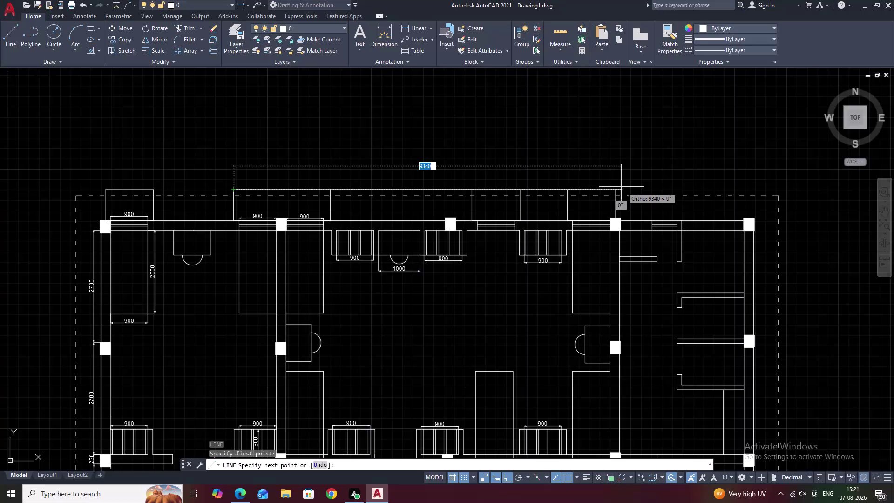
Cancel the pending line and extend the four vertical outline lines with EXTEND.
scroll(up, 3)
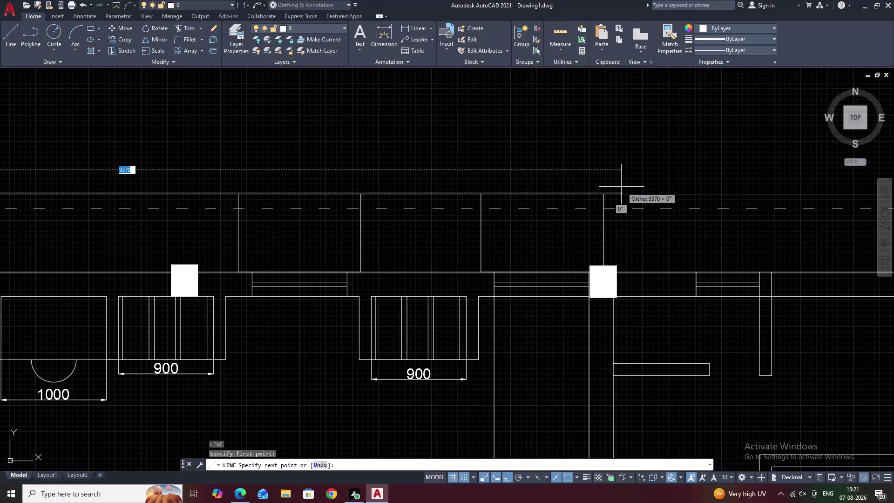
click(621, 187)
key(Escape)
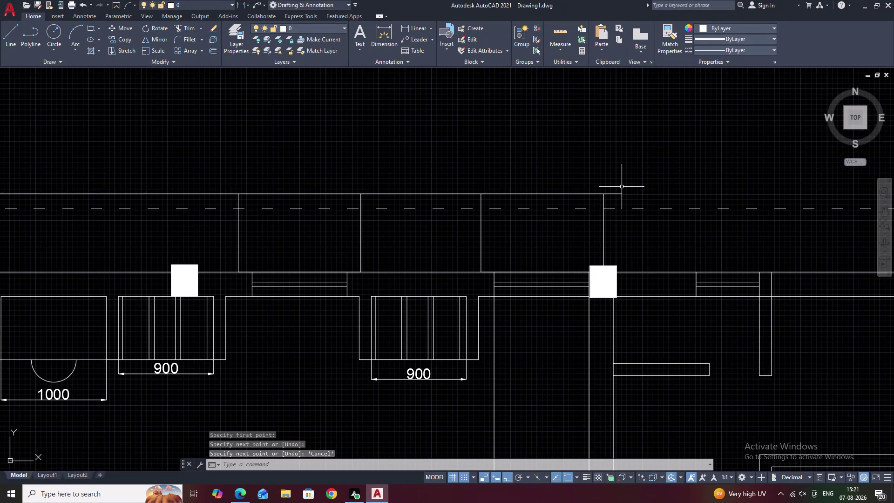
key(r)
key(BackSpace)
text(E)
text(X)
key(space)
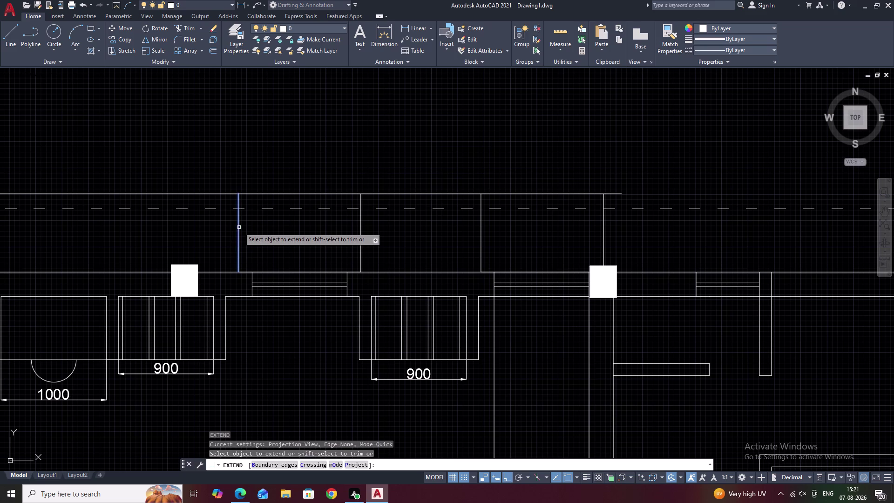
click(239, 227)
click(361, 228)
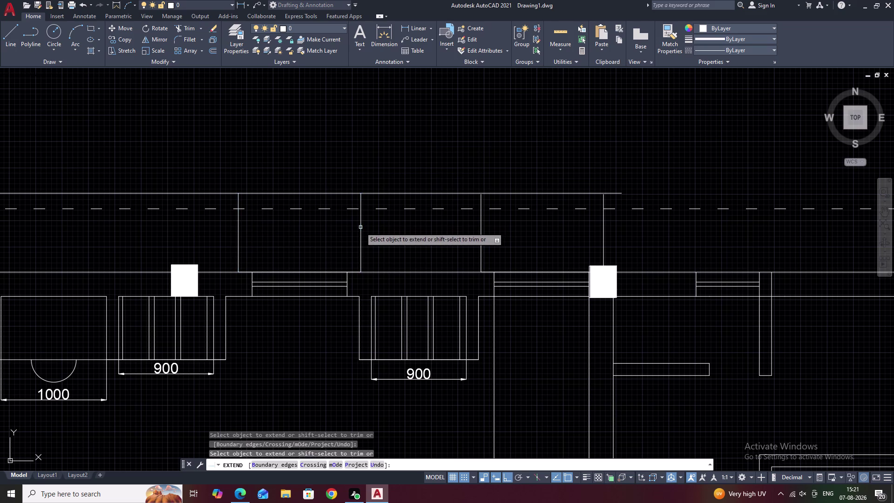
click(482, 223)
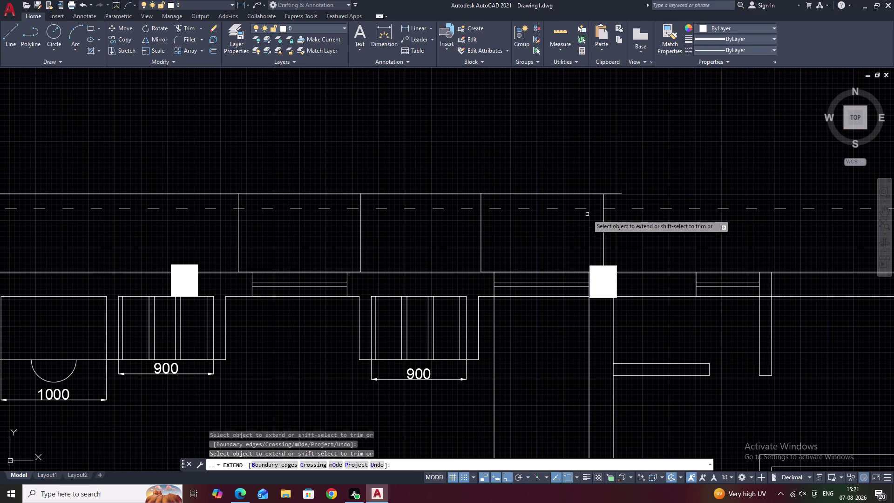
double_click(605, 222)
key(Escape)
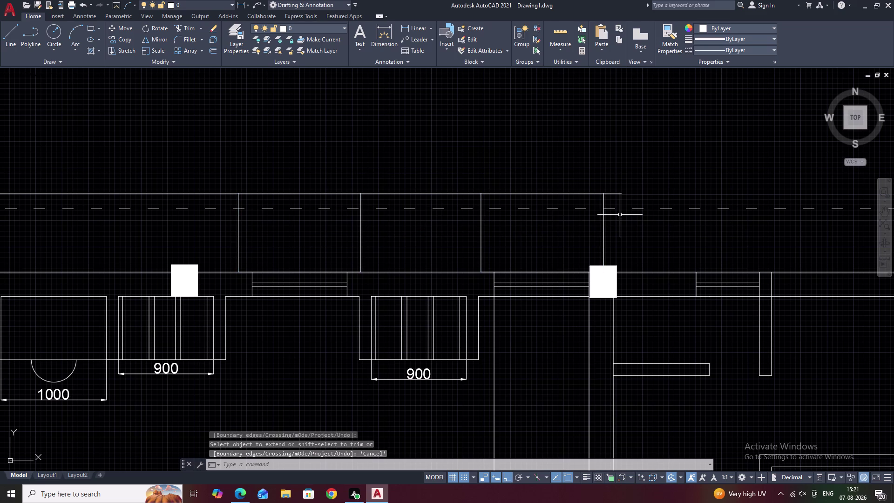
Trim the top line's overshoot past the right vertical edge.
text(TR)
key(space)
click(615, 193)
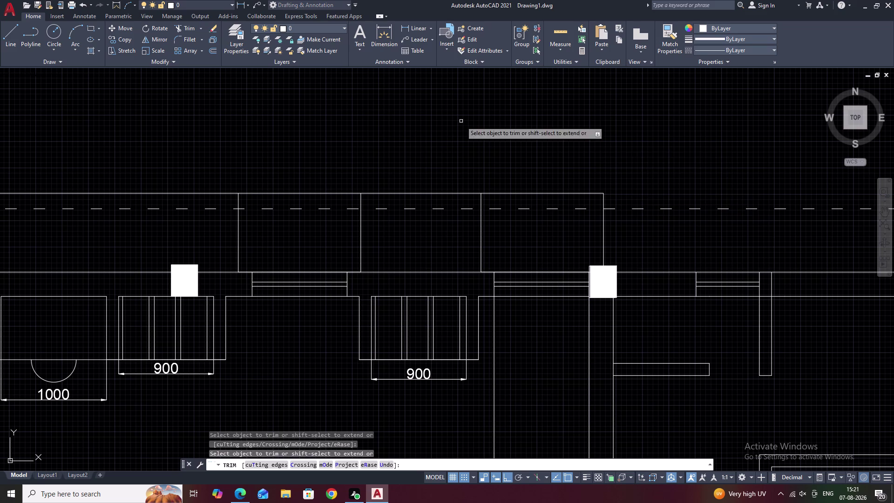
click(194, 194)
scroll(down, 3)
middle_drag(206, 186, 371, 173)
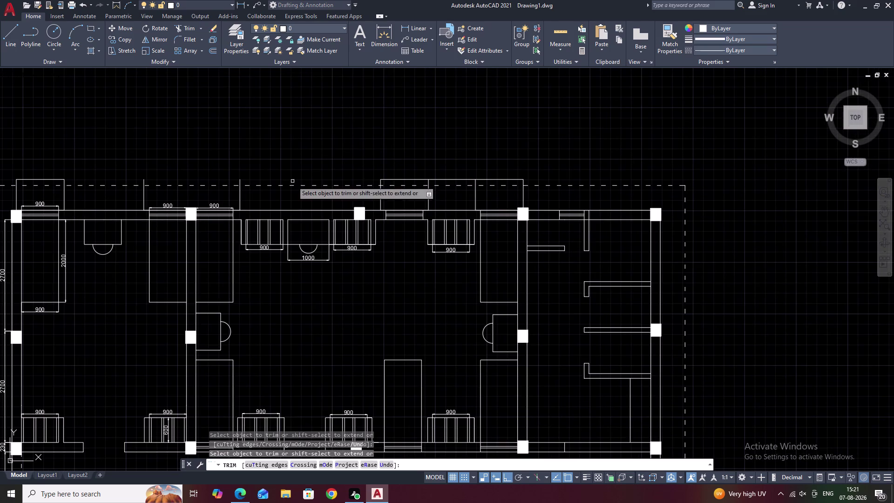
text(L)
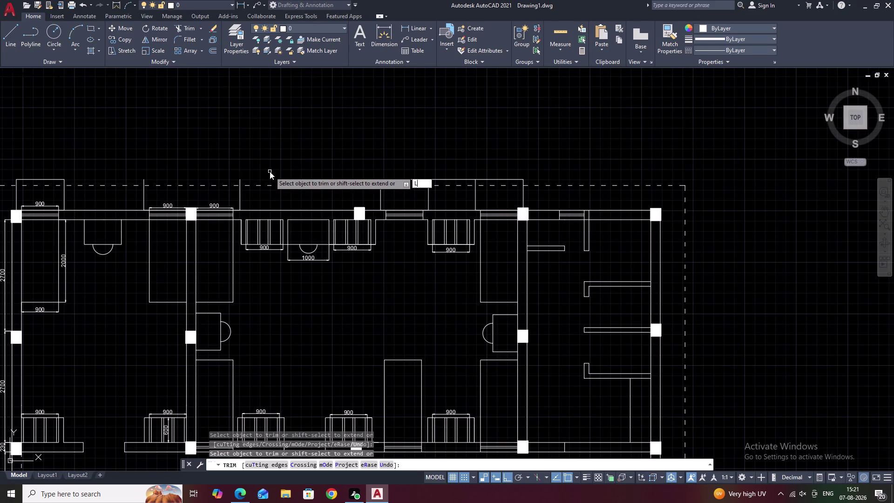
key(space)
key(Escape)
Start a line above the top wall, then cancel it.
text(L)
key(space)
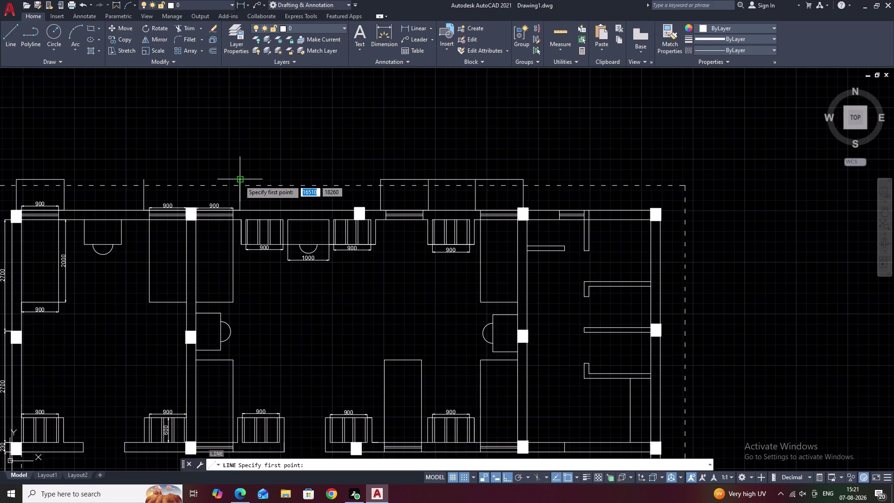
scroll(up, 3)
click(238, 174)
middle_drag(111, 164, 273, 171)
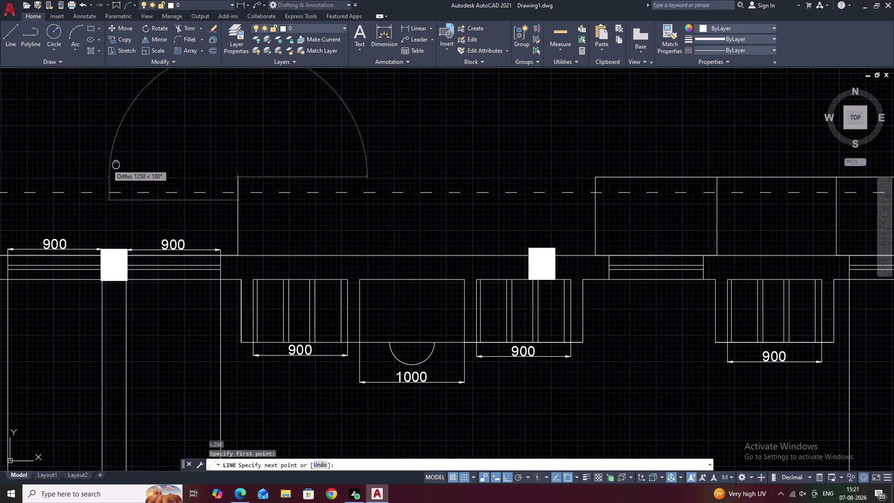
middle_drag(272, 172, 389, 180)
click(273, 193)
key(Escape)
scroll(down, 3)
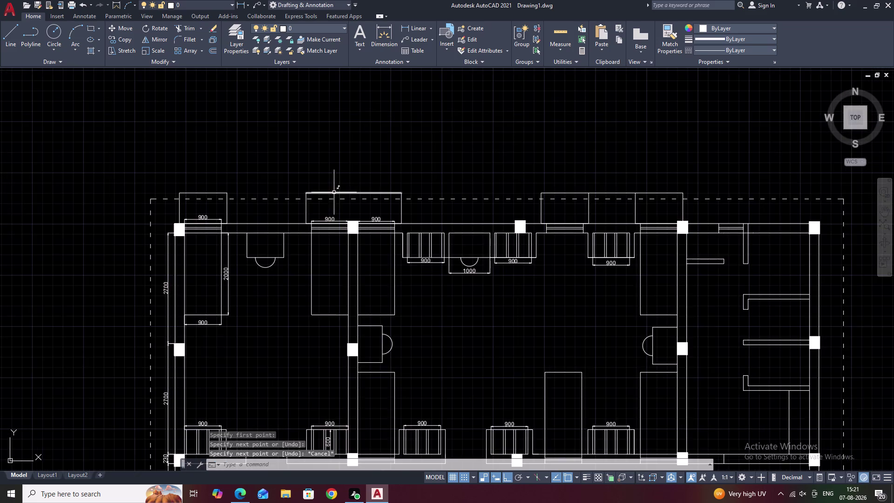
middle_drag(339, 191, 371, 182)
middle_drag(469, 184, 316, 174)
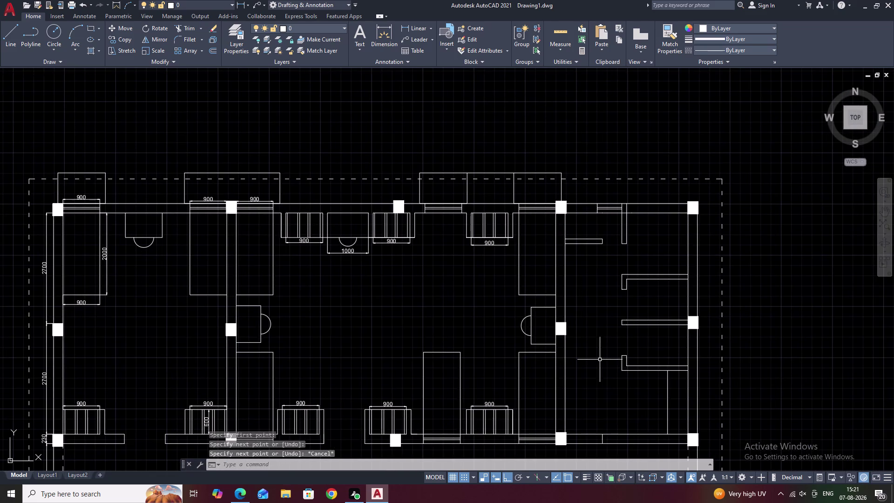
Trim the remaining overshoot on the top outline line.
text(TR)
key(space)
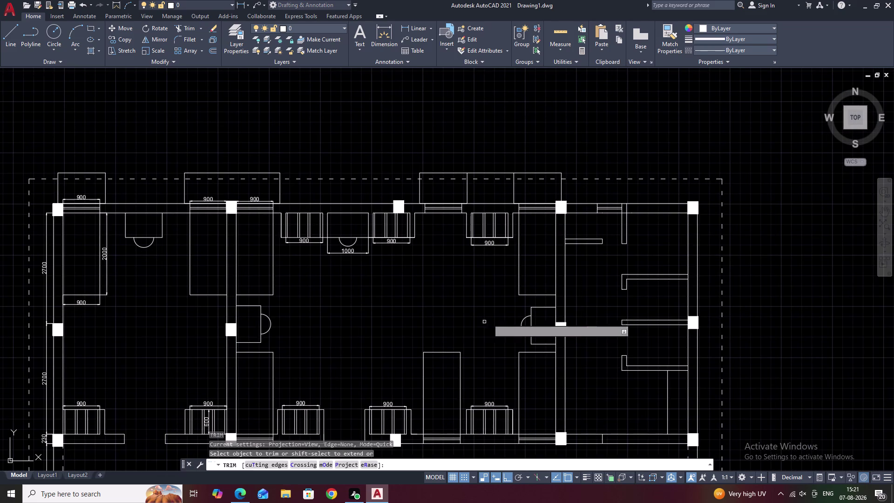
click(490, 174)
key(Escape)
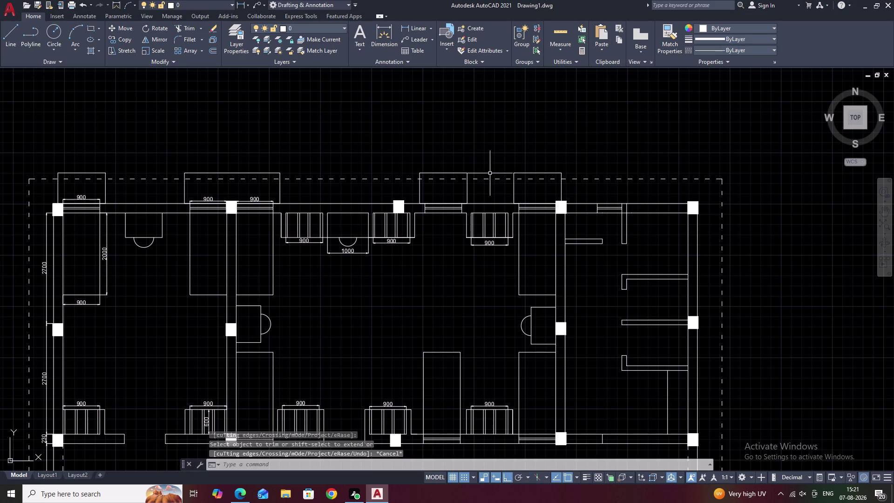
middle_drag(235, 165, 539, 195)
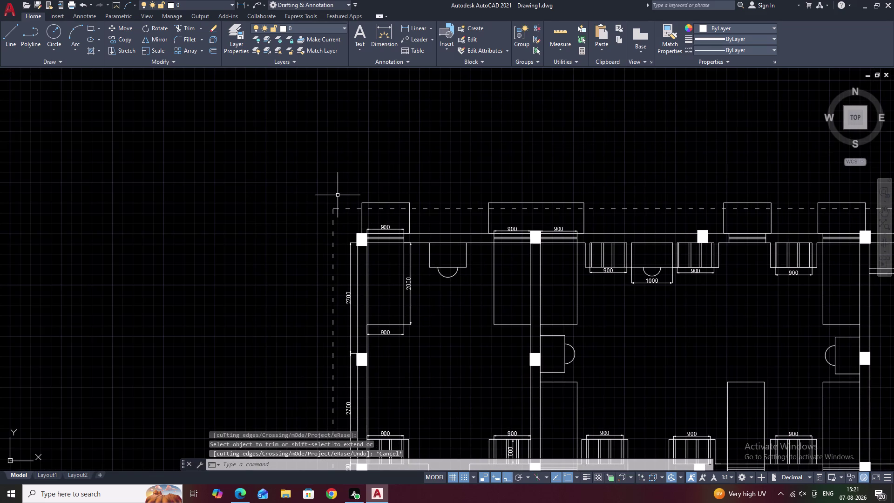
Try a 147 offset on a box line, then undo it.
text(O 147)
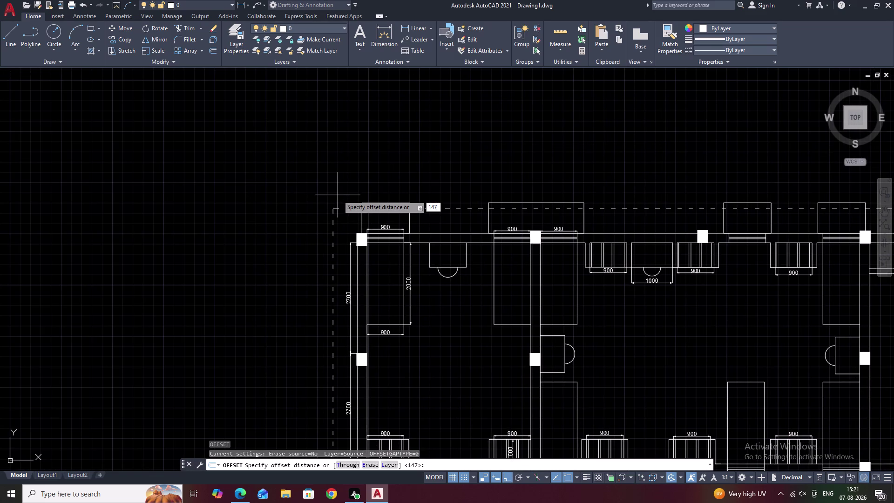
key(space)
scroll(up, 3)
click(387, 201)
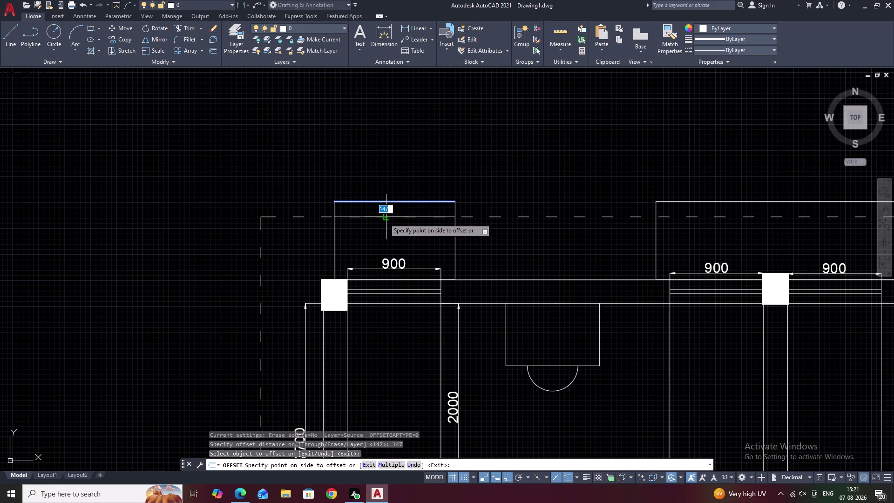
click(384, 219)
click(335, 244)
click(350, 243)
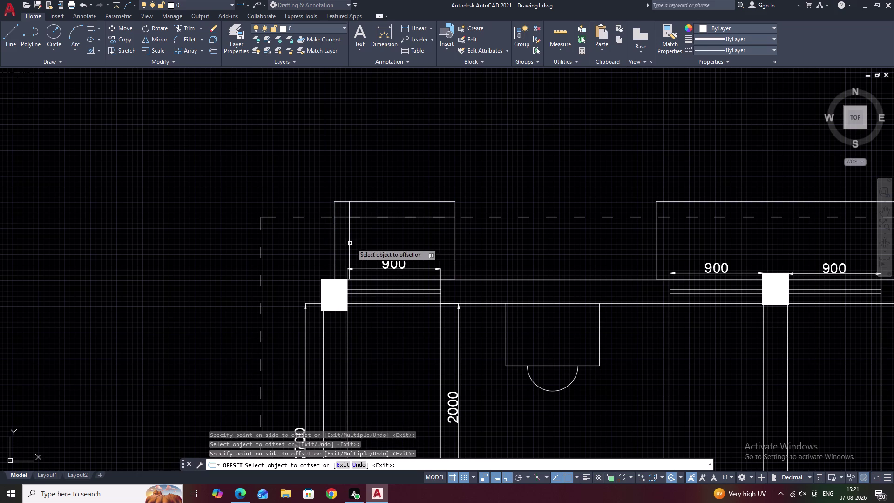
key(Escape)
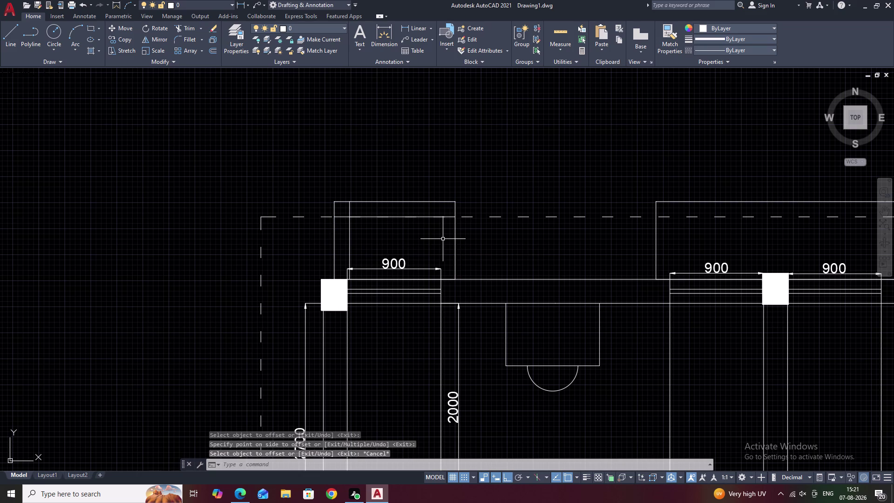
key(ctrl+z)
key(ctrl+z)
Join the left box's edges and the middle box's left and top edges.
middle_drag(231, 190, 332, 207)
middle_drag(178, 199, 289, 204)
scroll(up, 3)
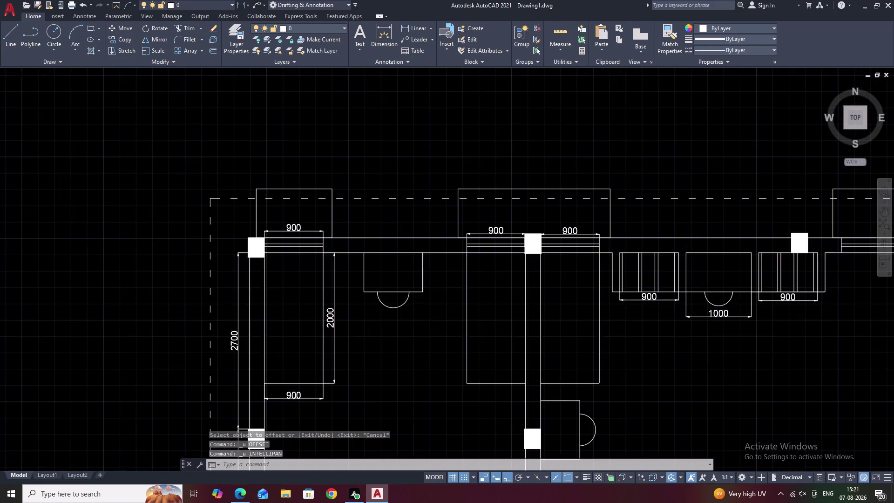
click(356, 220)
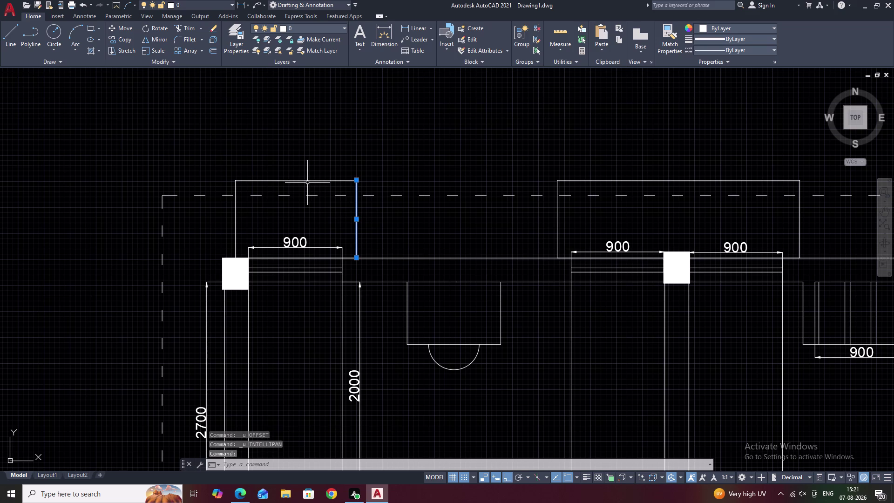
click(309, 180)
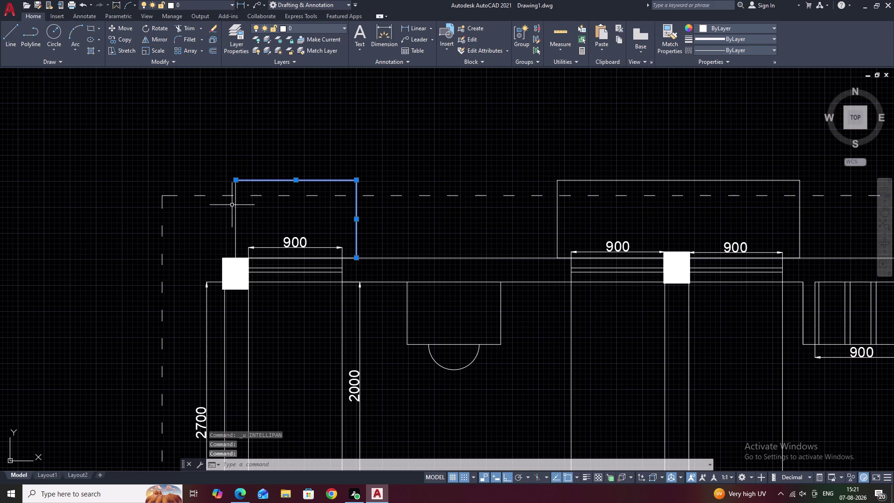
click(236, 204)
click(557, 211)
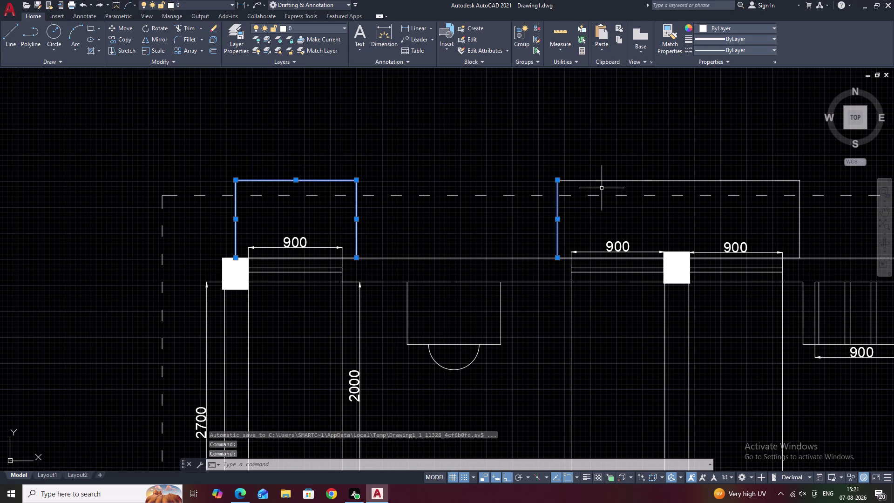
click(606, 181)
middle_drag(632, 193, 410, 200)
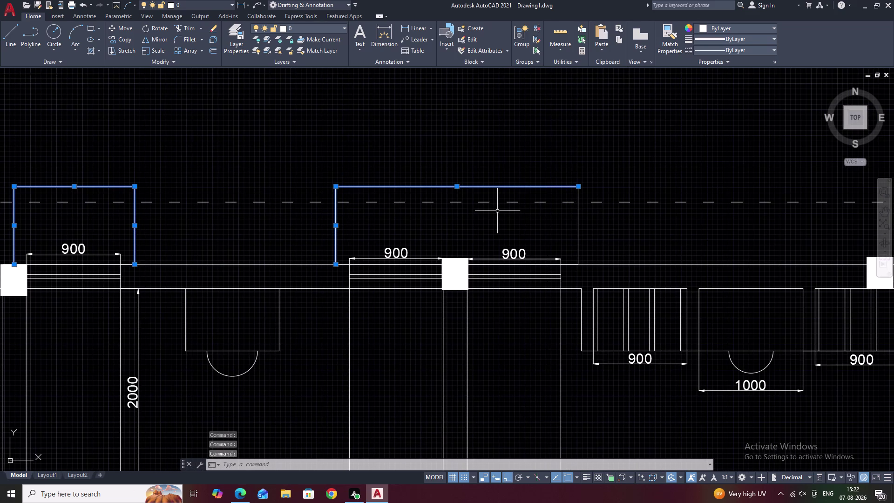
text(J)
key(space)
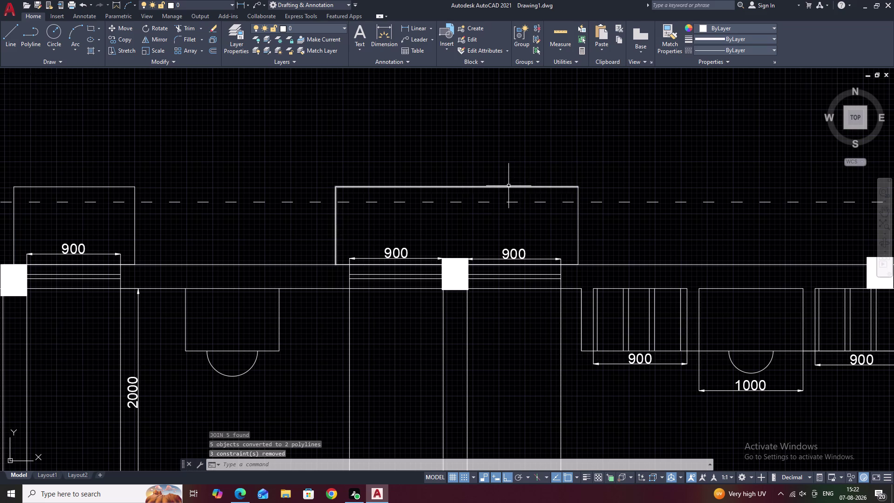
Join the middle box's right edge onto its outline.
click(579, 220)
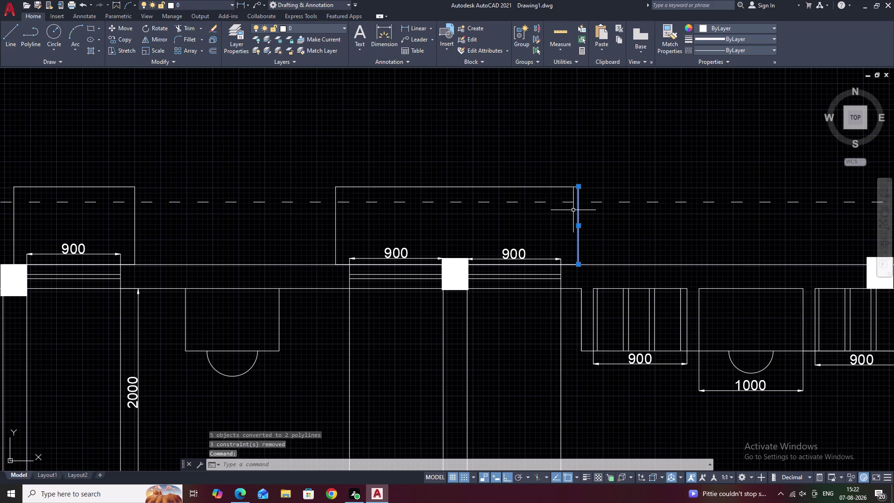
click(525, 186)
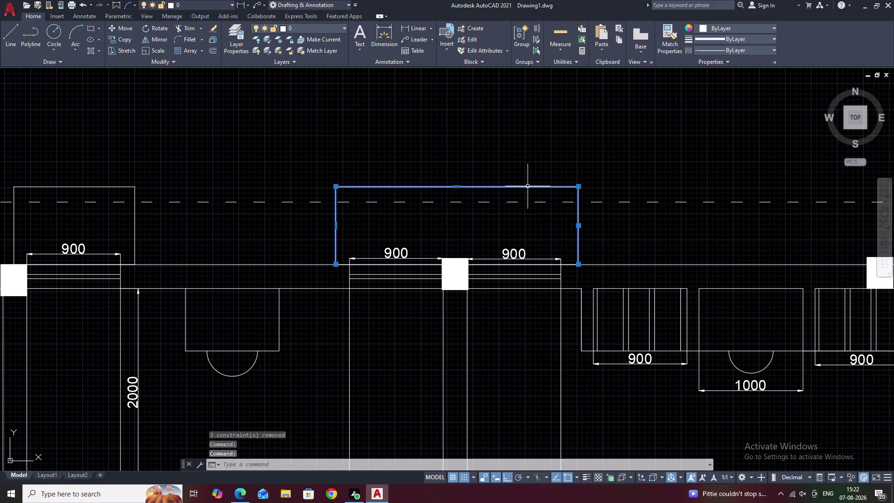
text(J)
key(space)
Join the remaining box lines along the top wall into polylines.
middle_drag(671, 215, 157, 199)
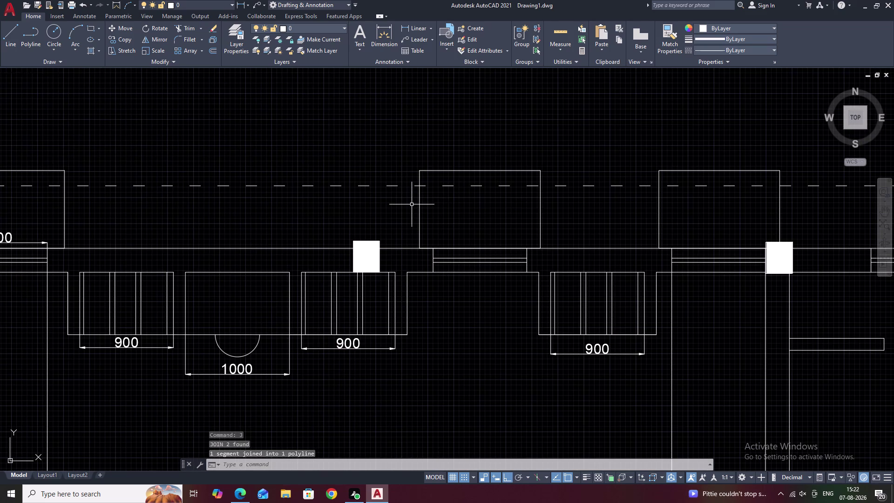
click(419, 206)
click(541, 215)
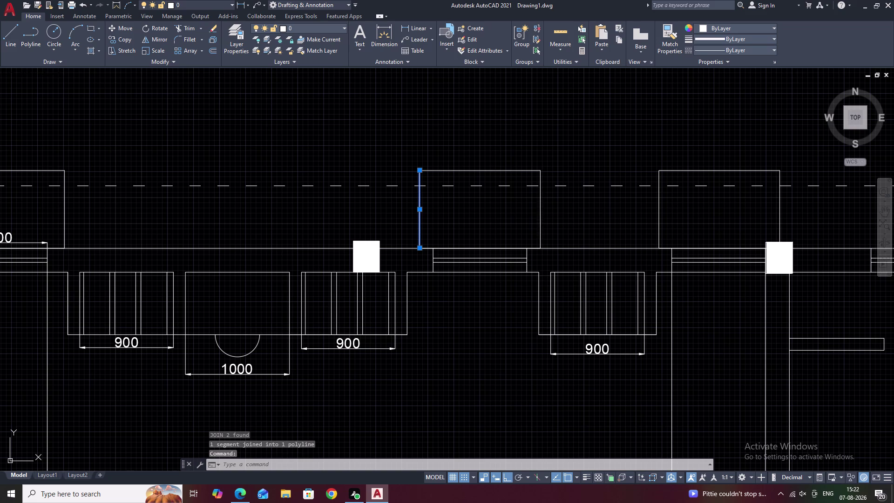
click(486, 171)
middle_drag(571, 197, 385, 196)
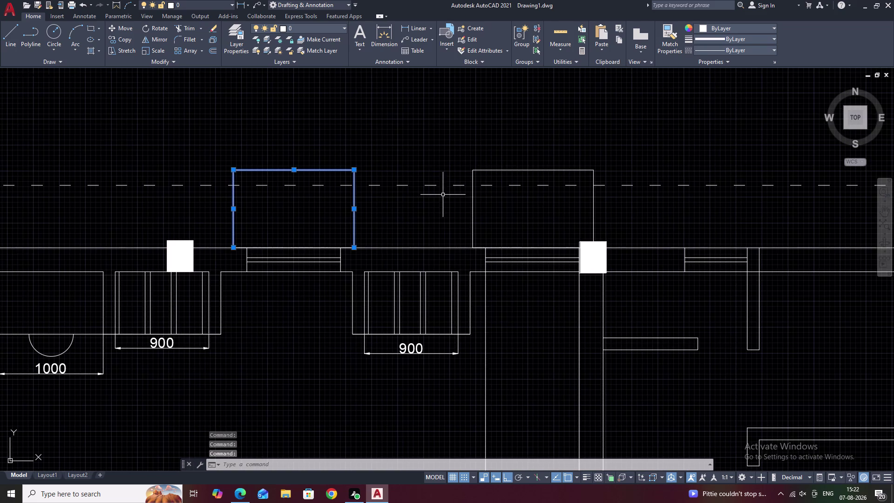
click(473, 199)
click(513, 170)
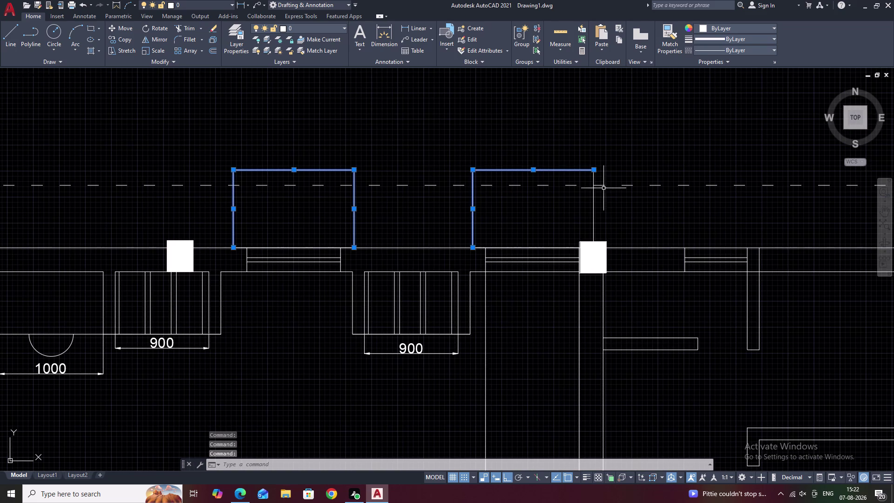
click(593, 200)
text(J)
key(space)
scroll(down, 3)
middle_drag(432, 216, 606, 215)
key(Escape)
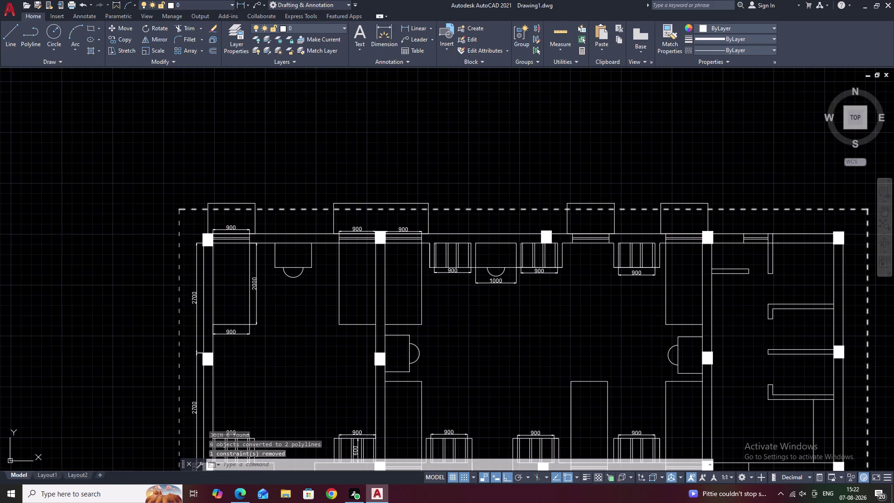
Offset the leftmost and wide boxes outward by 147, doubling the wide box's outline.
text(O 147)
key(space)
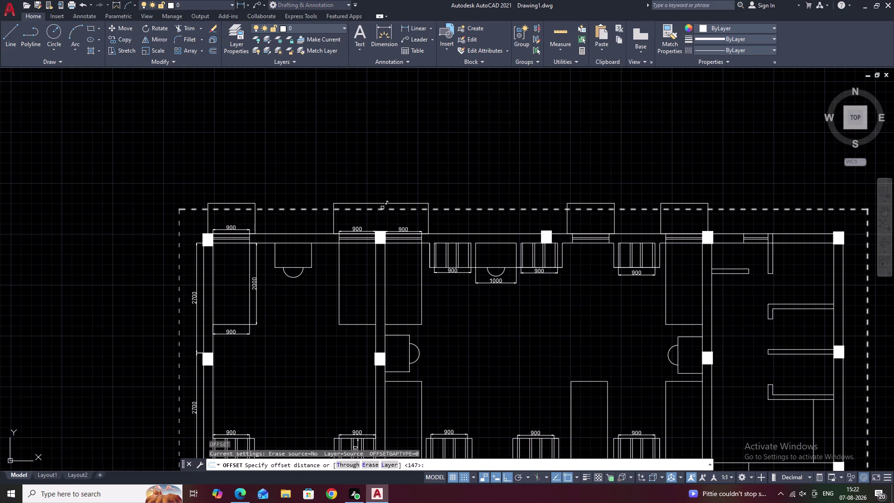
scroll(up, 3)
click(250, 197)
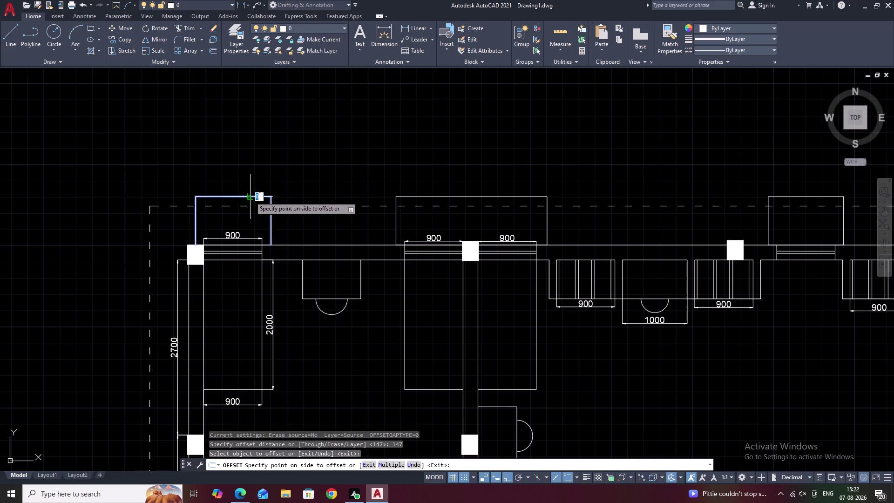
click(245, 209)
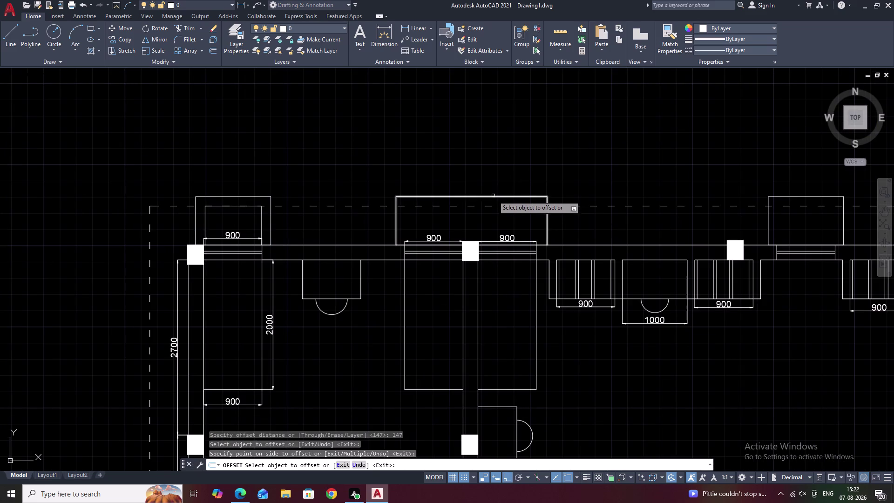
click(493, 197)
click(491, 211)
click(490, 196)
click(489, 177)
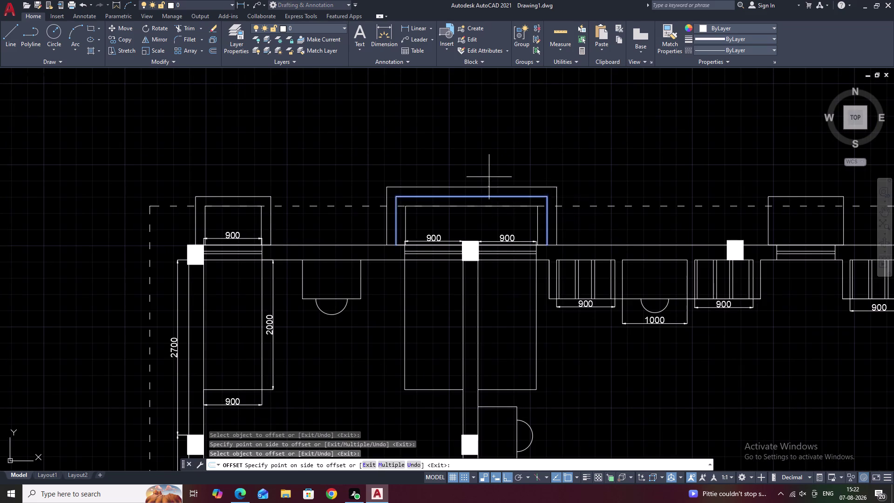
Give the box near the middle column and the next box two outward outlines.
middle_drag(617, 223, 429, 207)
click(612, 181)
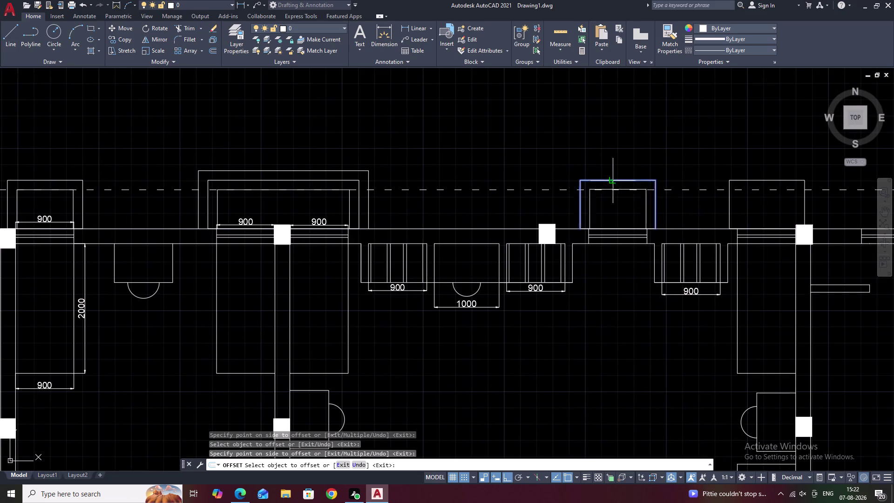
click(614, 192)
click(612, 181)
click(604, 163)
middle_drag(660, 170, 560, 171)
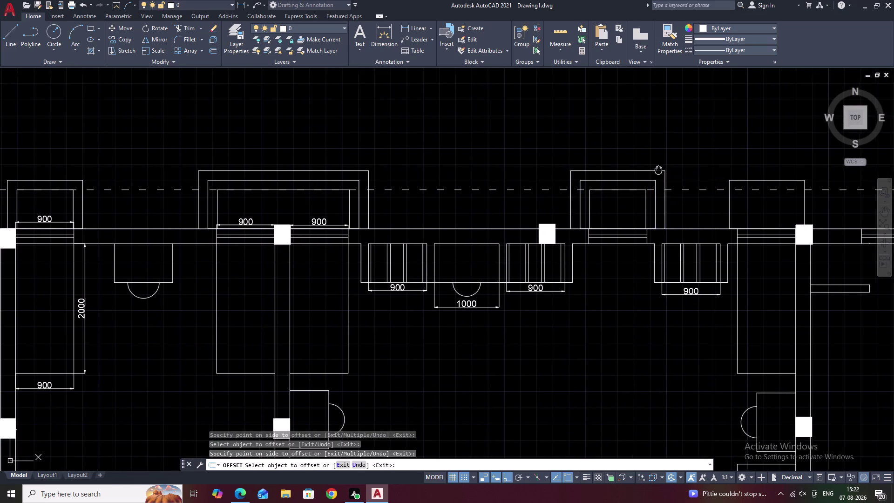
middle_drag(560, 171, 484, 165)
click(593, 174)
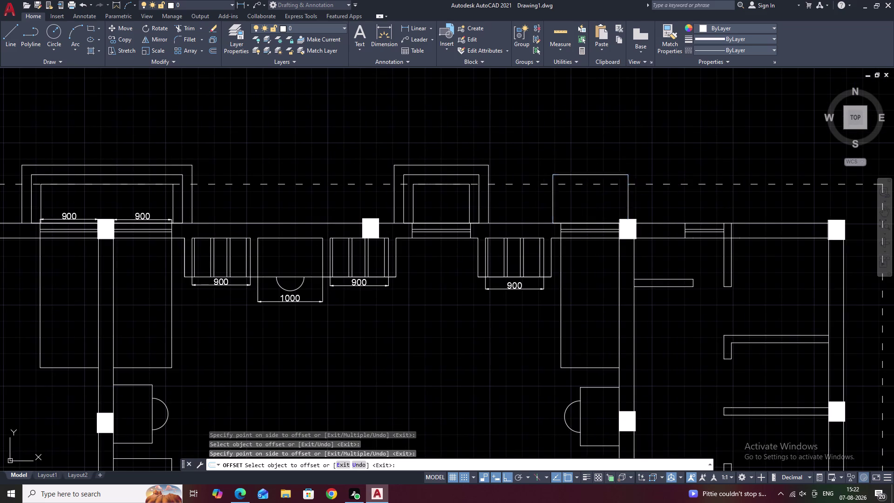
click(593, 189)
click(593, 174)
click(581, 150)
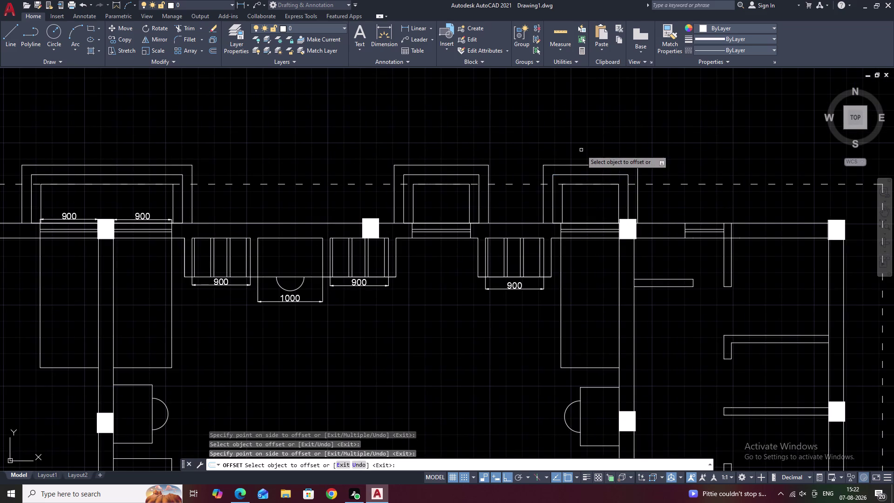
Add a second outline around the leftmost box.
middle_drag(492, 186, 788, 186)
middle_drag(375, 172, 649, 181)
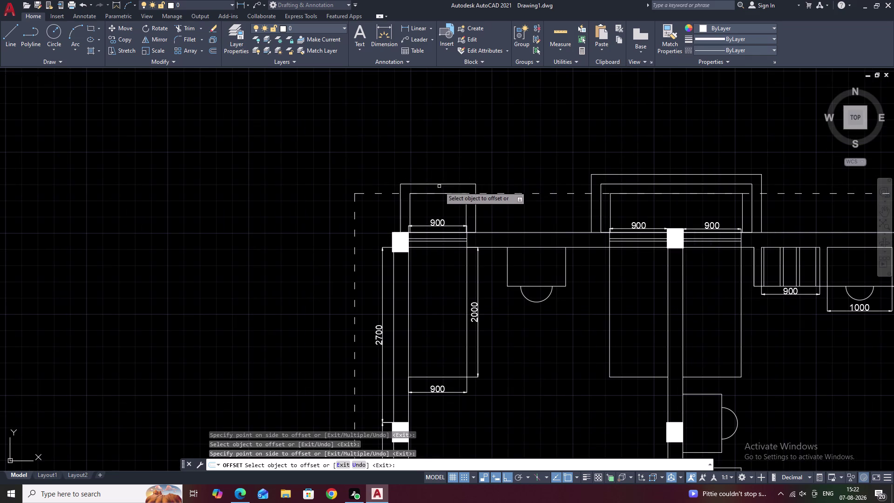
click(440, 183)
click(442, 161)
scroll(down, 3)
middle_drag(516, 190, 470, 184)
key(Escape)
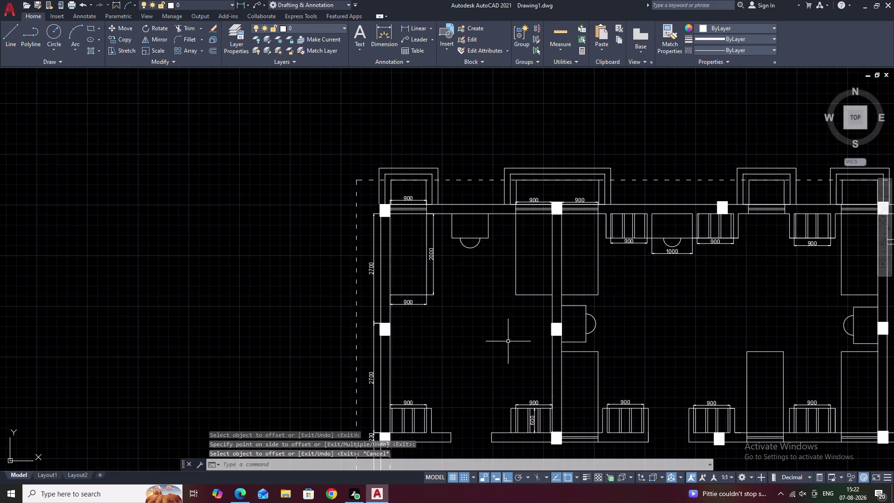
Select the inner and outer outlines of the left and wide boxes.
scroll(up, 3)
middle_drag(514, 213, 653, 243)
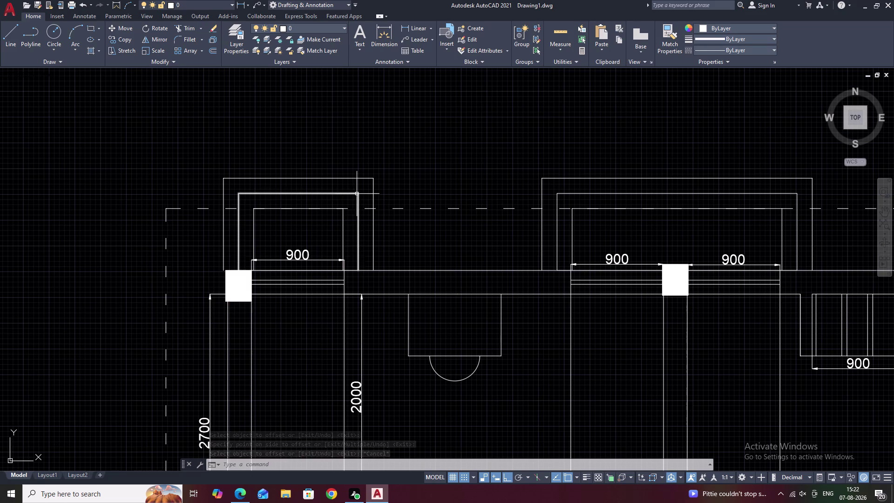
click(372, 179)
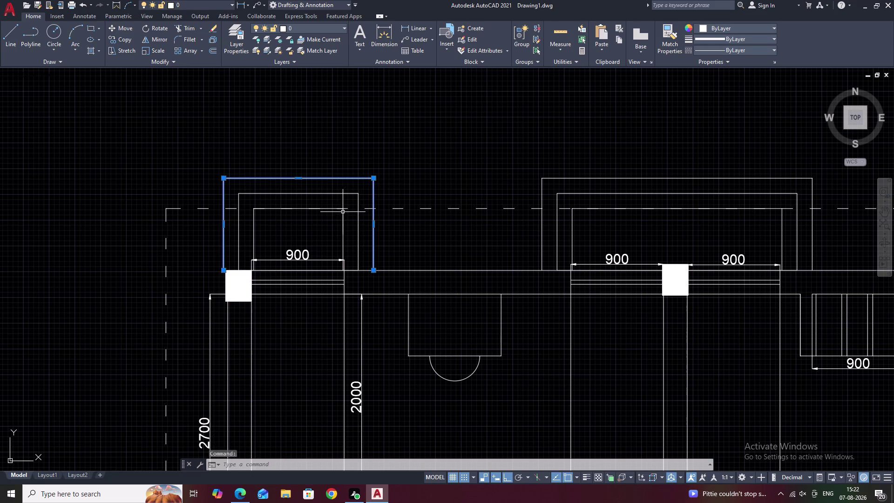
click(343, 211)
scroll(down, 3)
middle_drag(430, 223, 242, 234)
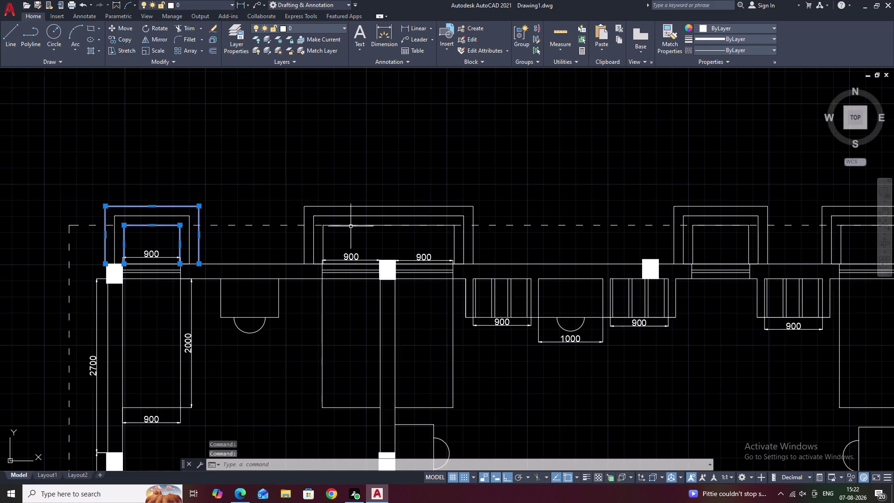
click(351, 224)
click(359, 205)
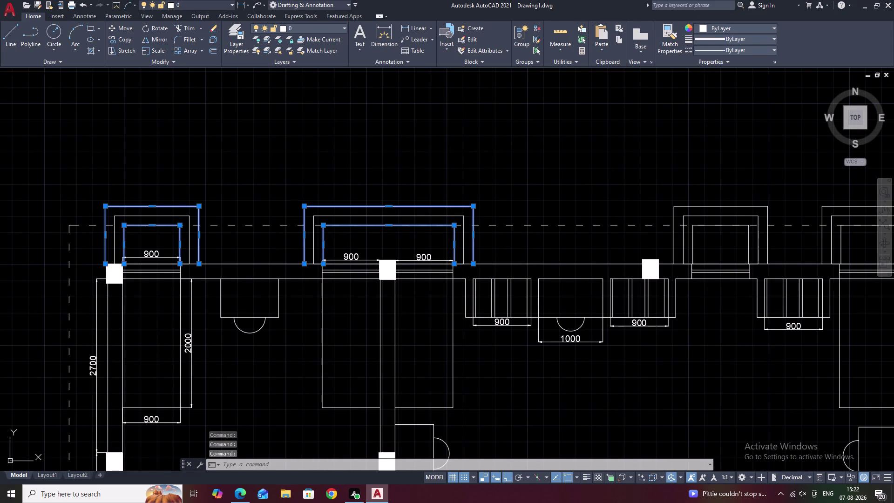
middle_drag(513, 229, 188, 234)
Select the outlines of the next two boxes and check the linetype list.
click(416, 230)
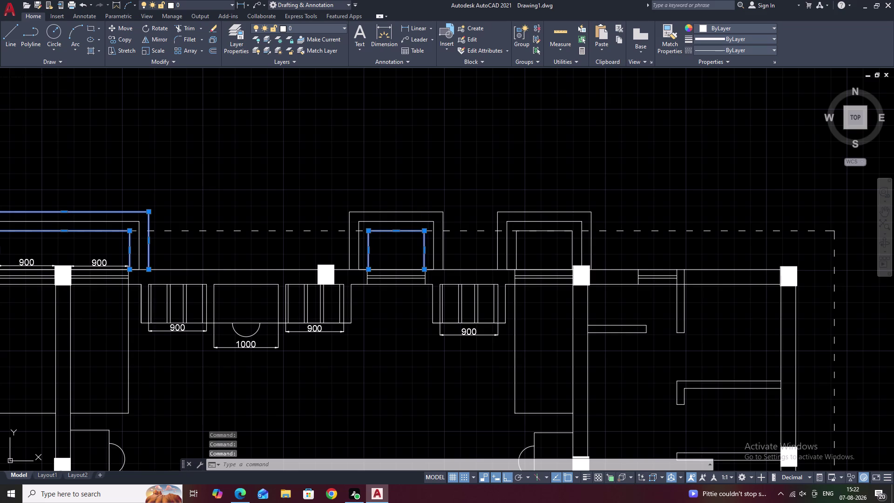
click(418, 212)
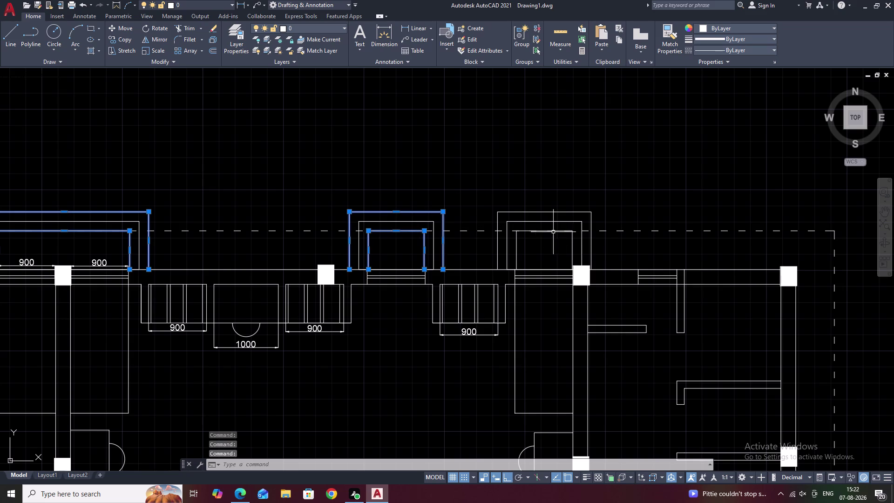
click(548, 231)
click(541, 212)
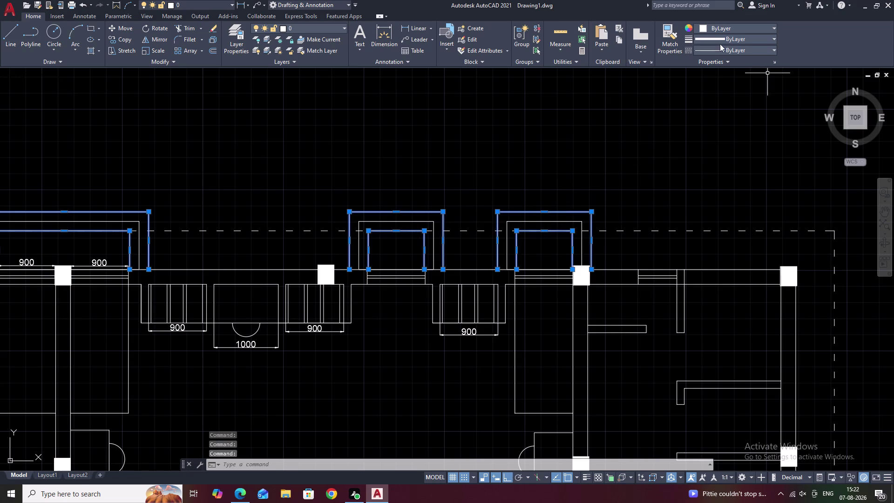
click(750, 54)
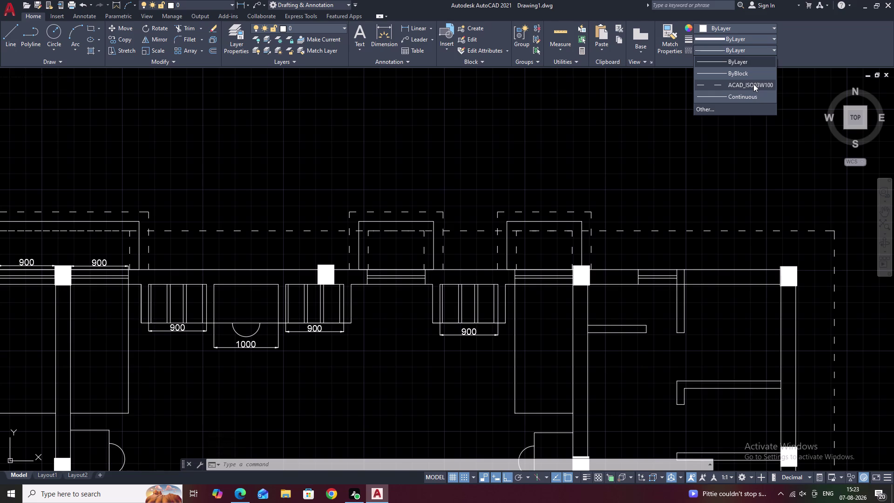
key(Escape)
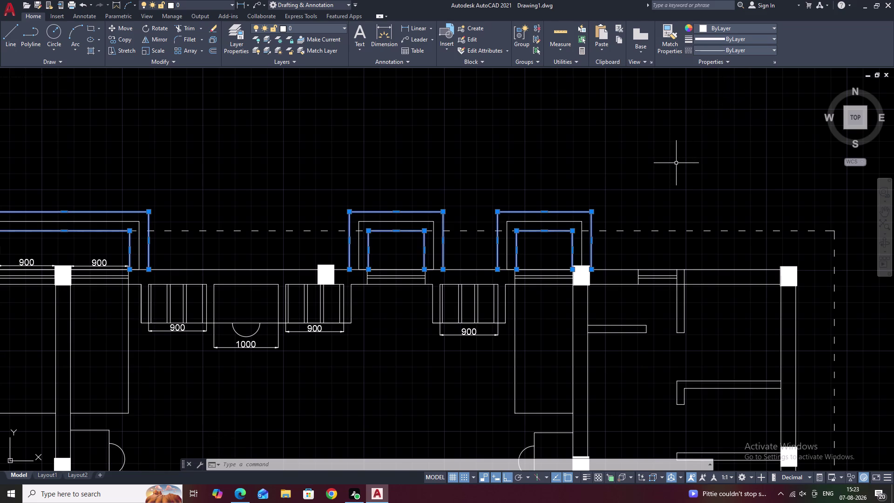
Load the ACAD_ISO02W100 linetype through the Linetype Manager (LT).
text(LT)
key(space)
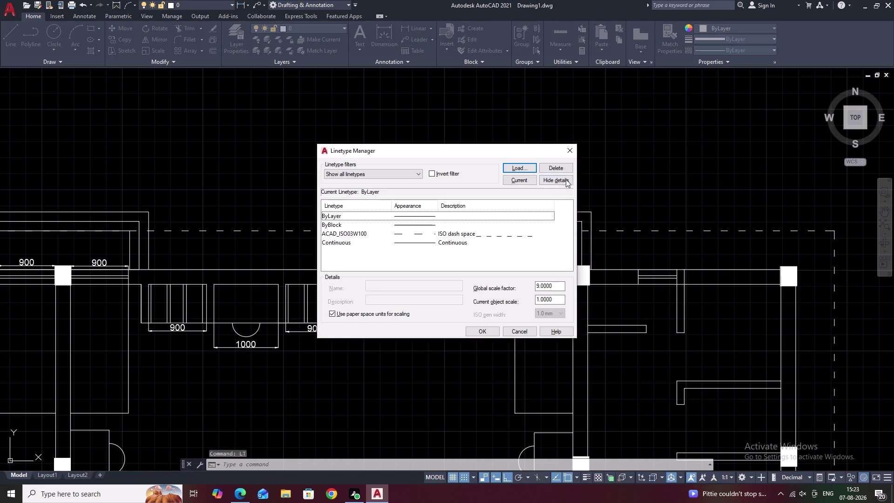
click(529, 167)
click(504, 231)
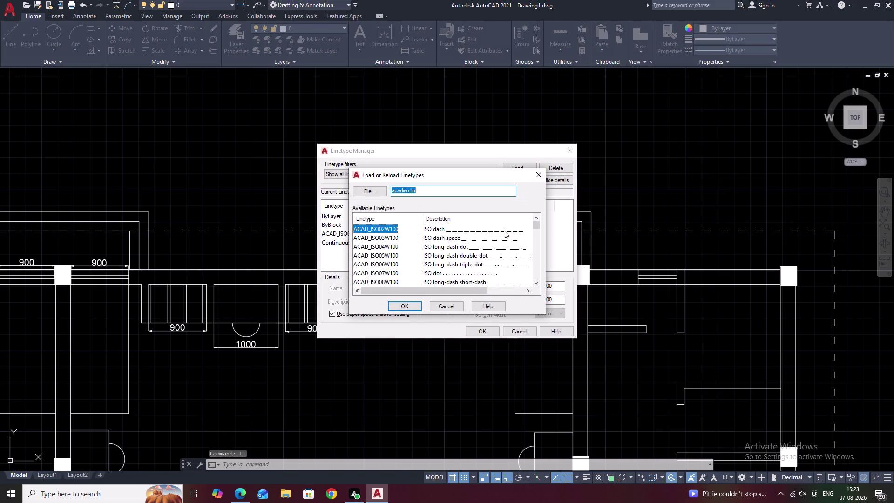
click(409, 308)
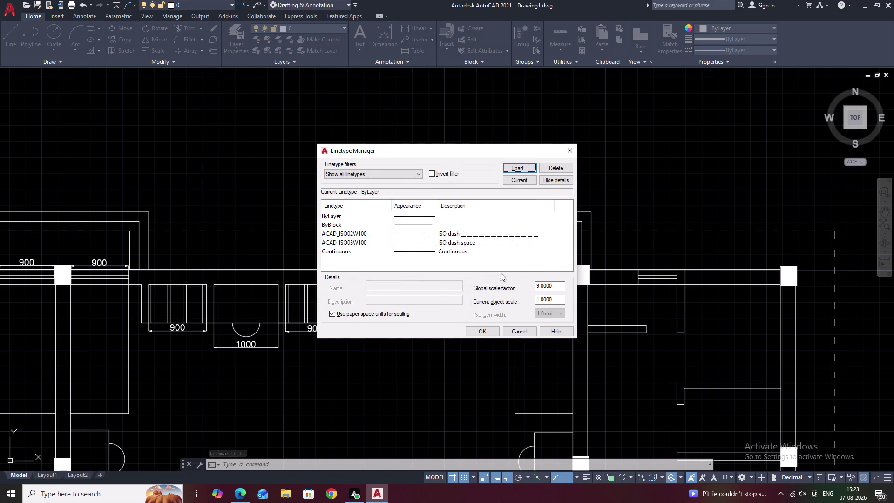
click(569, 151)
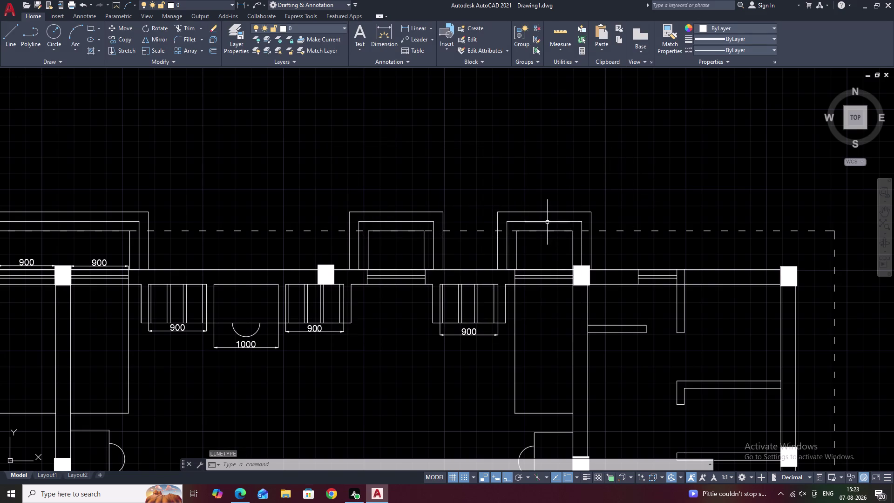
click(545, 231)
Select the inner and outer projection box outlines above the top wall.
click(548, 210)
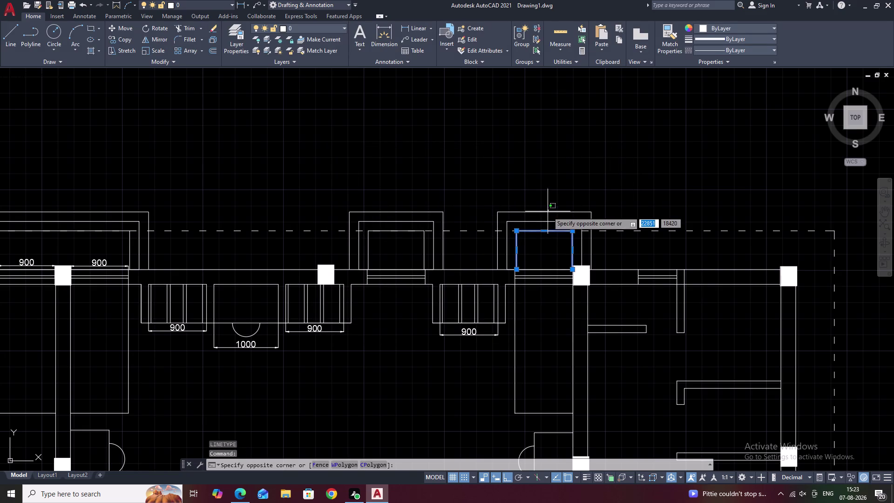
click(548, 211)
click(547, 213)
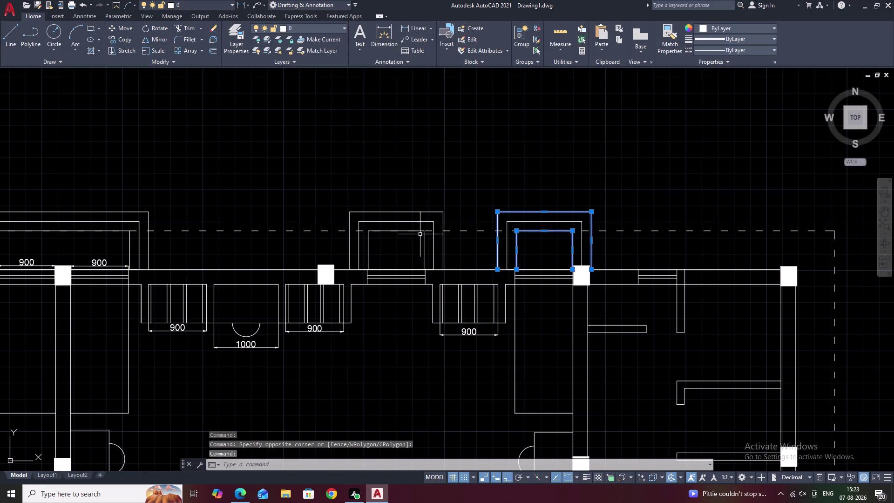
click(419, 229)
click(416, 231)
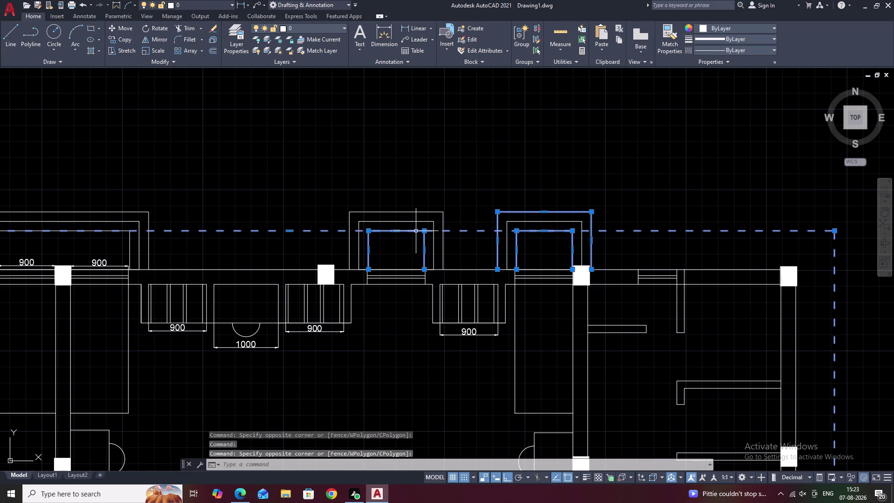
key(Escape)
click(424, 242)
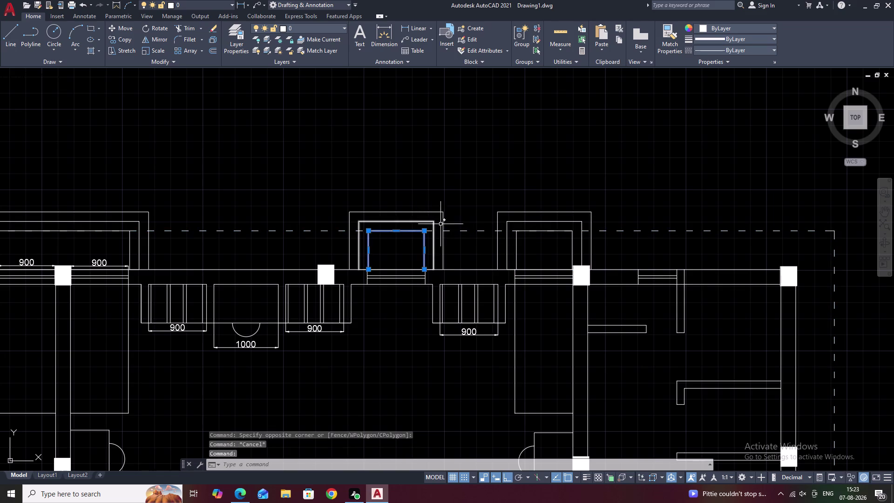
click(443, 216)
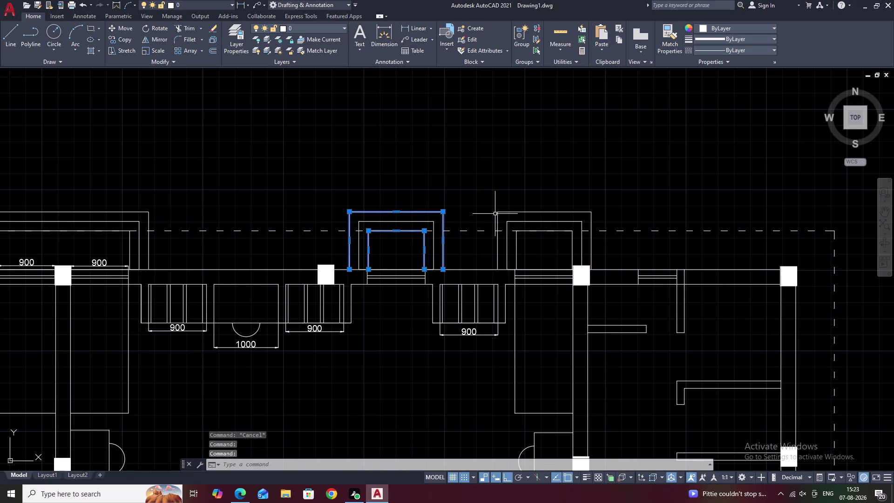
click(497, 213)
click(516, 243)
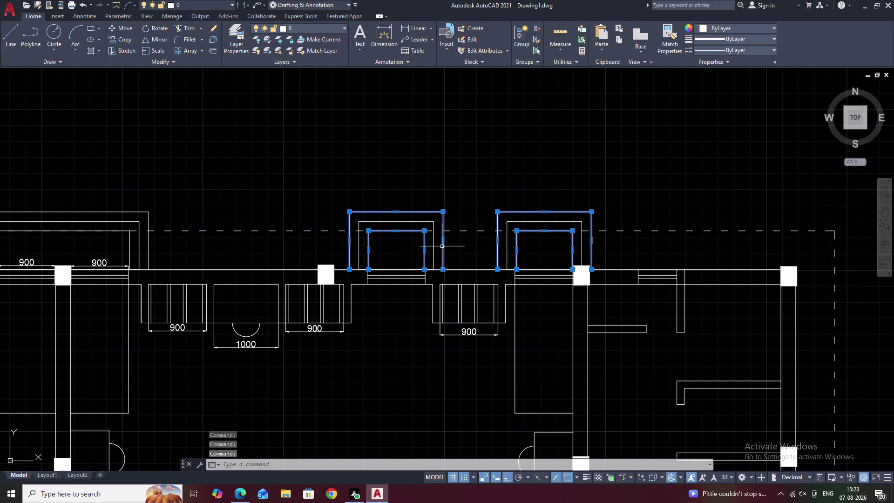
middle_drag(442, 247, 735, 238)
click(441, 236)
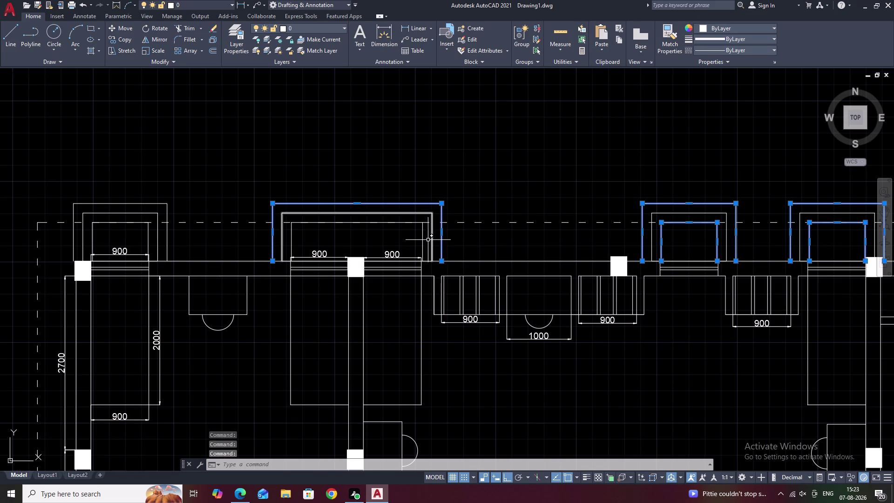
click(423, 241)
middle_drag(392, 236, 660, 230)
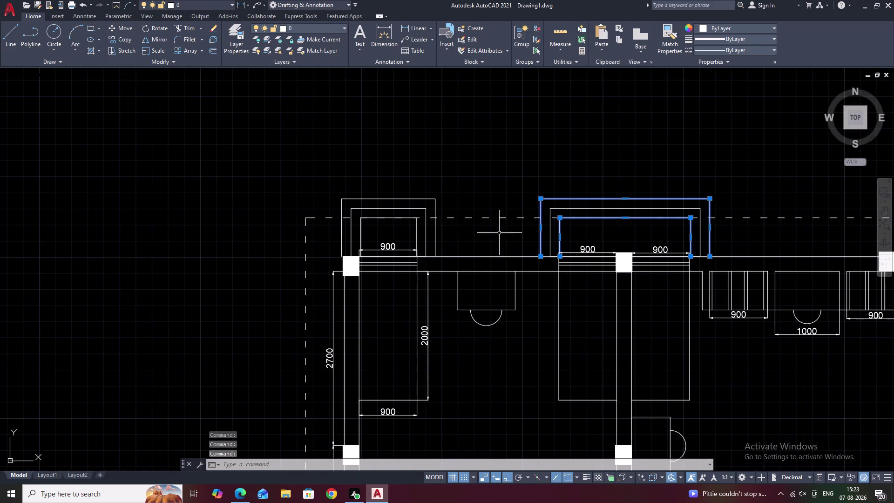
click(434, 232)
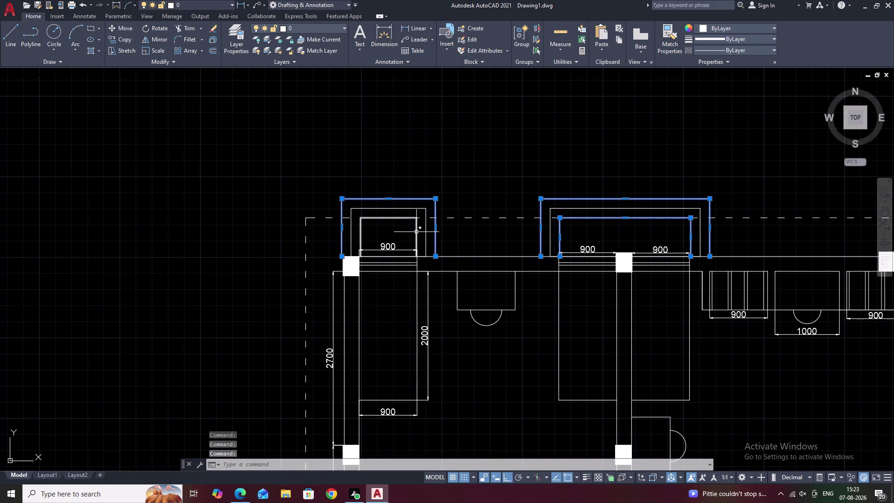
click(417, 231)
Give the selected outlines the dashed ACAD_ISO02W100 linetype.
click(756, 51)
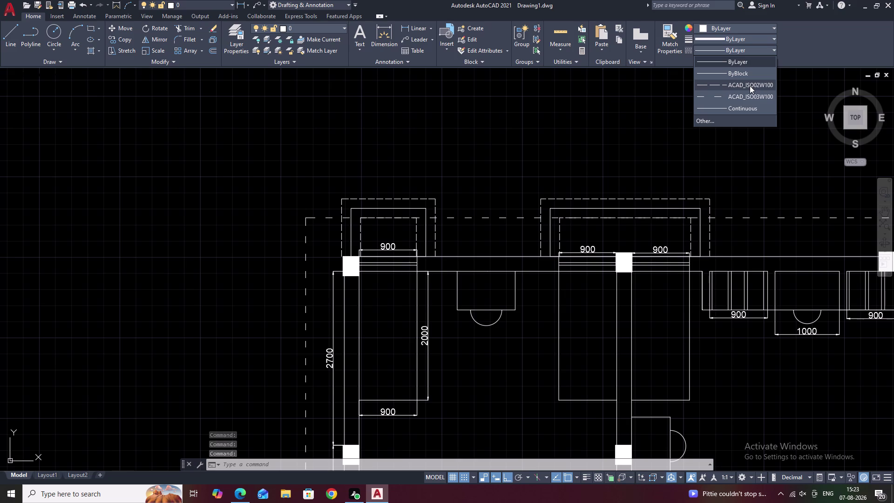
click(750, 86)
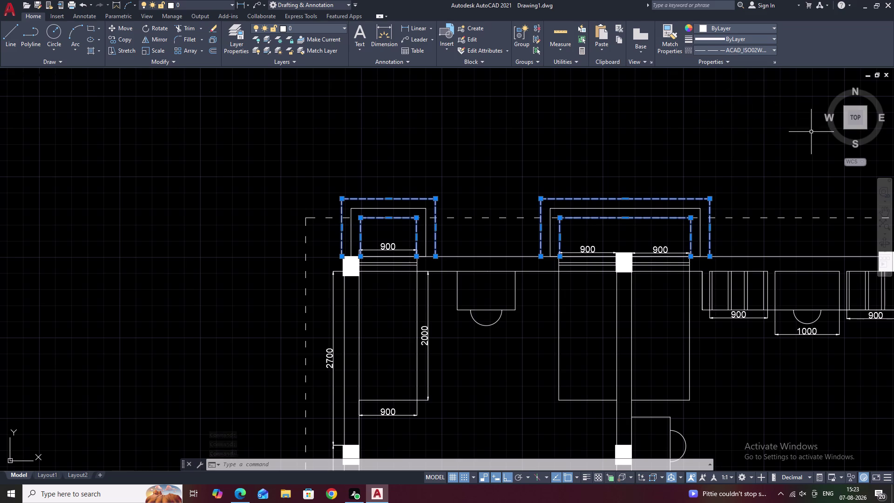
middle_drag(756, 136, 515, 116)
scroll(down, 3)
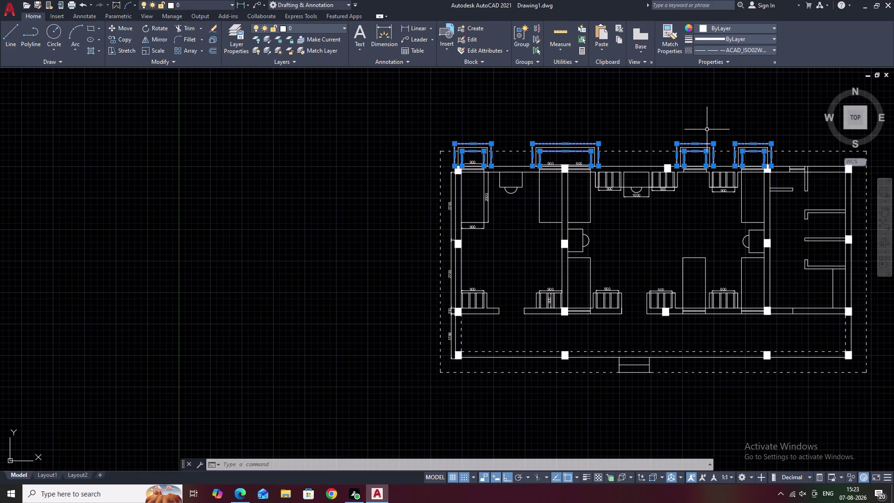
text(LTS)
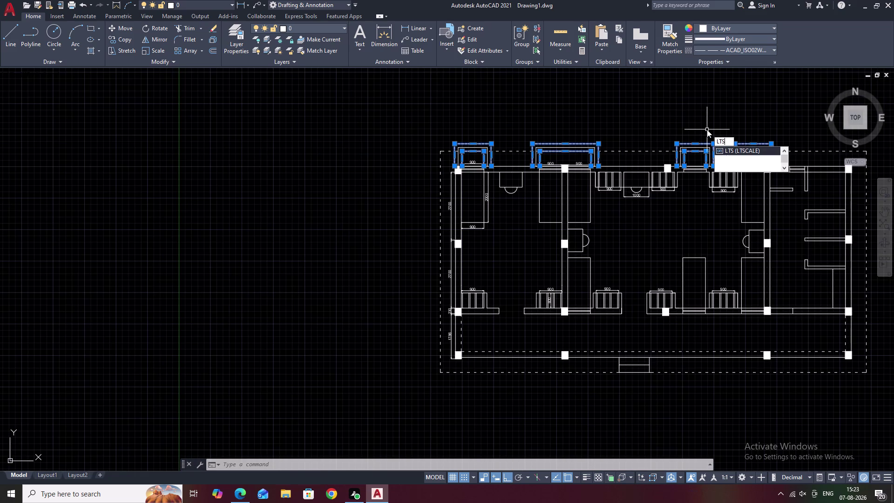
key(space)
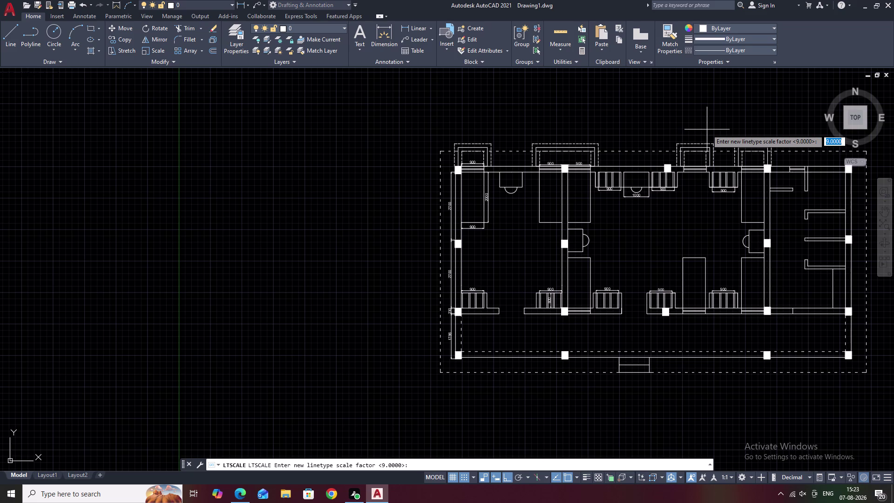
key(1)
scroll(up, 3)
key(space)
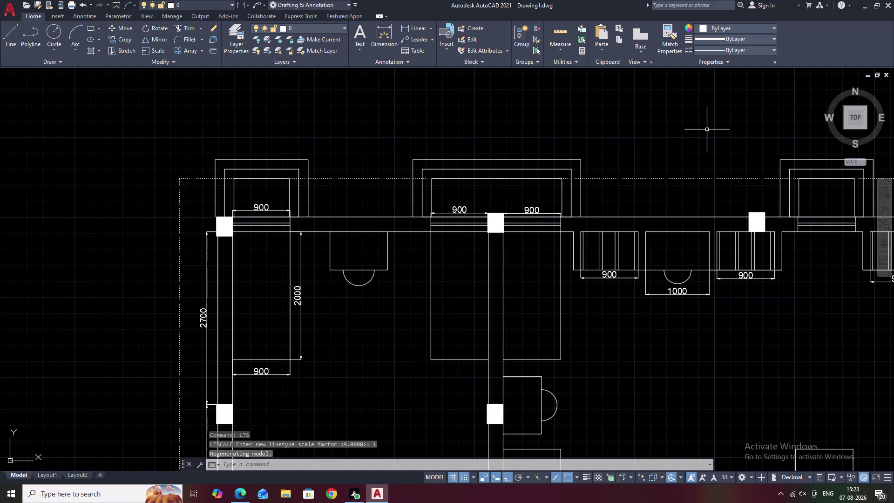
key(ctrl+z)
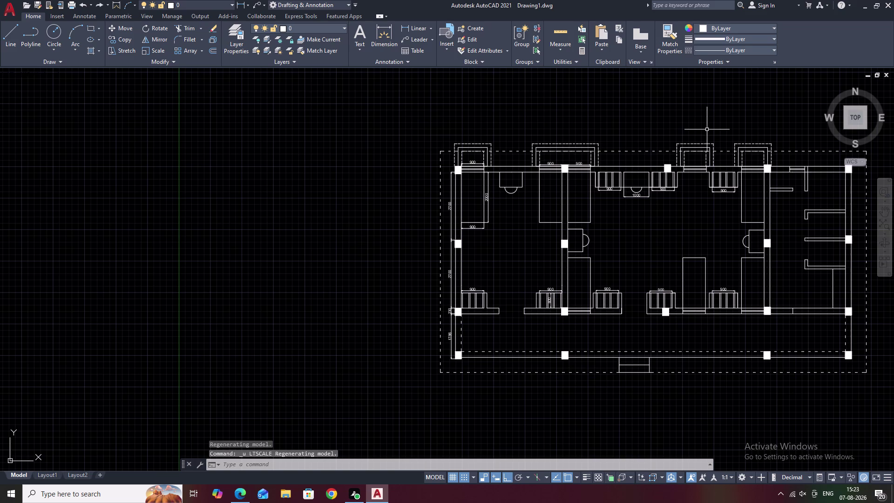
middle_drag(586, 140, 616, 125)
scroll(up, 3)
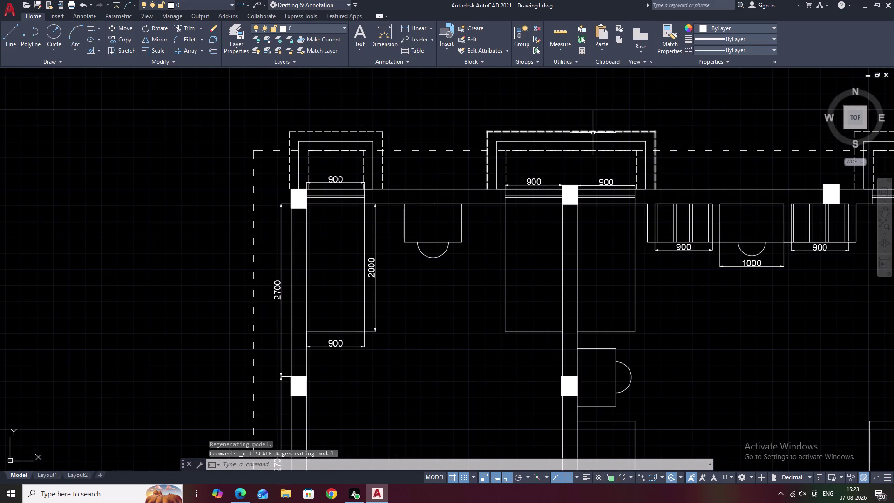
double_click(592, 132)
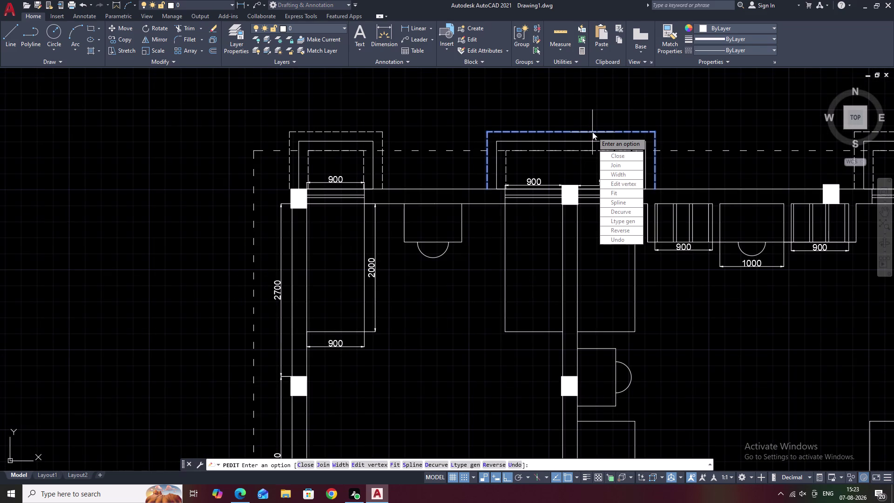
click(592, 131)
right_click(593, 132)
click(719, 112)
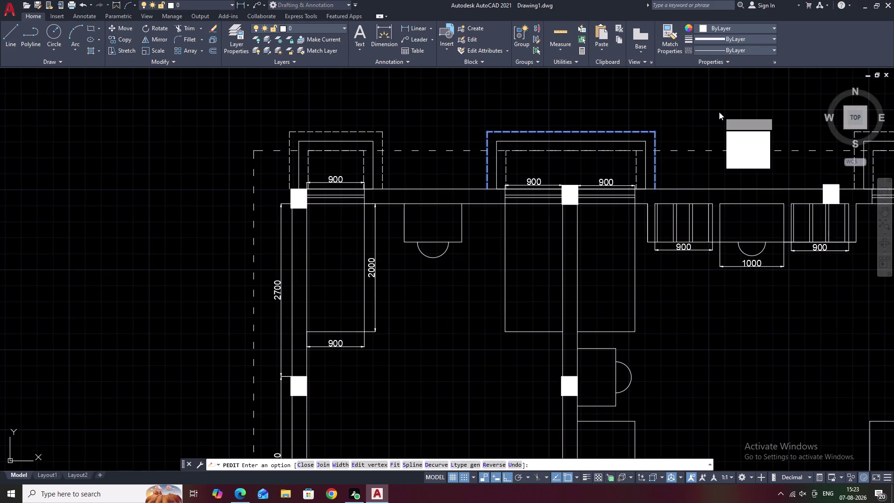
key(Escape)
middle_drag(501, 128, 597, 140)
scroll(up, 3)
middle_drag(513, 158, 591, 114)
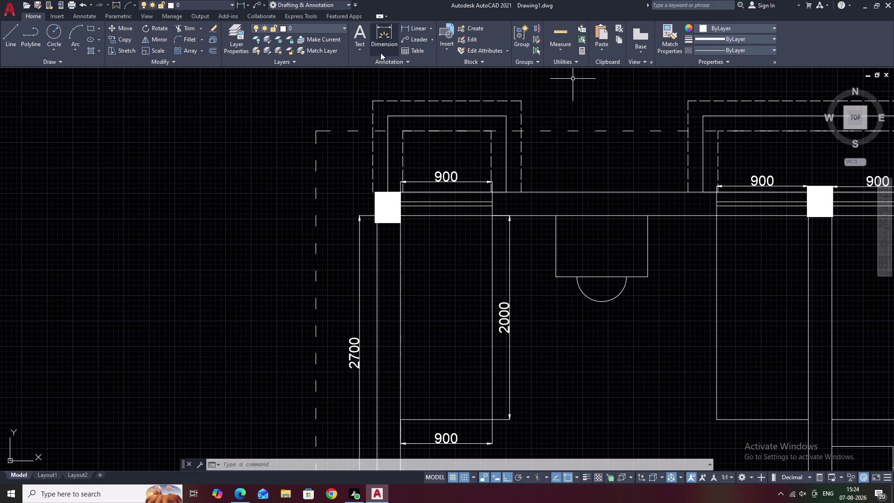
key(Escape)
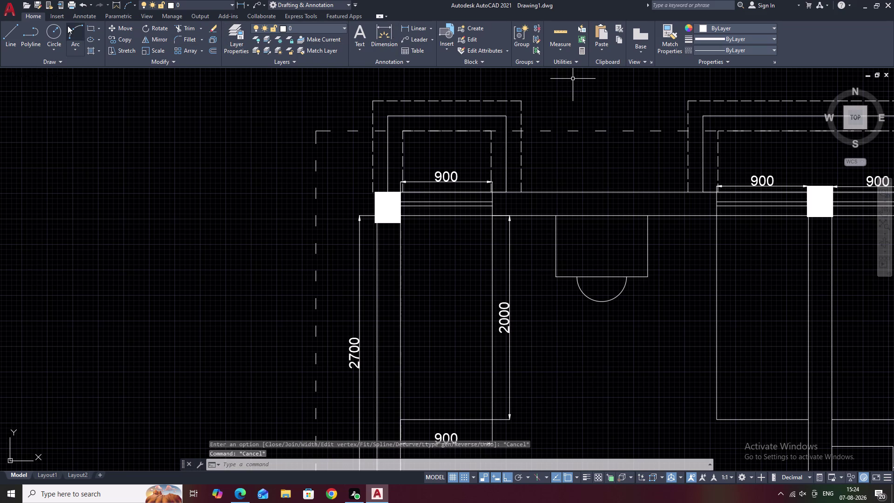
click(419, 27)
click(521, 189)
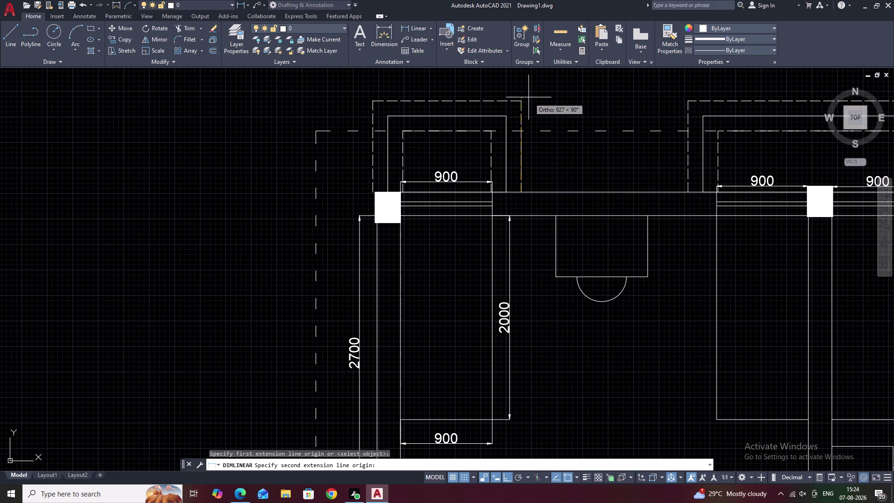
double_click(524, 104)
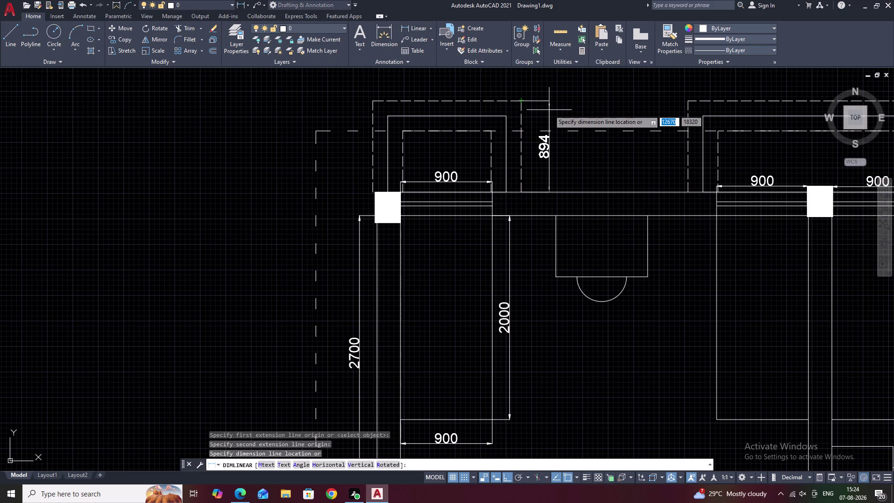
scroll(down, 3)
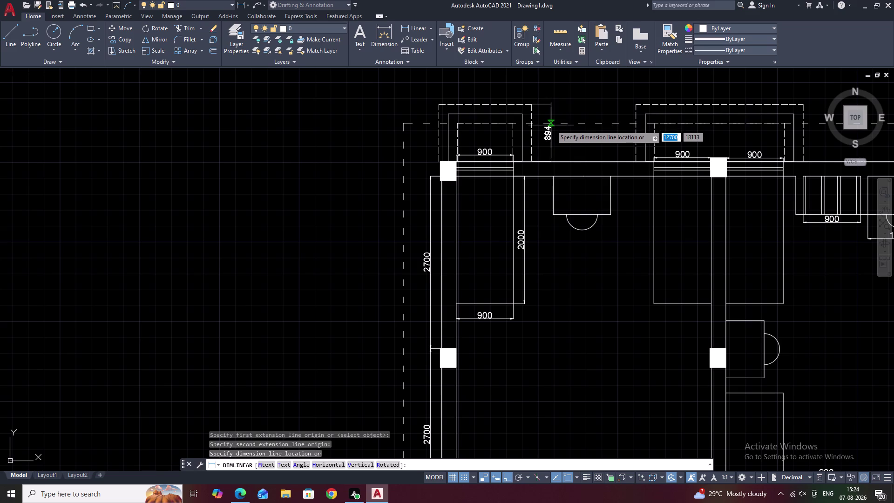
key(Escape)
scroll(down, 3)
middle_drag(563, 135, 427, 134)
middle_drag(593, 133, 494, 128)
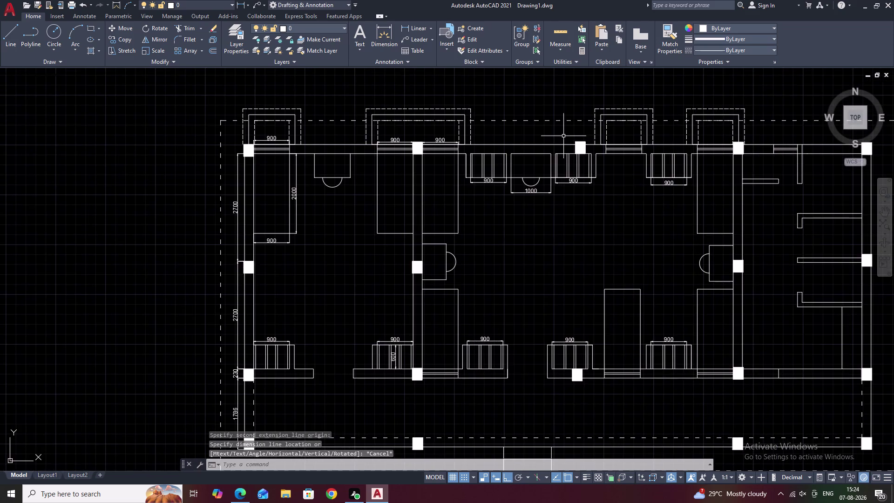
middle_drag(565, 136, 511, 130)
middle_drag(489, 122, 575, 136)
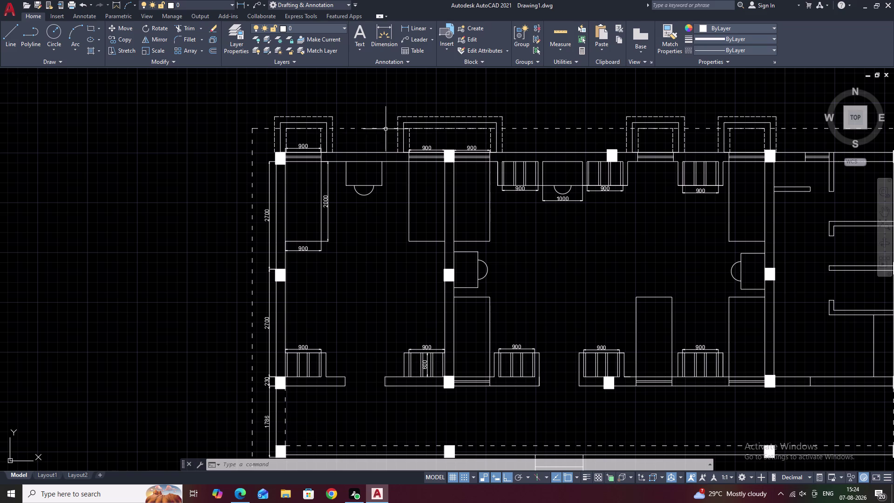
Draw a 735-unit vertical line upward from the top wall edge.
text(L)
key(space)
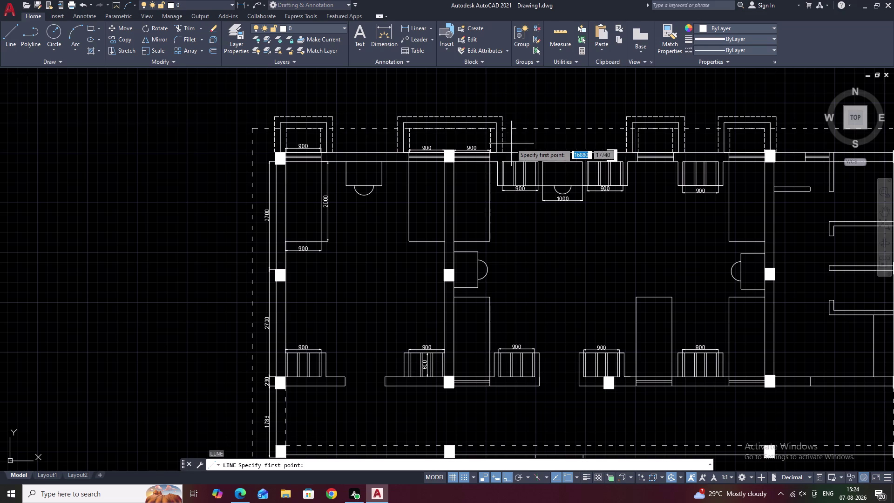
scroll(up, 3)
click(478, 158)
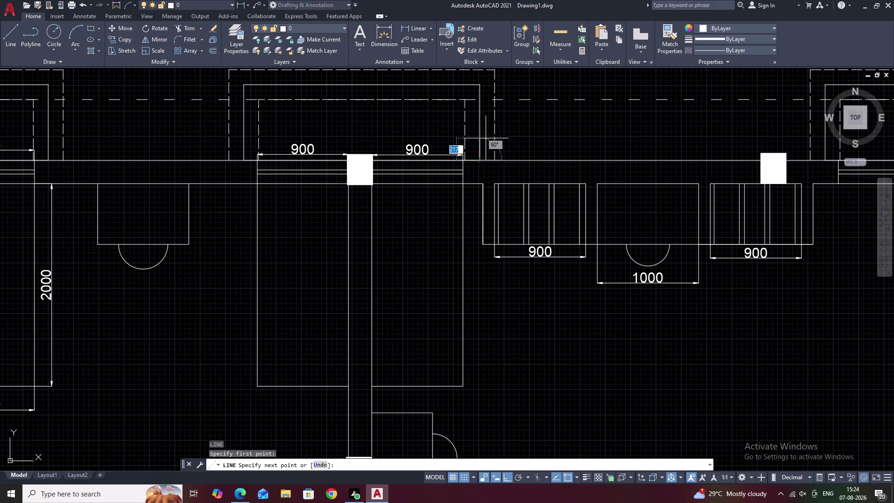
click(480, 85)
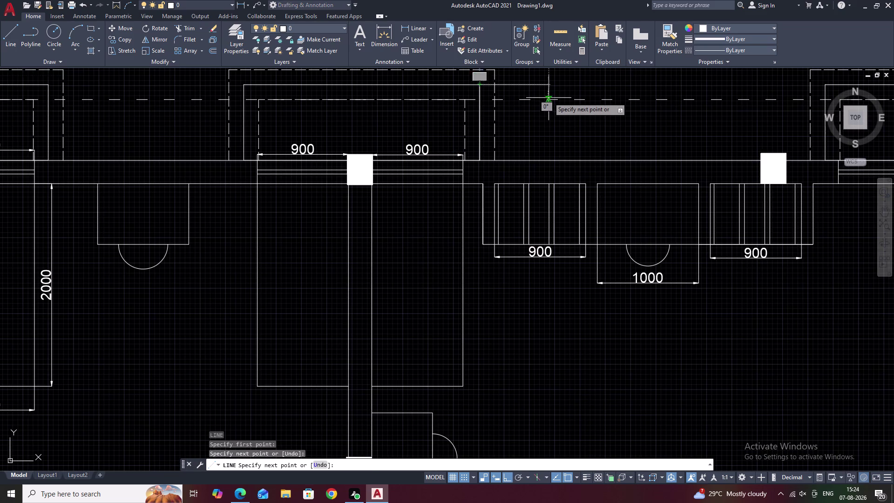
key(Escape)
text(L)
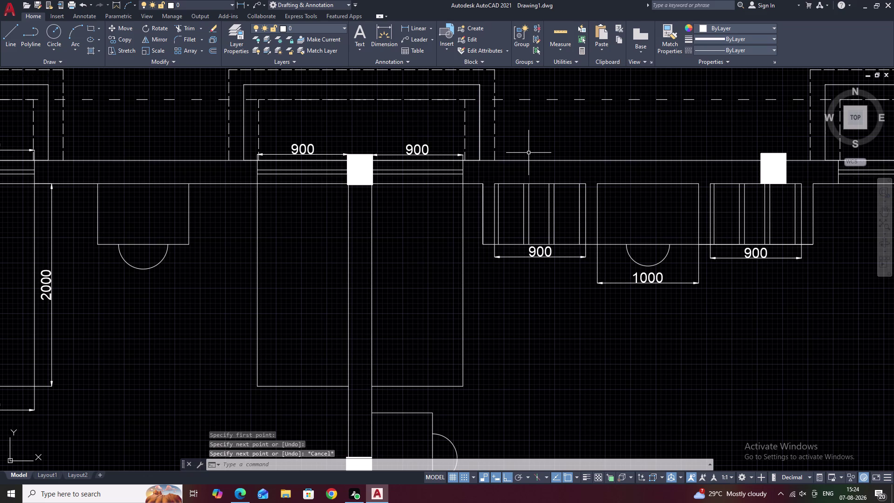
key(space)
click(523, 158)
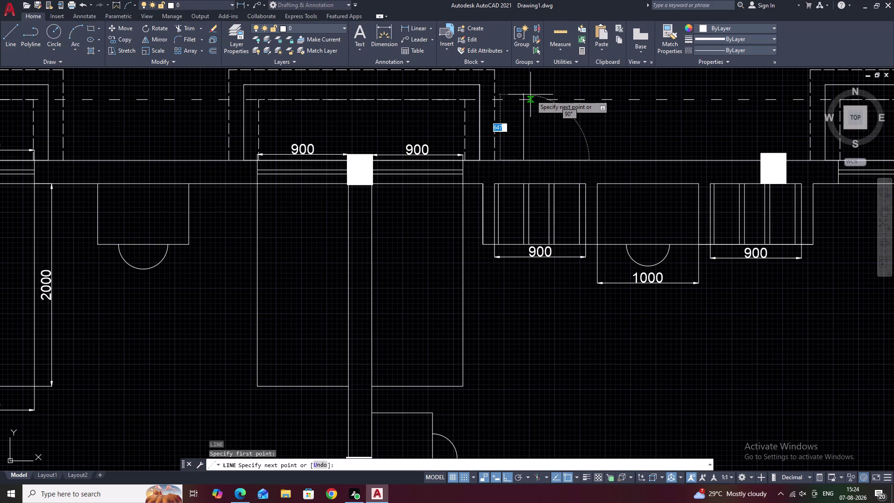
key(7)
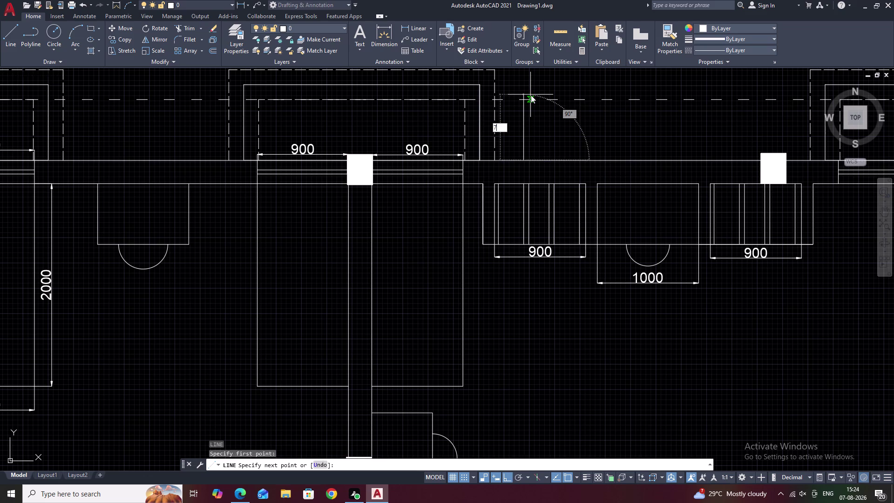
text(35)
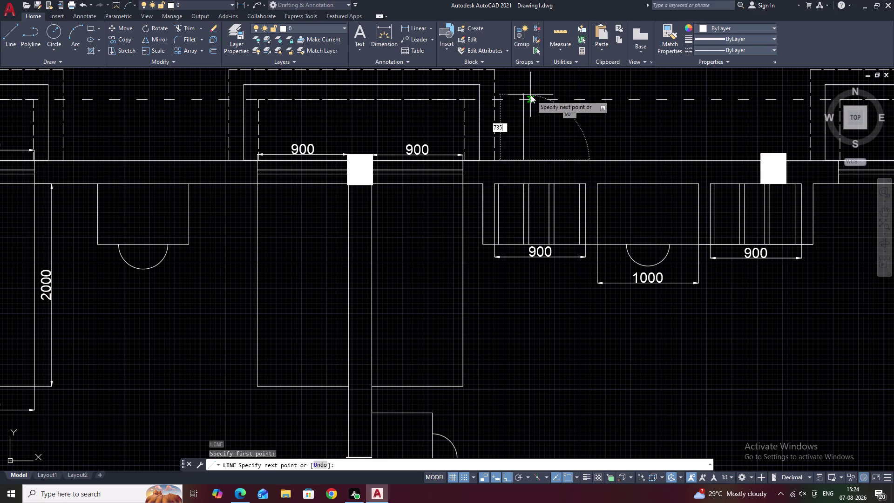
key(space)
key(Escape)
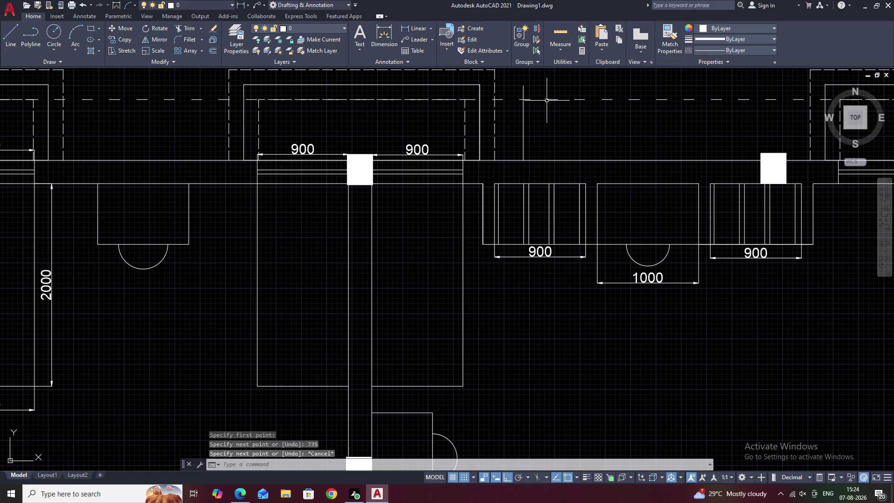
Extend the new vertical line to its boundary with EXTEND.
scroll(up, 3)
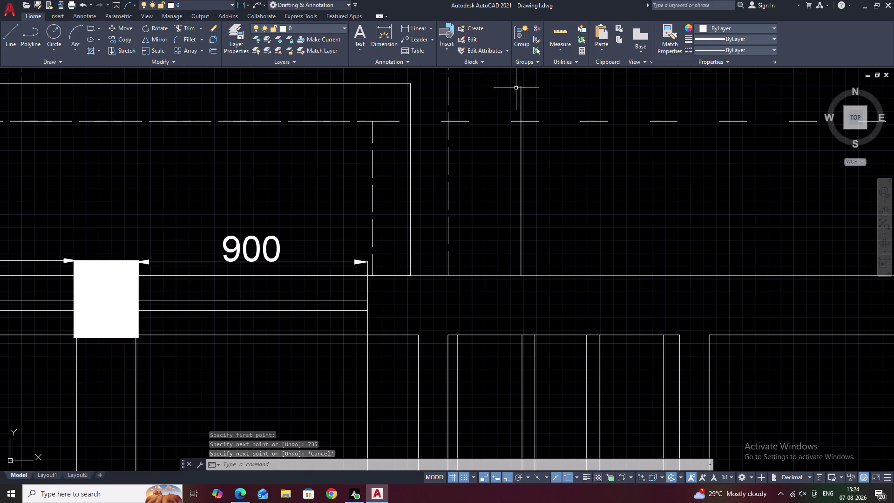
text(EX)
key(space)
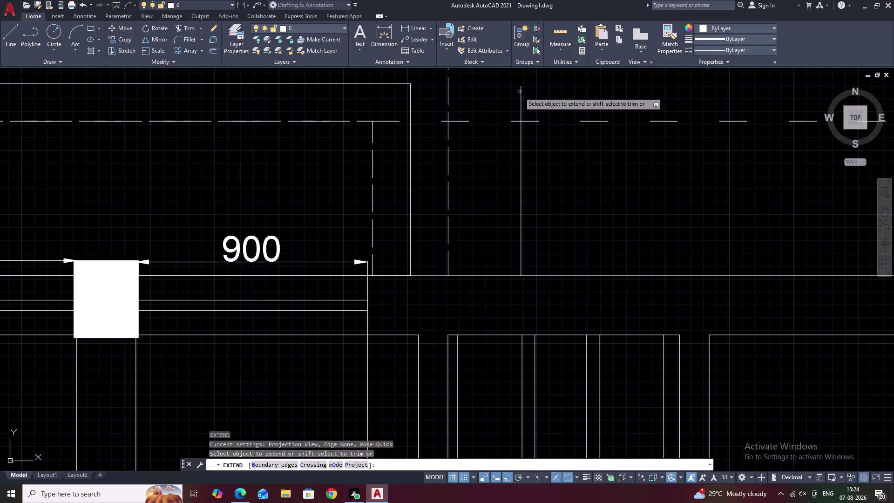
click(374, 82)
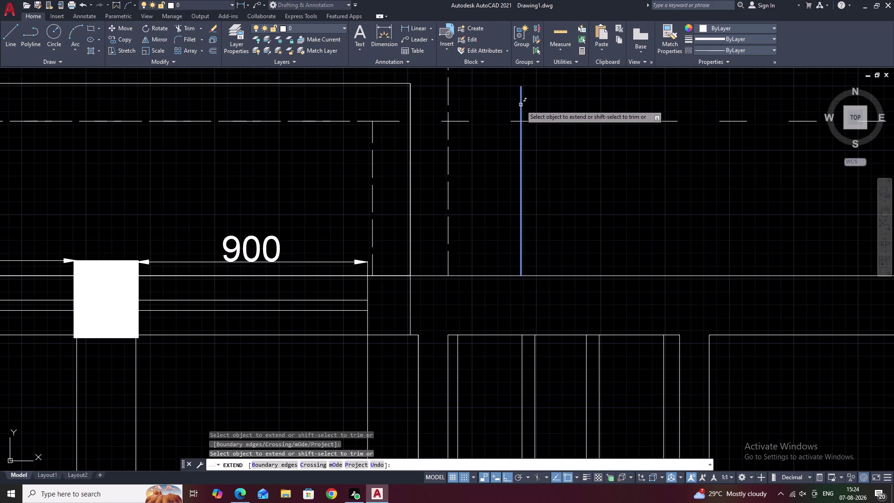
key(Escape)
Start trimming the lines near the dashed outlines with TRIM.
scroll(down, 3)
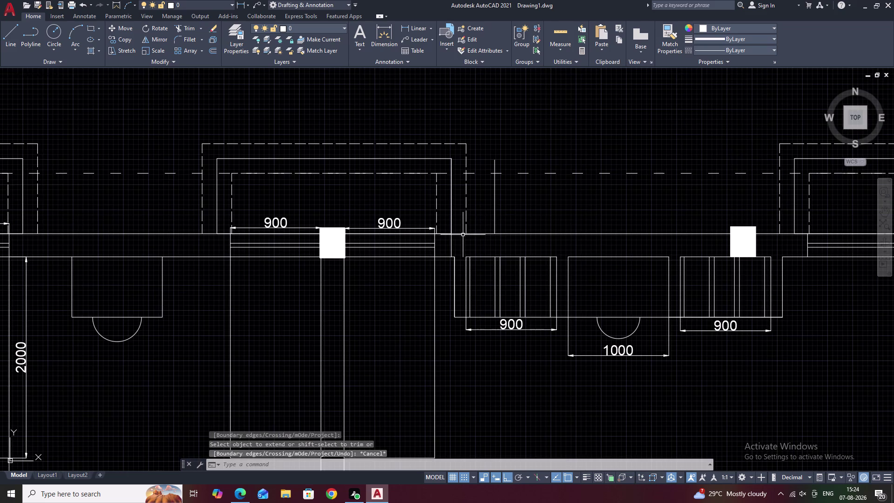
middle_drag(464, 233, 468, 203)
text(TR)
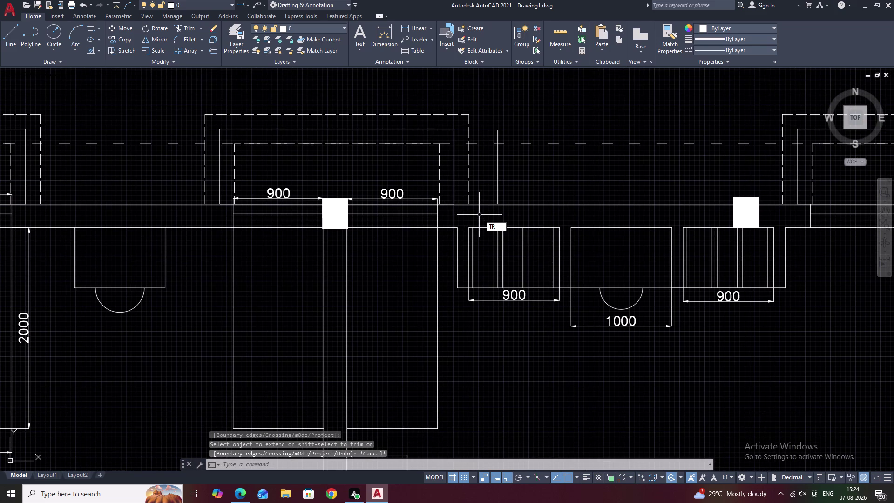
key(space)
click(453, 216)
Cancel the trim, then select and deselect the vertical line above the wall.
scroll(down, 3)
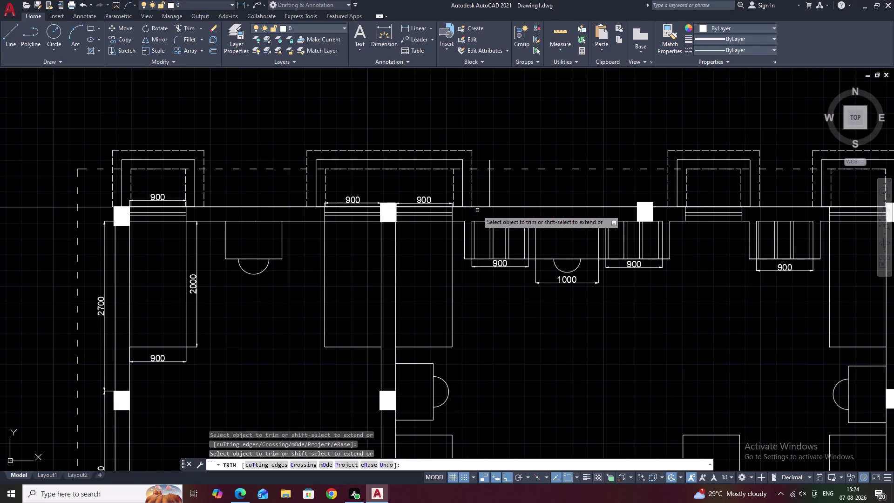
key(Escape)
scroll(up, 3)
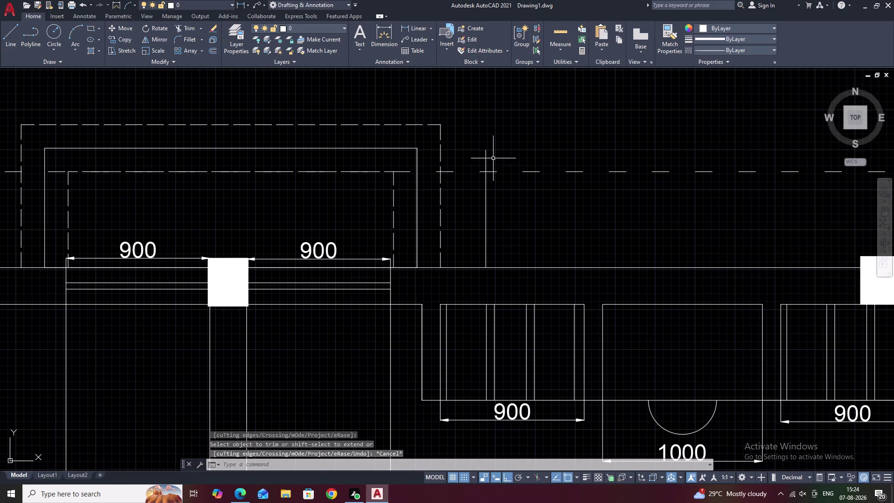
click(484, 159)
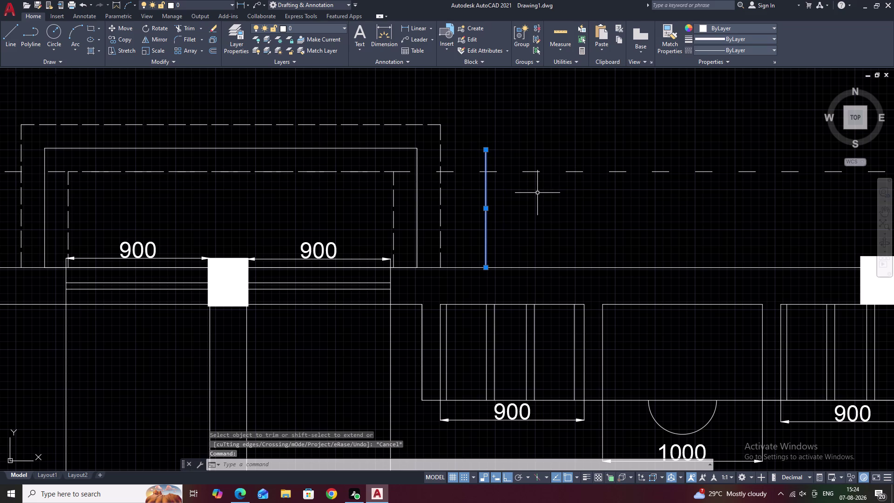
key(Escape)
Undo repeatedly until one solid box outline remains above the top wall, then select it.
key(ctrl+z)
key(Escape)
key(Escape)
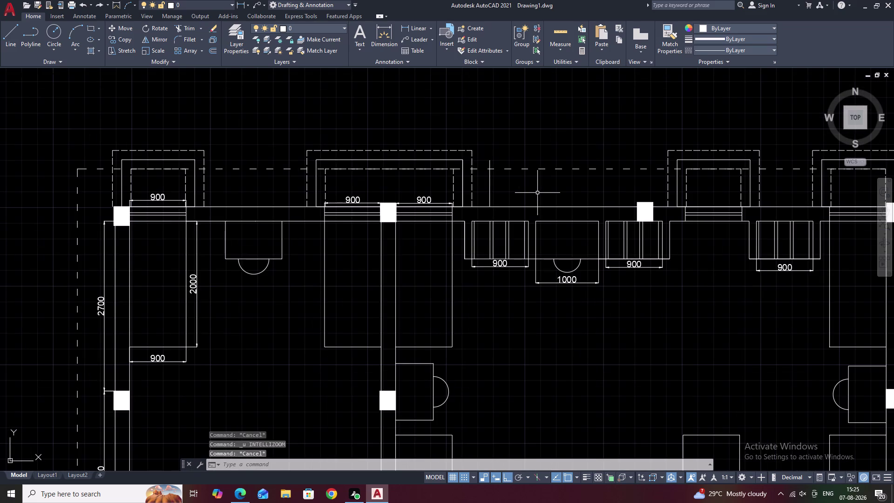
key(ctrl+z)
key(ctrl+z)
key(ctrl+z)
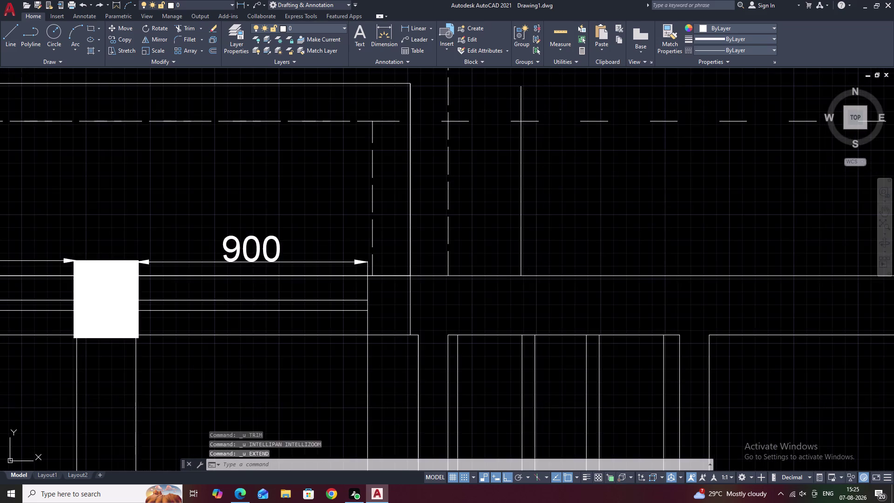
key(ctrl+z)
key(ctrl+z)
key(ctrl+z)
key(ctrl+z)
key(ctrl+z)
key(ctrl+z)
key(ctrl+z)
key(ctrl+z)
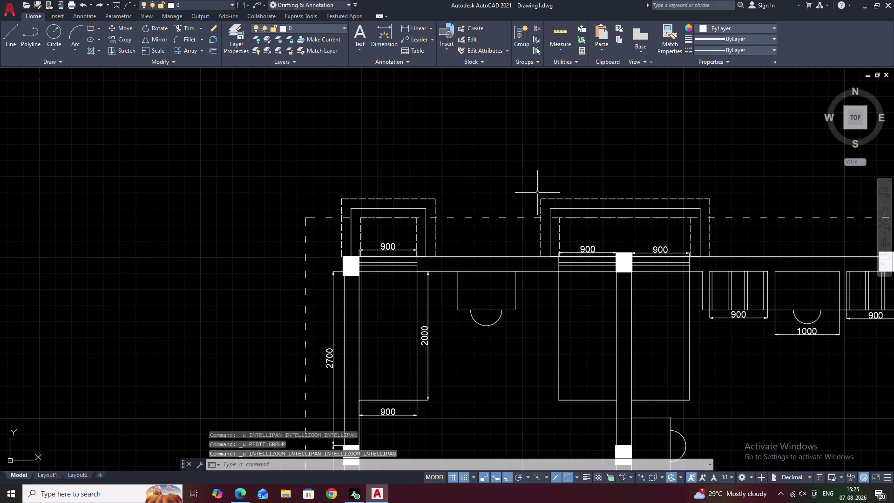
key(ctrl+z)
key(ctrl+z)
key(ctrl+z)
key(ctrl+z)
key(ctrl+z)
key(ctrl+z)
key(ctrl+z)
key(ctrl+z)
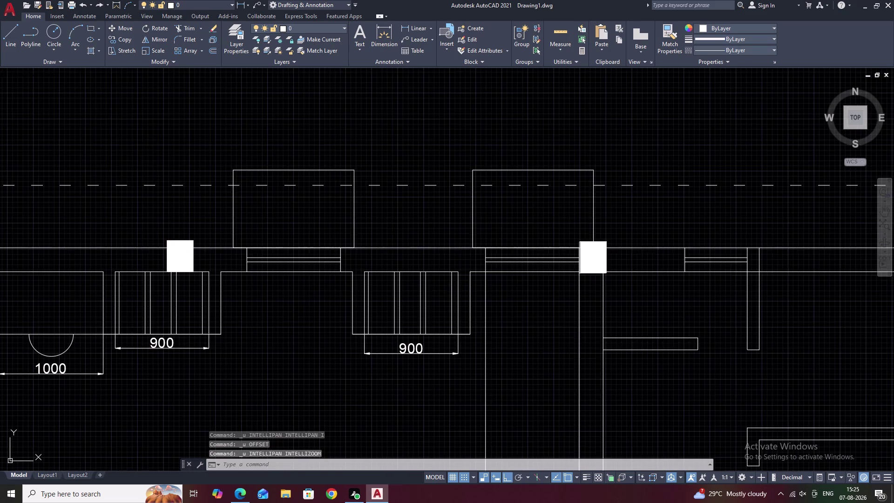
key(ctrl+z)
key(ctrl+z)
key(ctrl+z)
key(ctrl+z)
key(ctrl+z)
key(ctrl+z)
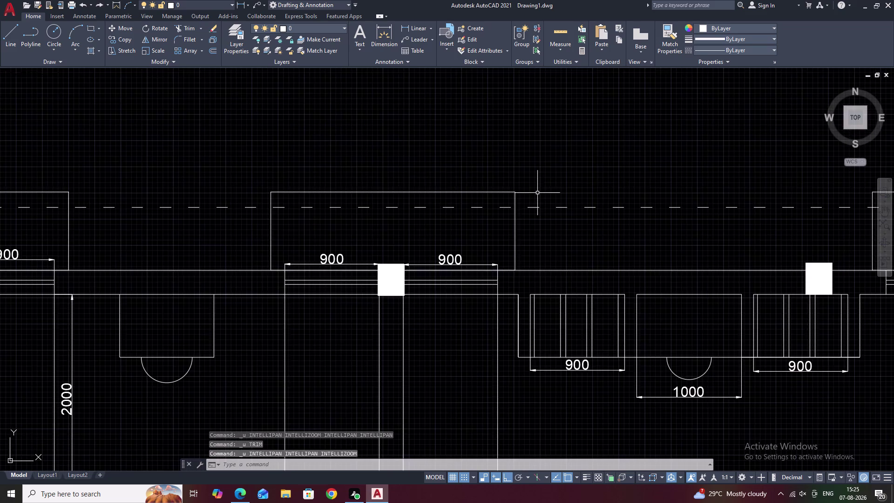
key(ctrl+z)
key(ctrl+z)
key(ctrl+z)
key(ctrl+z)
key(ctrl+z)
key(ctrl+z)
key(ctrl+z)
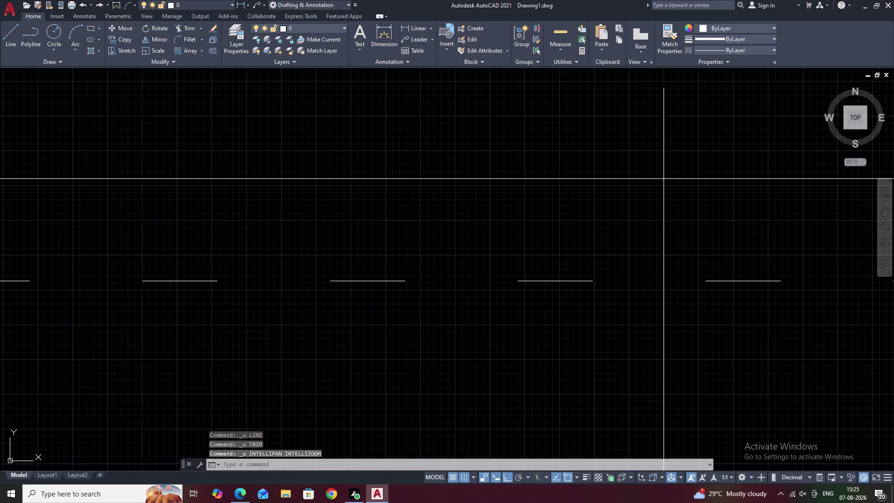
key(ctrl+z)
key(ctrl+z)
key(ctrl+z)
key(ctrl+z)
key(ctrl+z)
key(ctrl+z)
key(ctrl+z)
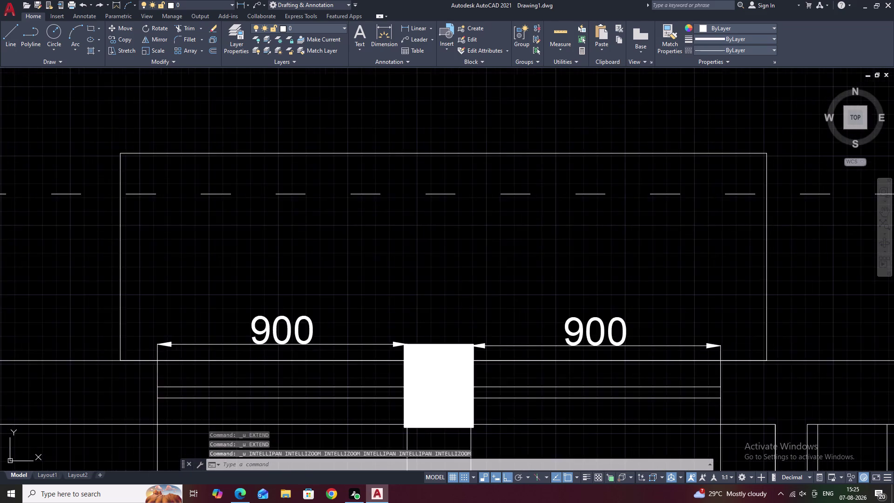
key(ctrl+z)
key(ctrl+z)
key(ctrl+z)
key(ctrl+z)
key(ctrl+z)
key(ctrl+z)
key(ctrl+z)
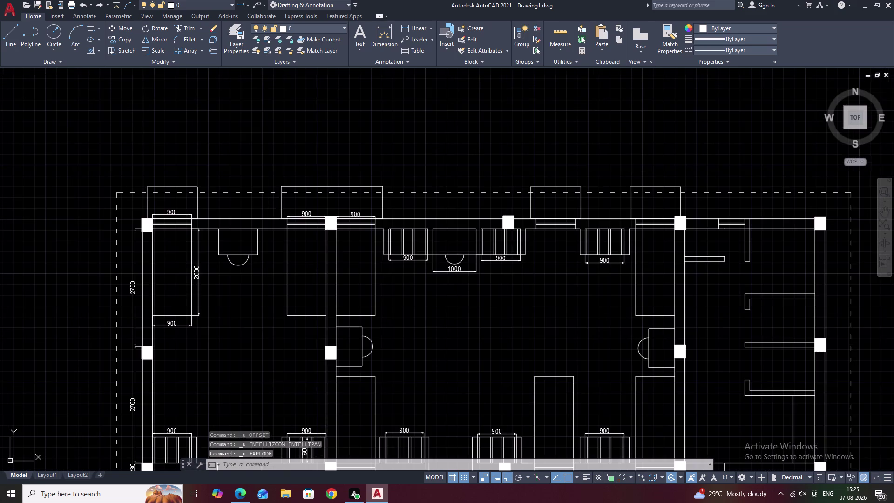
key(ctrl+z)
key(ctrl+z)
key(ctrl+z)
key(ctrl+z)
key(ctrl+z)
key(ctrl+z)
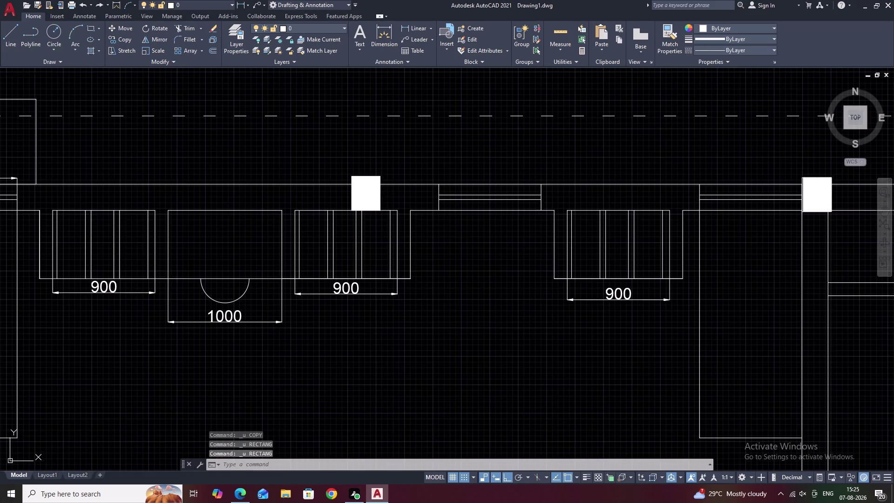
key(ctrl+z)
key(ctrl+z)
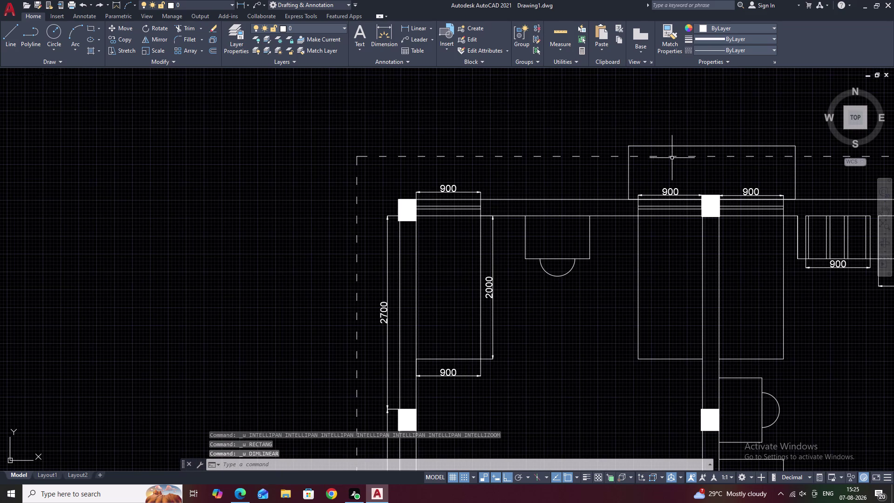
click(630, 173)
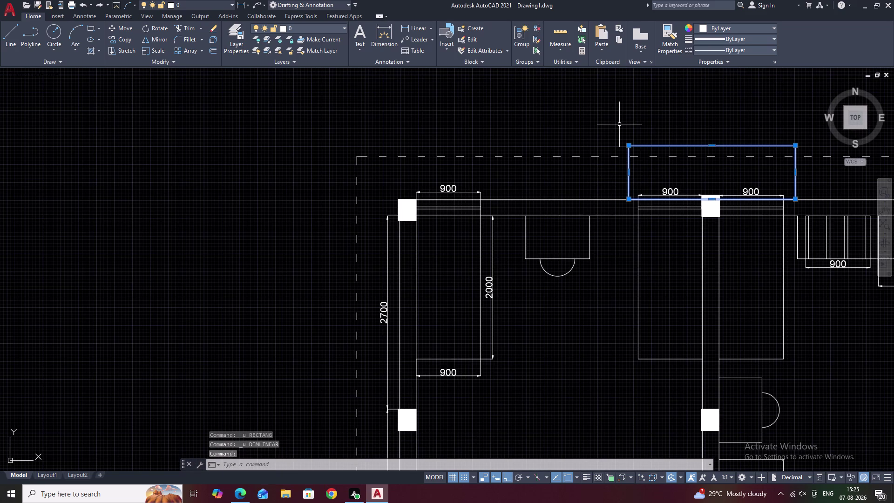
Erase the rectangle above the top wall and move to empty space left of the plan.
text(E)
key(space)
middle_drag(507, 134, 675, 170)
scroll(down, 3)
middle_drag(704, 180, 356, 174)
middle_drag(559, 175, 463, 177)
scroll(up, 3)
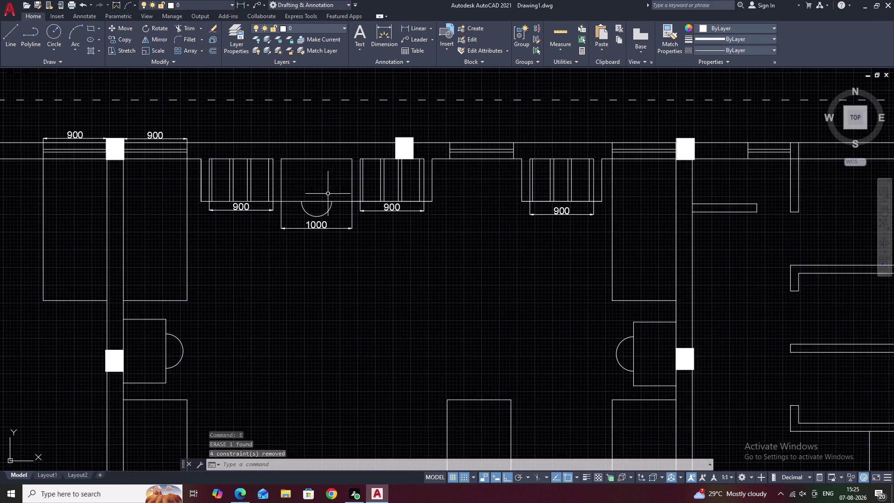
middle_drag(376, 178, 556, 177)
middle_drag(340, 176, 509, 153)
middle_drag(278, 160, 451, 187)
scroll(up, 3)
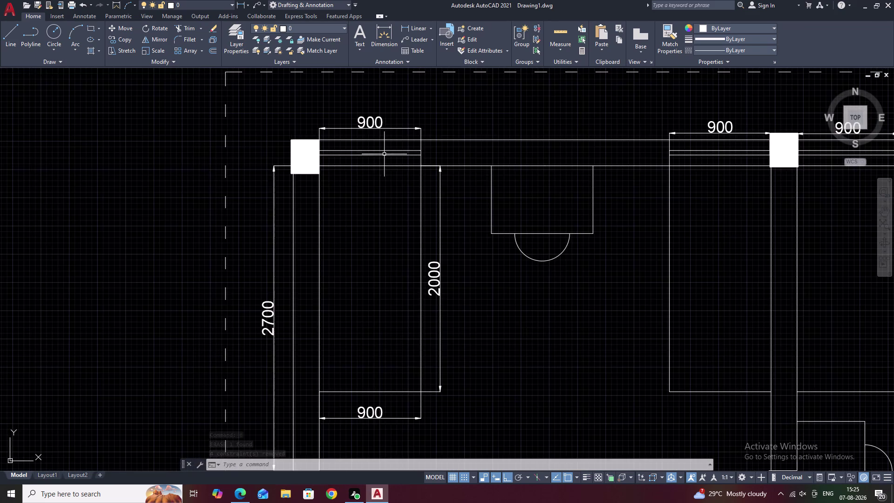
middle_drag(377, 155, 494, 205)
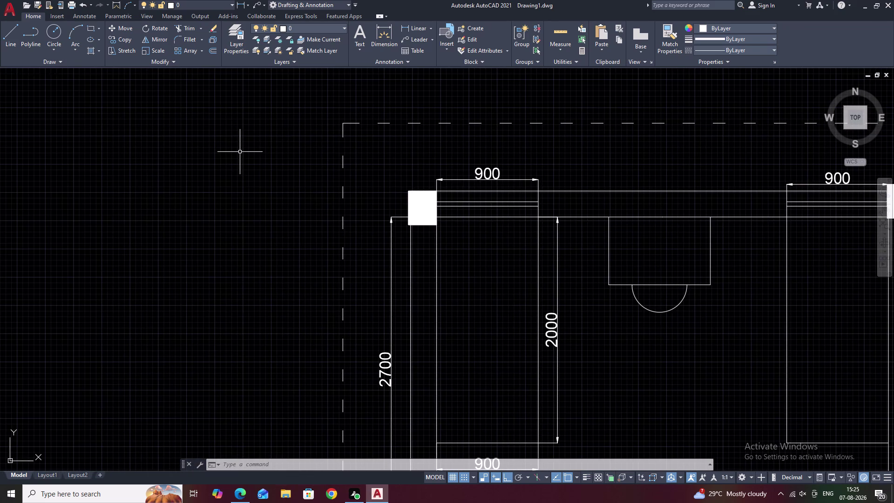
Draw a 1000 by 735 rectangle left of the plan using the Dimensions option.
text(REC)
key(space)
click(120, 155)
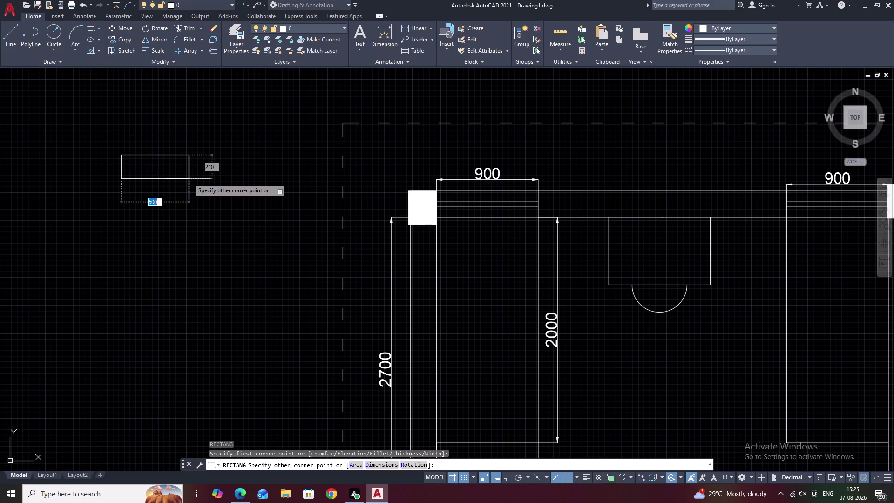
key(d)
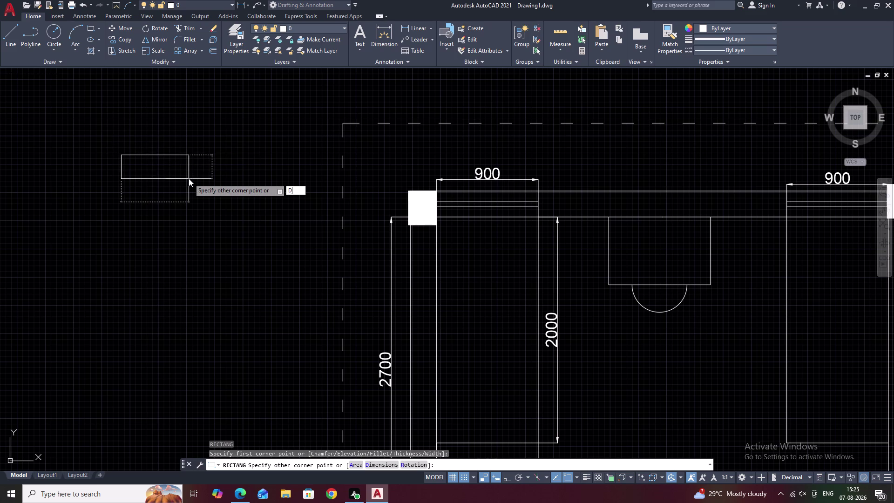
key(space)
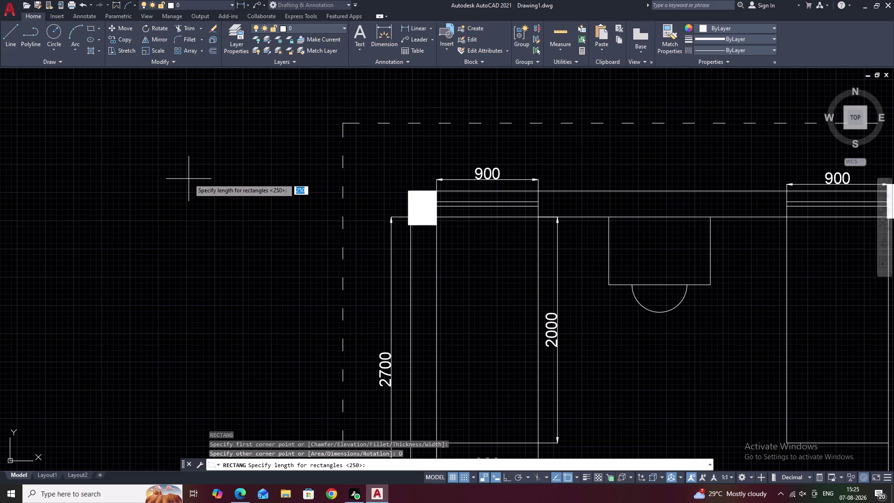
text(100)
text(0)
key(space)
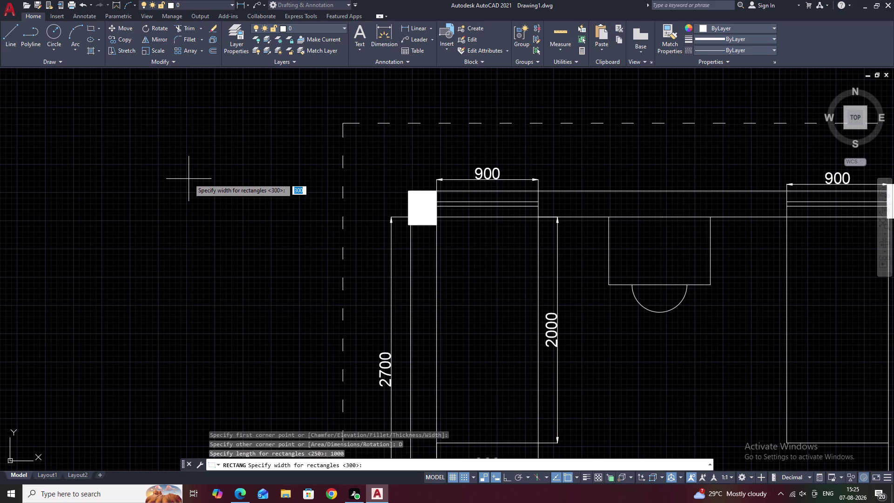
text(735)
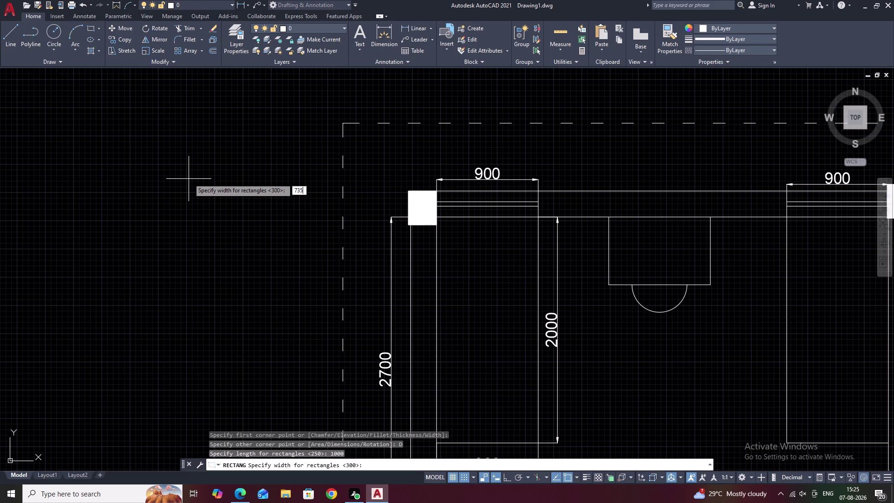
key(space)
click(189, 179)
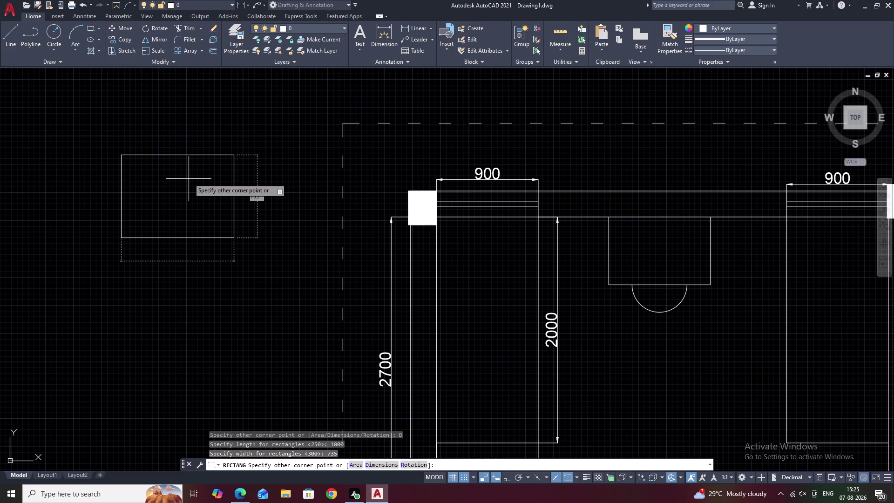
click(191, 238)
Explode the new rectangle into separate lines.
text(X)
key(space)
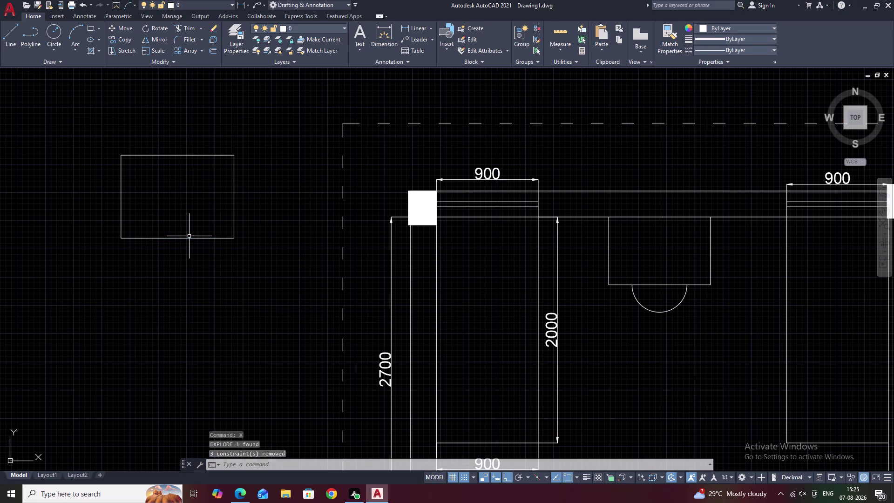
click(189, 239)
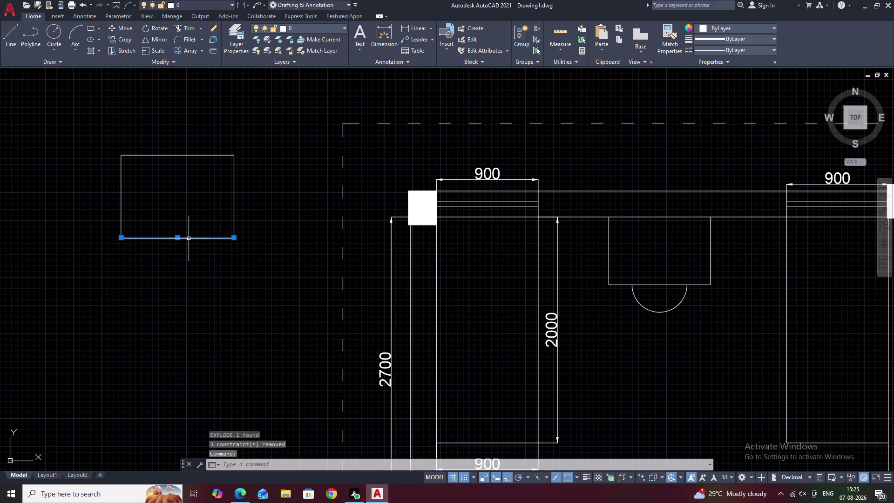
text(E)
key(space)
middle_drag(186, 219, 219, 224)
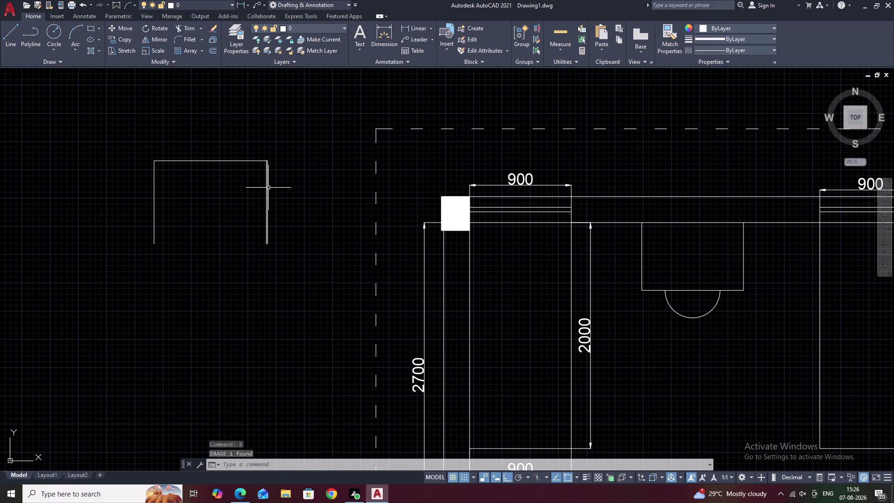
click(266, 189)
click(209, 161)
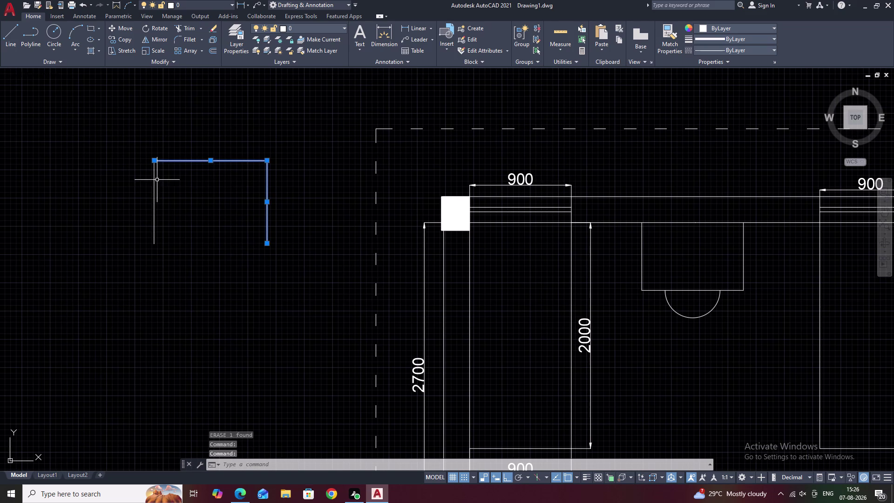
click(155, 188)
text(J)
key(space)
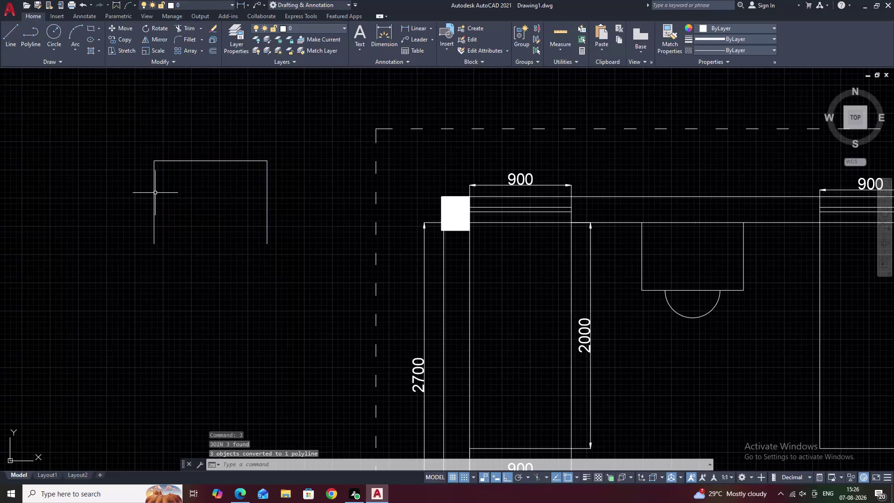
click(154, 243)
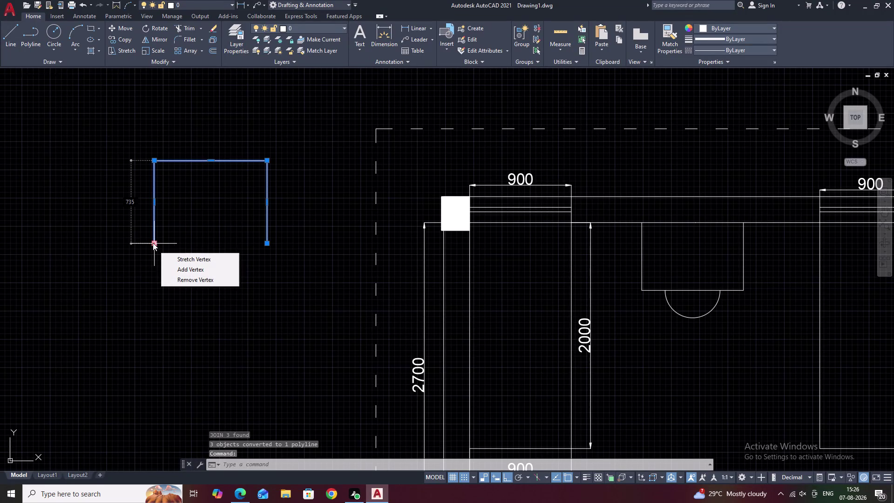
key(x)
key(BackSpace)
text(C)
text(O)
key(space)
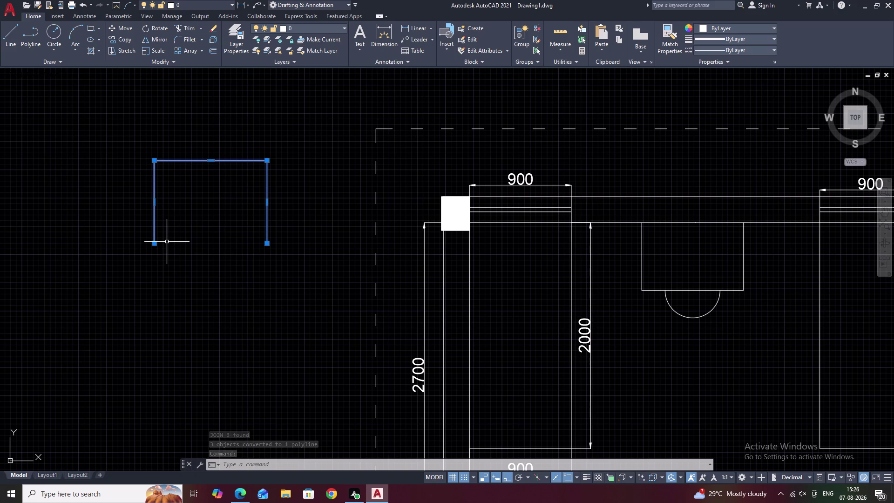
key(c)
text(O)
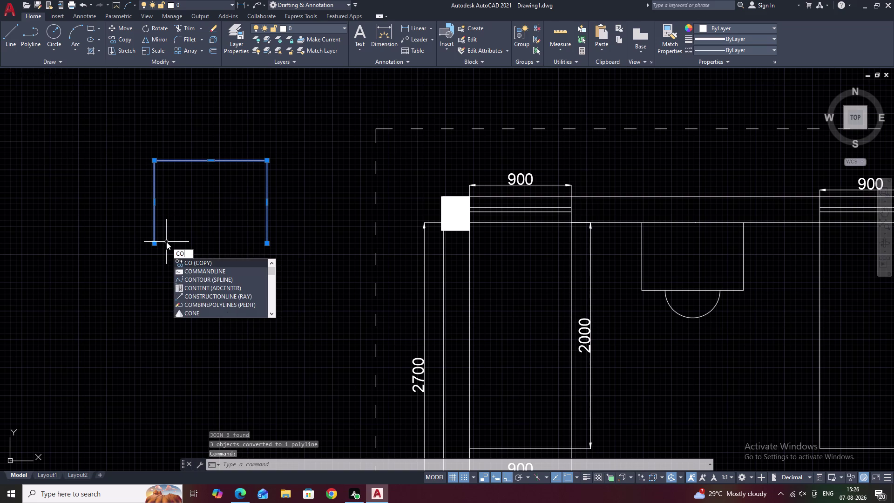
key(space)
click(152, 243)
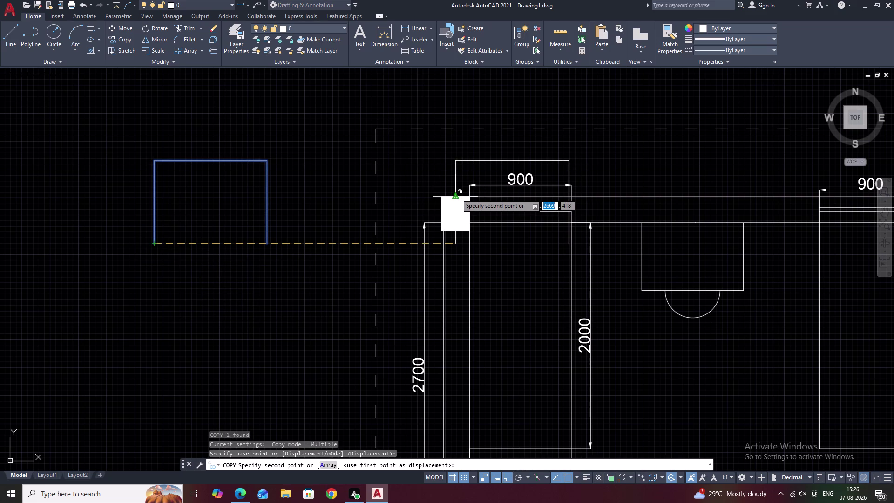
key(F8)
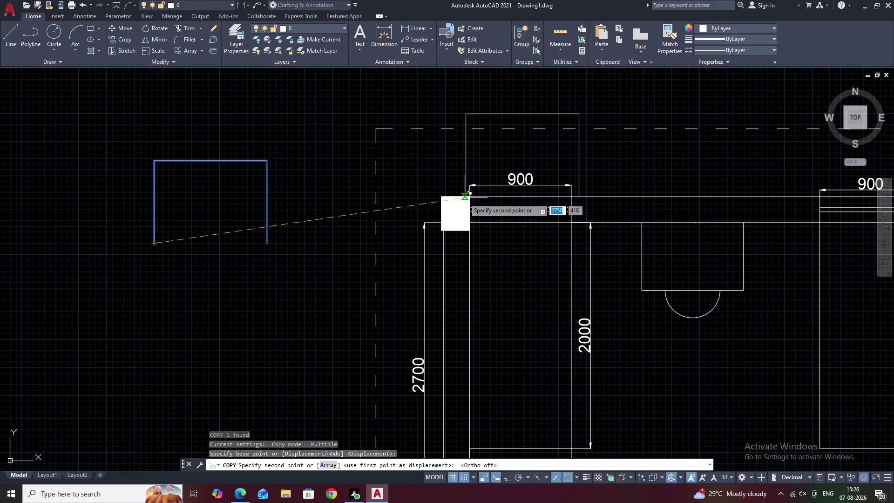
key(Escape)
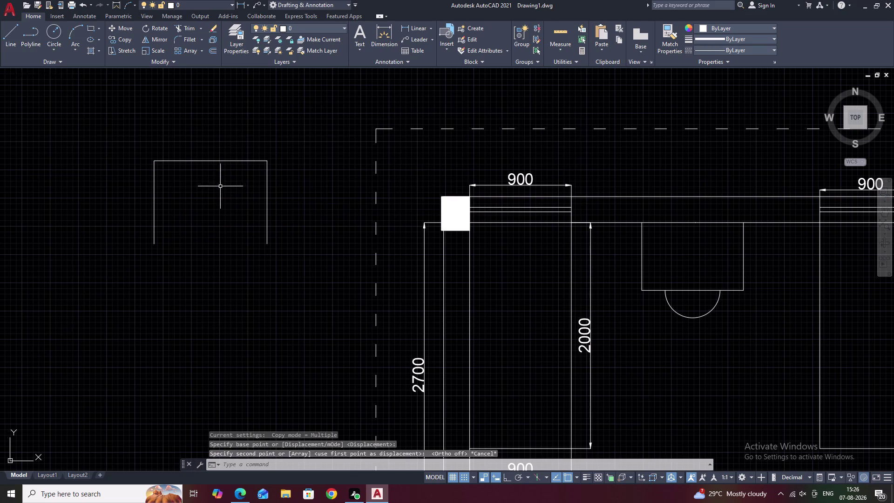
drag(281, 156, 222, 265)
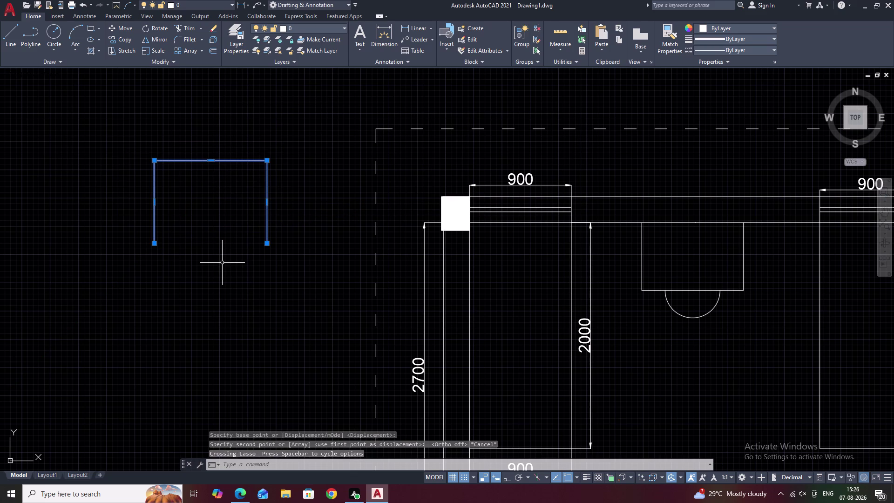
Erase the leftover outline and draw a closed 2000 x 735 rectangle extending right.
text(E REC)
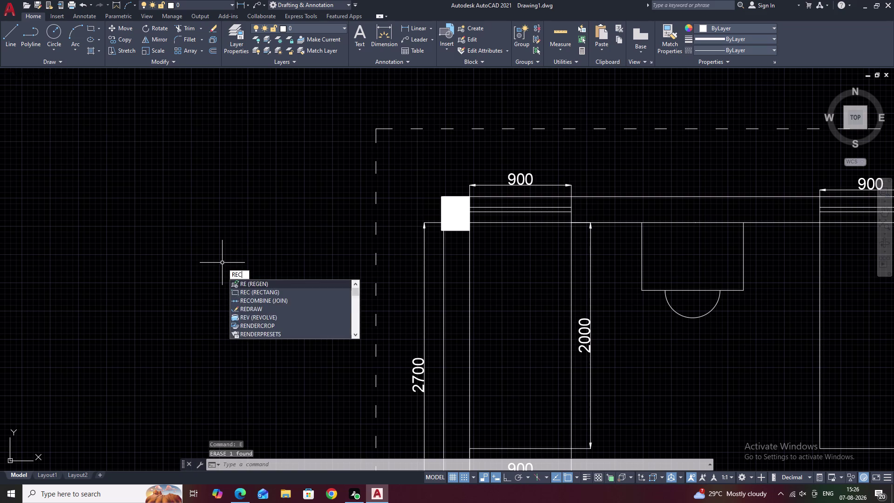
key(space)
click(165, 222)
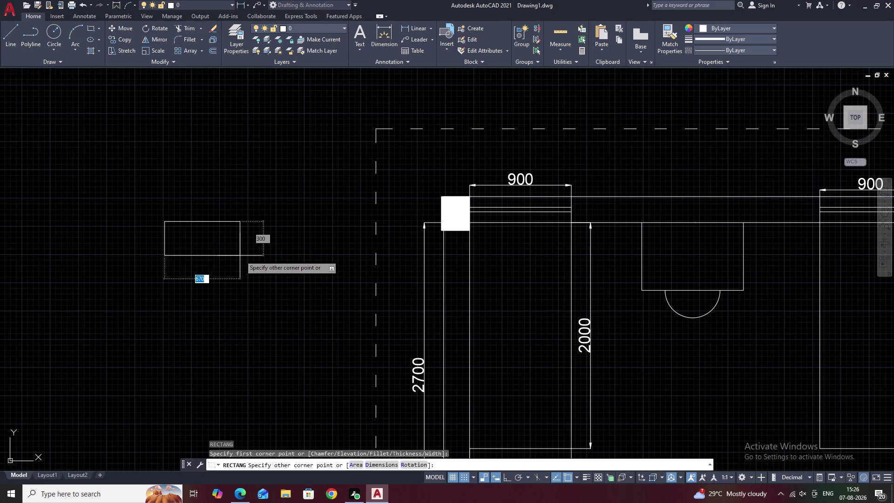
text(D 20)
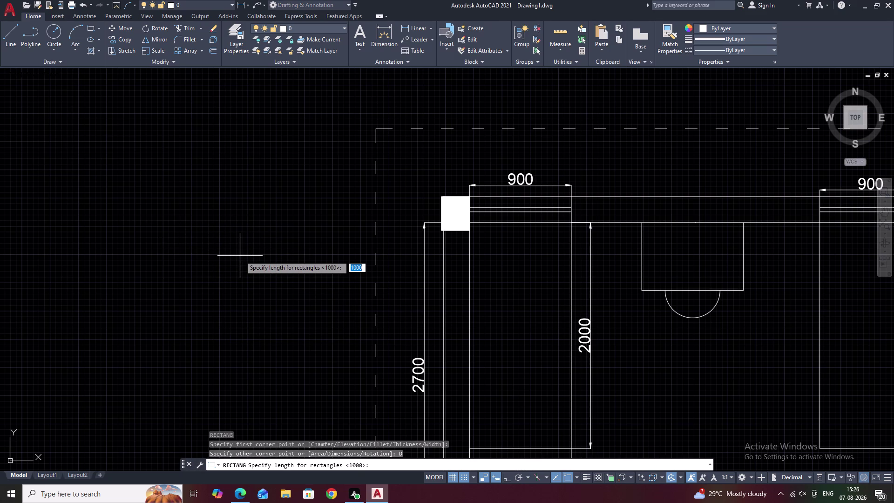
text(00)
key(space)
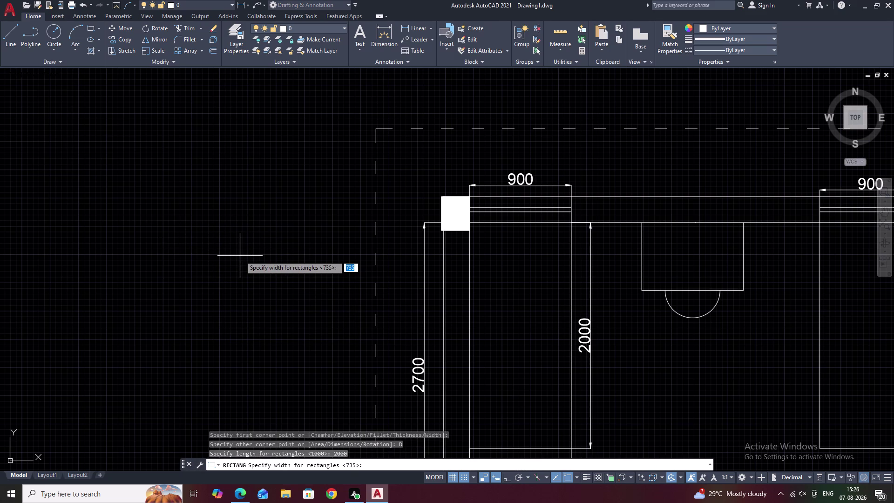
key(space)
click(218, 250)
key(Escape)
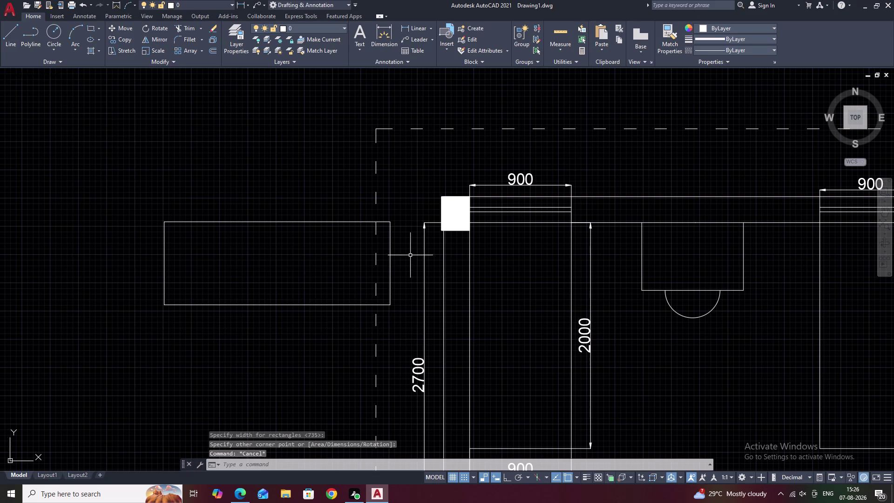
Shorten the rectangle by grip-stretching its right edge inward.
click(391, 252)
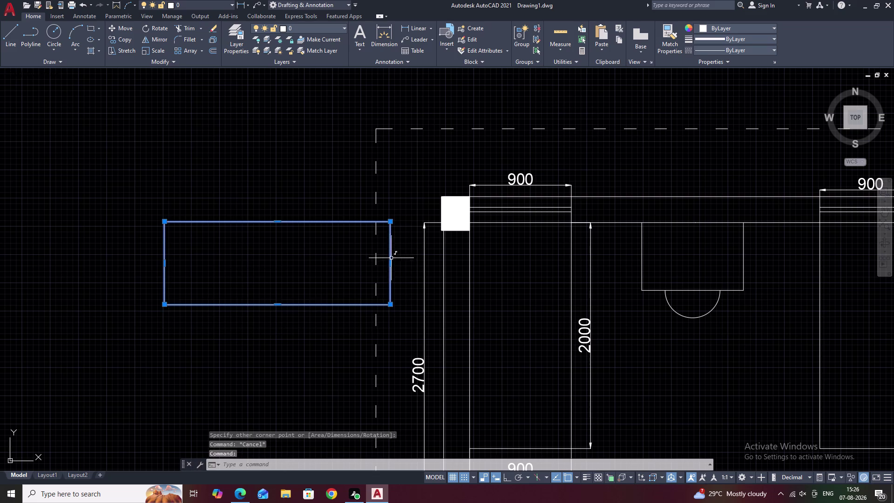
click(392, 262)
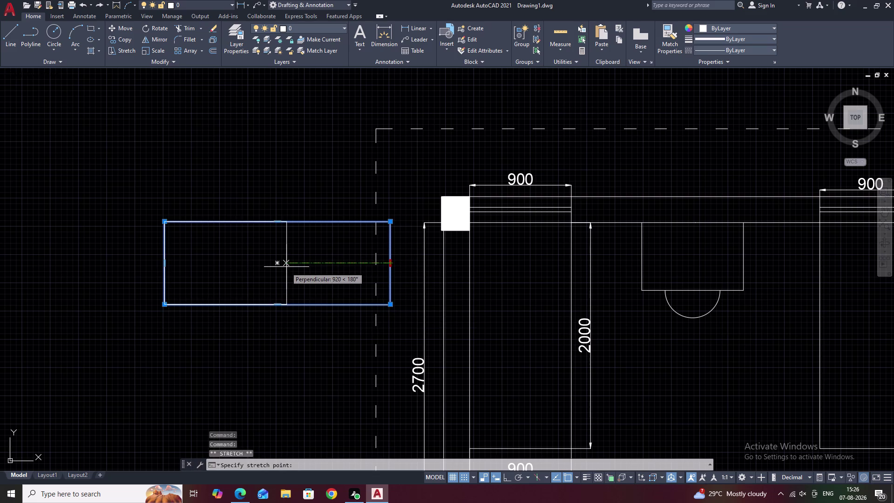
click(290, 267)
drag(255, 206, 186, 241)
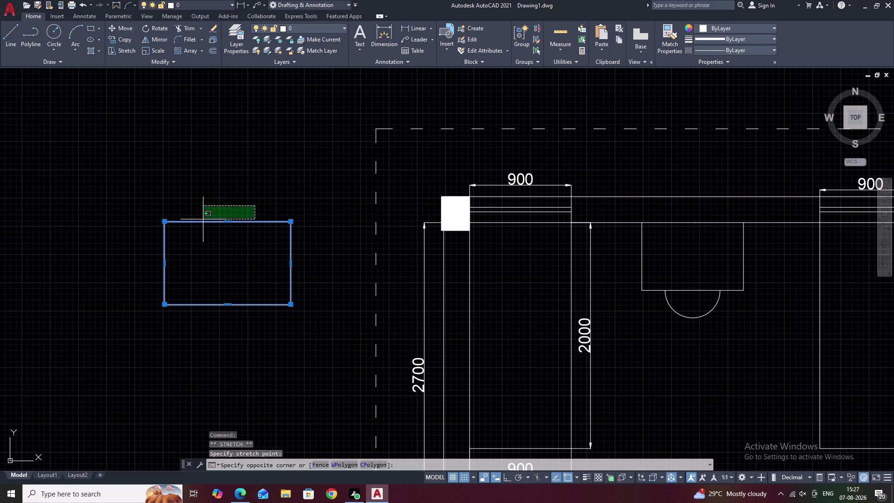
drag(187, 242, 202, 310)
key(Escape)
click(235, 259)
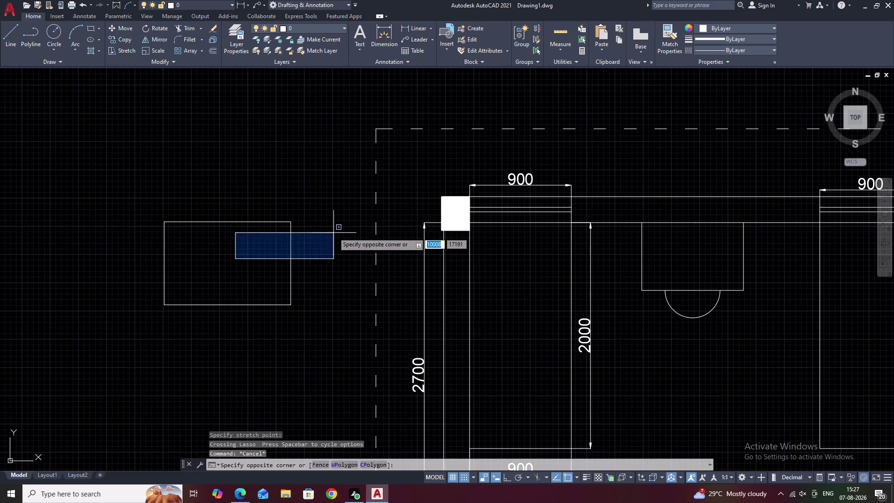
click(257, 268)
key(Escape)
click(246, 269)
Start MOVE and select the shortened rectangle.
text(M)
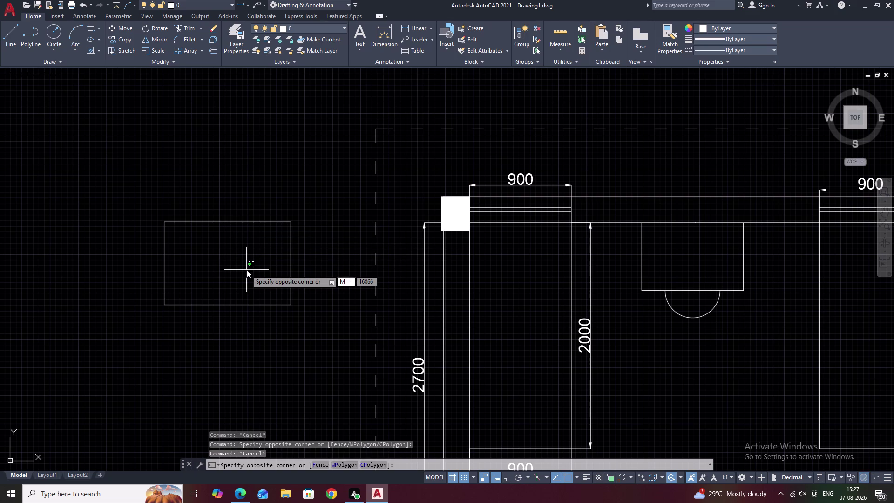
key(space)
drag(290, 188, 207, 354)
Move the rectangle from its corner base point onto the top wall above the left 900 opening.
right_click(232, 282)
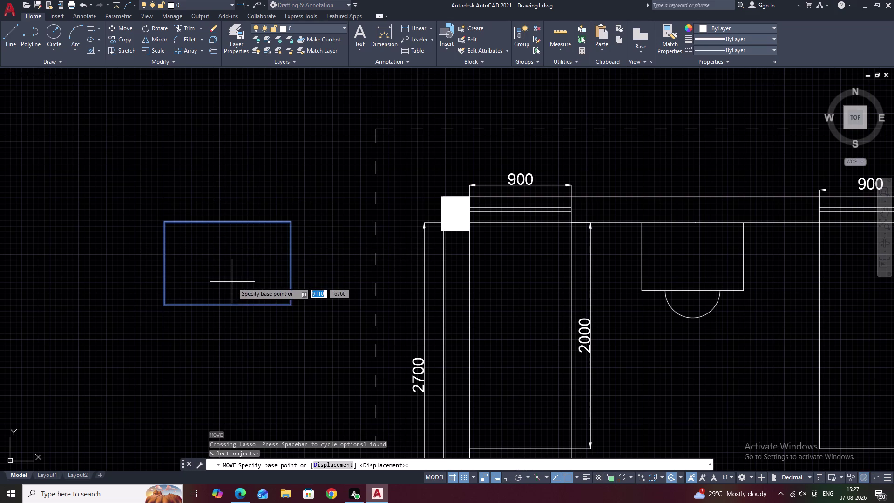
click(224, 274)
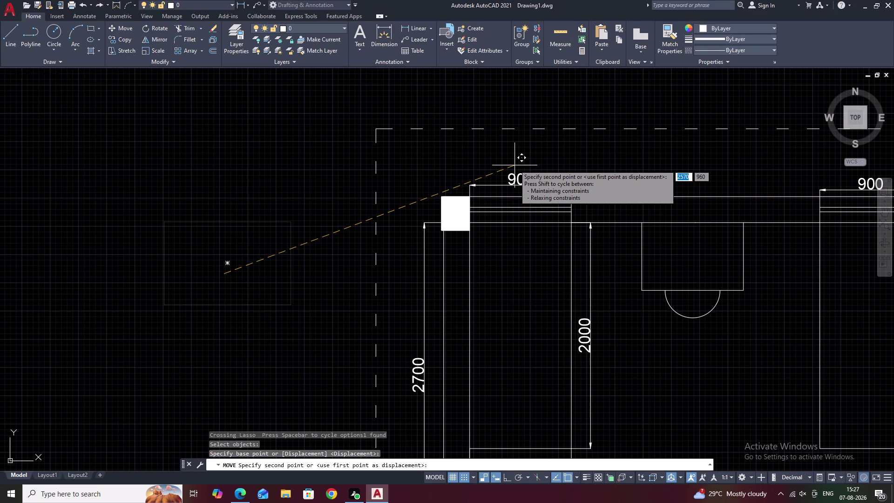
scroll(up, 3)
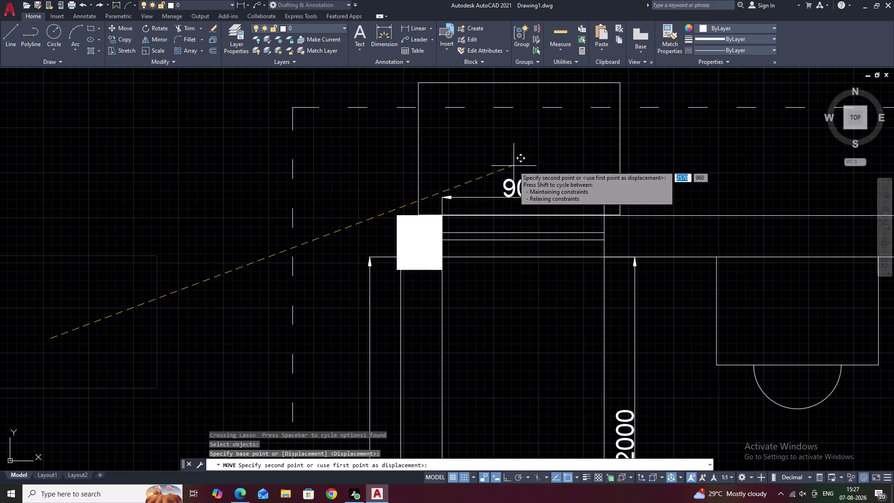
click(514, 166)
scroll(down, 3)
middle_drag(521, 165, 410, 163)
key(Escape)
click(468, 155)
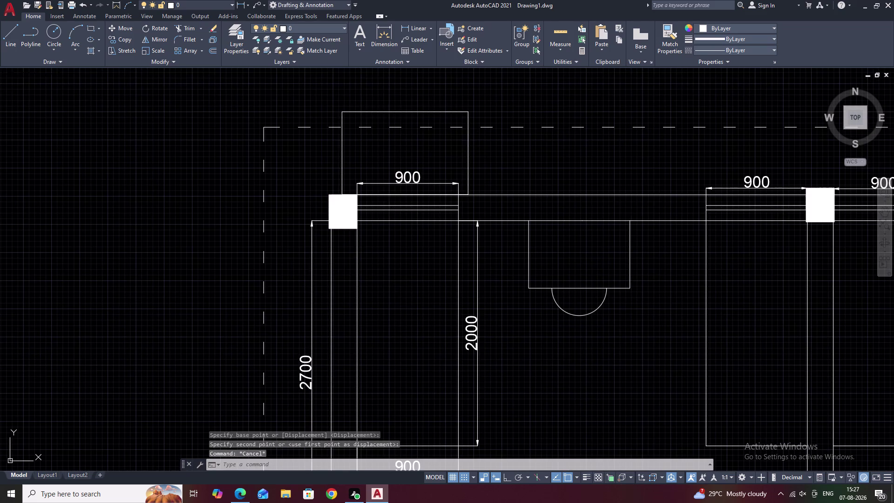
Copy the rectangle to the empty area left of the plan.
key(x)
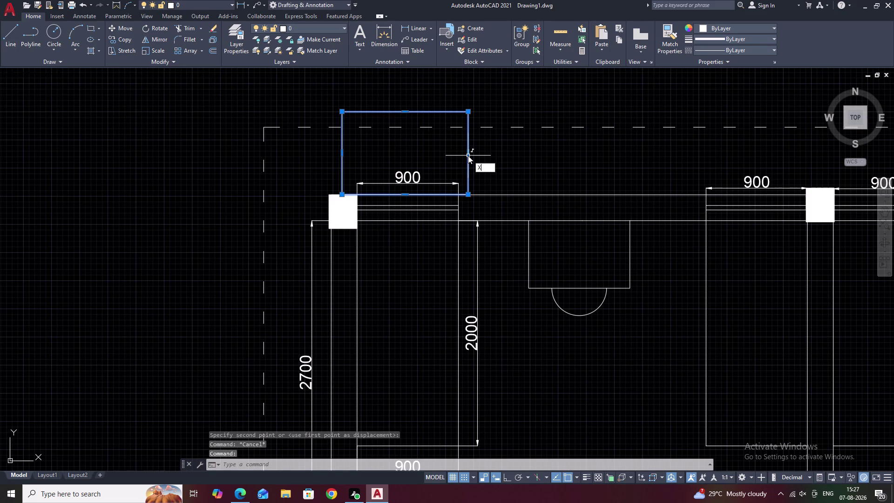
key(BackSpace)
key(c)
text(O)
key(space)
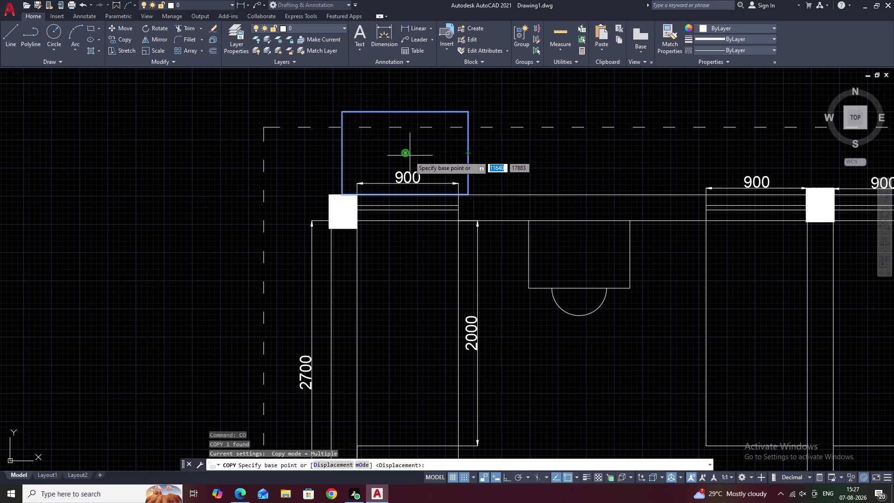
click(404, 153)
middle_drag(73, 175, 402, 187)
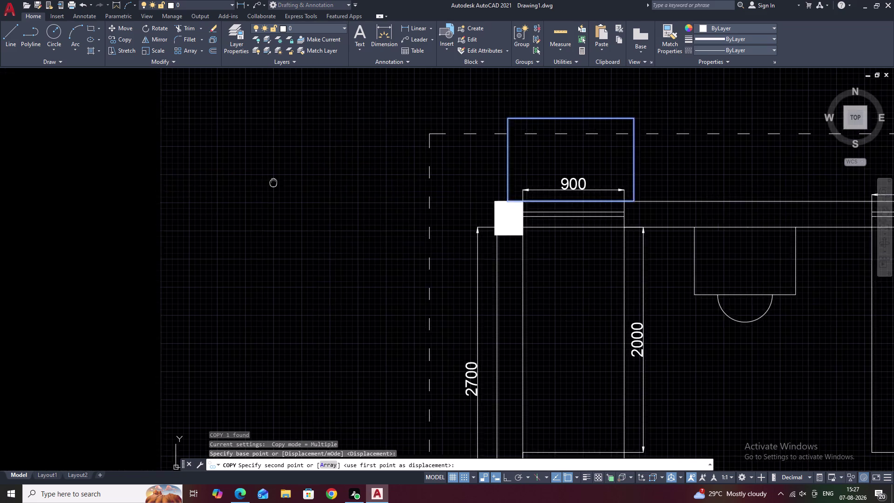
middle_drag(402, 187, 408, 188)
click(216, 181)
key(Escape)
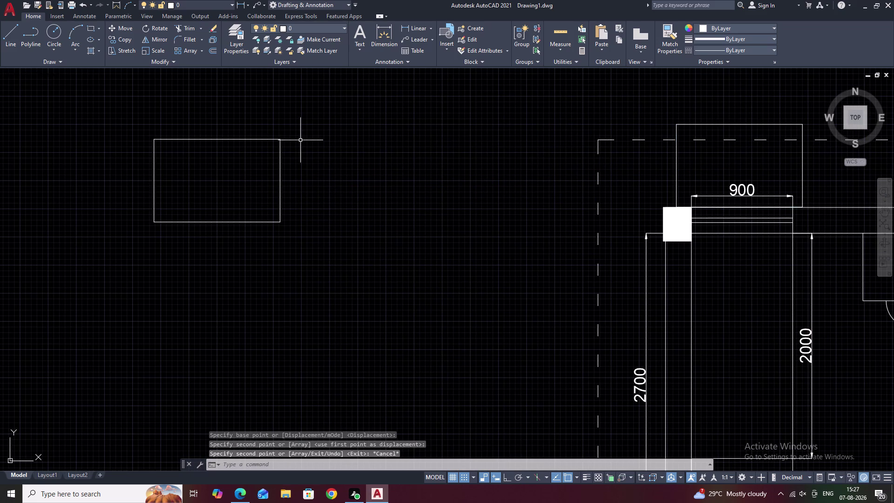
Add a linear dimension across the copy's top edge, measuring 1120.
click(407, 28)
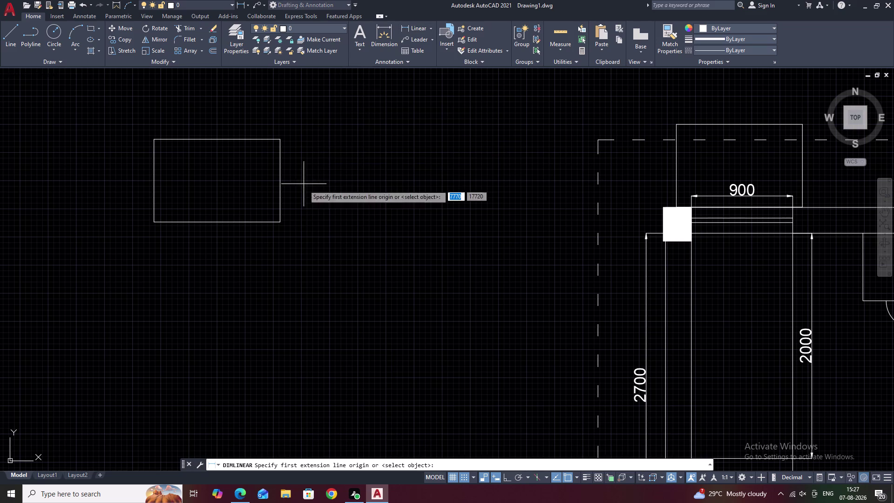
drag(280, 221, 283, 213)
click(279, 138)
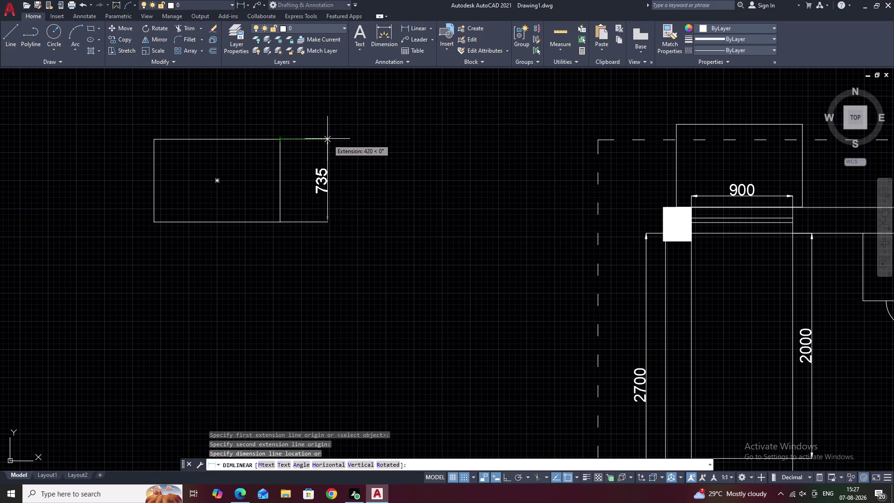
key(Escape)
key(space)
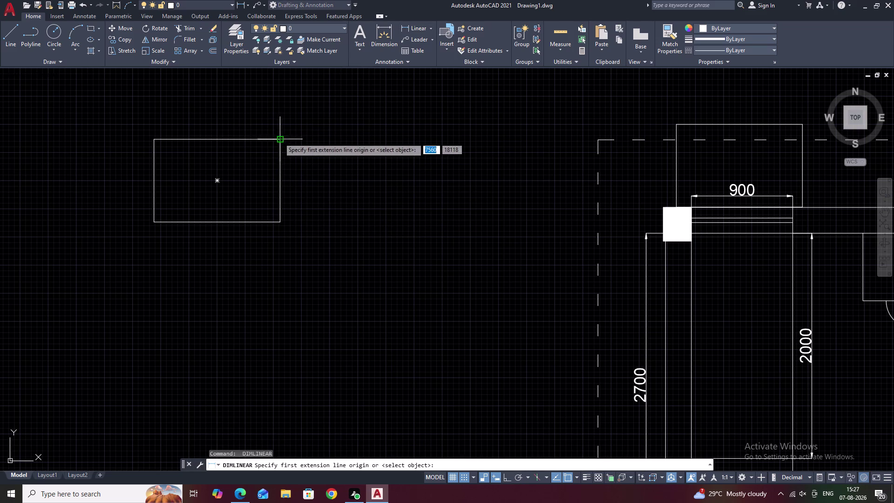
click(279, 138)
click(155, 140)
click(161, 114)
key(Escape)
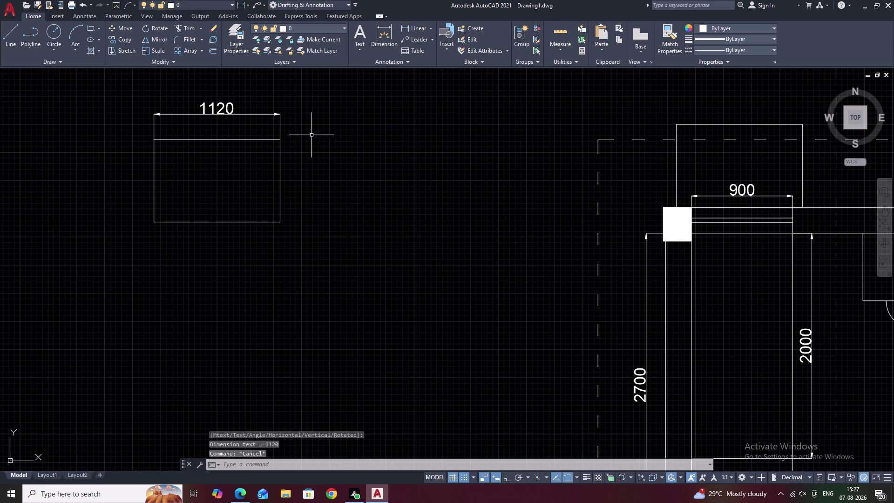
Erase the 1120 dimension and select the spare rectangle for copying.
click(261, 113)
text(E)
key(space)
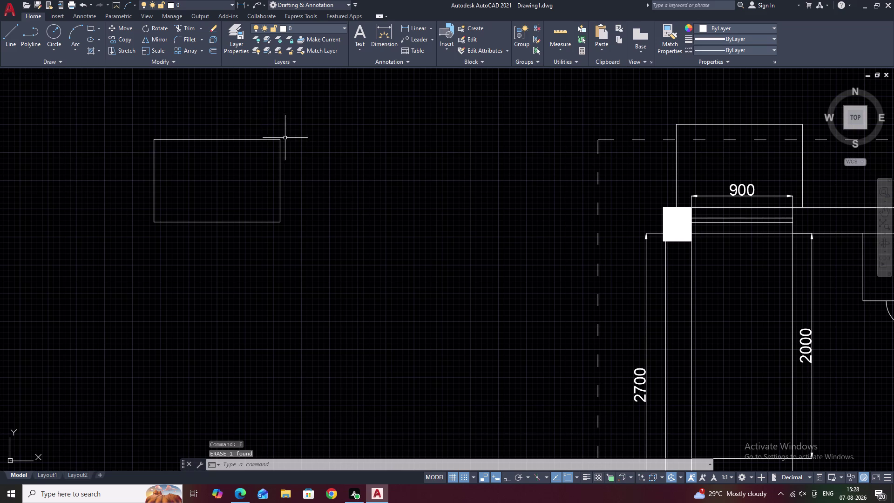
drag(295, 118, 225, 281)
text(C)
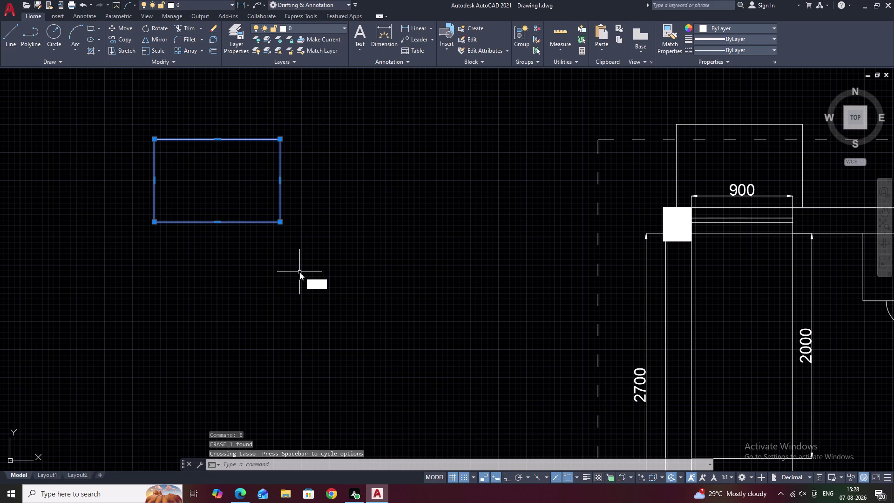
text(O)
key(space)
Copy the column above the top wall's 900 opening and to the next junction.
click(208, 182)
scroll(down, 3)
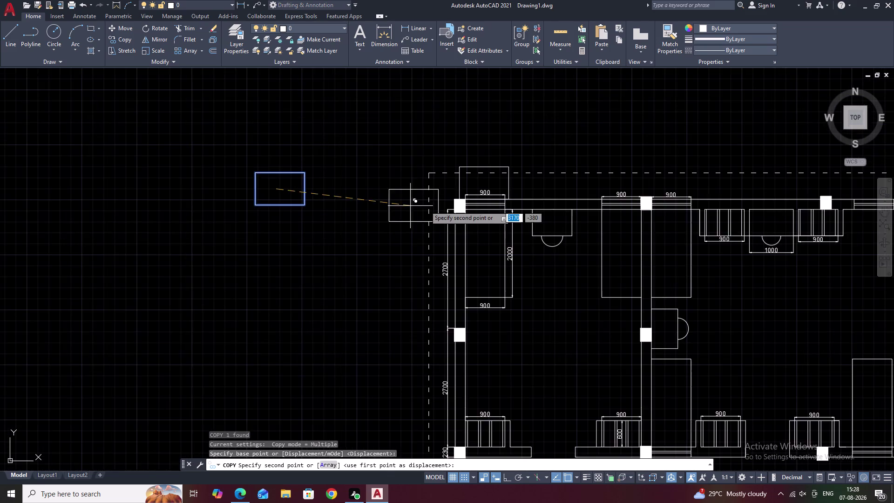
middle_drag(432, 206, 46, 209)
scroll(up, 3)
scroll(down, 3)
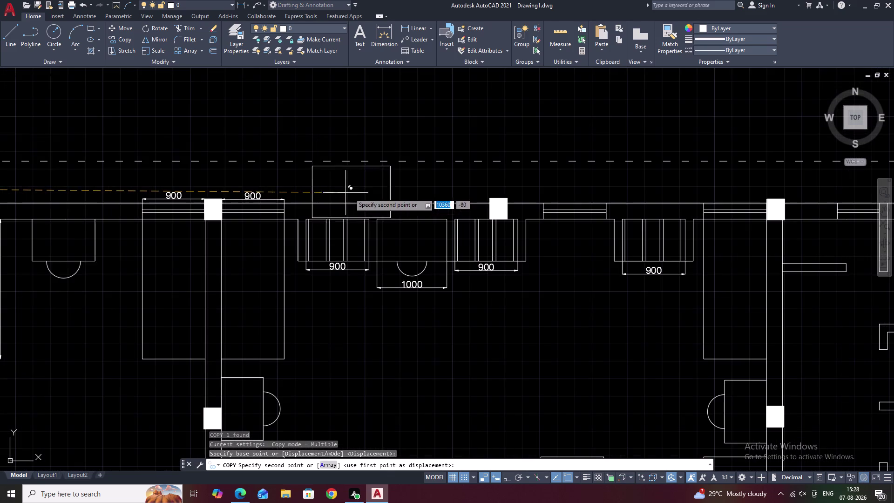
middle_drag(398, 193, 356, 192)
scroll(up, 3)
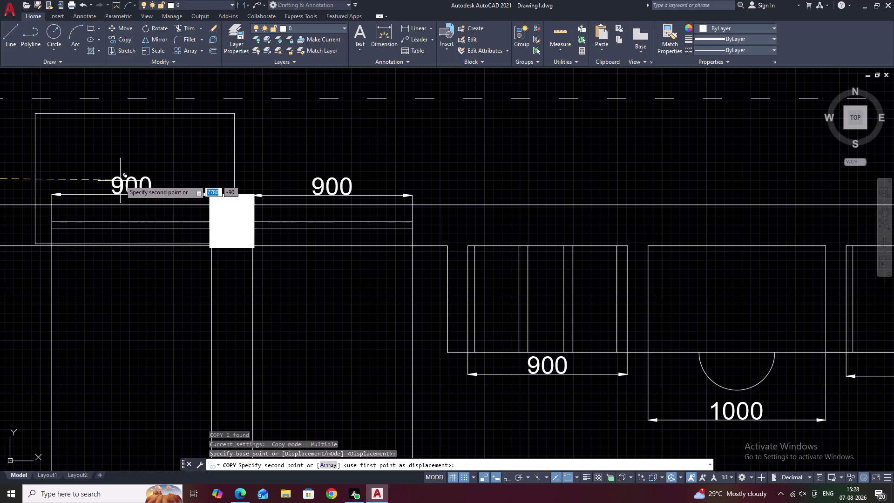
click(122, 141)
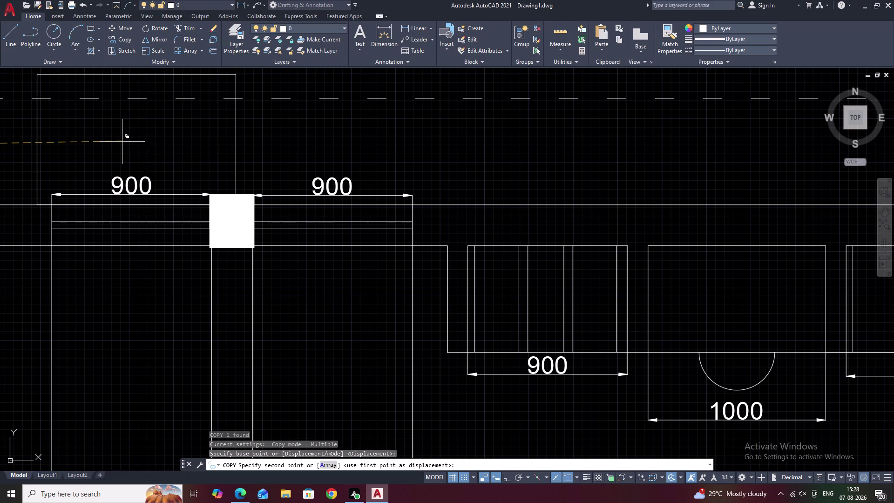
click(321, 140)
Place another column copy at the next junction along the top wall.
middle_drag(578, 169, 236, 179)
middle_drag(470, 170, 250, 166)
middle_drag(588, 165, 524, 163)
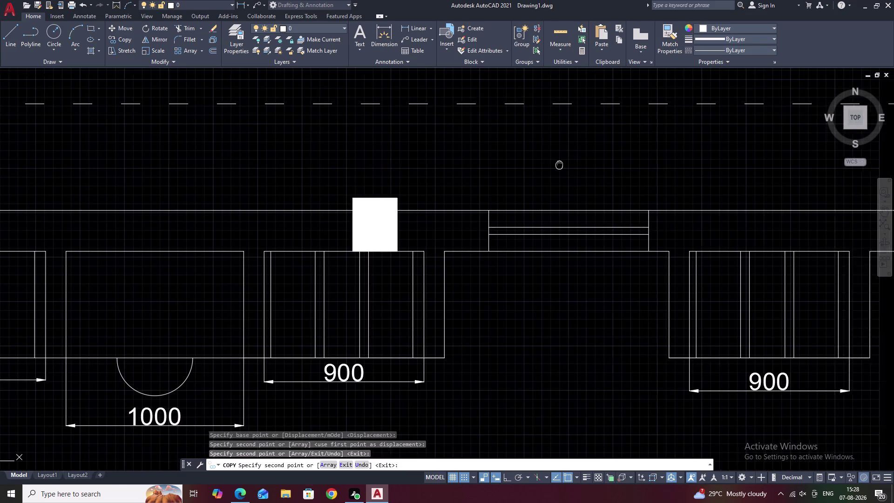
middle_drag(524, 163, 496, 160)
scroll(down, 3)
scroll(up, 3)
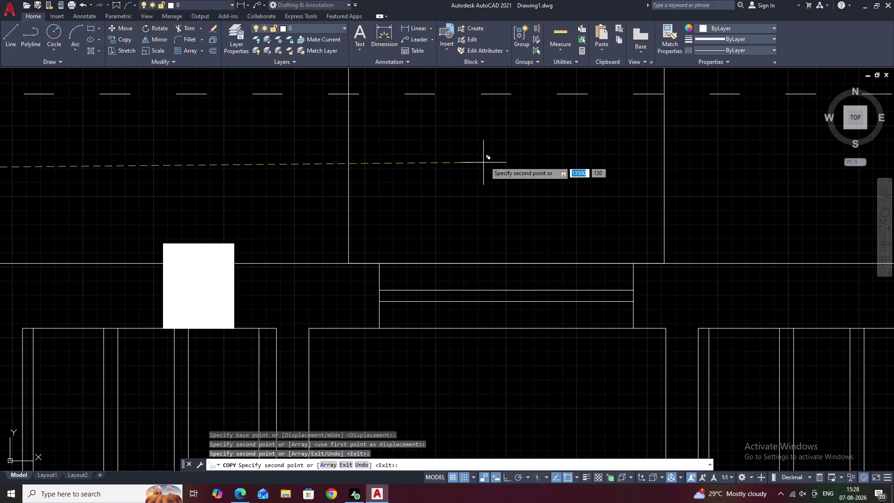
click(485, 161)
Place one more column copy at a further junction and end the copy command.
scroll(down, 3)
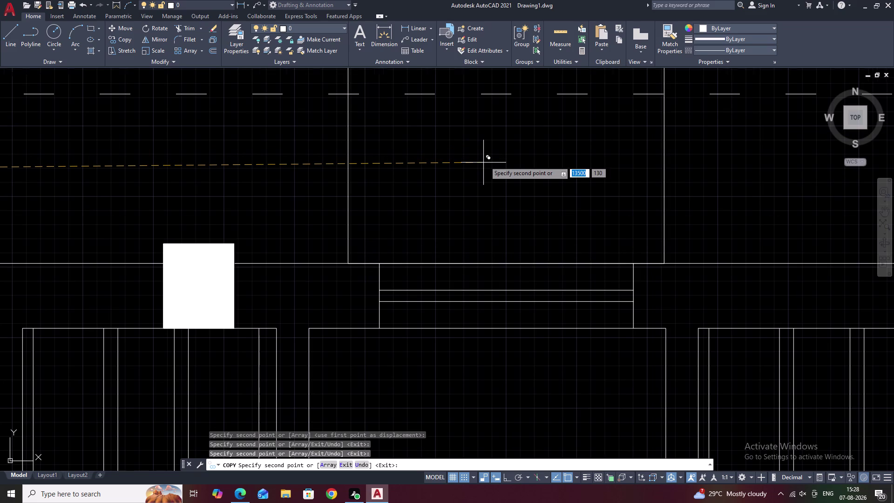
scroll(down, 3)
middle_drag(348, 172, 323, 169)
middle_drag(656, 172, 415, 178)
scroll(up, 3)
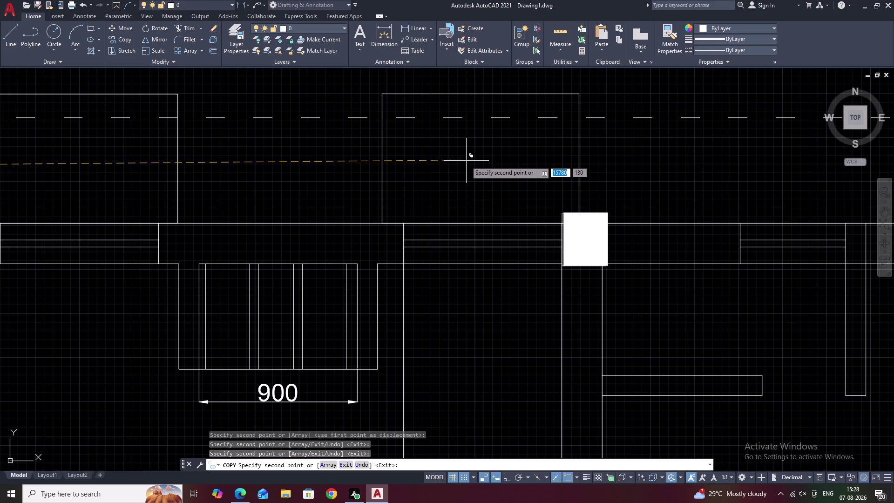
click(465, 161)
scroll(down, 3)
scroll(down, 3)
key(Escape)
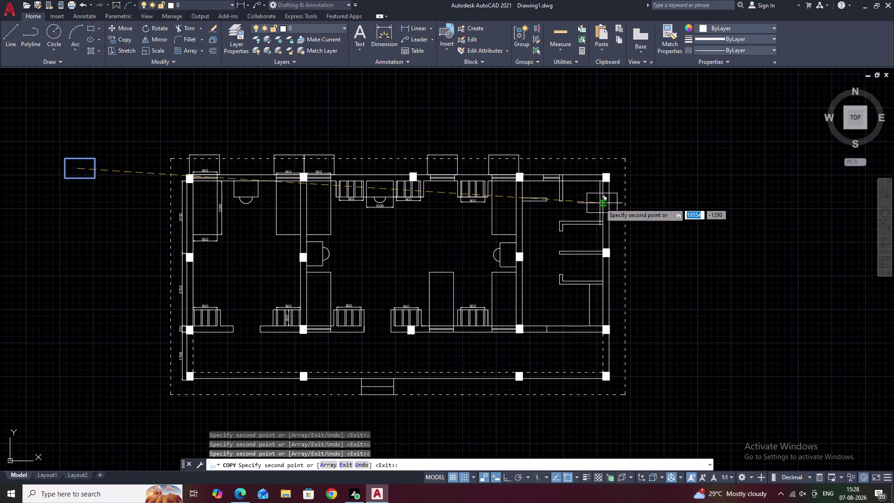
middle_drag(253, 165, 461, 159)
drag(306, 139, 300, 203)
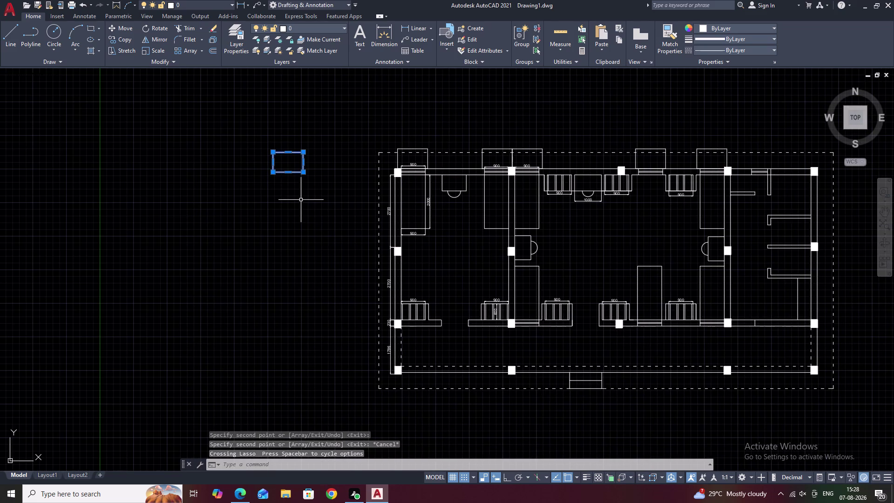
Erase the stray rectangle beside the plan.
text(E)
key(space)
scroll(up, 3)
middle_drag(456, 176, 459, 167)
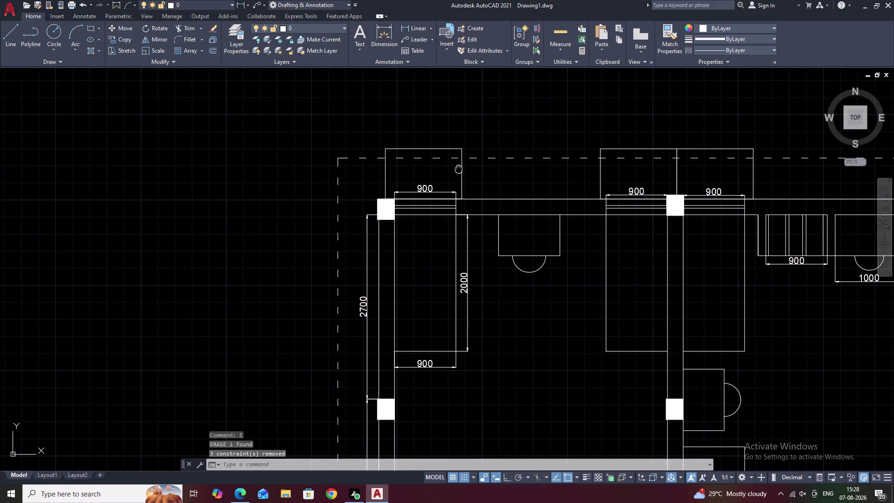
scroll(up, 3)
Start a linear dimension and an offset near the top-left corner, cancelling both.
click(411, 26)
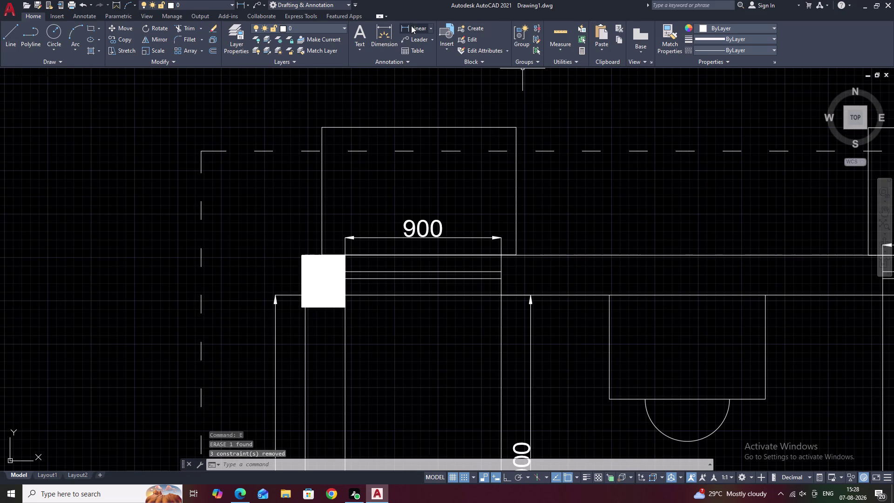
click(452, 148)
click(452, 124)
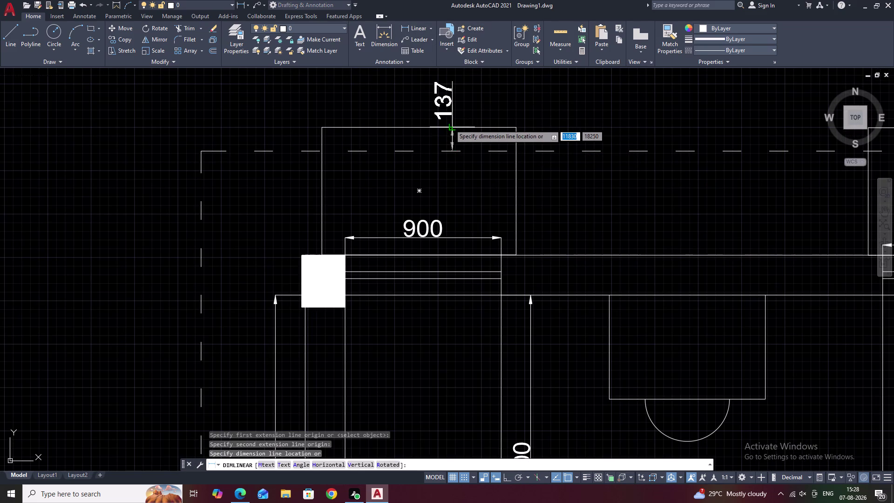
key(Escape)
text(O)
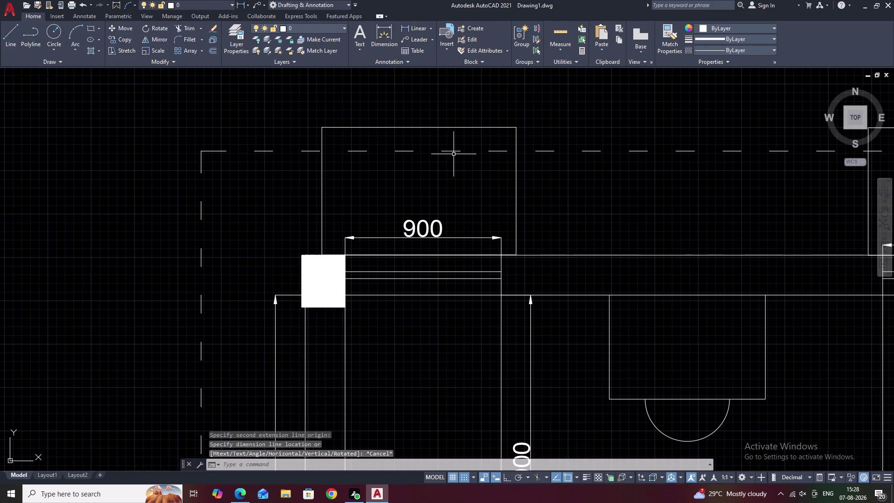
key(space)
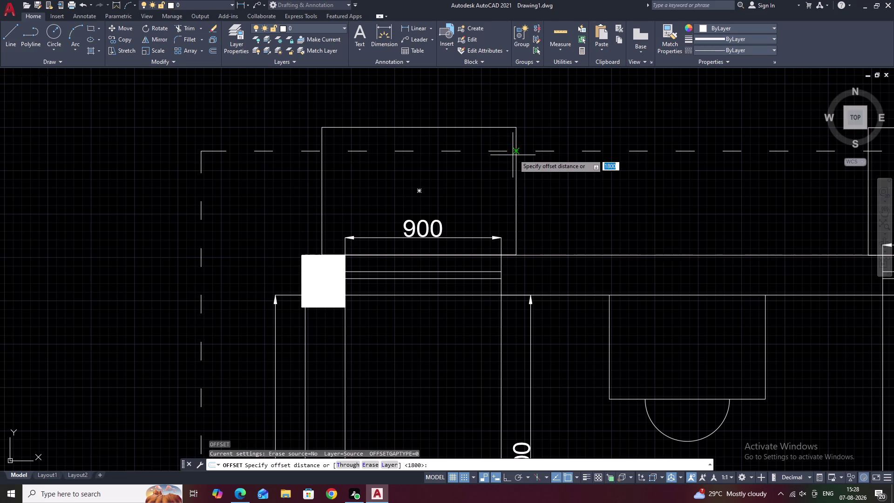
key(Escape)
Explode the box above the top wall's 900 opening into separate lines.
click(517, 154)
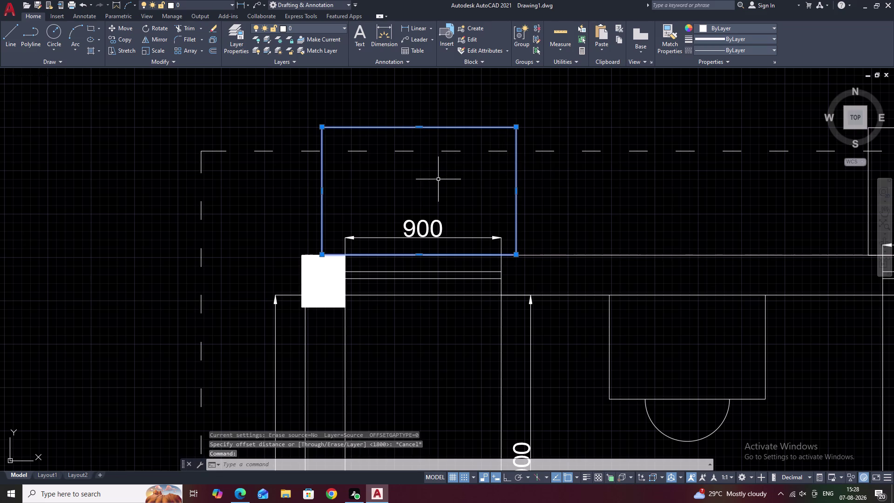
text(X)
key(space)
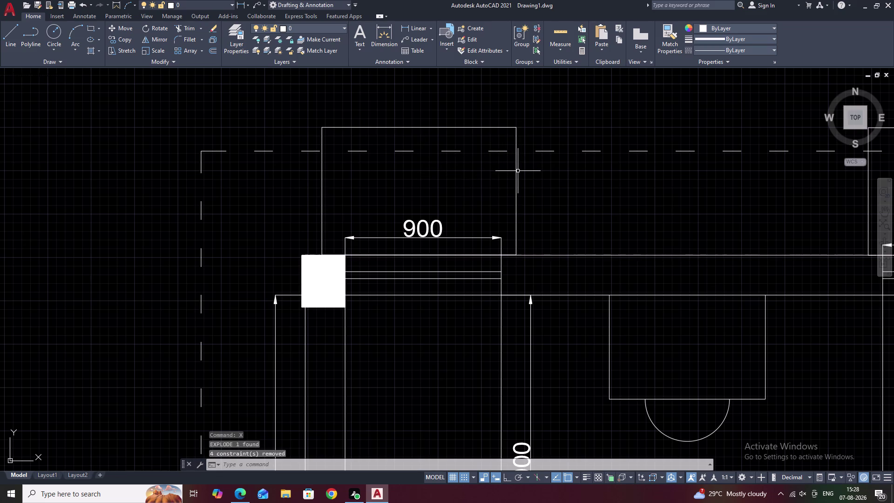
click(518, 171)
key(Escape)
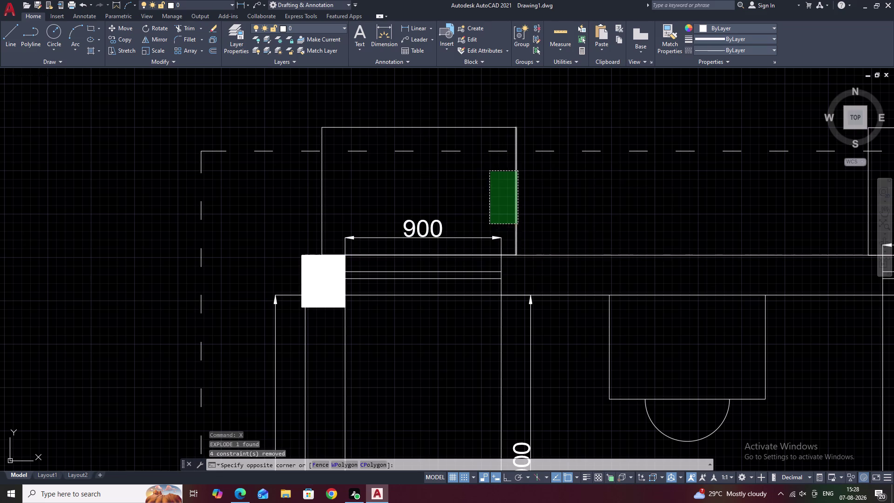
click(445, 253)
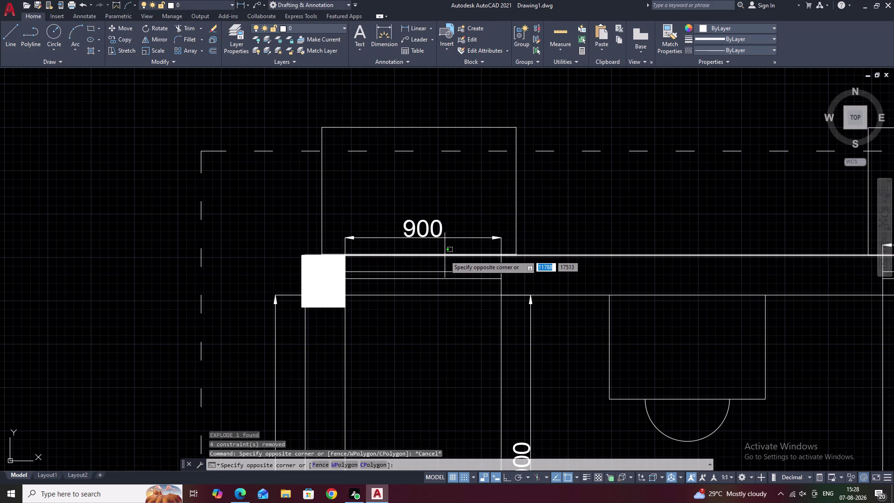
click(445, 255)
key(Escape)
scroll(up, 3)
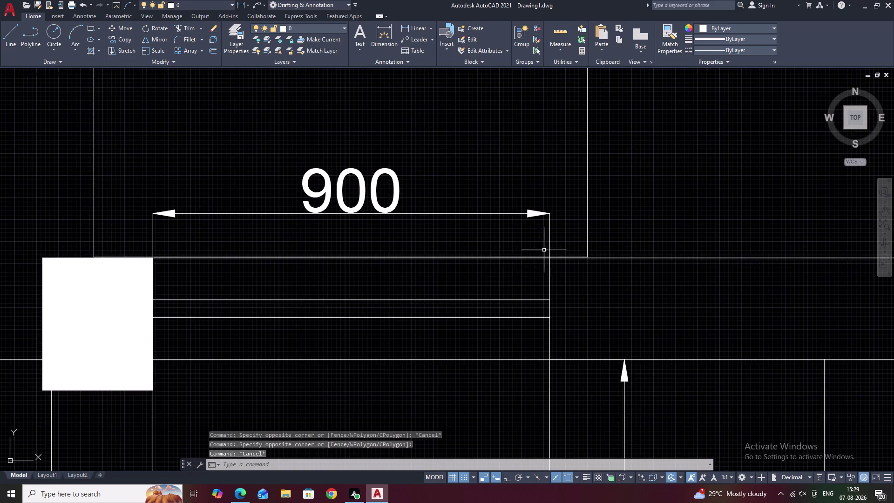
Select the box's bottom edge and try joining it to other lines, then cancel.
scroll(up, 3)
click(649, 252)
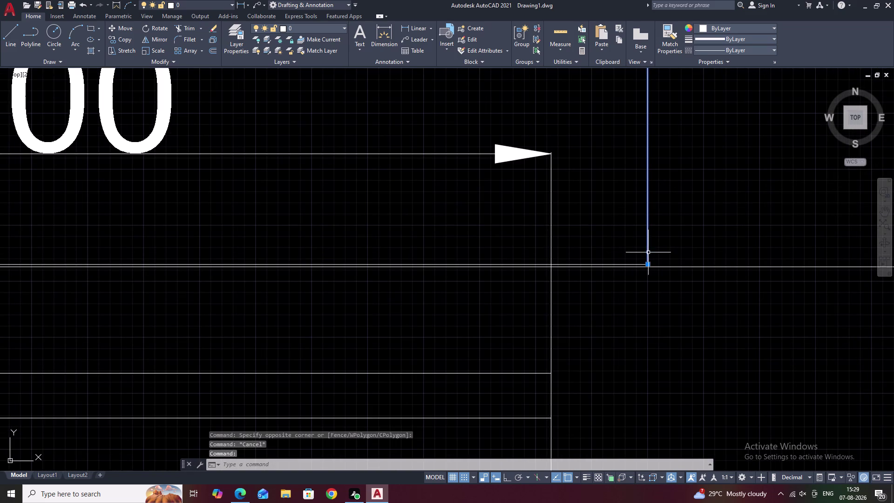
click(617, 265)
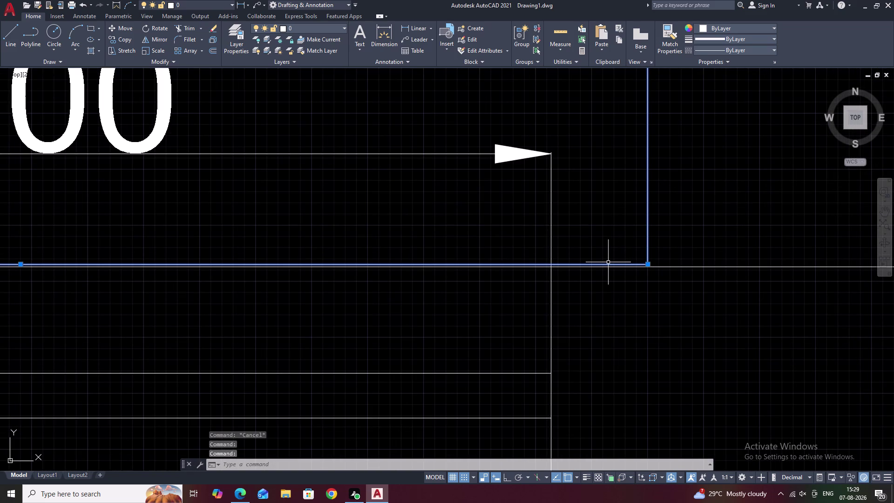
key(Escape)
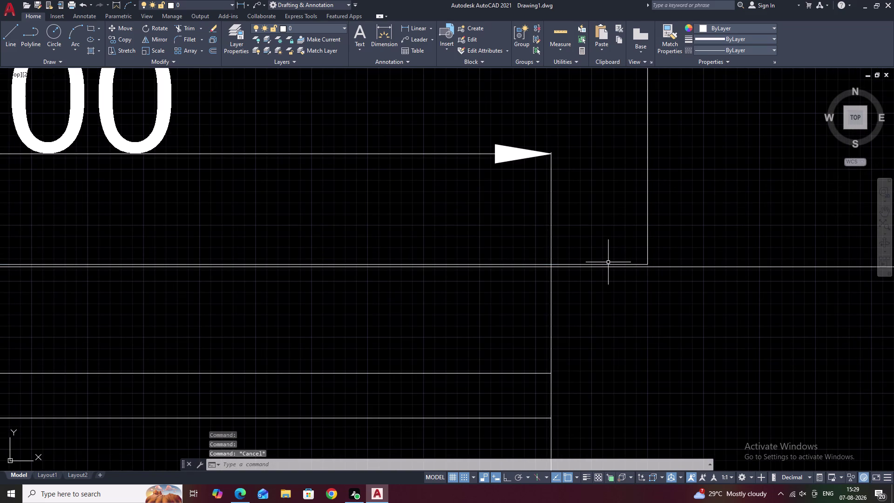
scroll(up, 3)
click(607, 266)
key(j)
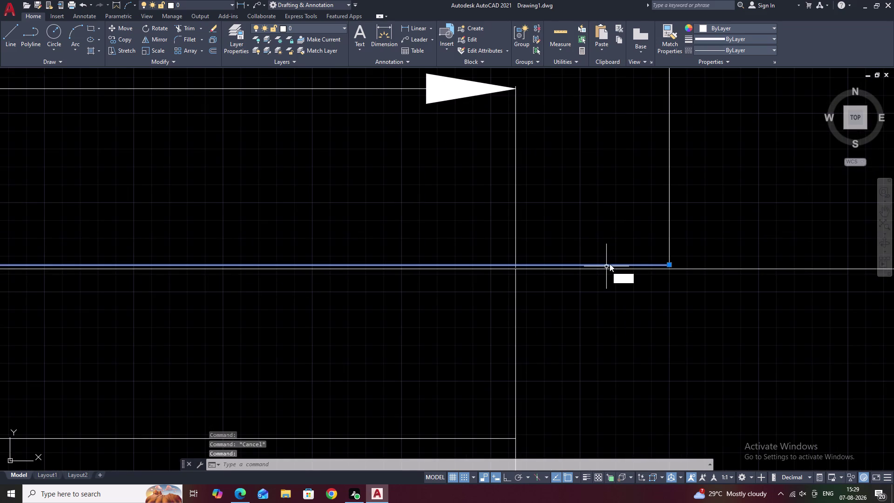
key(space)
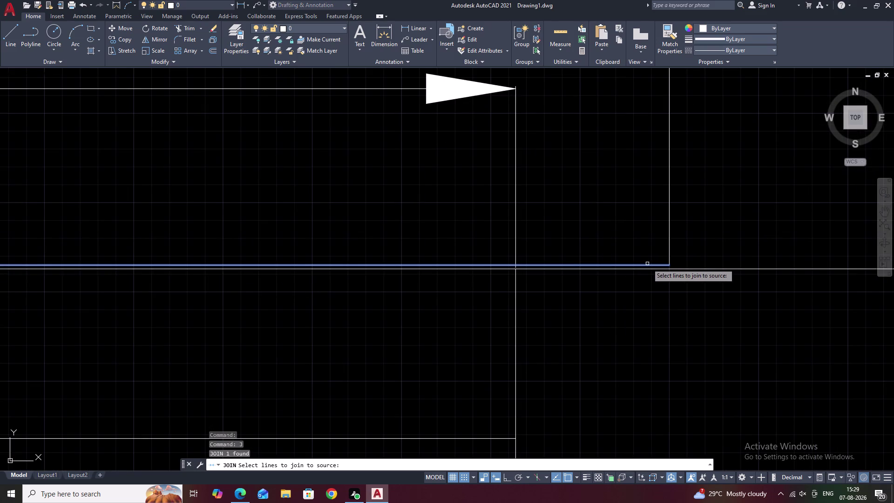
text(E)
key(space)
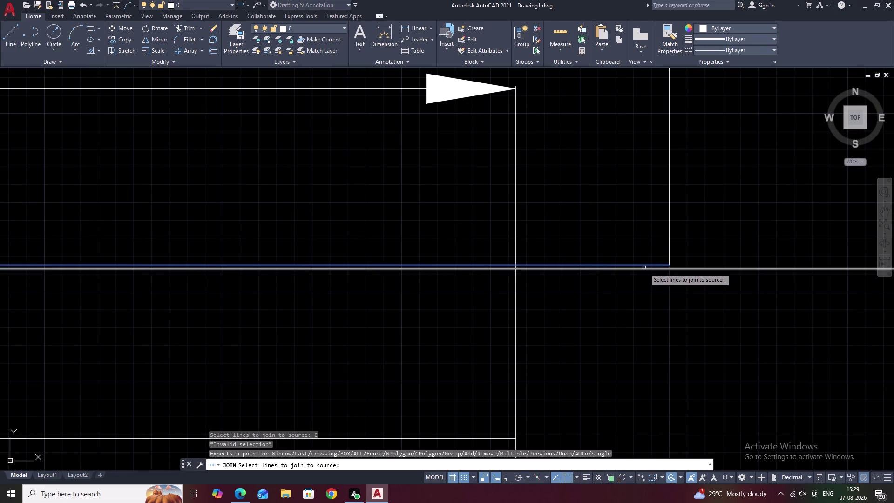
click(644, 266)
key(Escape)
Erase the bottom edge, leaving a three-sided outline above the 900 opening.
click(643, 265)
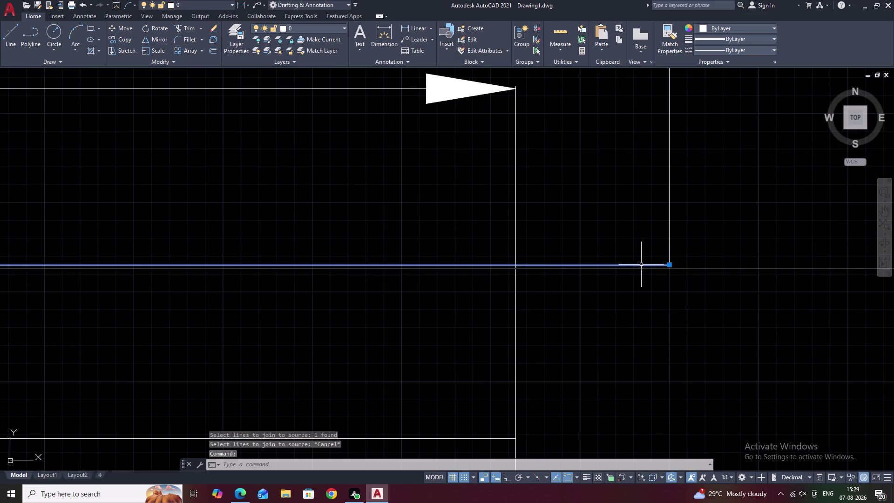
text(E)
key(space)
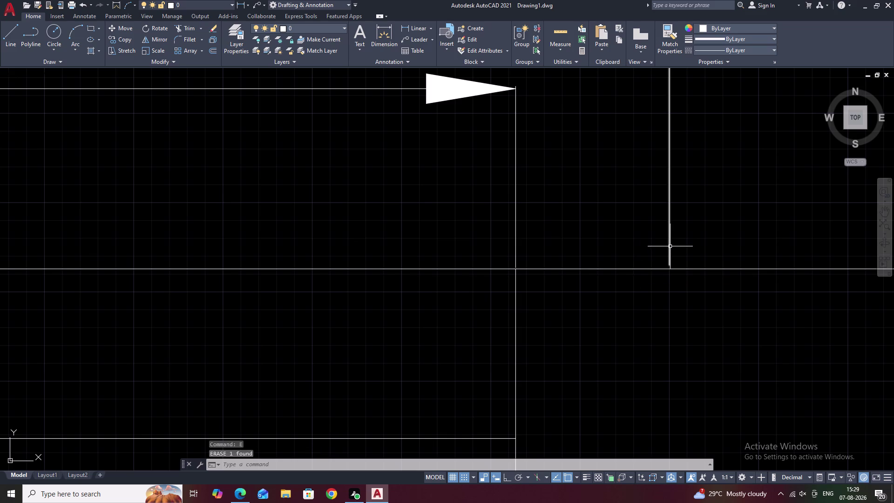
click(669, 247)
scroll(down, 3)
middle_drag(573, 206, 631, 260)
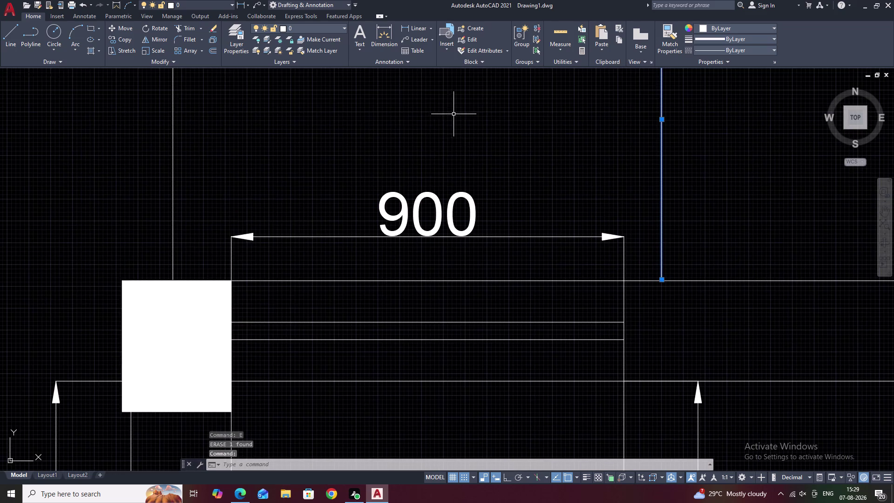
middle_drag(454, 115, 581, 209)
middle_drag(497, 155, 512, 205)
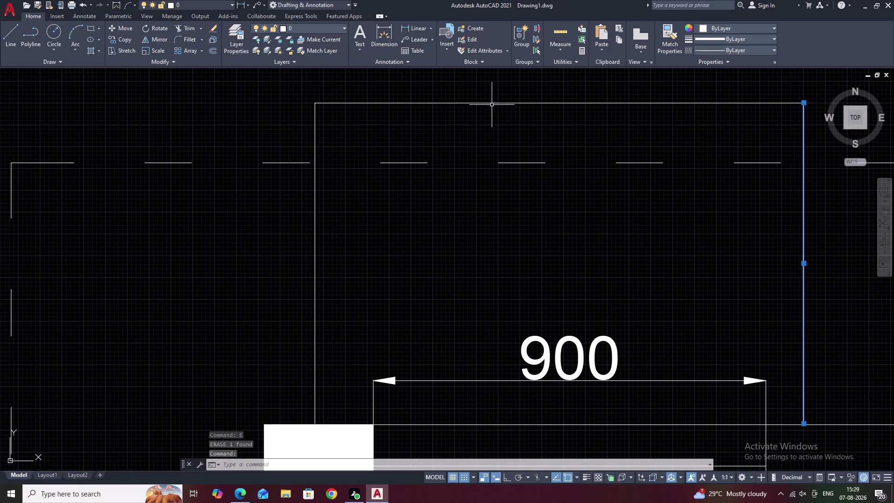
click(492, 103)
click(314, 175)
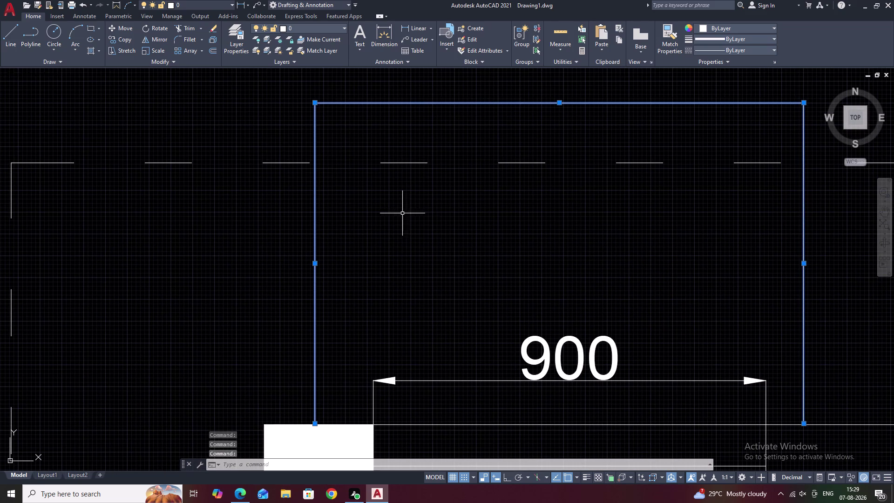
text(M)
key(space)
middle_drag(474, 231, 270, 89)
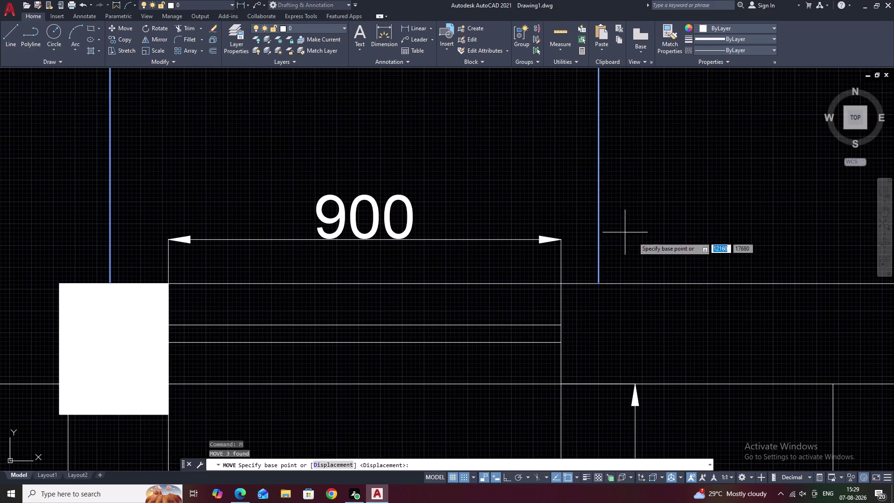
scroll(up, 3)
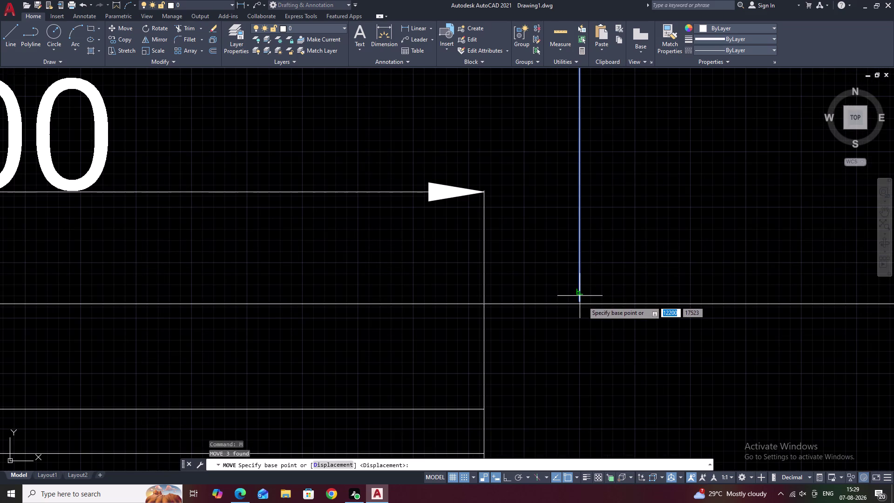
scroll(up, 3)
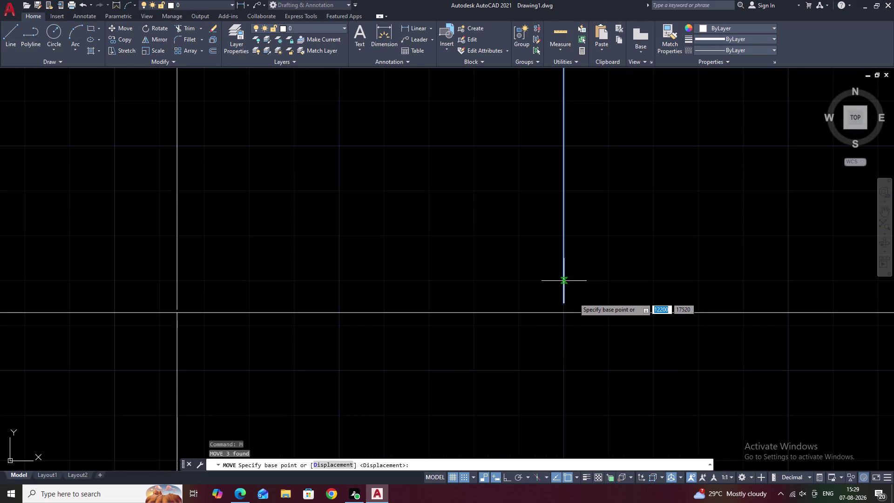
click(574, 298)
click(575, 305)
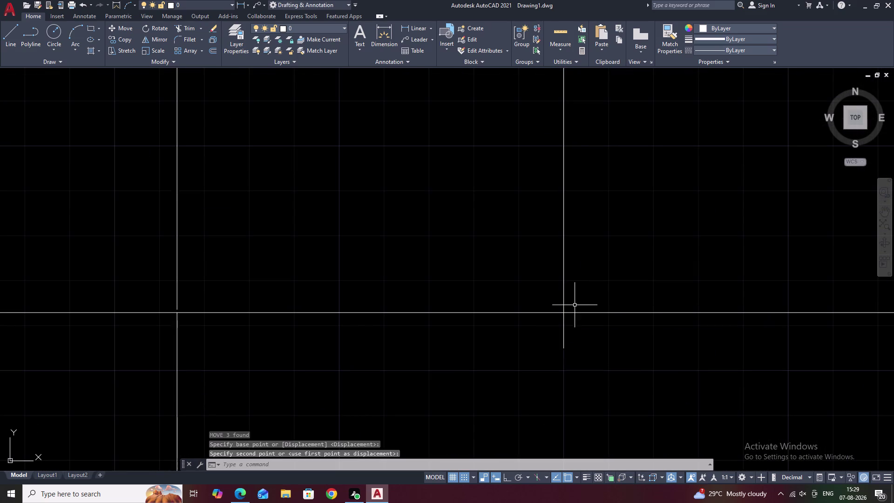
scroll(down, 3)
scroll(down, 3)
middle_drag(584, 273, 589, 249)
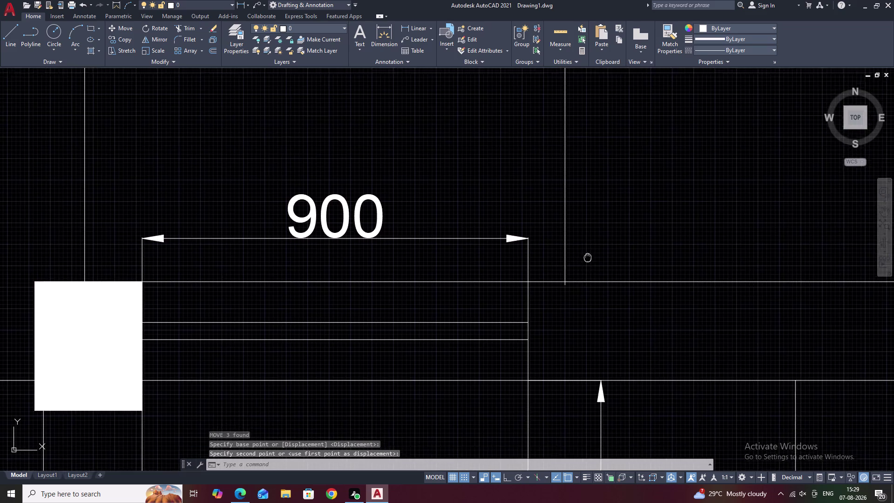
middle_drag(589, 249, 589, 242)
scroll(down, 3)
middle_drag(589, 234, 590, 255)
scroll(up, 3)
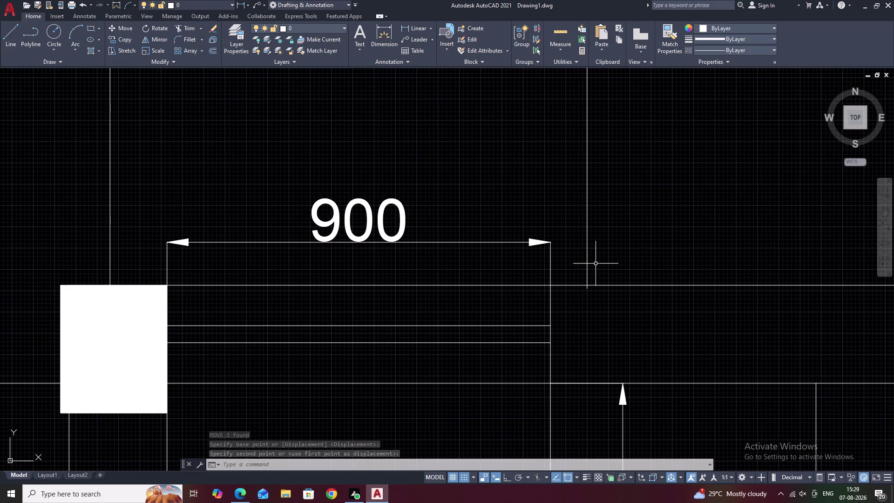
key(space)
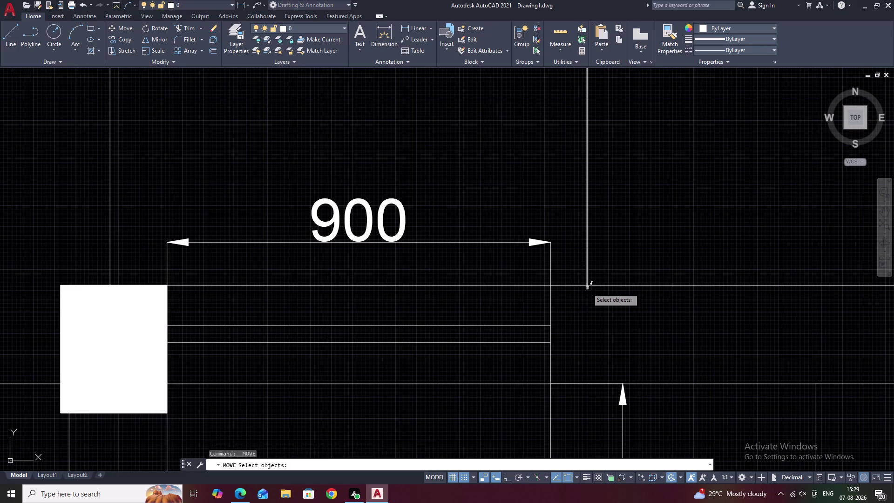
scroll(up, 3)
click(584, 289)
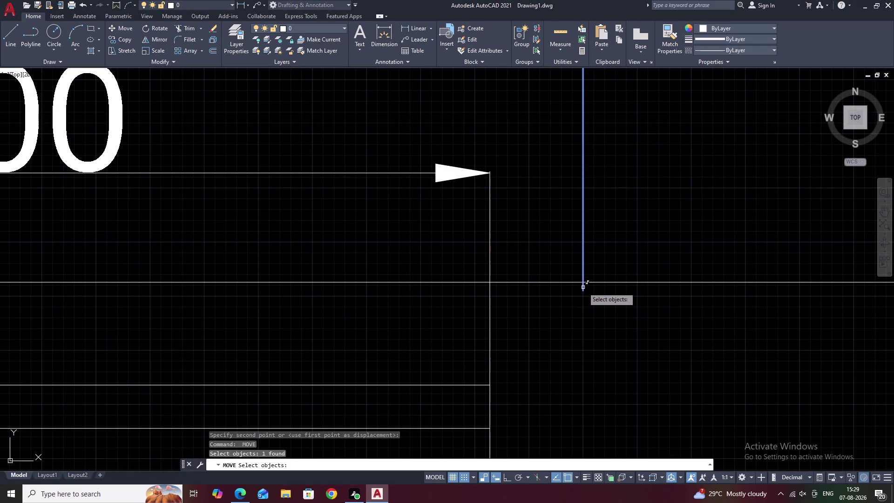
key(Escape)
click(583, 289)
click(584, 290)
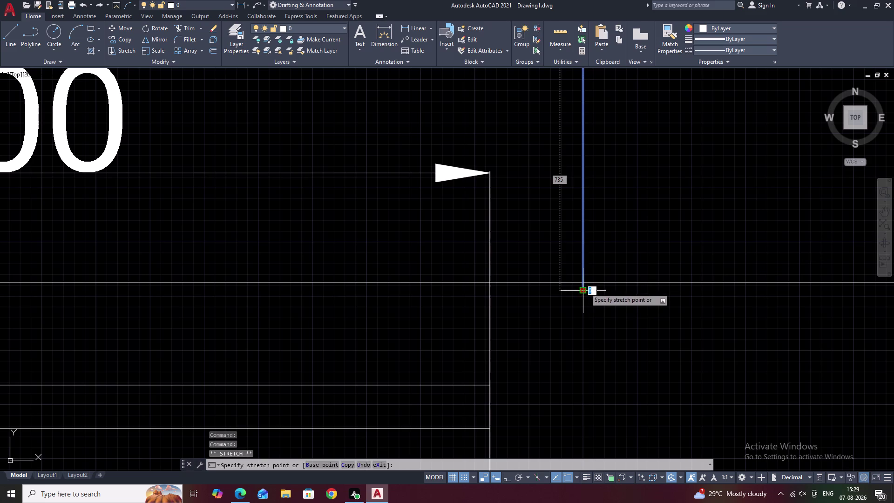
click(585, 279)
click(584, 276)
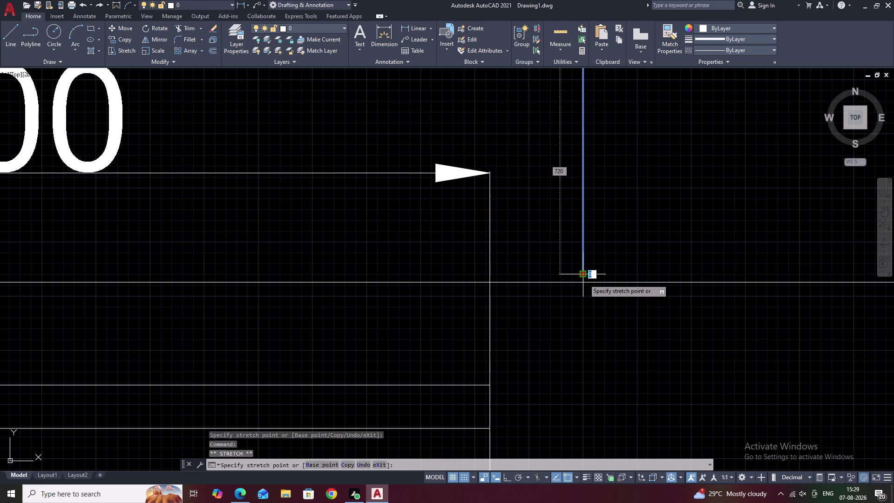
click(584, 281)
key(Escape)
scroll(down, 3)
middle_drag(596, 279, 617, 269)
scroll(down, 3)
middle_drag(622, 263, 637, 311)
middle_drag(543, 252, 554, 256)
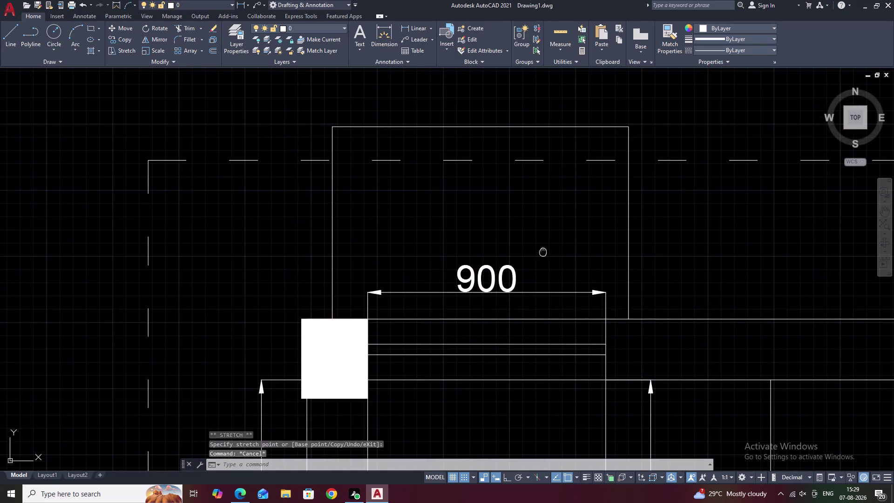
middle_drag(554, 256, 575, 274)
middle_drag(579, 284, 580, 273)
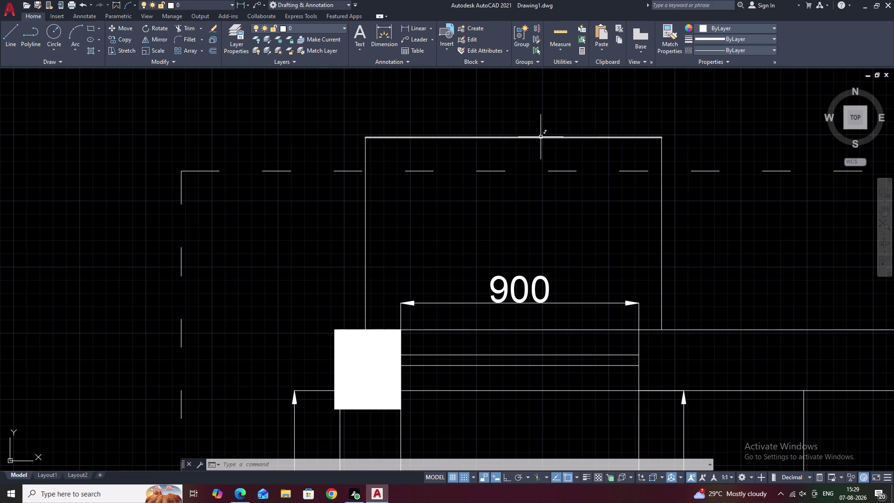
Start a 135 offset on the box's top edge, then abandon it.
key(Escape)
text(O)
key(space)
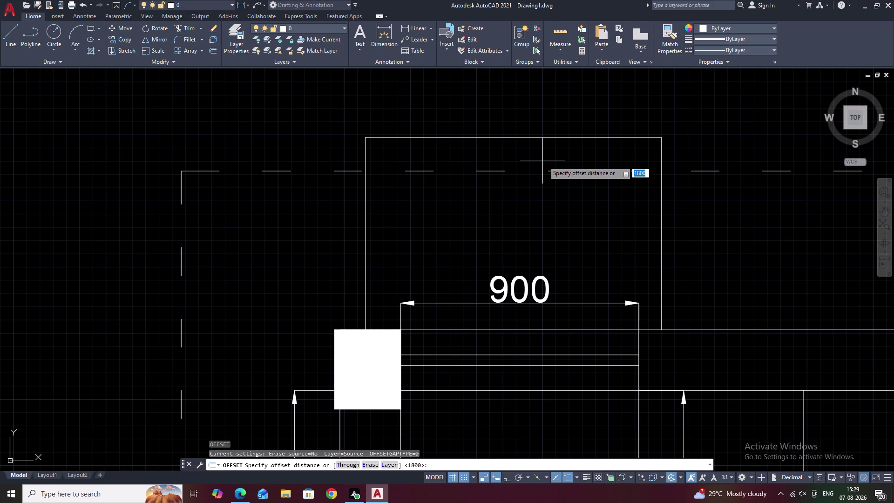
text(1.5)
key(BackSpace)
key(BackSpace)
text(35)
key(space)
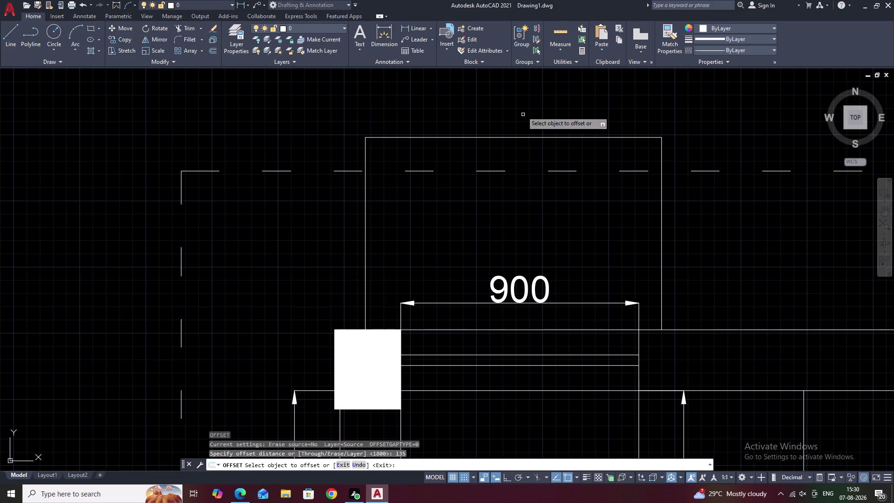
click(515, 138)
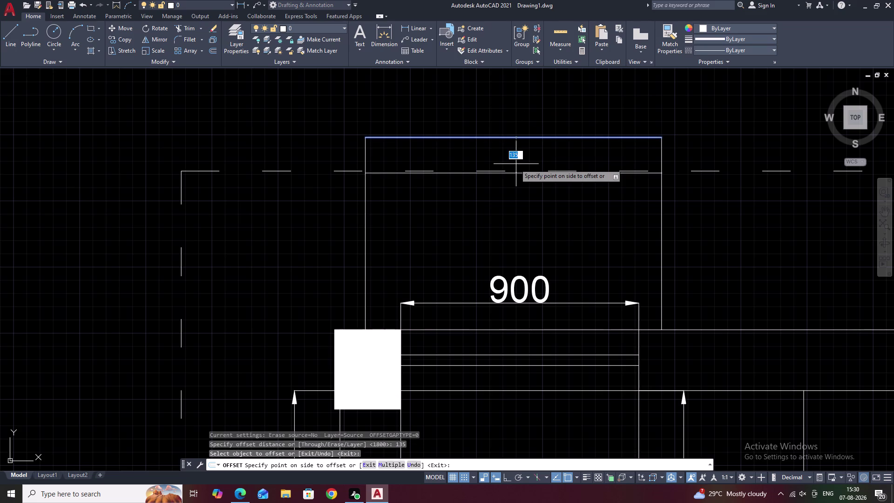
key(Escape)
Begin a linear dimension on the box's side, then cancel it.
click(410, 30)
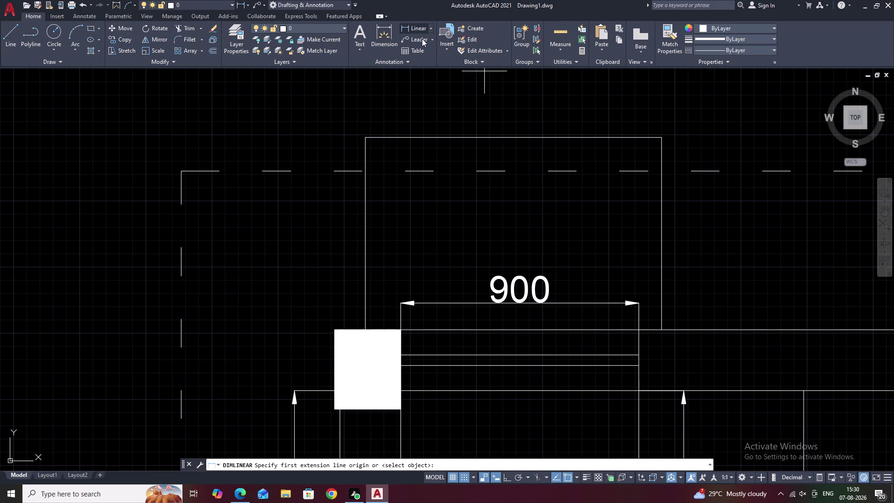
click(499, 170)
click(497, 138)
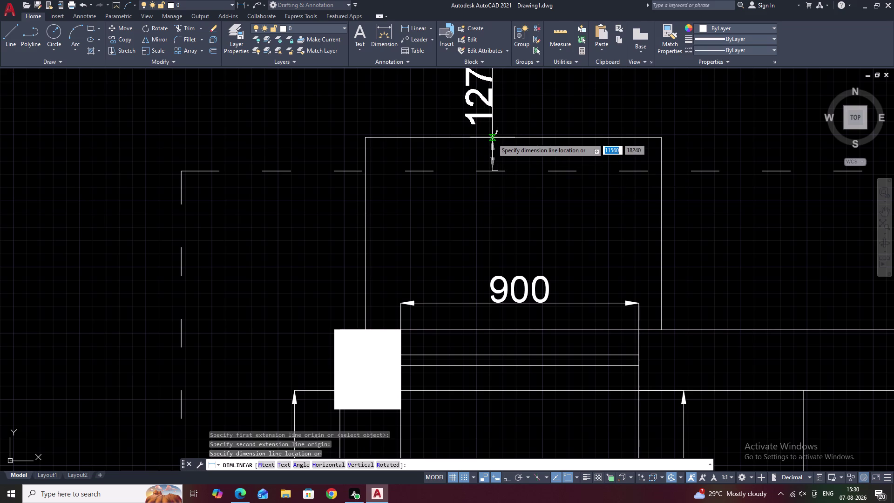
key(Escape)
Select the edges of the box above the leftmost 900 opening and erase them.
scroll(down, 3)
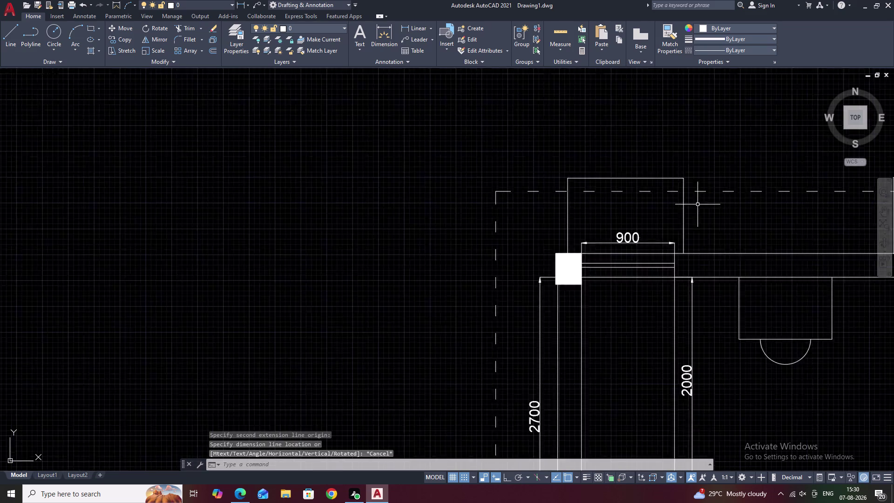
middle_click(716, 206)
click(716, 207)
drag(716, 206, 702, 207)
drag(686, 207, 599, 209)
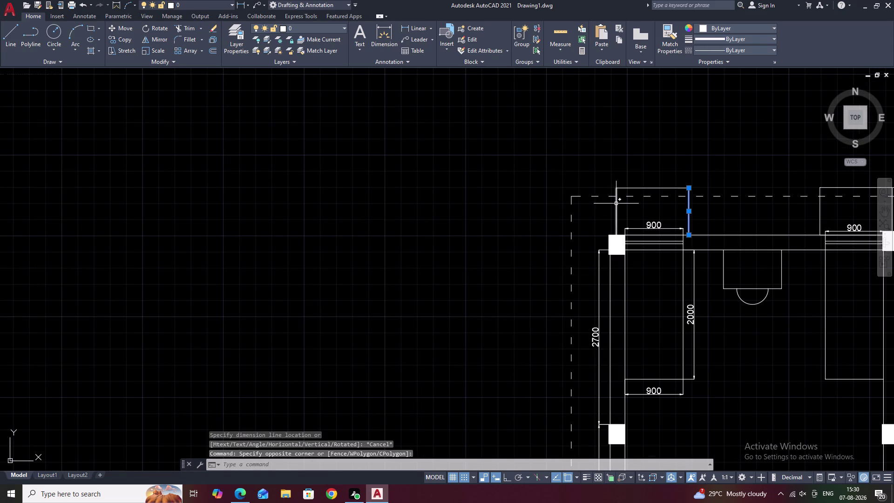
click(616, 204)
click(638, 187)
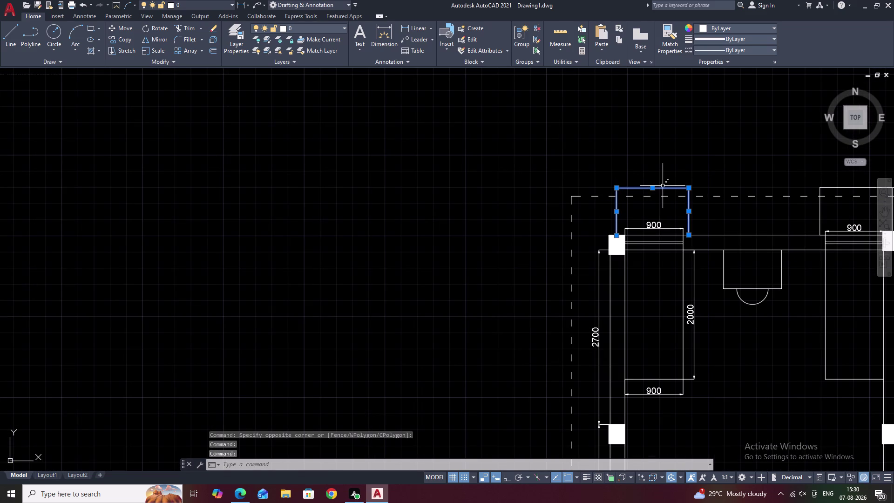
text(E)
key(space)
Move along the top wall and select the box above the next opening.
scroll(down, 3)
middle_drag(700, 194, 432, 187)
middle_drag(572, 189, 455, 182)
scroll(up, 3)
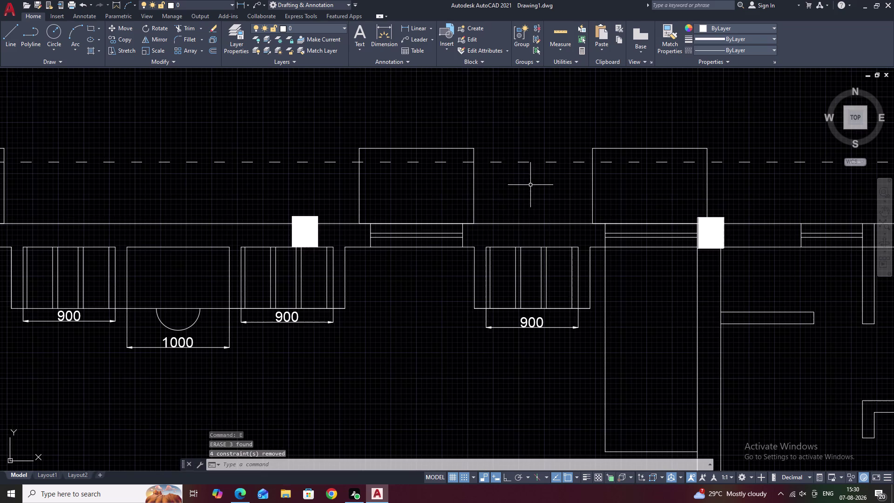
scroll(up, 3)
scroll(up, 3)
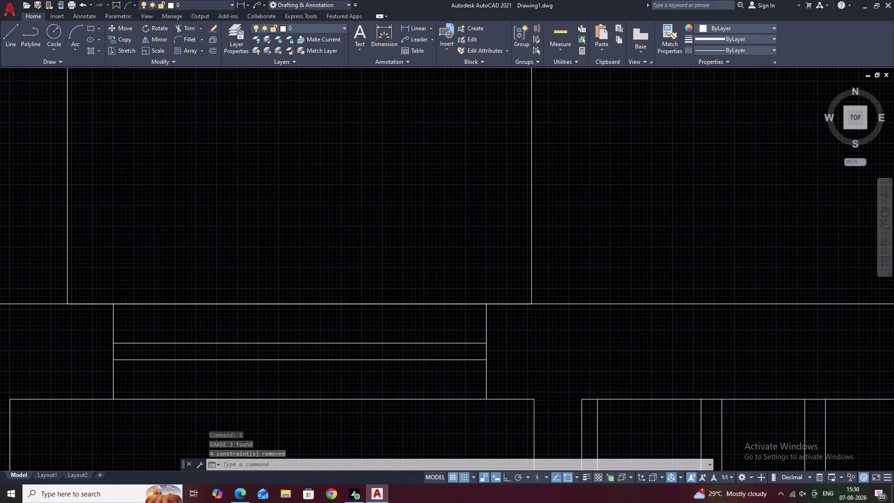
scroll(down, 3)
drag(550, 188, 522, 186)
drag(493, 183, 464, 182)
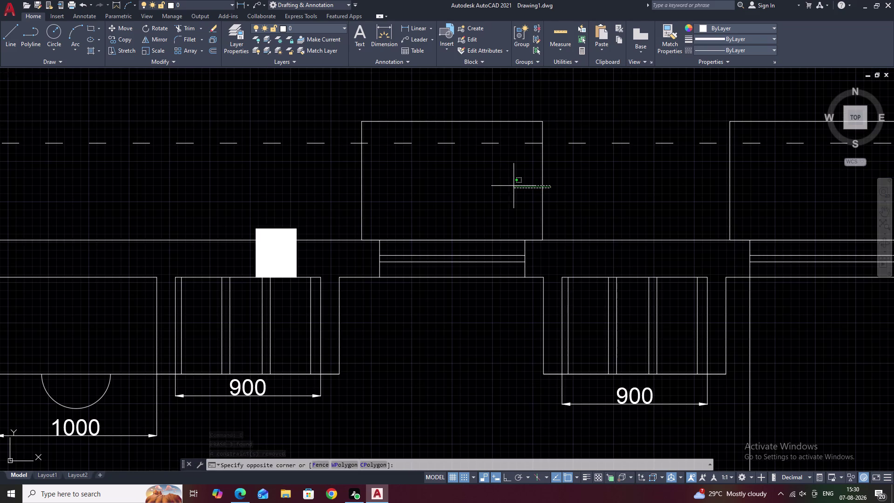
drag(464, 182, 446, 182)
drag(438, 182, 434, 183)
drag(364, 179, 359, 179)
Copy the selected box to a new spot in the plan.
text(CO)
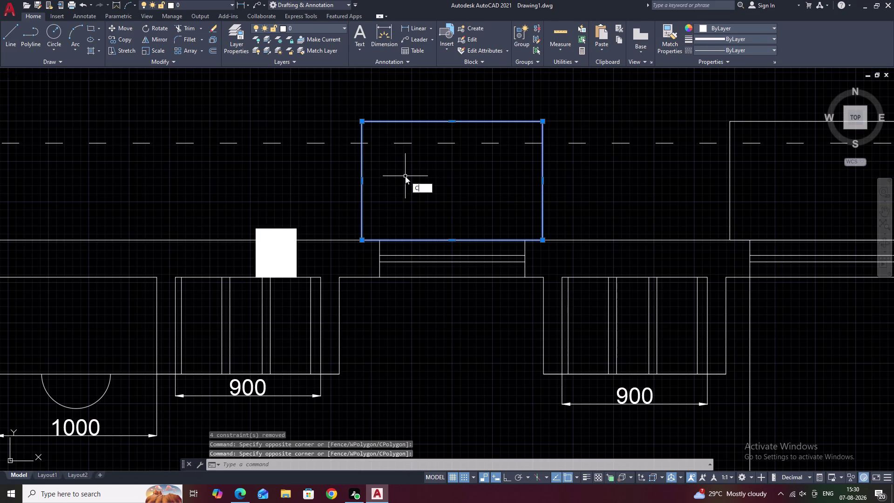
key(space)
click(442, 184)
scroll(down, 3)
middle_drag(211, 168, 509, 172)
middle_drag(271, 174, 434, 174)
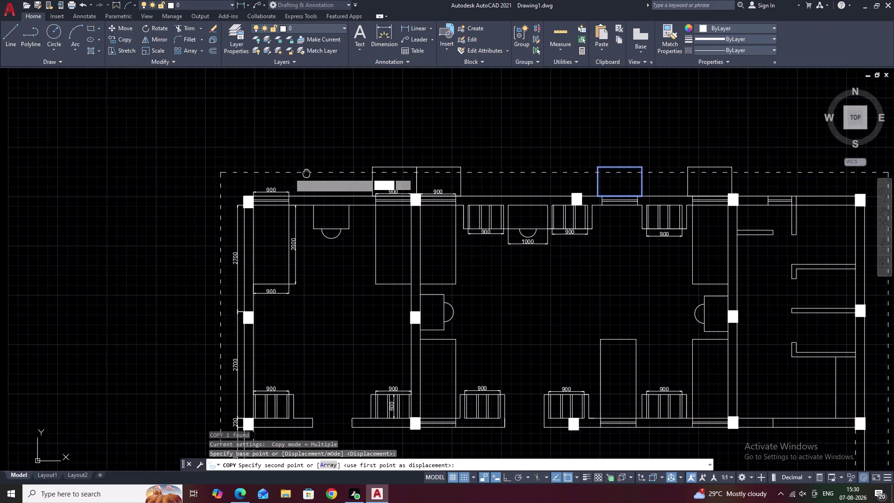
scroll(up, 3)
scroll(up, 3)
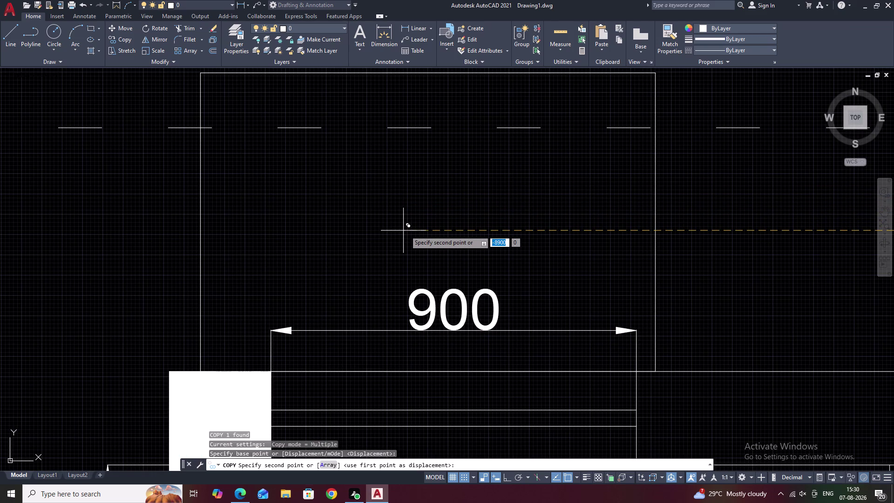
click(406, 231)
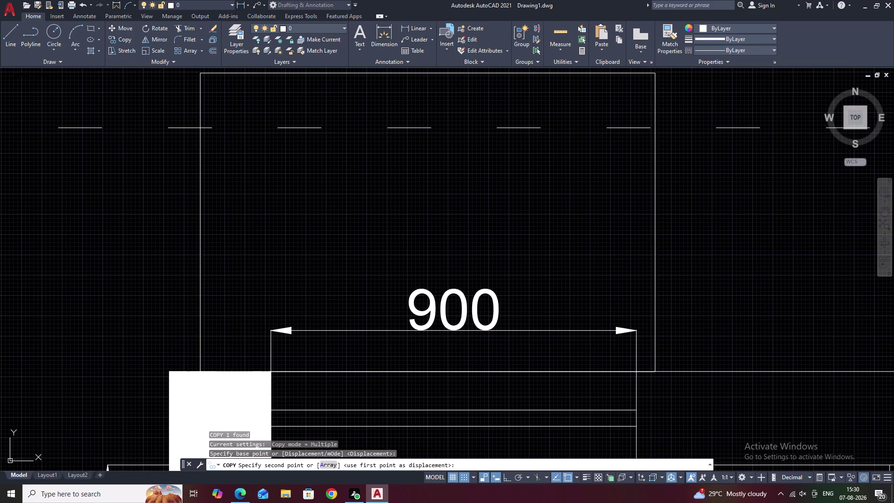
key(Escape)
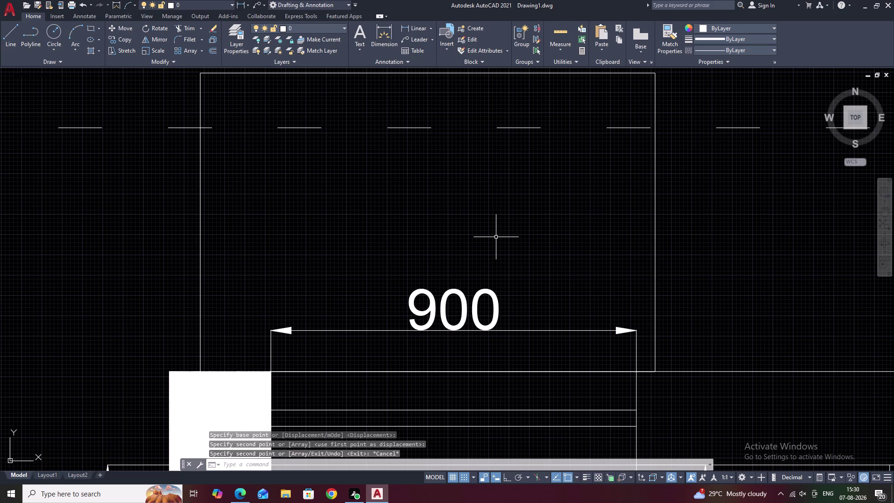
Try moving the box above the opening, then cancel the move.
click(655, 230)
text(M)
key(space)
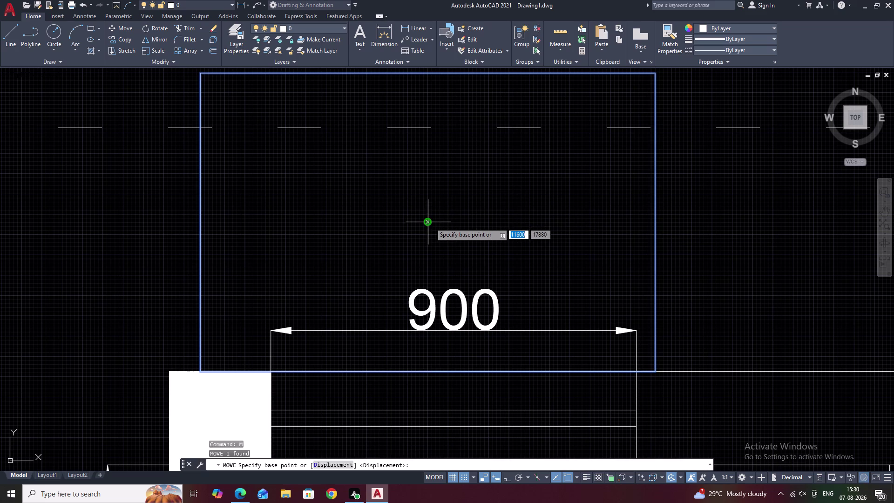
click(431, 223)
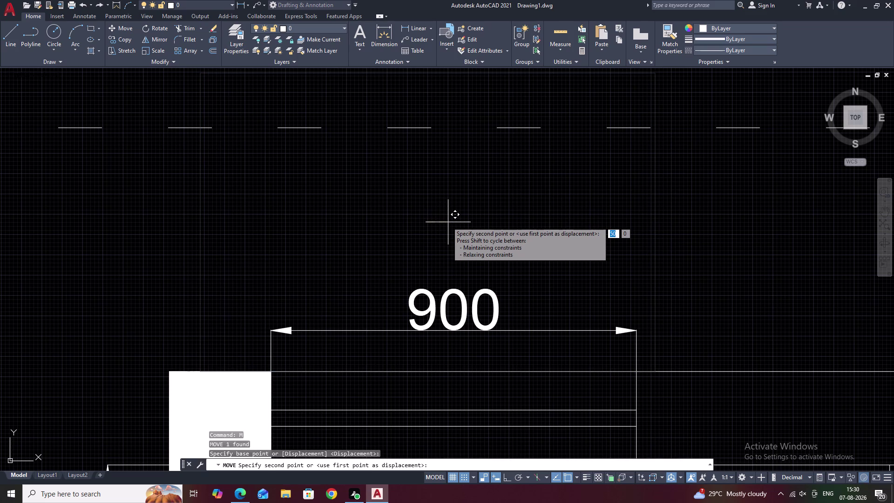
click(447, 222)
key(Escape)
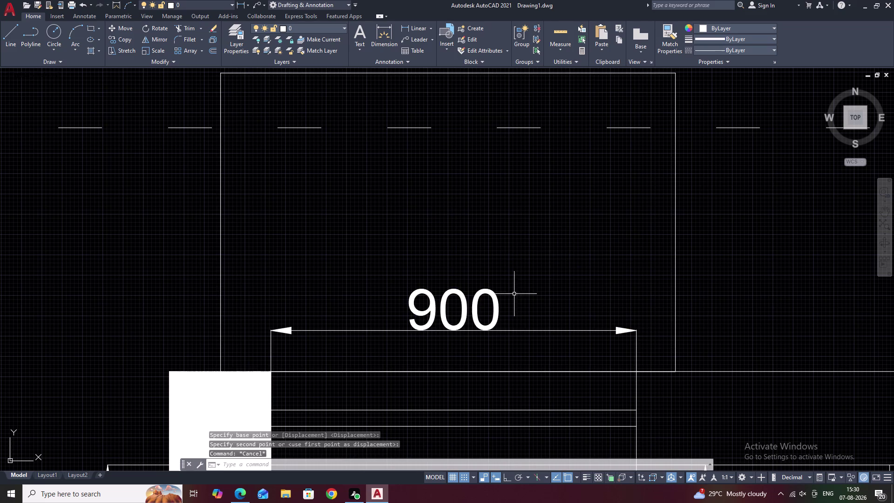
Explode the box above the opening and erase its bottom edge.
click(502, 371)
text(X)
key(space)
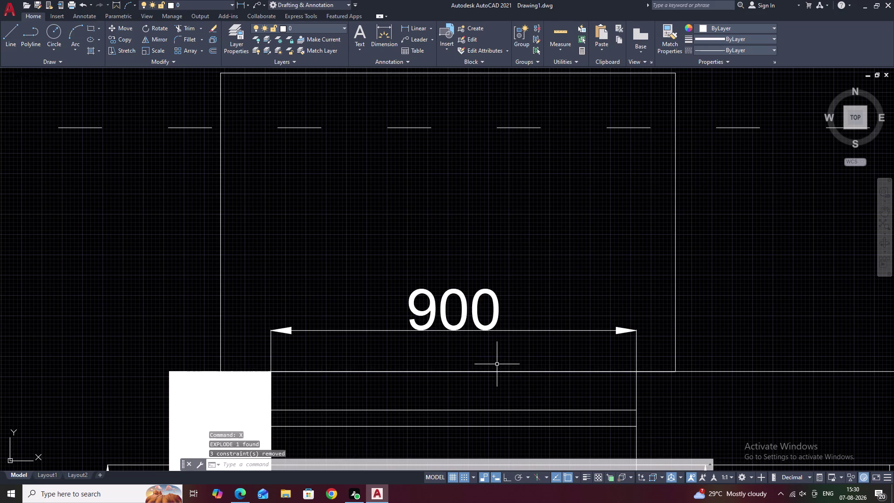
click(494, 372)
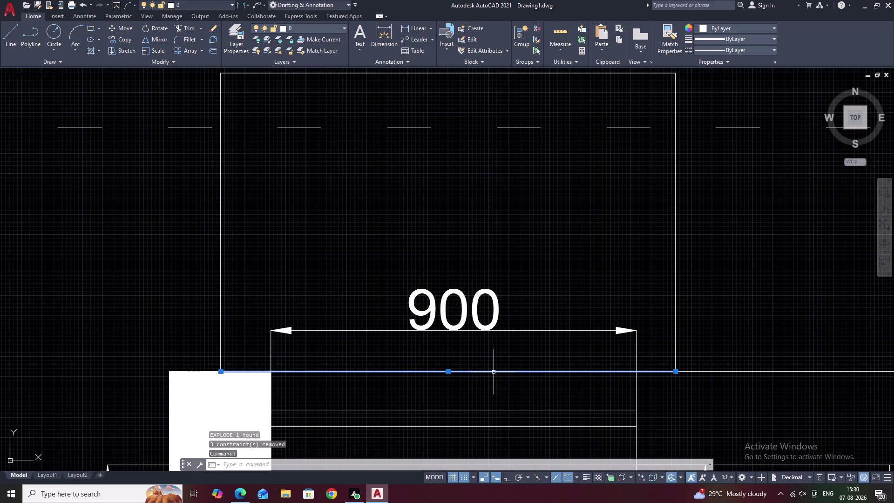
text(E)
key(space)
Join the remaining right, top and left sides into one polyline.
scroll(down, 3)
middle_drag(569, 278, 430, 293)
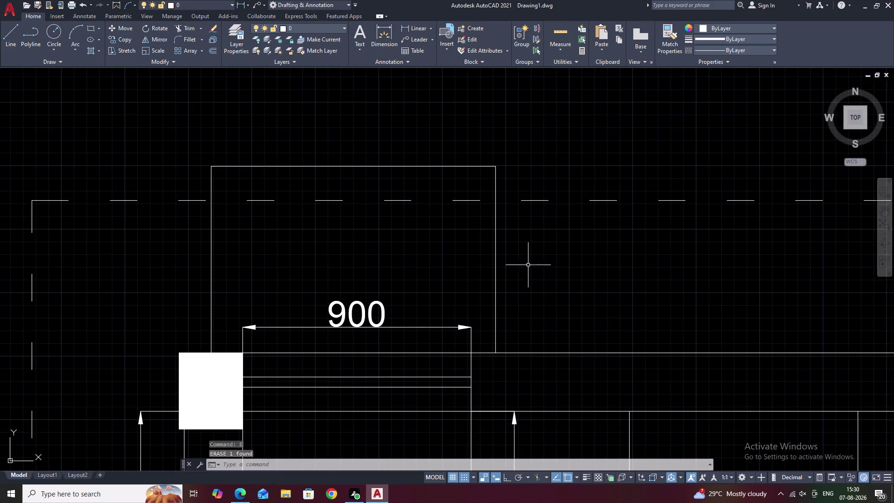
click(494, 256)
click(497, 256)
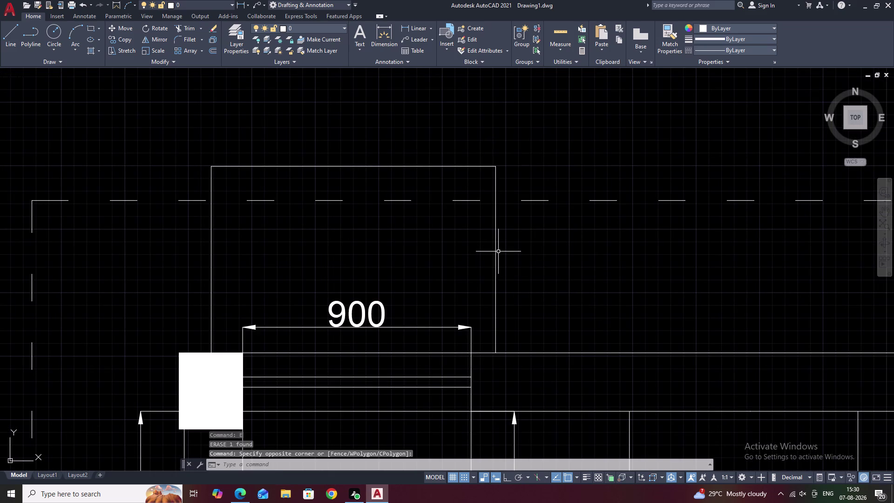
click(496, 253)
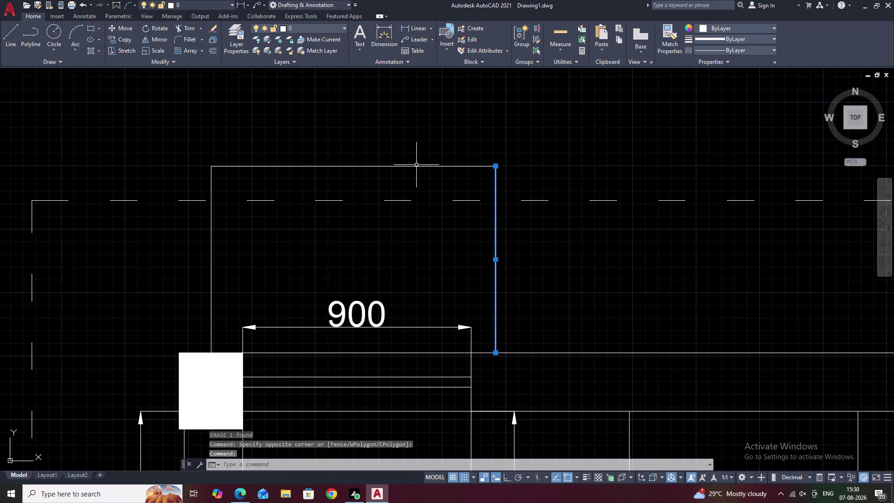
click(416, 166)
click(210, 218)
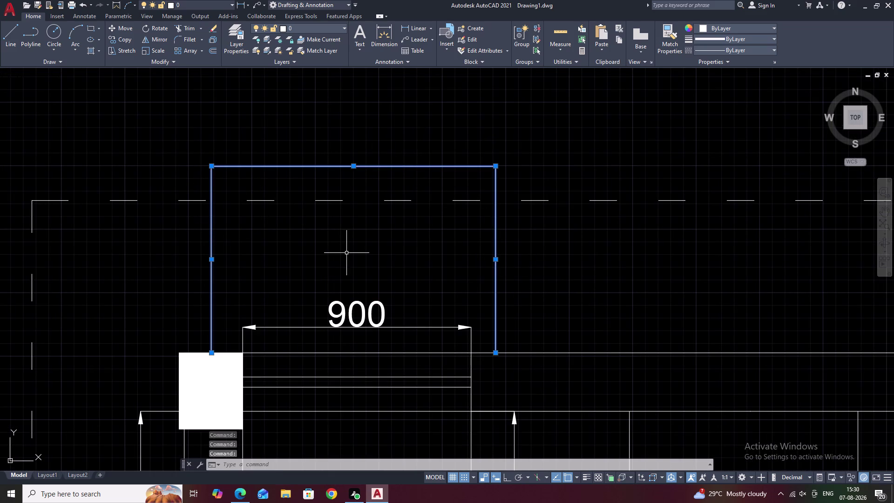
text(J)
key(space)
scroll(down, 3)
middle_drag(577, 249, 318, 240)
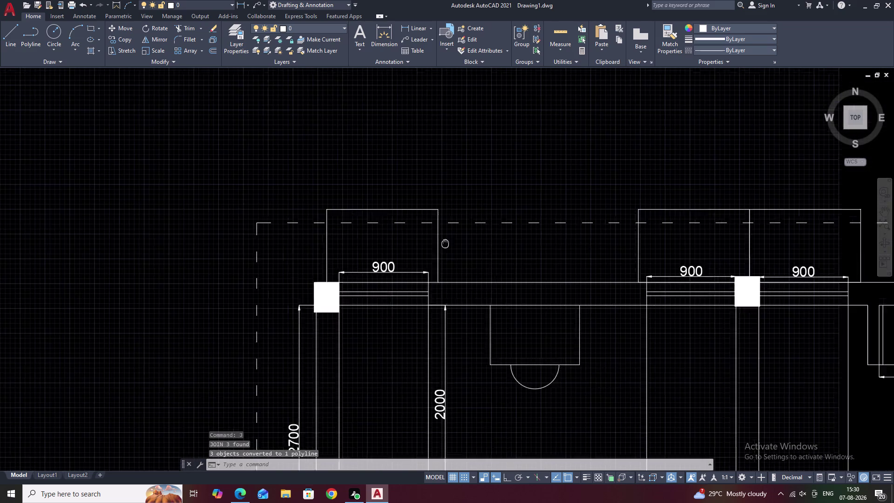
Explode the boxes above the top wall, including those by the middle column.
middle_drag(318, 240, 311, 239)
click(437, 233)
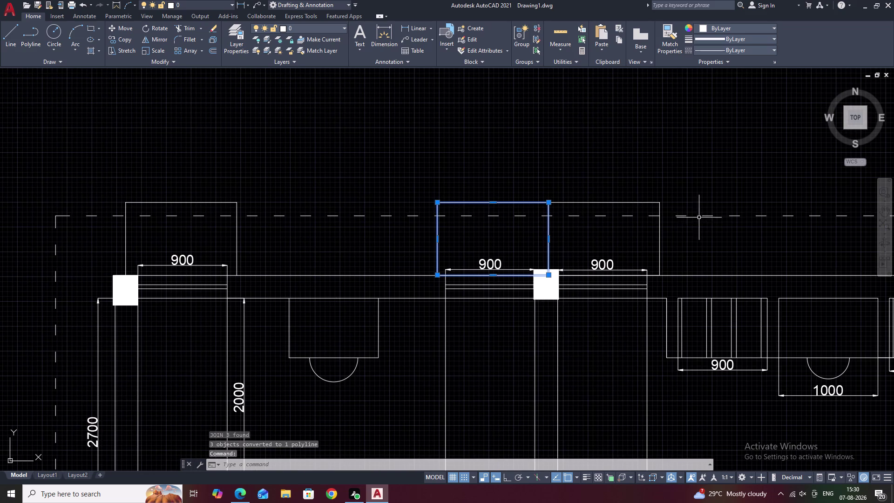
click(661, 229)
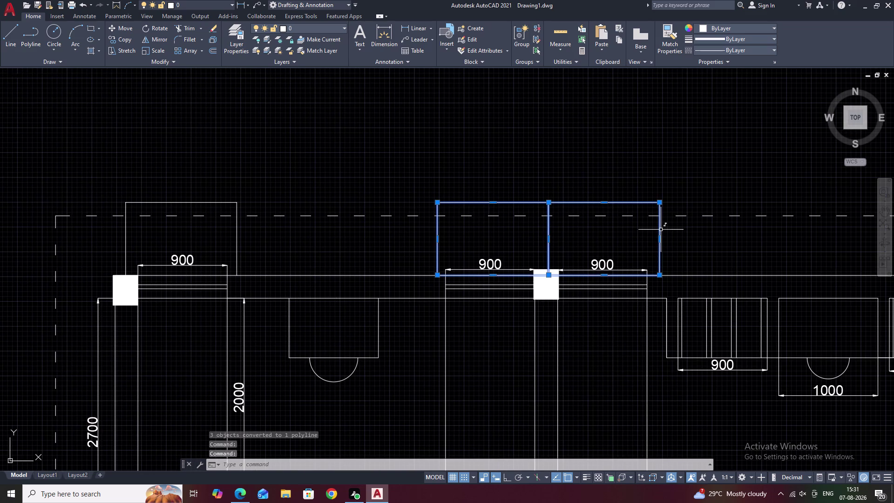
text(X)
key(space)
scroll(down, 3)
middle_drag(729, 230, 264, 224)
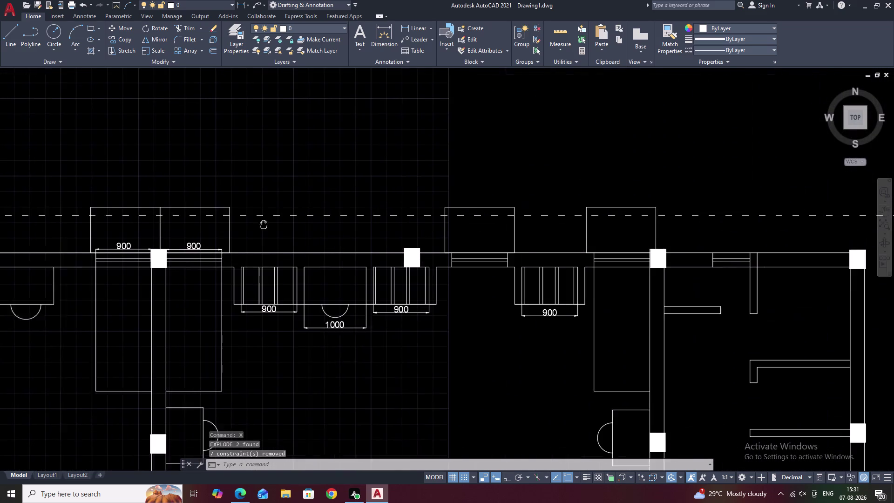
click(504, 223)
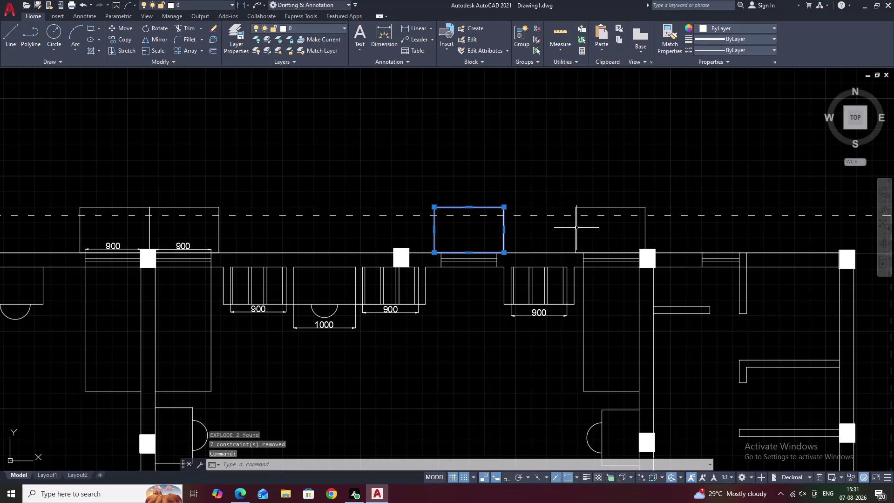
click(577, 228)
text(X)
key(space)
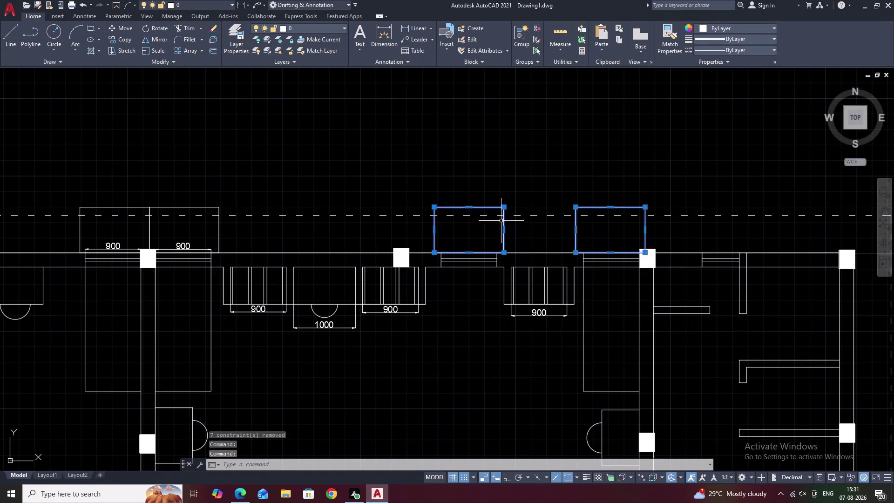
text(X)
key(space)
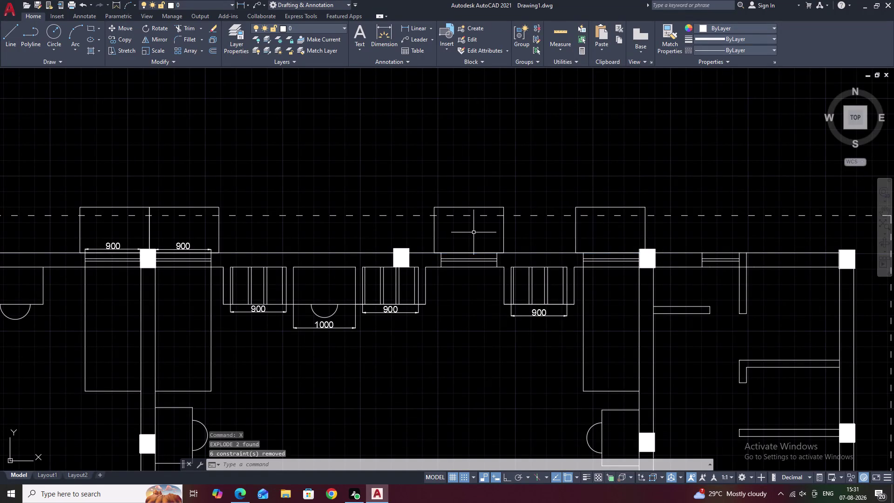
Trim away the vertical divider between the paired 900 openings.
middle_drag(379, 226, 523, 220)
scroll(up, 3)
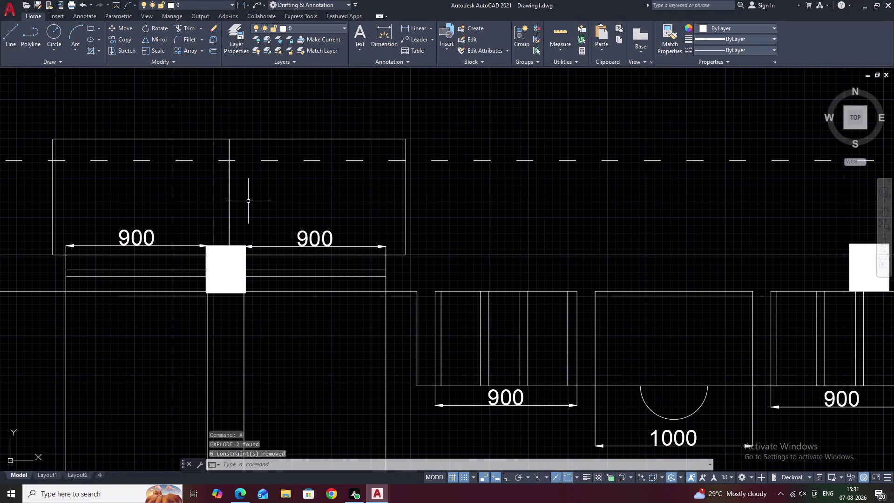
text(TR)
key(space)
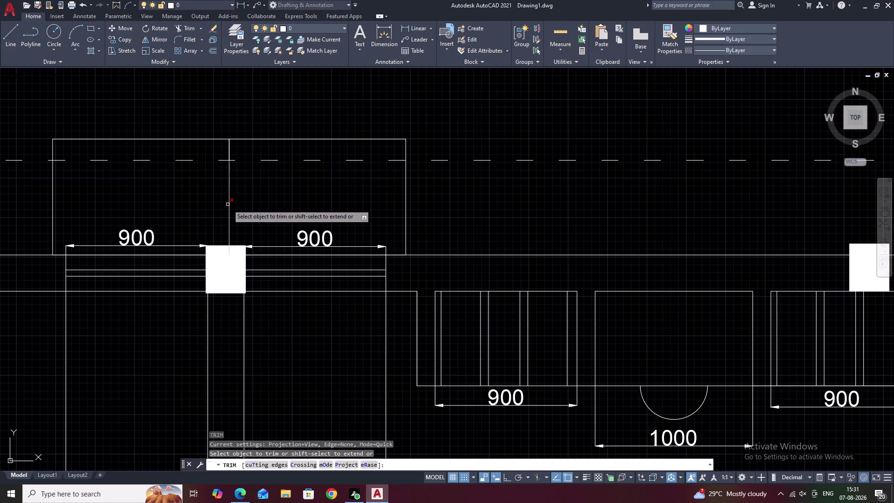
click(227, 204)
click(229, 154)
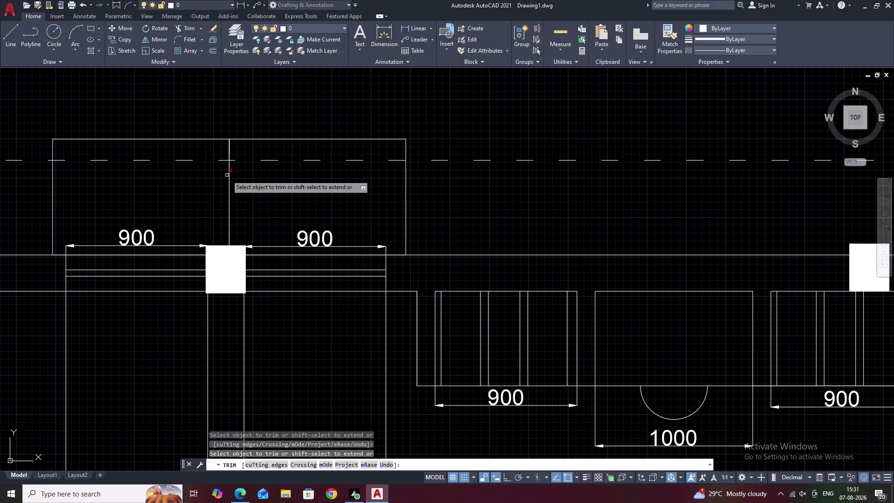
click(230, 175)
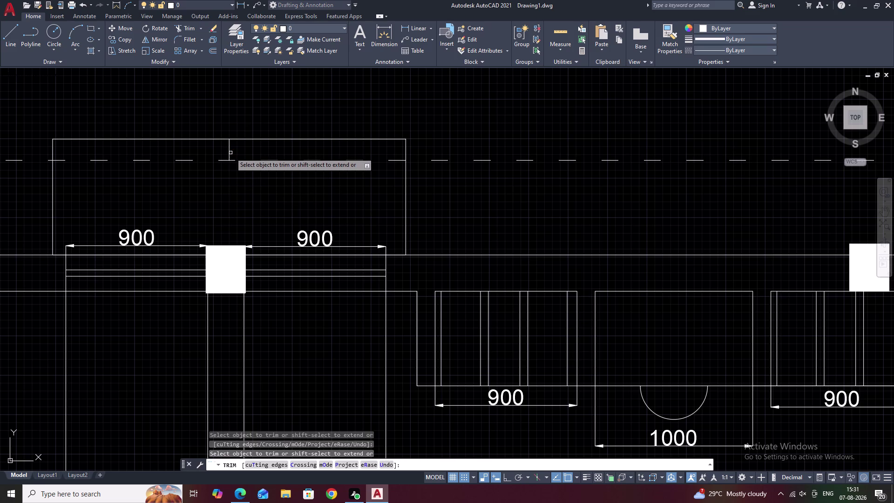
click(229, 152)
scroll(down, 3)
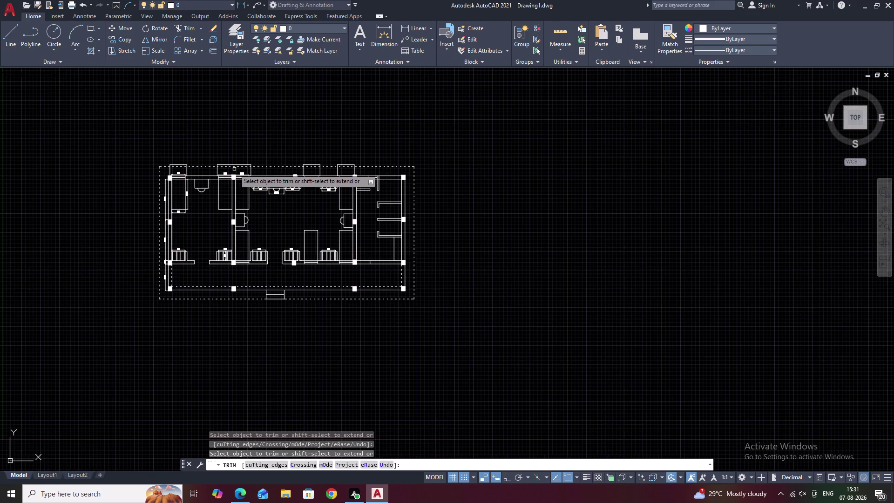
middle_drag(234, 169, 267, 173)
key(Escape)
Measure the box corner to the dashed line, confirming 135, then discard the dimension.
scroll(up, 3)
middle_drag(206, 171, 322, 183)
scroll(up, 3)
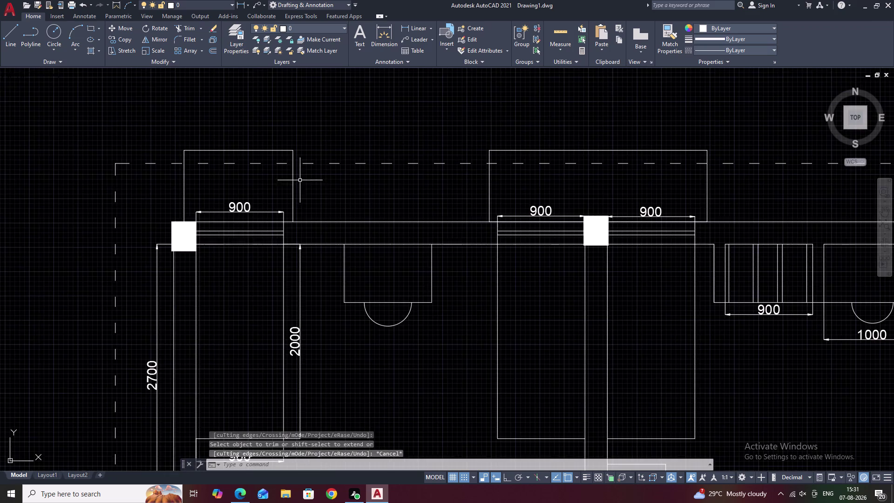
middle_drag(301, 181, 381, 189)
click(405, 25)
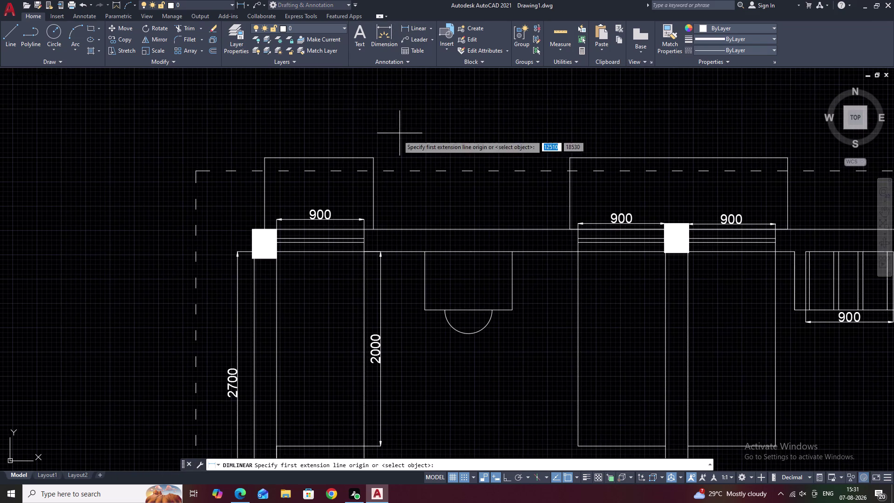
scroll(up, 3)
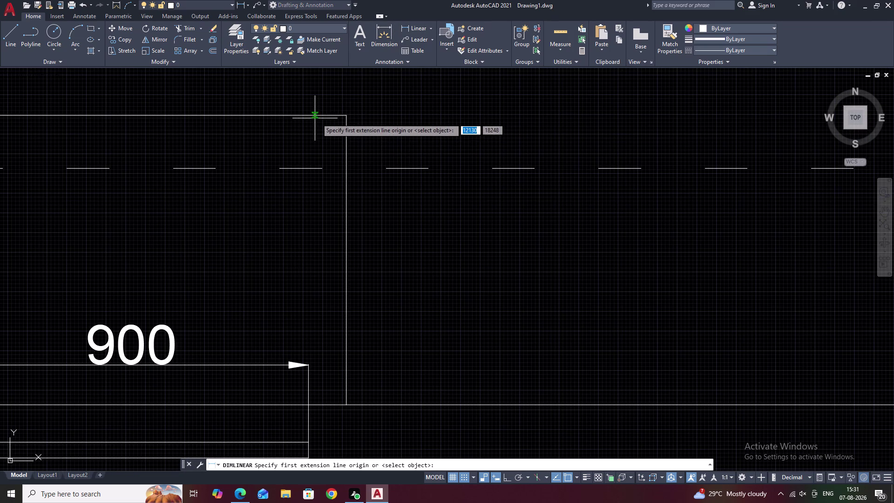
click(315, 116)
click(317, 167)
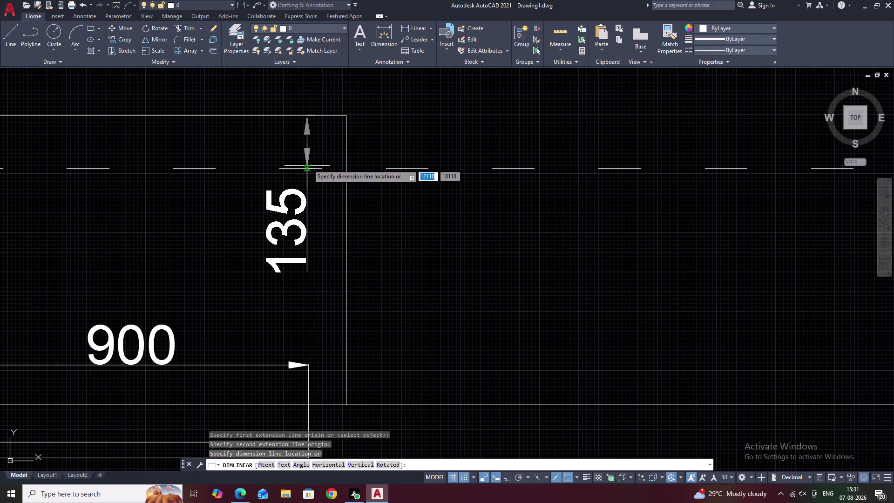
key(Escape)
Offset the box outline 135 inward to create the first inner outline.
text(O 1)
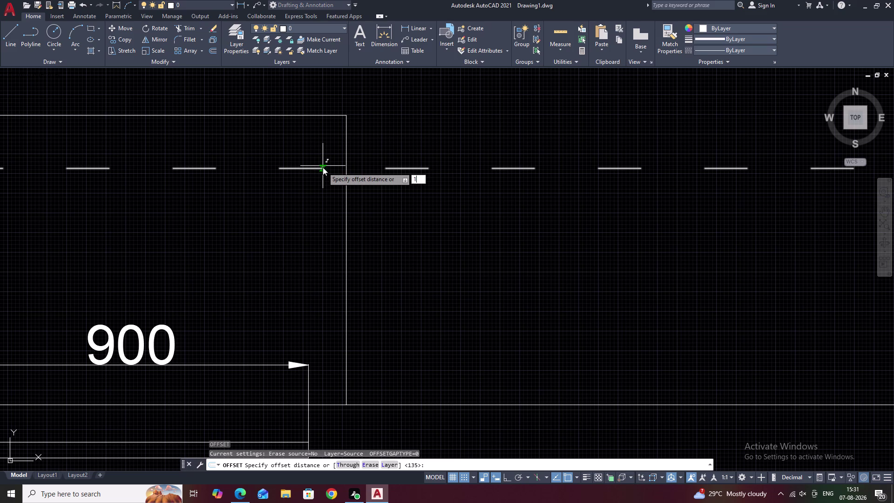
text(.)
key(BackSpace)
text(35)
key(space)
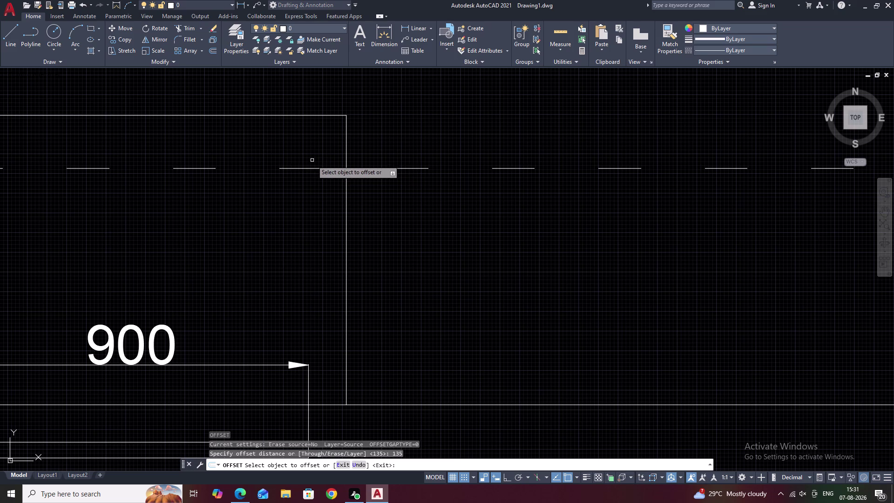
click(250, 116)
click(245, 153)
middle_drag(277, 145, 409, 173)
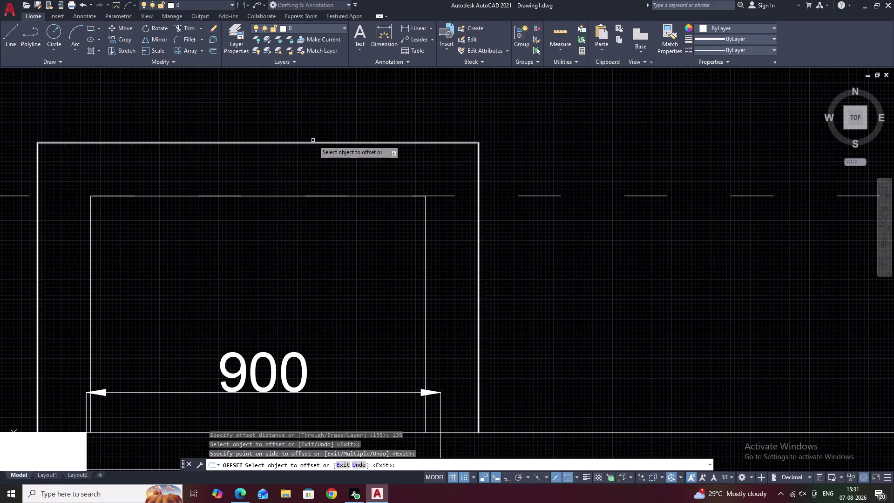
click(312, 140)
click(312, 143)
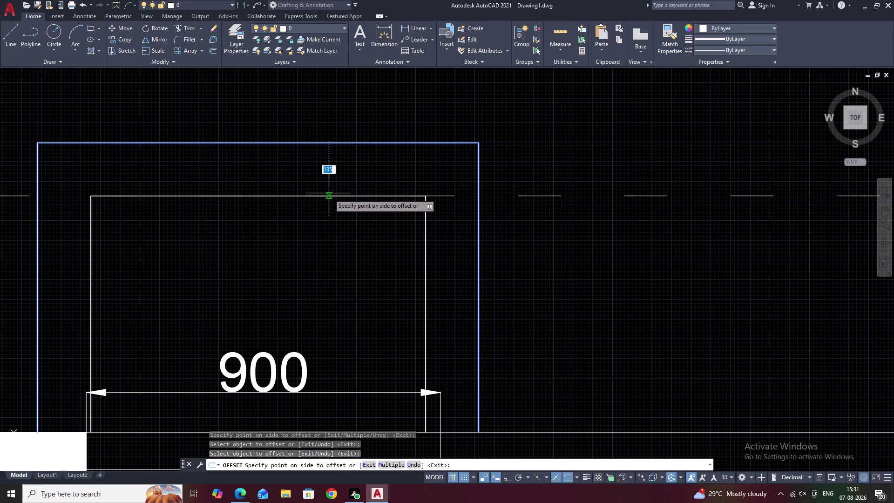
key(Escape)
Offset the inner outline another 135 inward for a second nested copy.
text(O)
key(space)
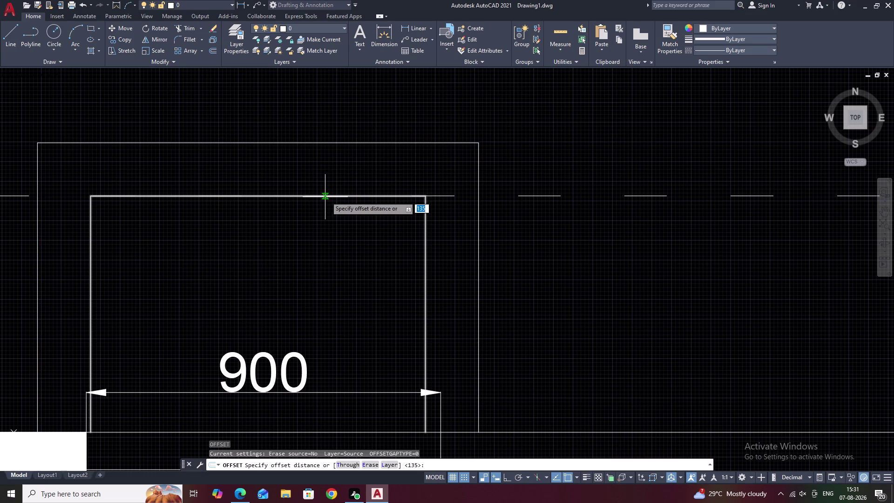
text(135)
key(space)
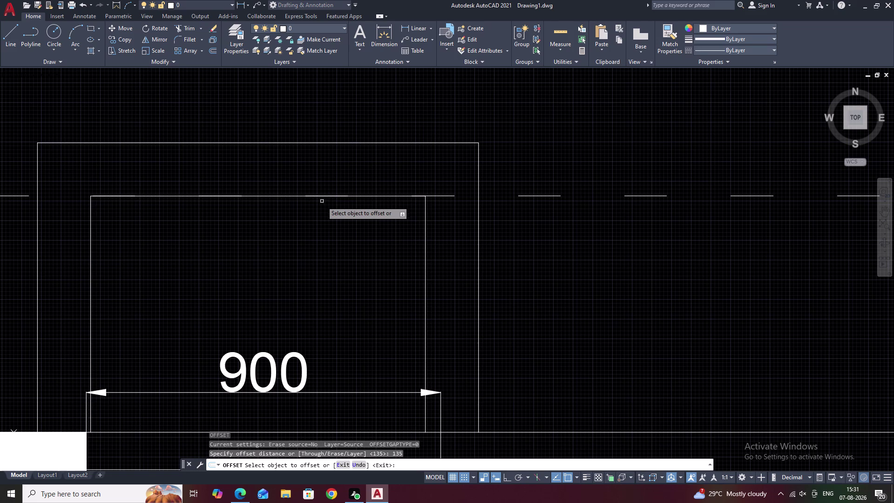
click(323, 196)
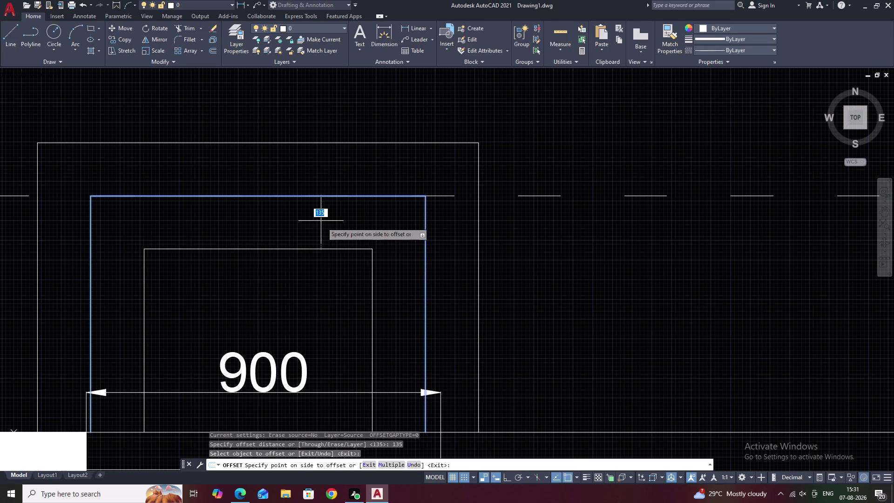
click(322, 222)
scroll(down, 3)
middle_drag(392, 240, 382, 212)
middle_drag(479, 220, 360, 223)
middle_drag(462, 222, 298, 221)
key(Escape)
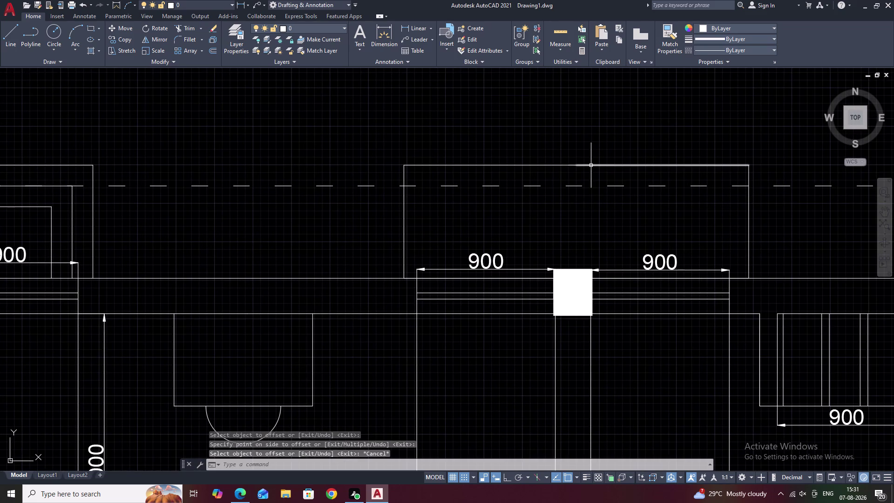
Select the edge lines of the right-hand box above the top wall.
click(591, 166)
click(518, 167)
click(509, 165)
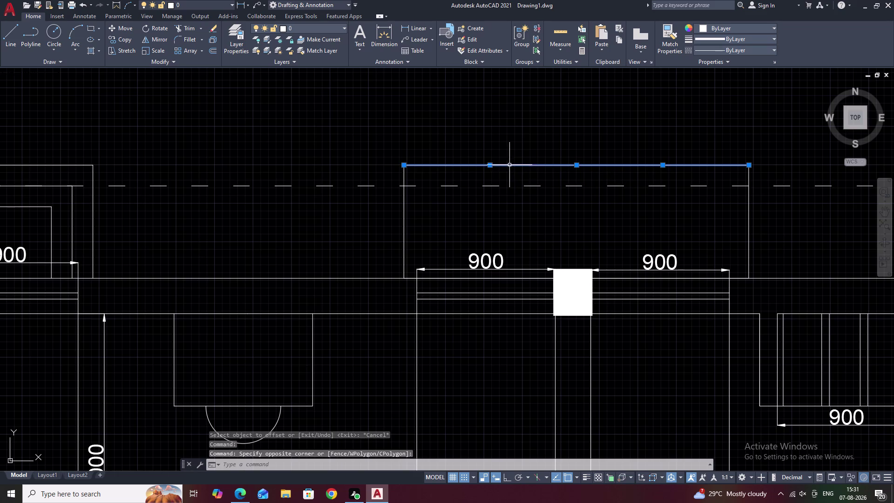
click(402, 220)
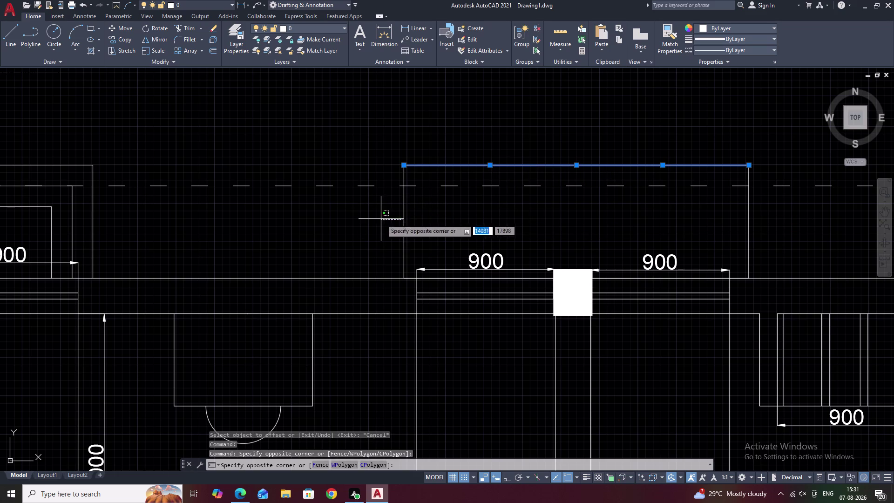
click(386, 219)
click(405, 219)
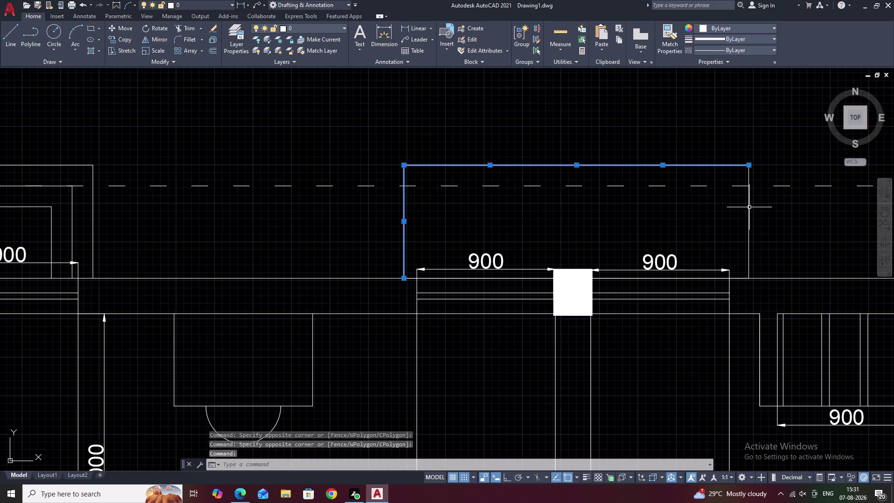
click(749, 207)
scroll(down, 3)
middle_drag(785, 211, 256, 210)
scroll(up, 3)
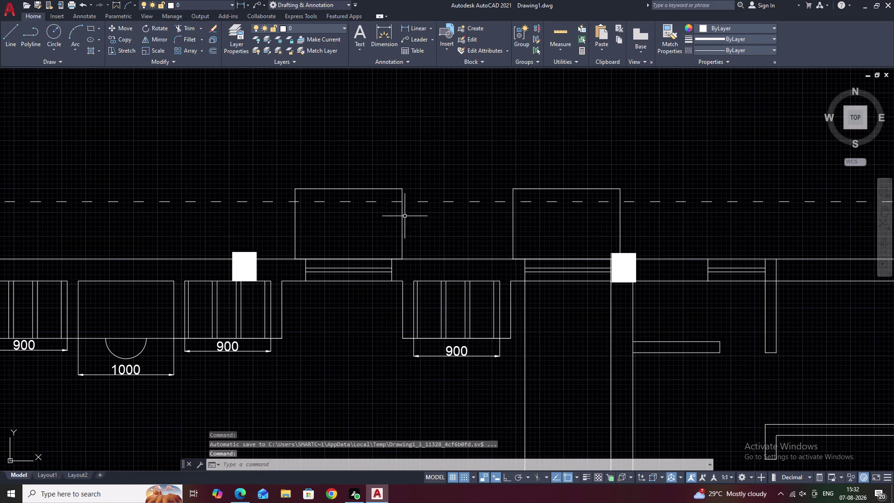
Add the left and second boxes' edges and join the ten lines into three polylines.
click(403, 218)
click(361, 189)
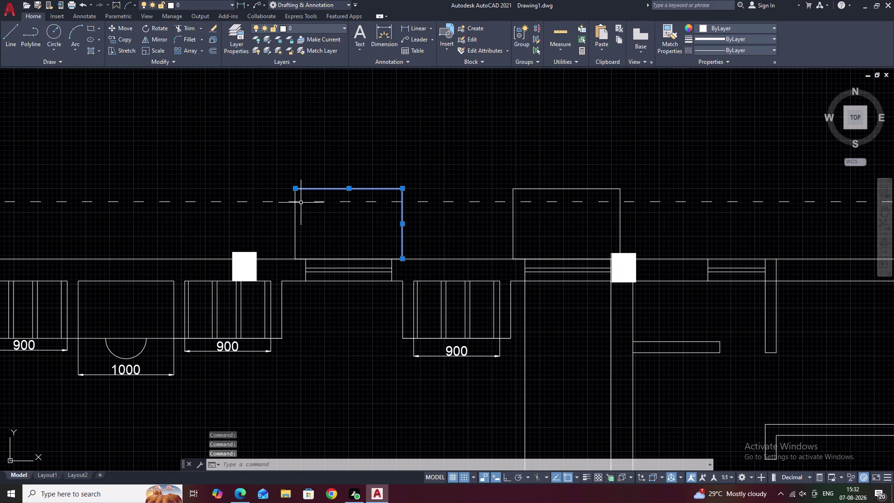
click(295, 215)
click(514, 217)
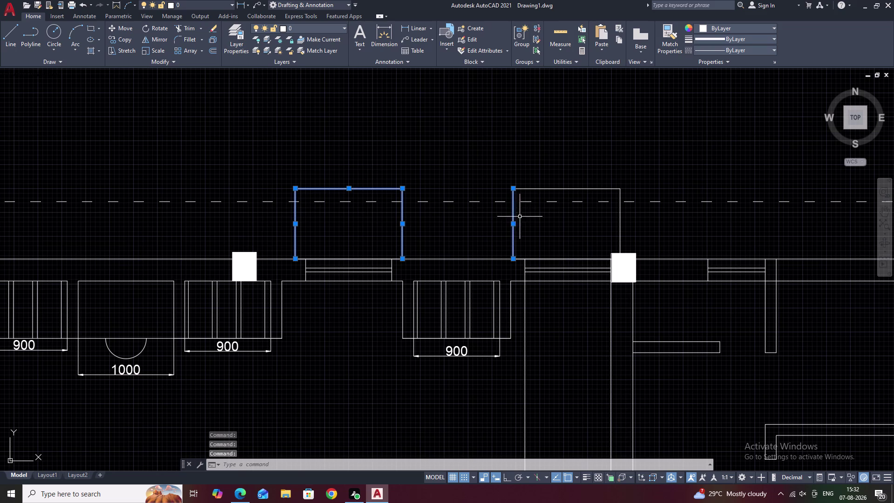
click(559, 188)
click(620, 215)
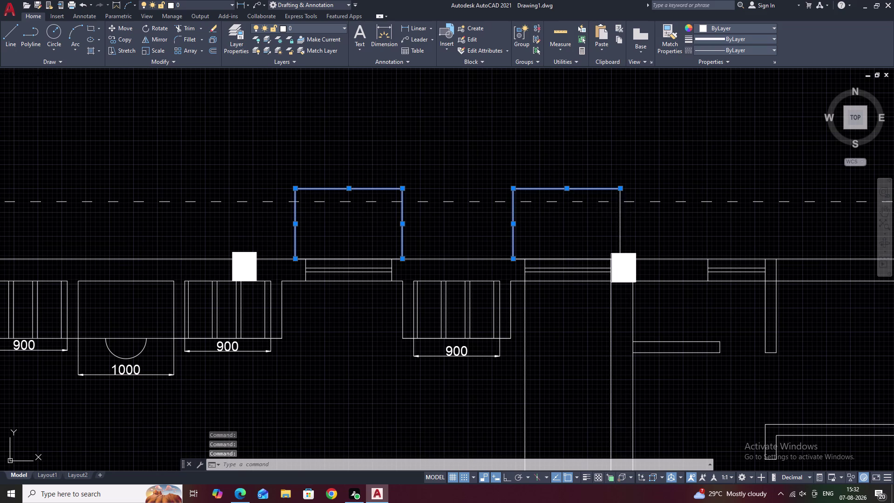
text(J)
key(space)
scroll(down, 3)
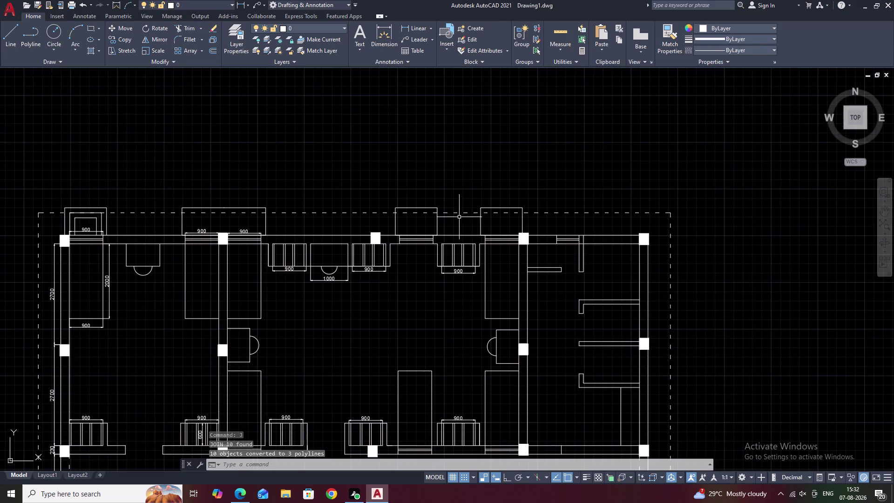
middle_drag(459, 217, 625, 209)
middle_drag(375, 199, 426, 197)
Start OFFSET with the default 135 distance.
text(O)
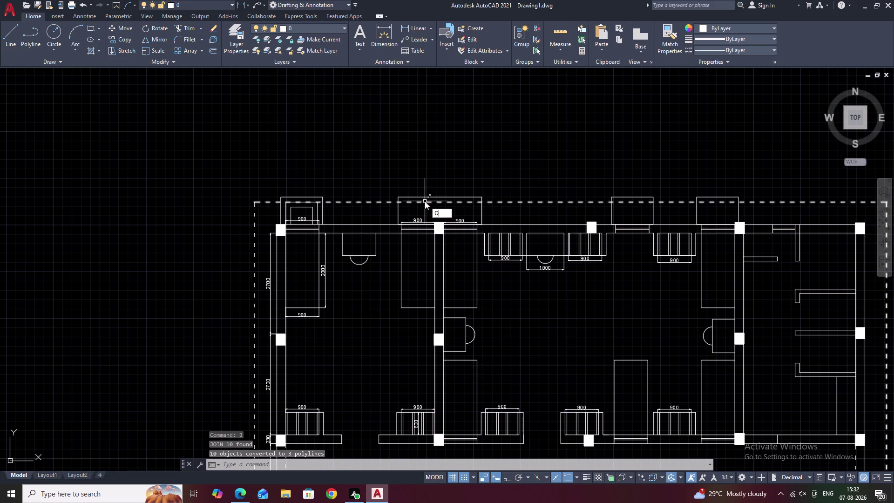
key(space)
key(space)
scroll(up, 3)
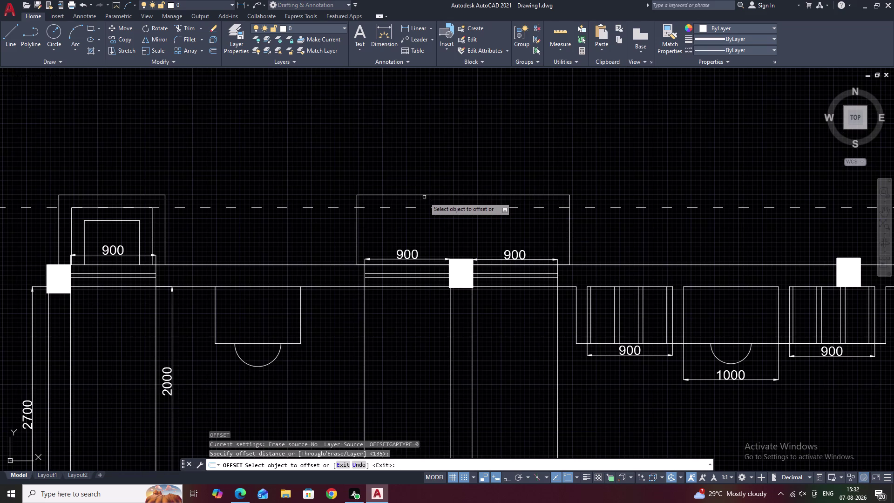
Offset the first three top-wall projection outlines 135 inward.
click(425, 195)
click(424, 204)
click(425, 208)
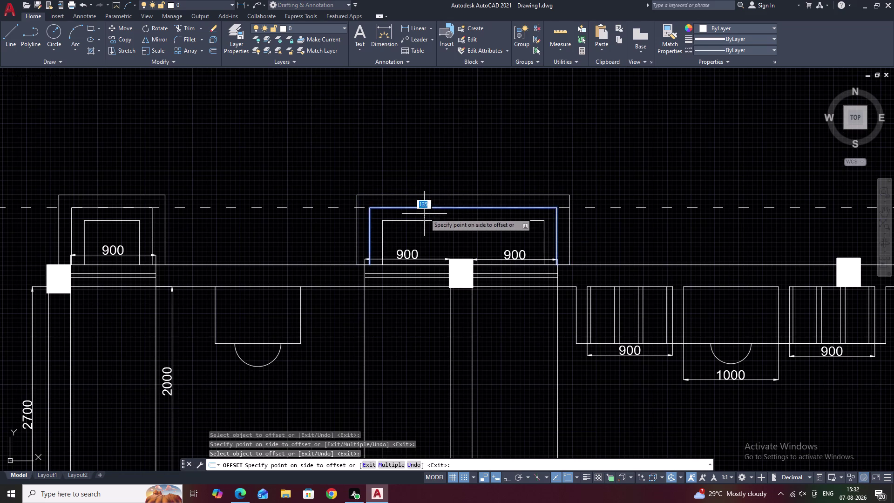
click(425, 217)
scroll(down, 3)
middle_drag(487, 227, 330, 226)
middle_drag(453, 221, 331, 215)
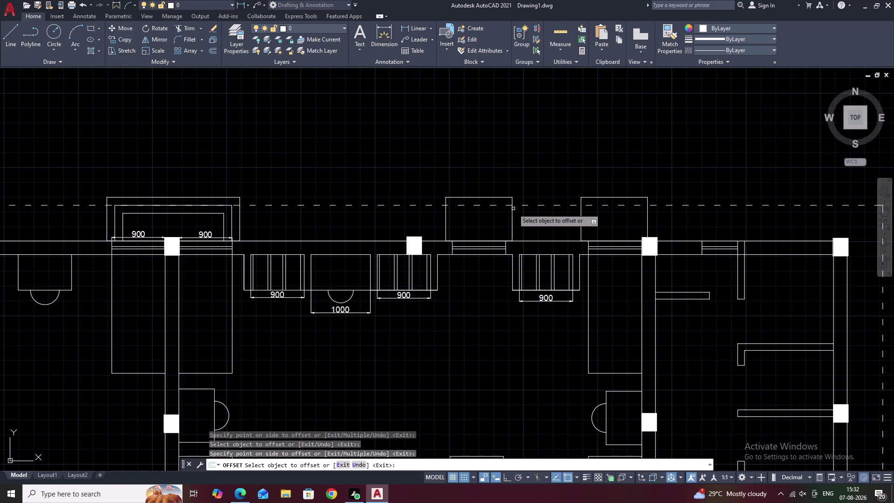
click(483, 198)
click(483, 205)
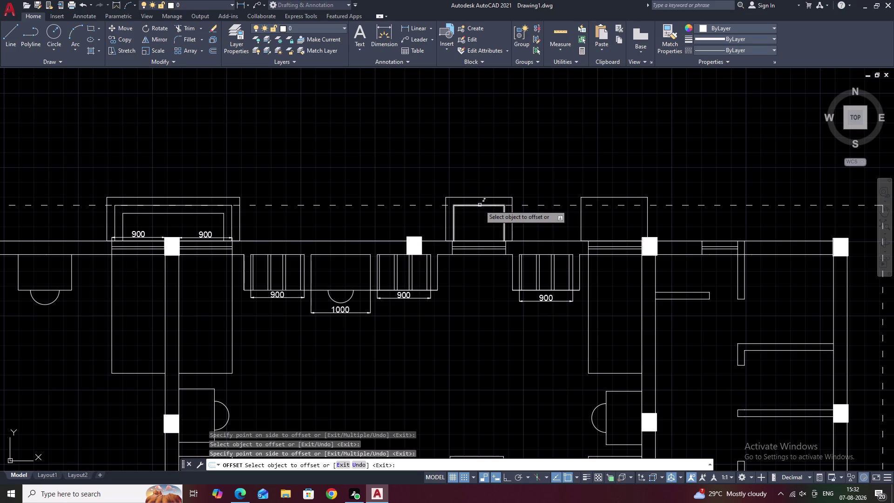
click(480, 205)
click(480, 215)
Offset two more projection outlines 135 inward, end the offset, and pan back left.
middle_drag(609, 217, 527, 215)
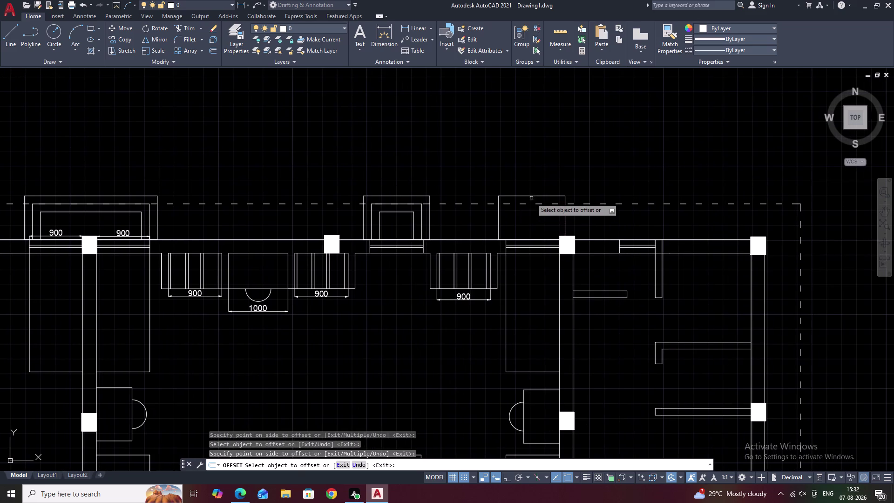
click(528, 195)
click(532, 206)
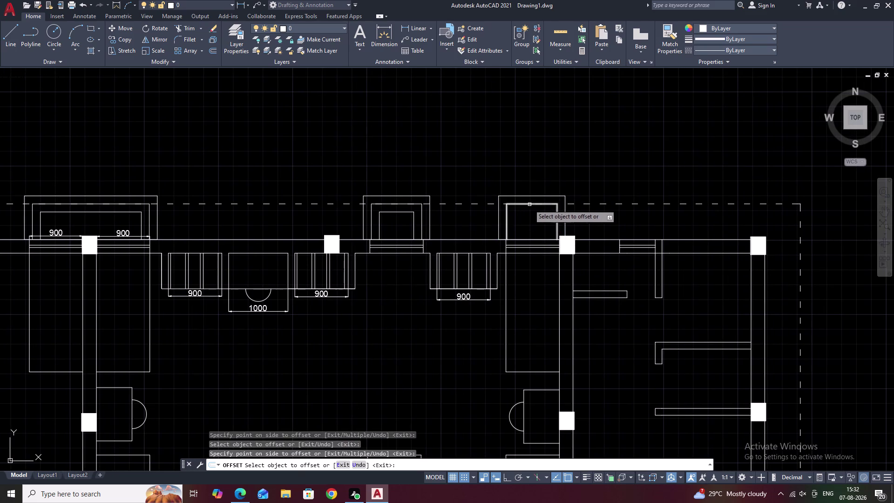
click(529, 204)
click(529, 211)
scroll(down, 3)
middle_drag(521, 216, 593, 217)
key(Escape)
scroll(up, 3)
scroll(up, 3)
middle_drag(380, 210, 615, 219)
scroll(up, 3)
middle_drag(382, 196, 410, 147)
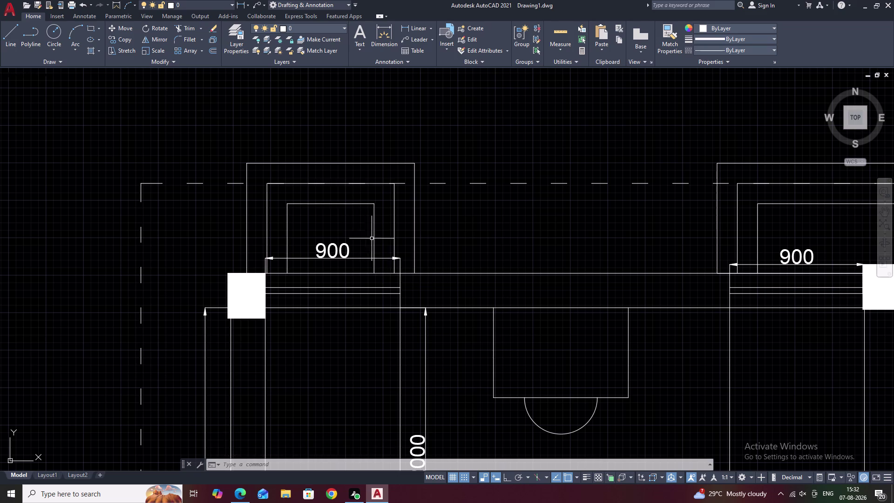
scroll(up, 3)
middle_drag(356, 240, 417, 235)
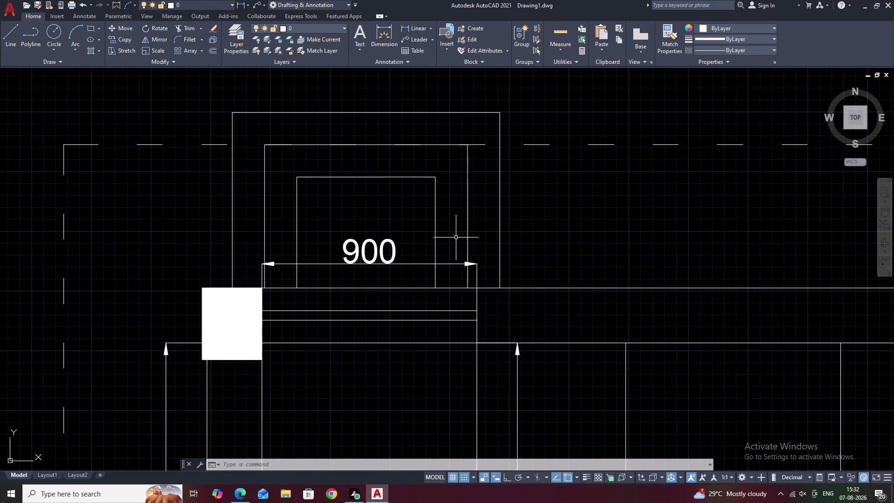
click(532, 204)
drag(531, 203, 237, 202)
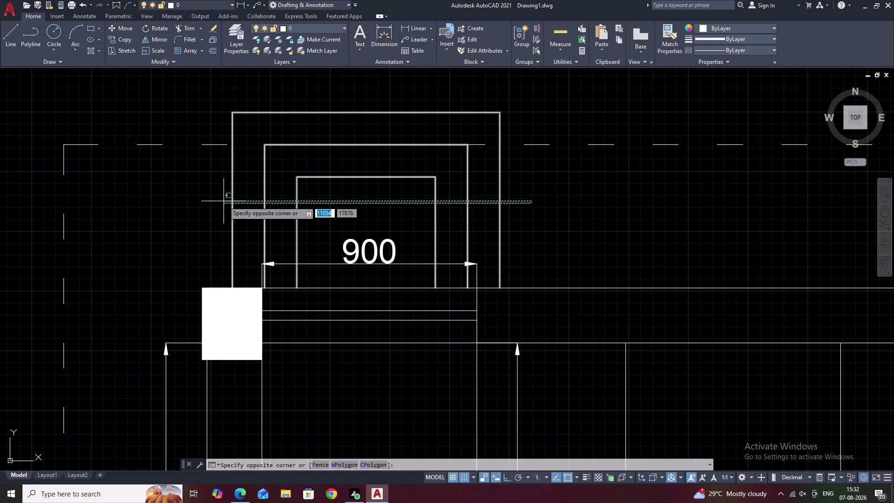
click(223, 201)
text(M)
key(space)
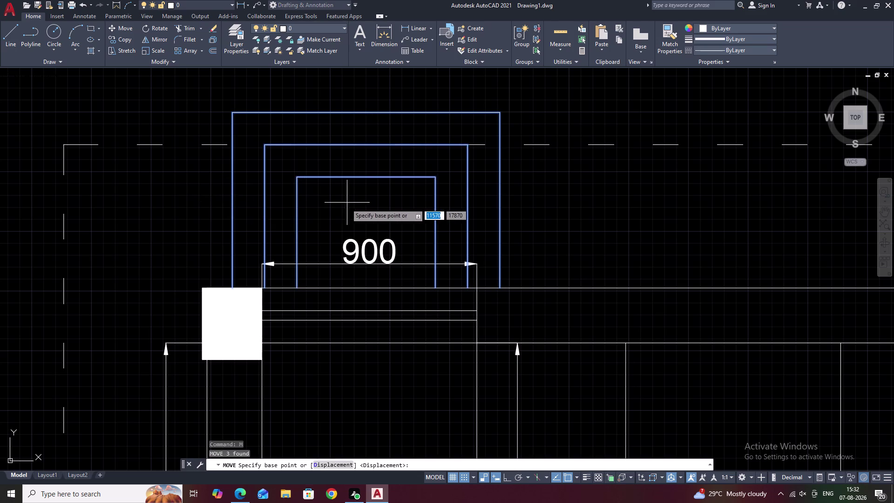
click(371, 212)
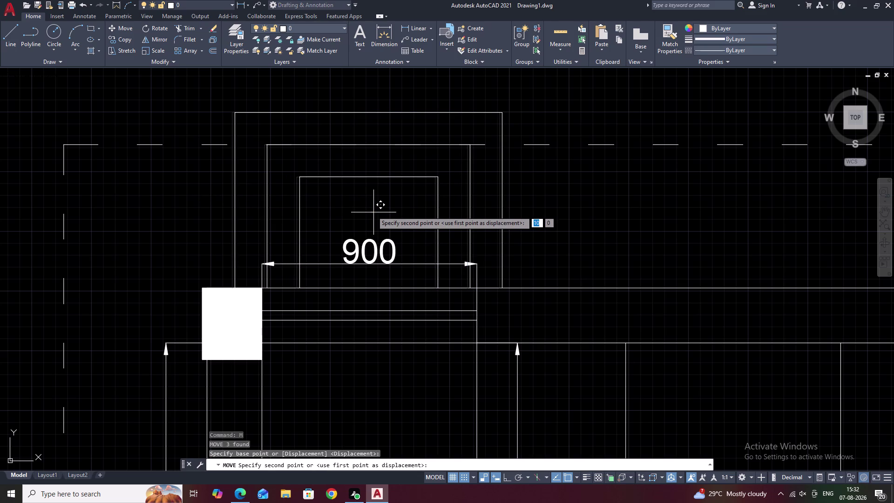
click(372, 211)
scroll(down, 3)
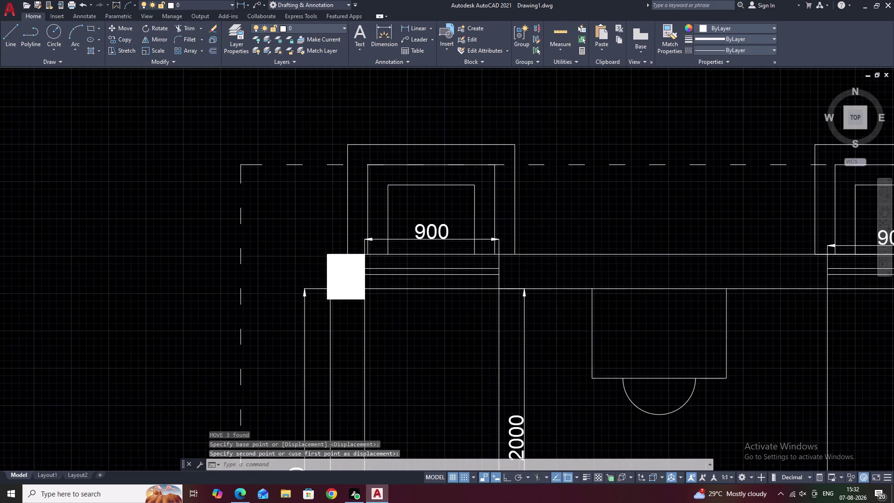
middle_drag(561, 205, 531, 204)
key(Escape)
middle_drag(442, 220, 468, 218)
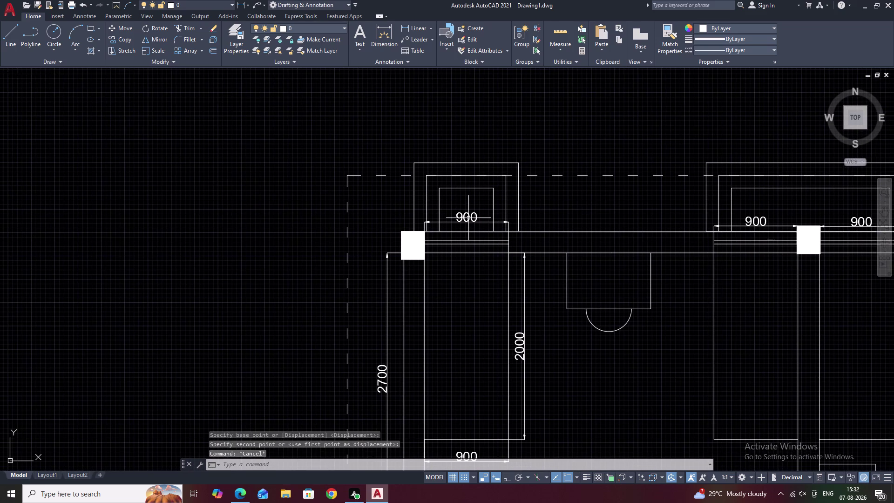
scroll(up, 3)
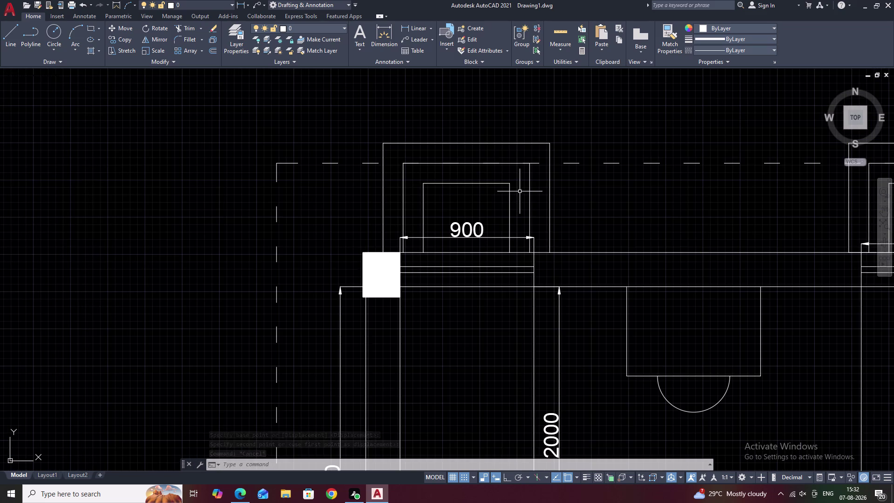
key(ctrl+z)
key(ctrl+z)
key(ctrl+z)
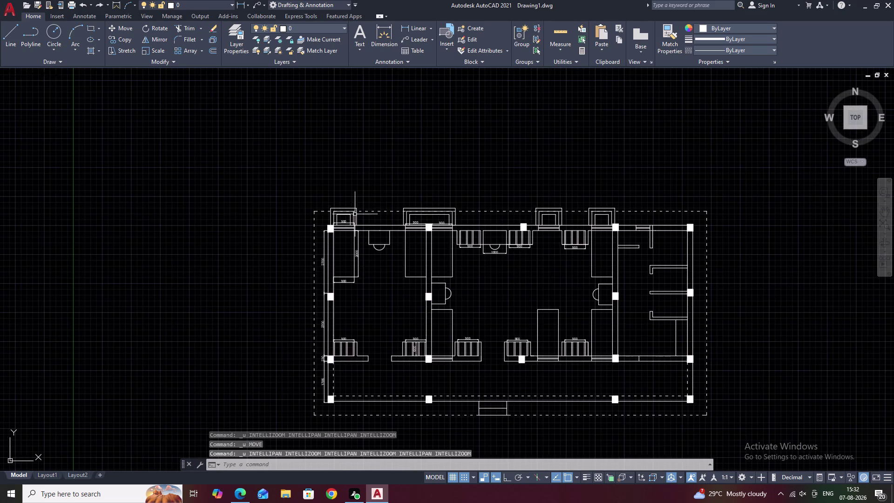
Undo the inner offset outlines and the earlier edge join.
scroll(up, 3)
scroll(up, 3)
scroll(up, 3)
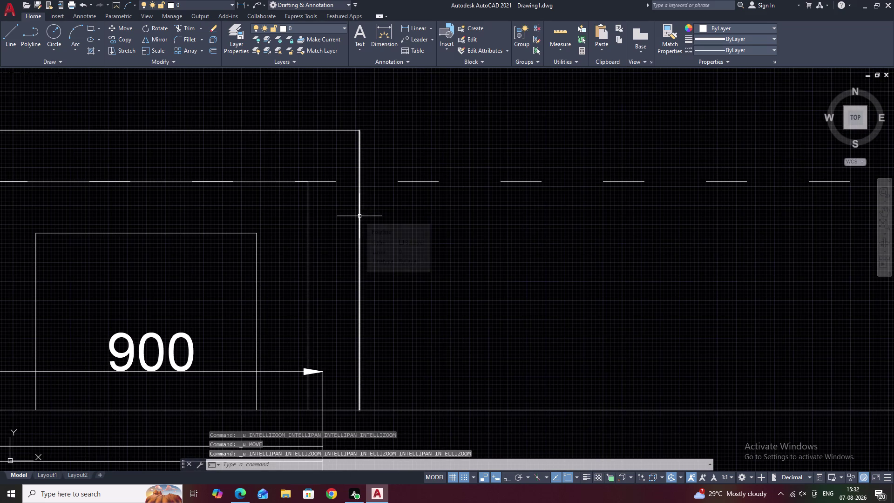
key(ctrl+z)
key(ctrl+z)
key(ctrl+z)
key(ctrl+z)
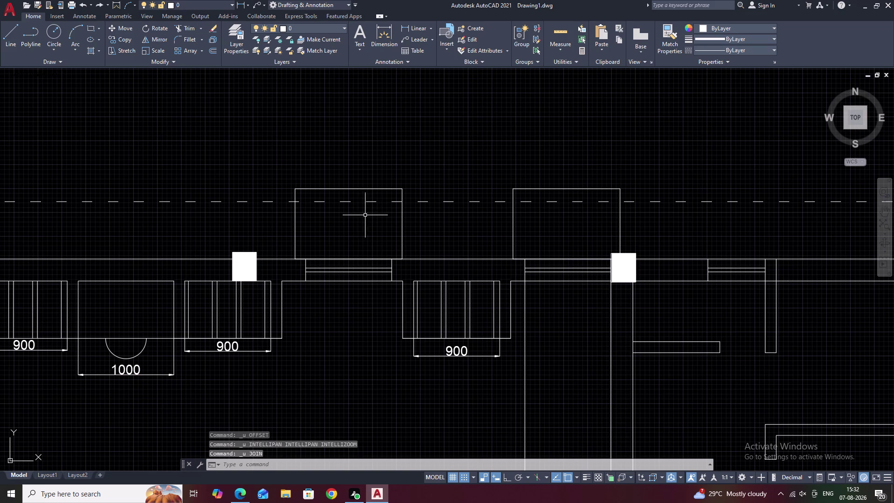
scroll(down, 3)
middle_drag(385, 219, 486, 216)
middle_drag(310, 221, 379, 218)
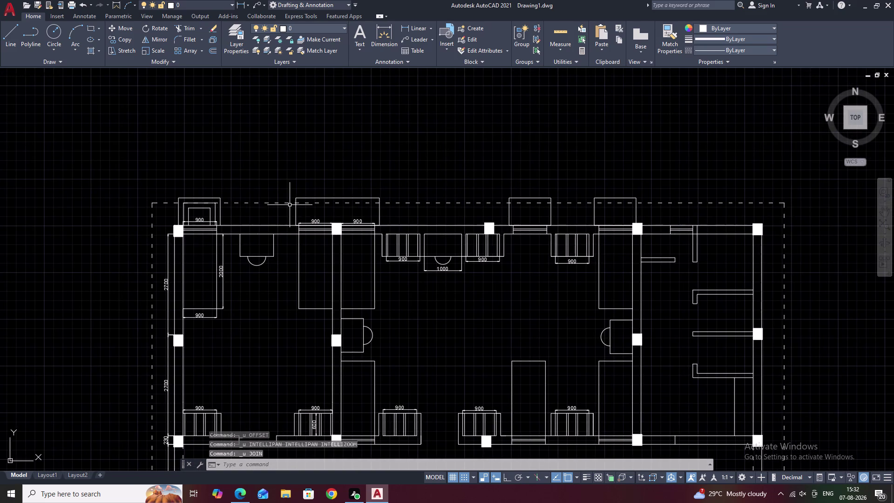
Try redoing the last undone action with Ctrl+Y and bring the top wall into view.
key(ctrl+y)
key(ctrl+y)
key(ctrl+y)
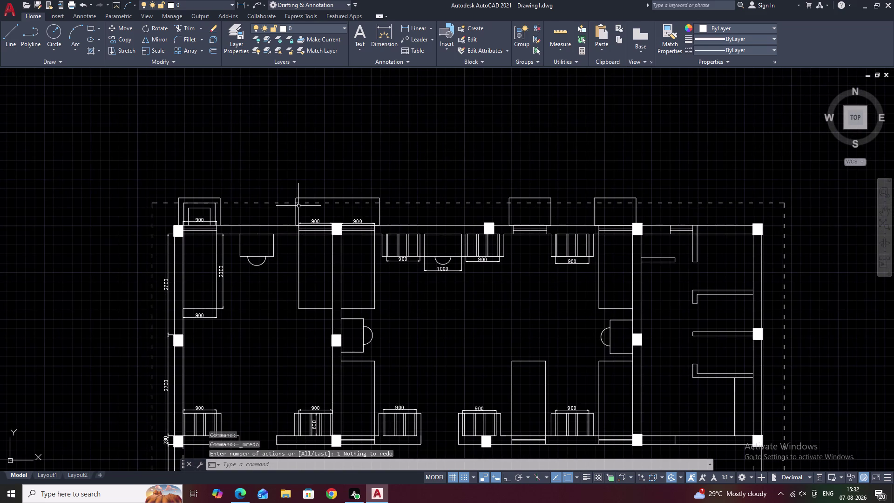
key(ctrl+y)
scroll(up, 3)
scroll(down, 3)
middle_drag(357, 228, 325, 226)
text(O 1)
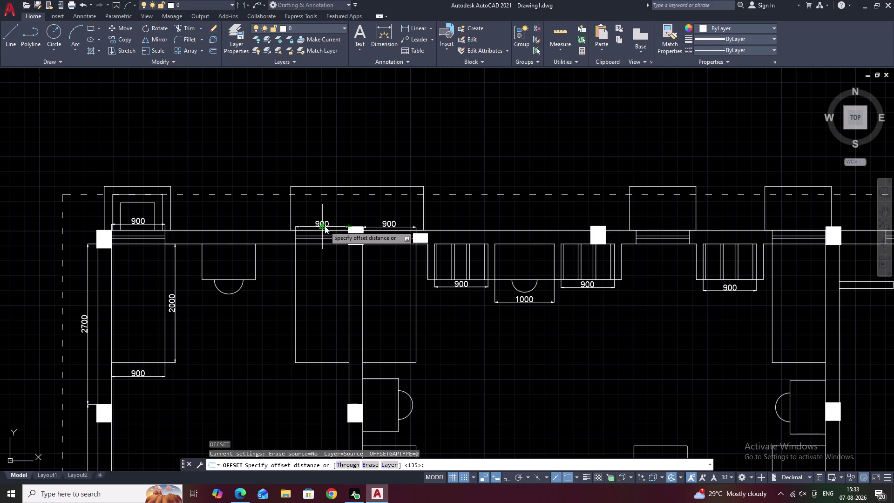
Set the offset distance to 135, pick a projection outline, then cancel the offset.
text(35)
key(space)
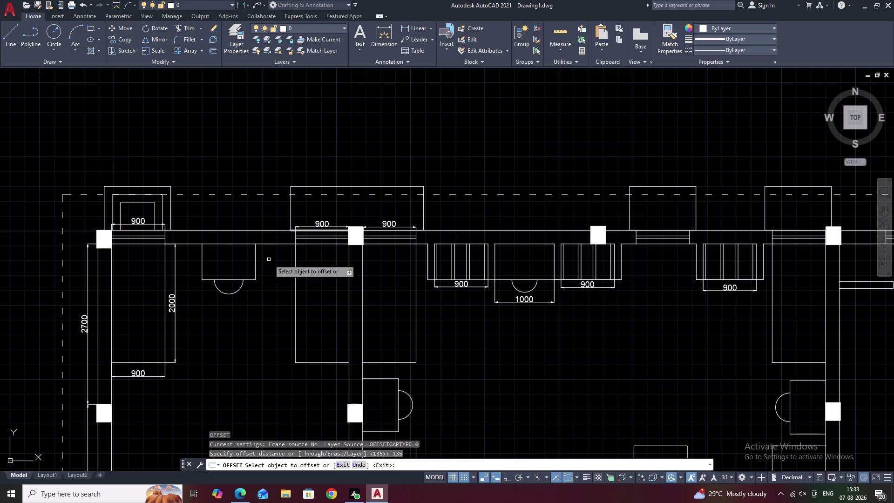
scroll(up, 3)
click(365, 178)
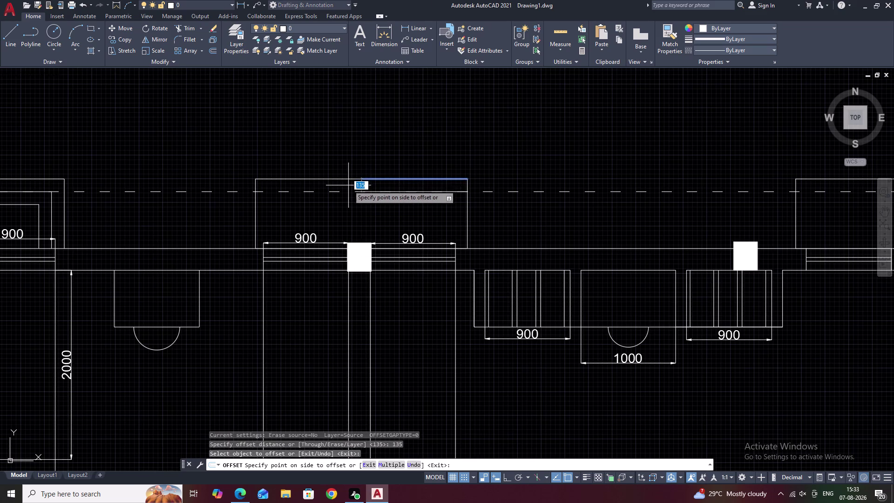
key(Escape)
Join the left top-wall projection's edges into one polyline.
drag(388, 173, 354, 172)
drag(336, 170, 297, 176)
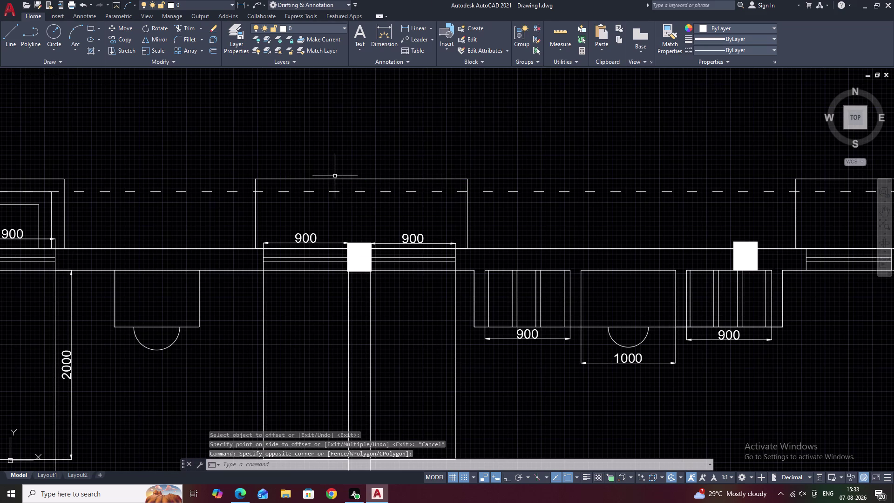
click(334, 179)
click(417, 179)
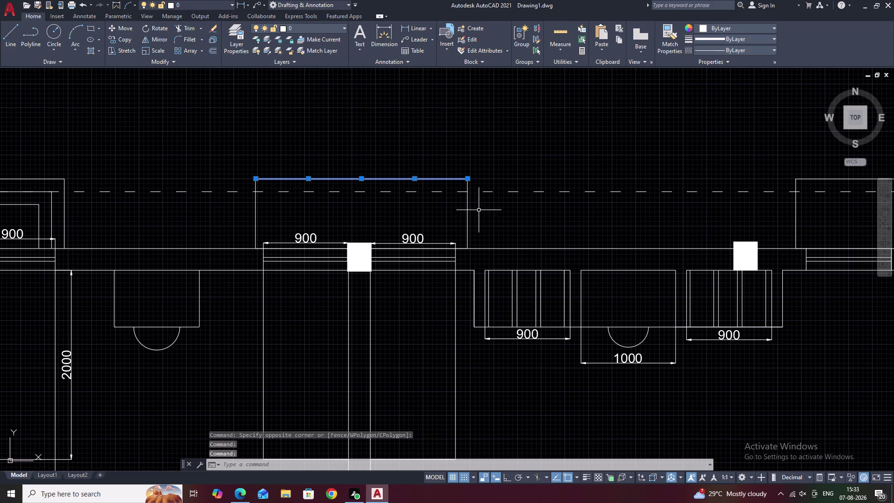
click(468, 215)
click(256, 217)
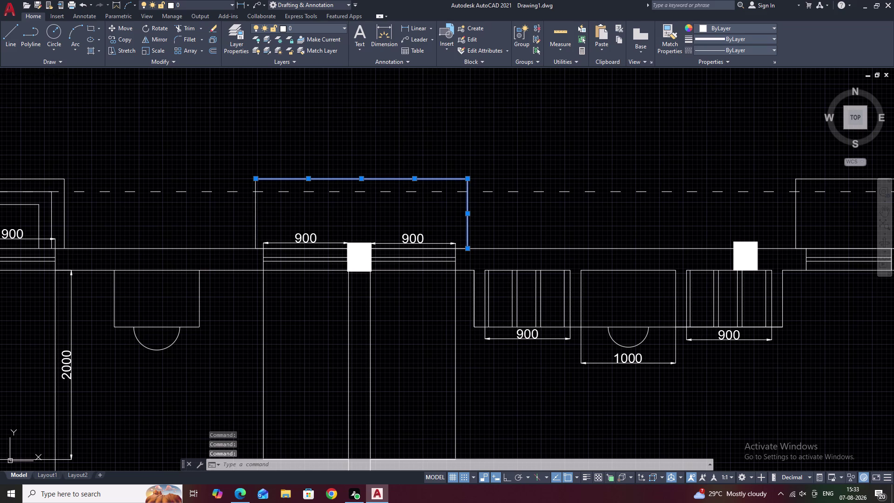
text(J)
key(space)
Join the next projection's top and side edges into one polyline.
middle_drag(460, 216, 76, 195)
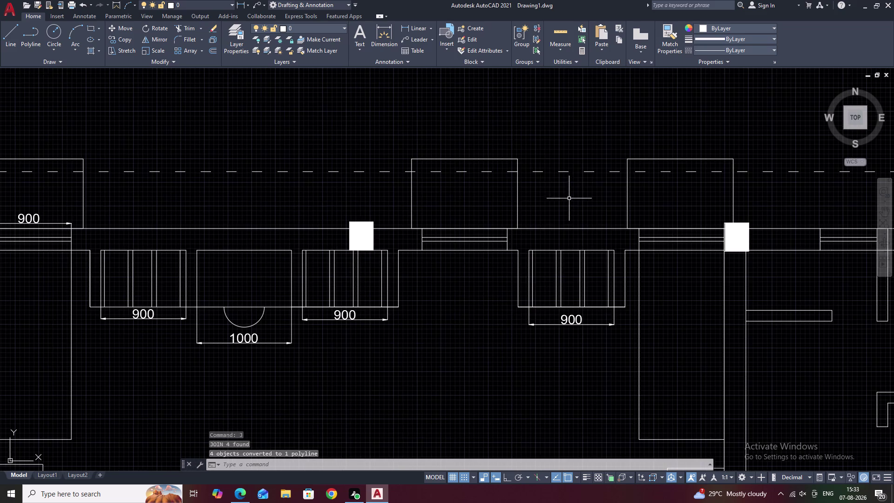
click(474, 159)
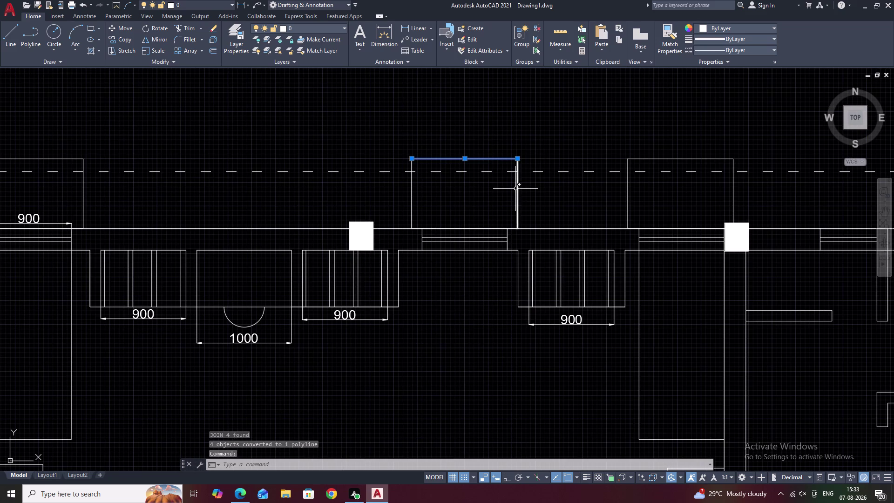
click(518, 188)
click(410, 191)
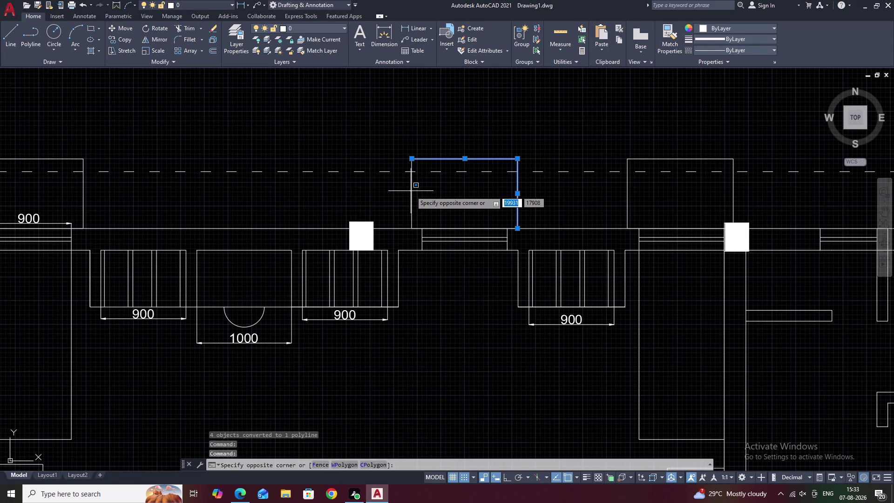
click(411, 193)
click(412, 193)
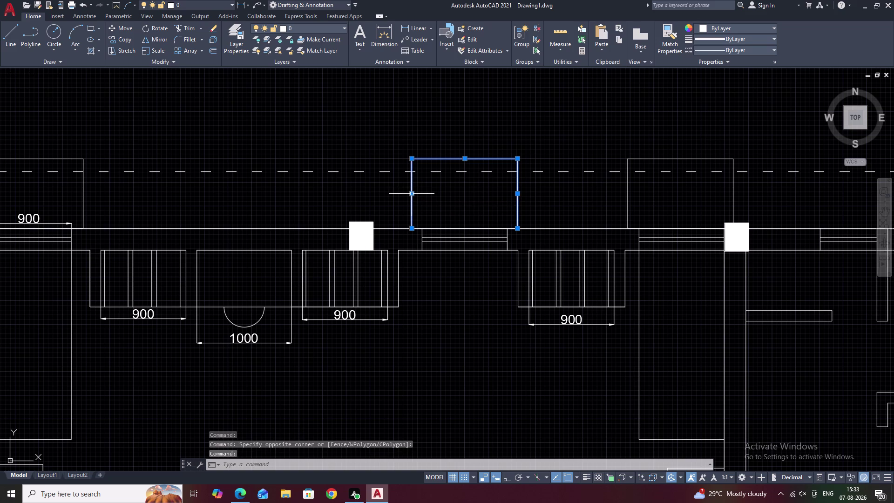
key(j)
key(space)
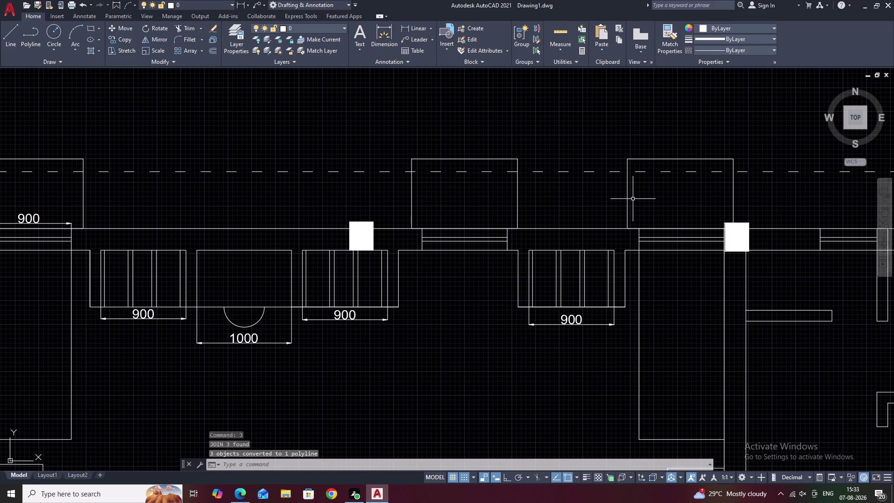
Join the third projection's top and side edges into one polyline.
click(628, 200)
click(678, 160)
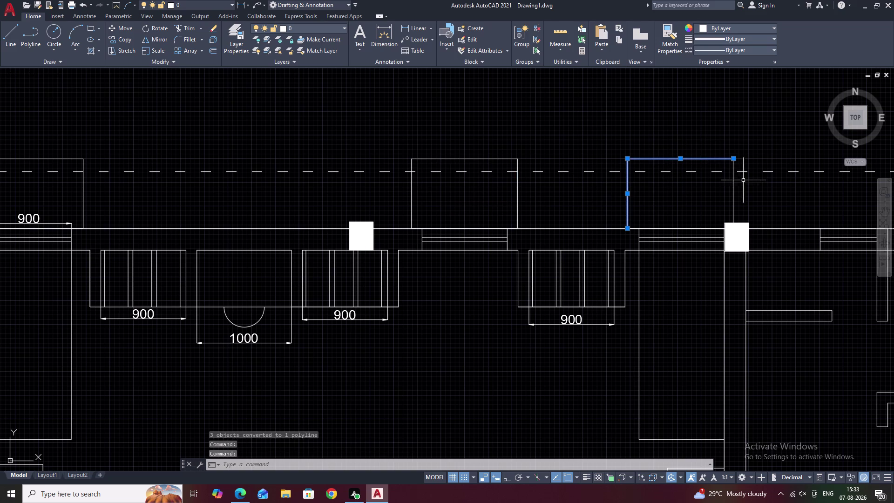
click(735, 189)
text(J)
key(space)
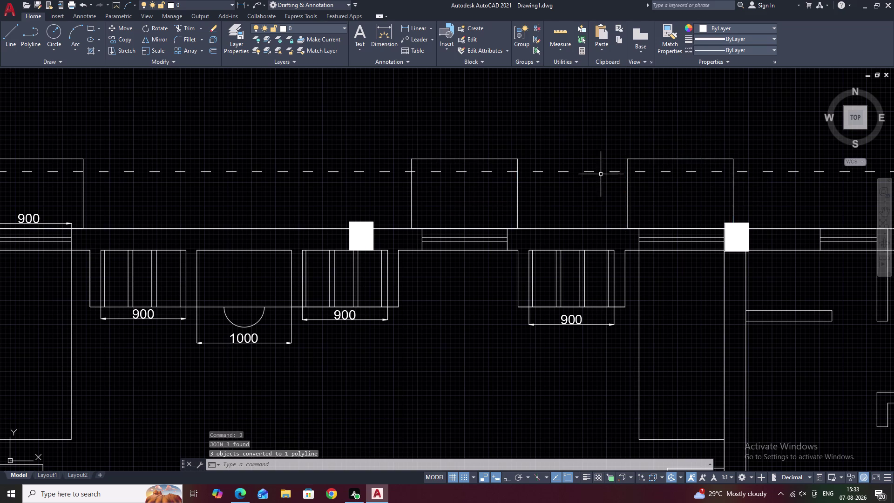
Offset the left window outline 135 inward twice.
middle_drag(438, 172, 708, 199)
text(O)
key(space)
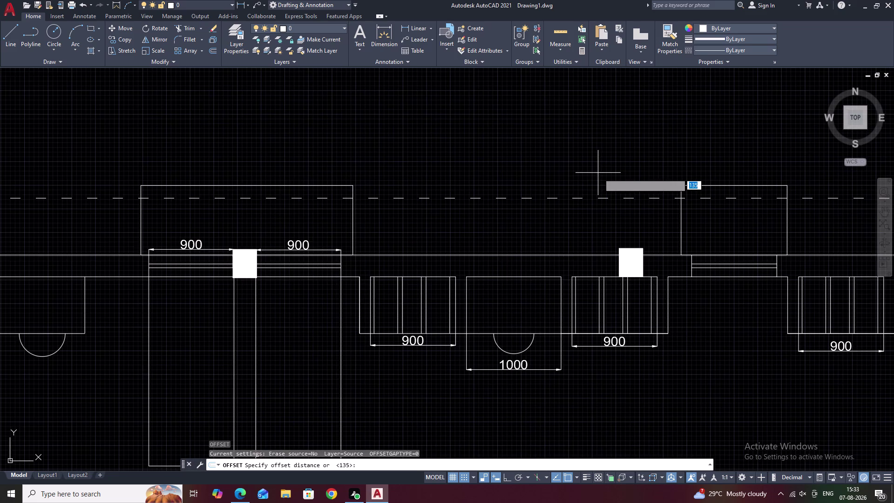
text(135)
key(space)
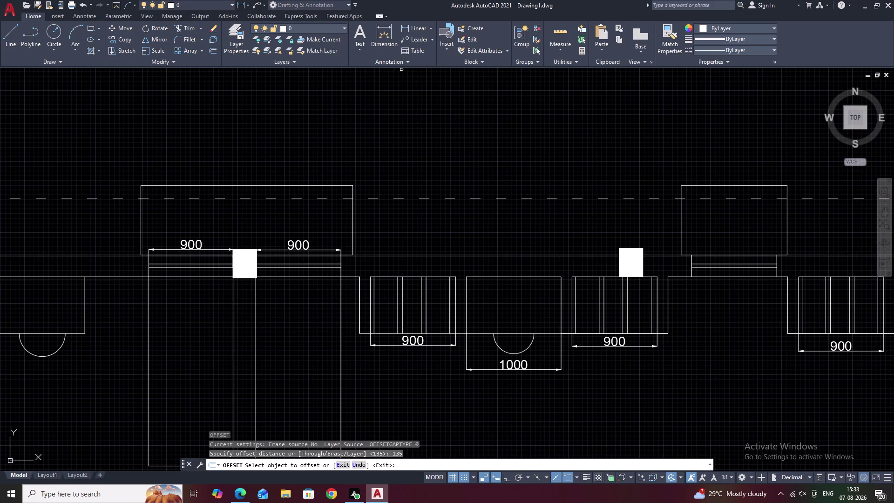
click(283, 184)
click(277, 202)
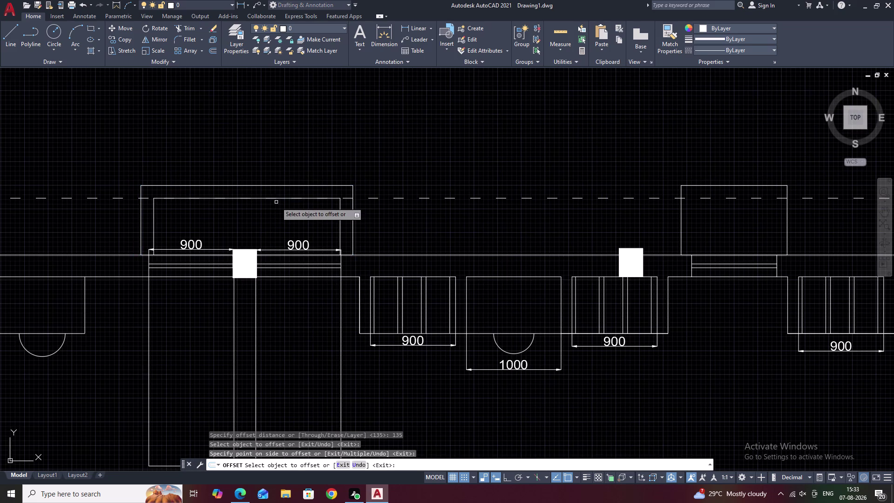
click(278, 199)
click(276, 213)
Offset the middle and right window outlines 135 inward twice each.
middle_drag(655, 232, 518, 225)
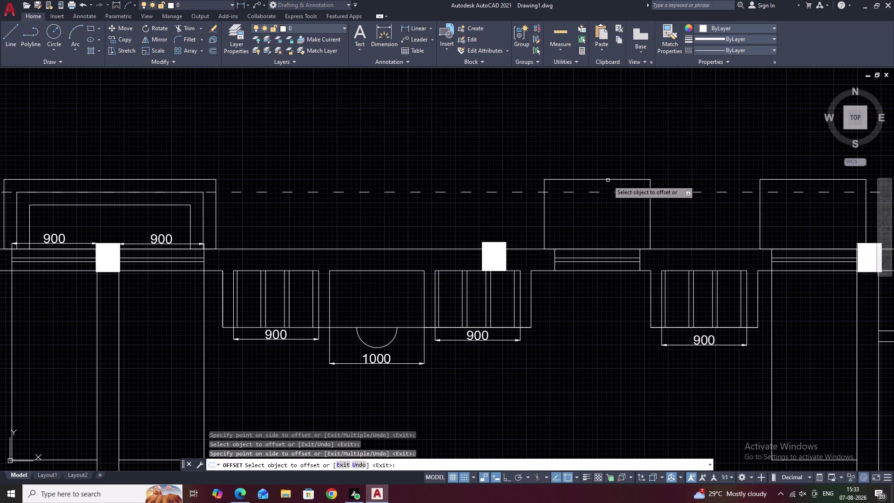
click(606, 179)
click(606, 198)
click(604, 193)
click(604, 207)
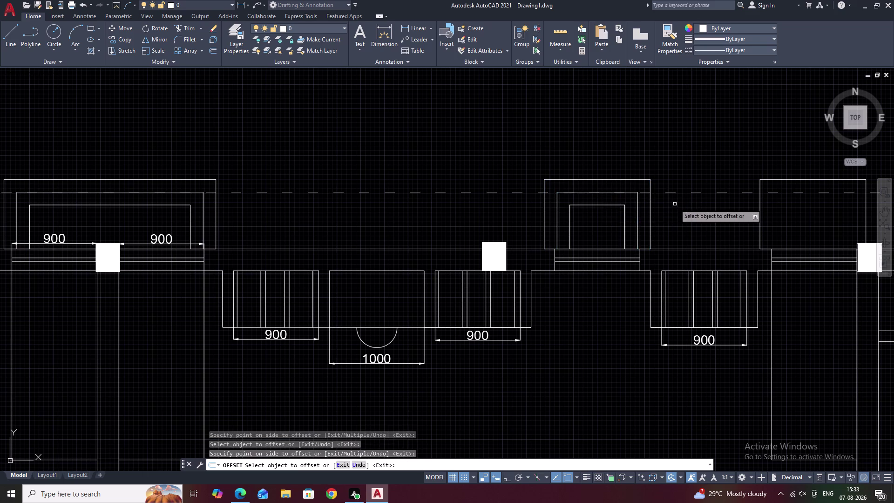
middle_drag(684, 207, 545, 210)
click(678, 182)
click(681, 197)
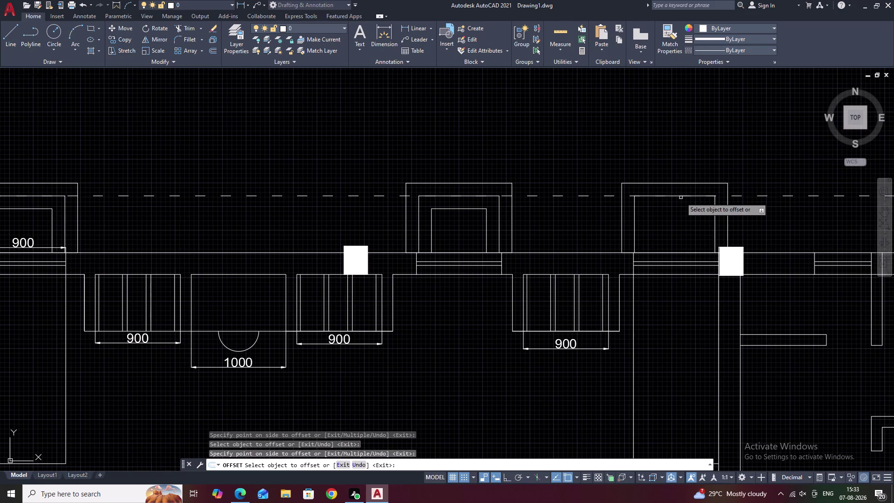
click(681, 195)
click(680, 211)
End the offset and zoom in on the left window opening.
scroll(down, 3)
middle_drag(678, 217, 732, 209)
key(Escape)
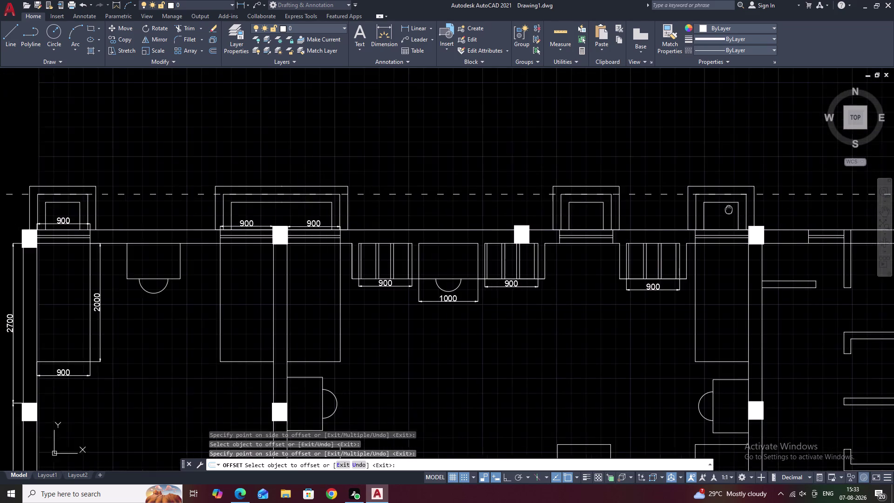
scroll(down, 3)
middle_drag(438, 220, 596, 220)
scroll(up, 3)
scroll(up, 3)
middle_drag(548, 217, 550, 213)
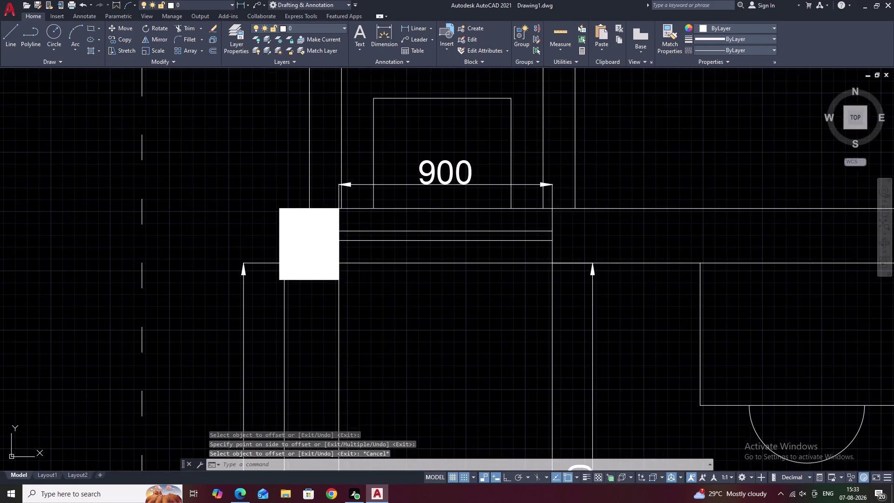
middle_drag(563, 205, 457, 249)
middle_drag(540, 206, 476, 238)
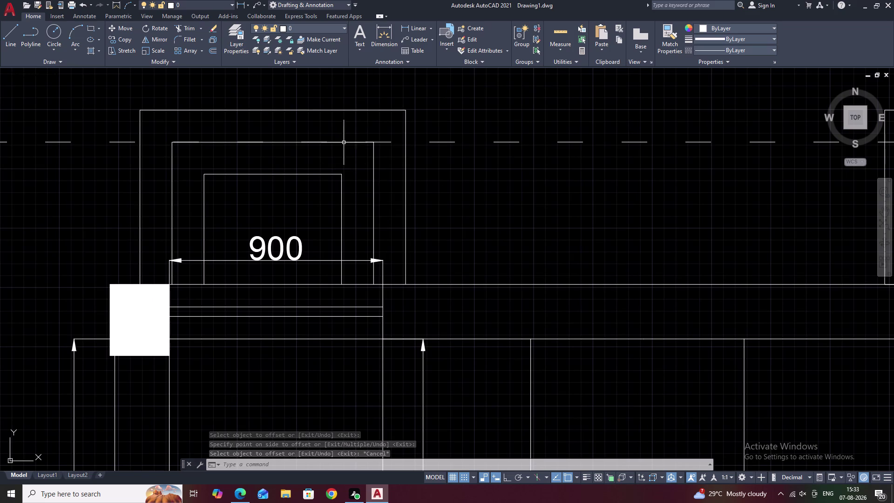
click(309, 175)
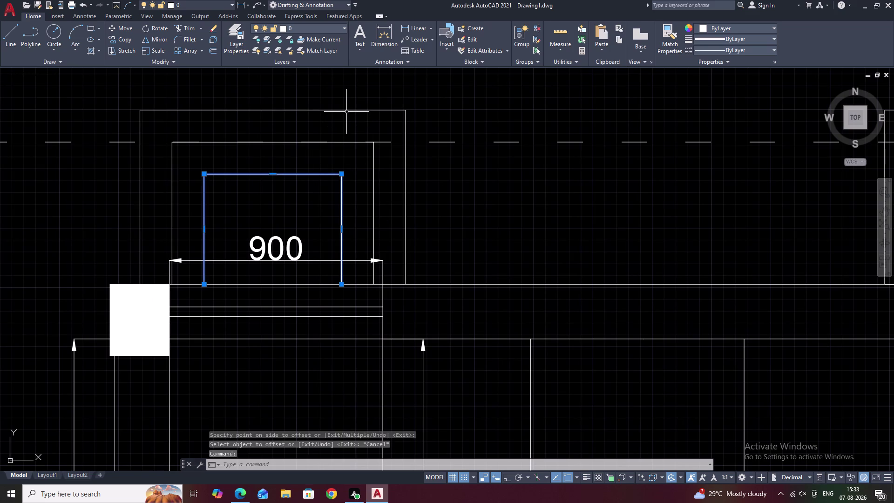
click(343, 111)
scroll(down, 3)
middle_drag(573, 184, 478, 191)
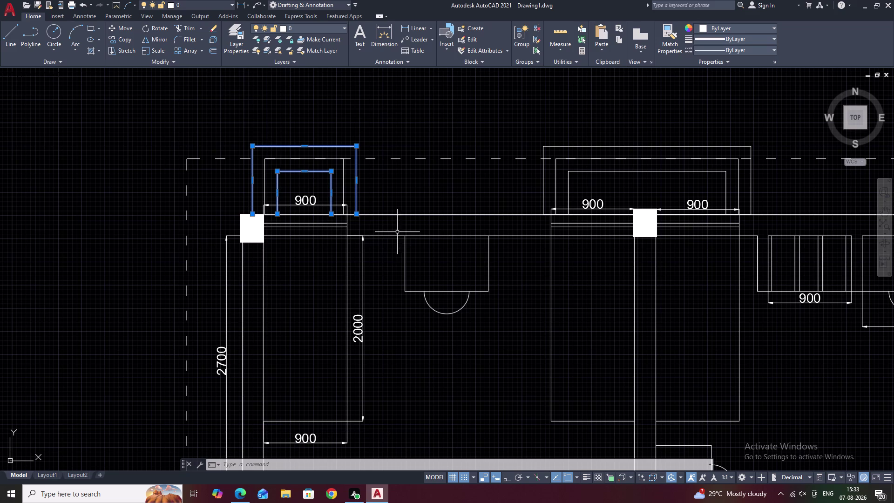
scroll(up, 3)
scroll(down, 3)
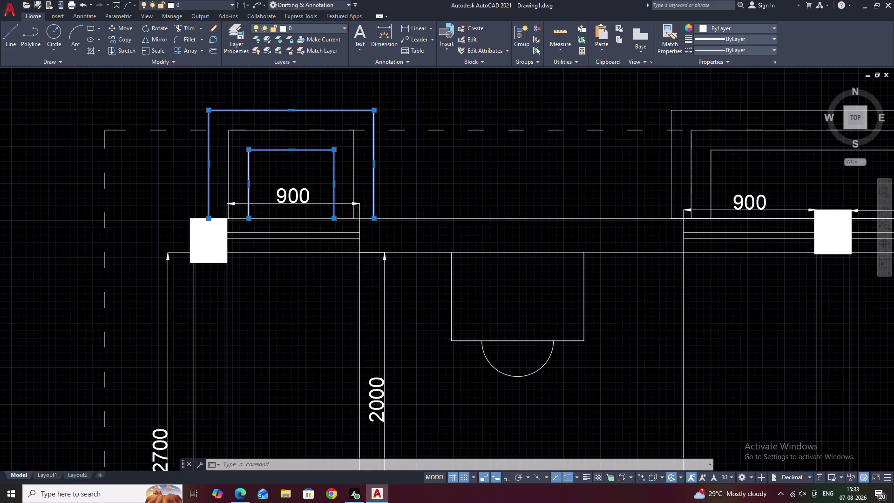
middle_drag(323, 207, 368, 208)
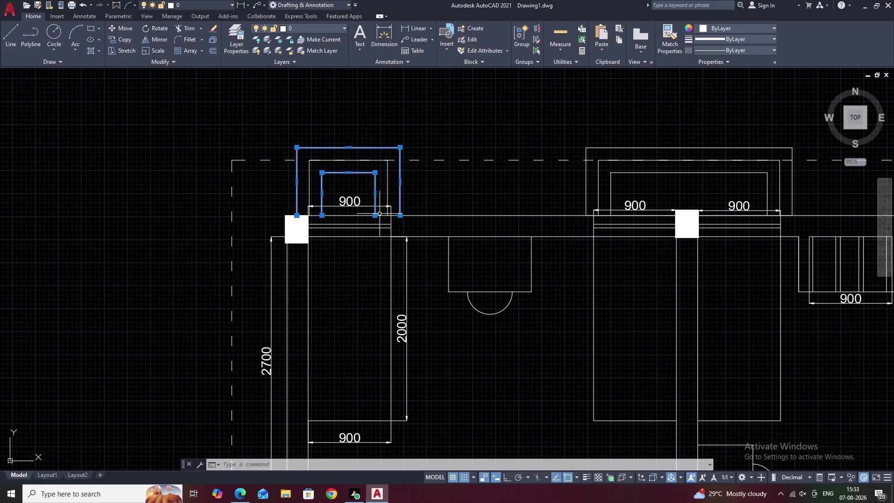
key(Escape)
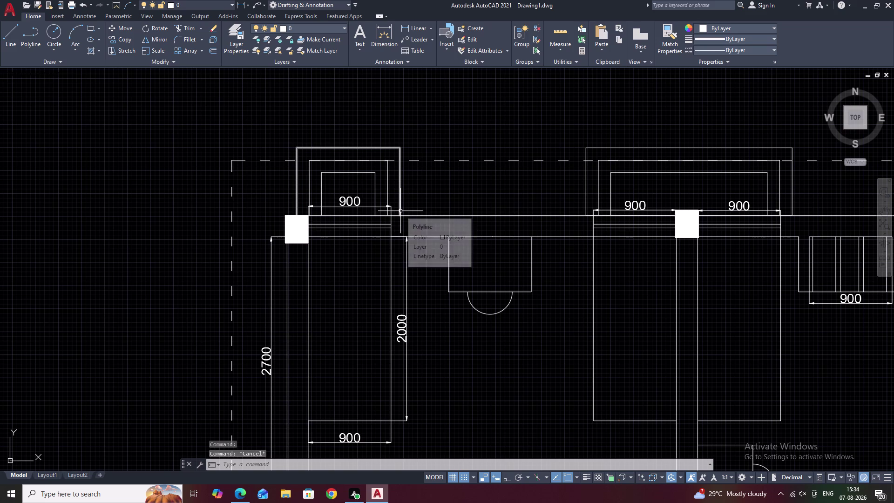
scroll(down, 3)
middle_drag(753, 205, 356, 201)
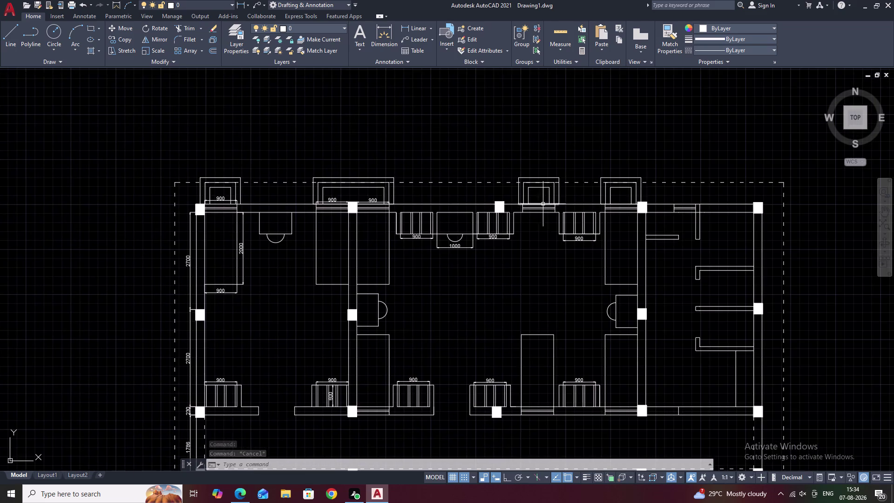
scroll(up, 3)
middle_drag(676, 216, 626, 217)
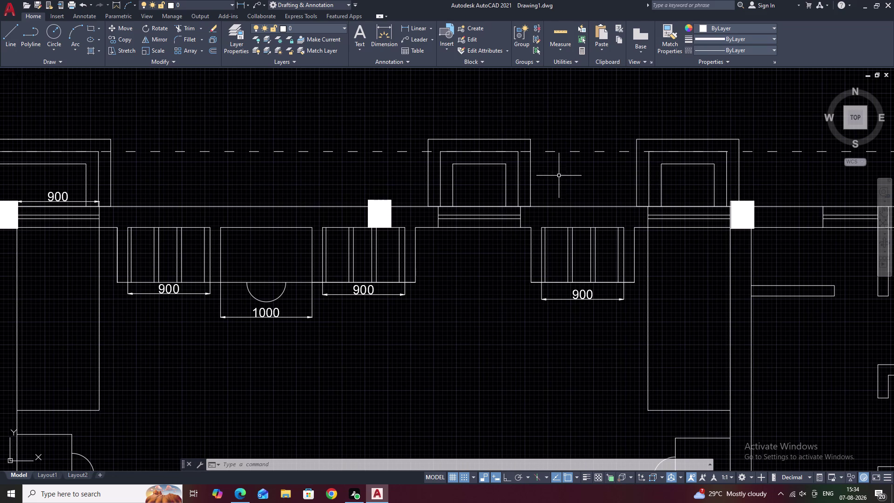
click(531, 167)
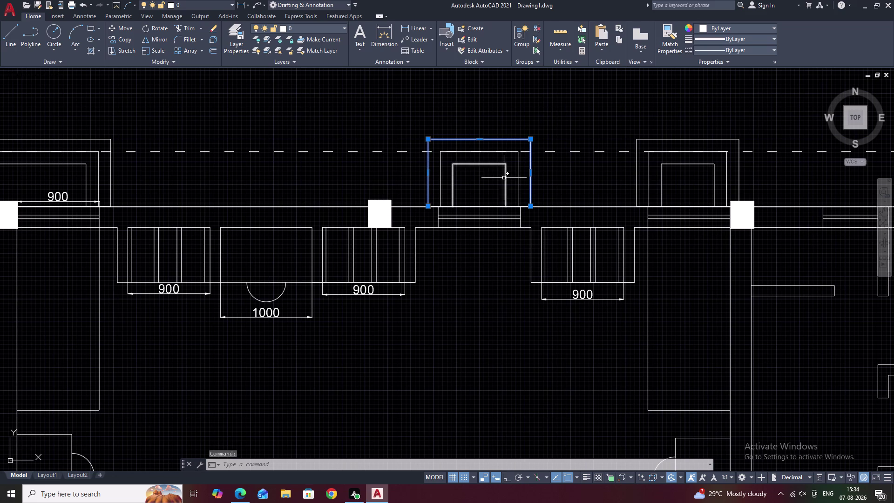
Erase the first window projection's two nested outlines.
click(505, 178)
text(E)
key(space)
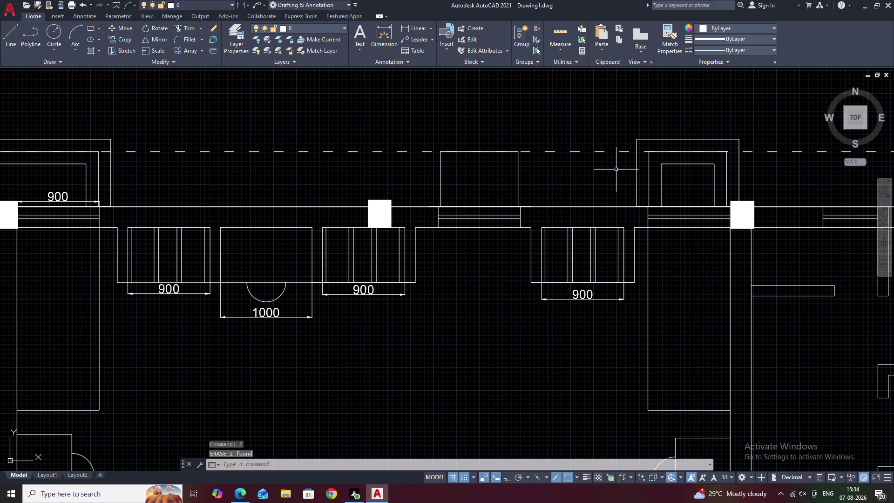
Erase the nested outline from the next window along the top wall.
middle_drag(616, 170, 496, 175)
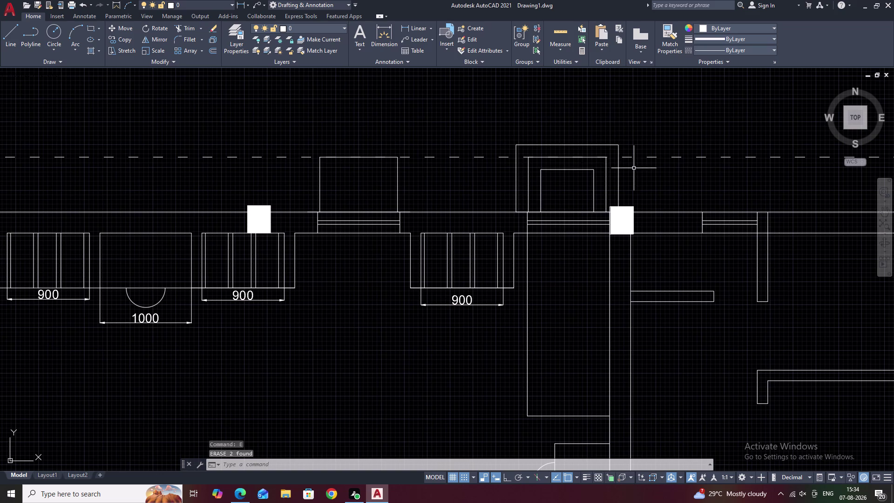
click(619, 173)
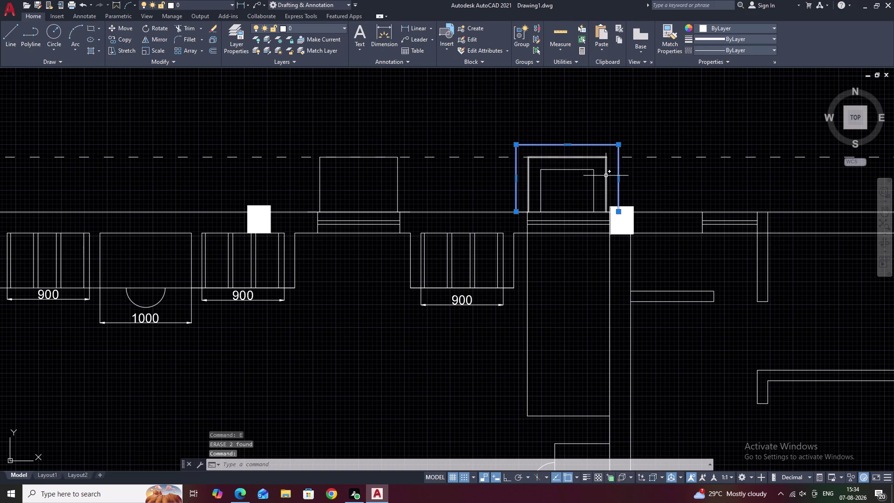
click(606, 175)
click(593, 178)
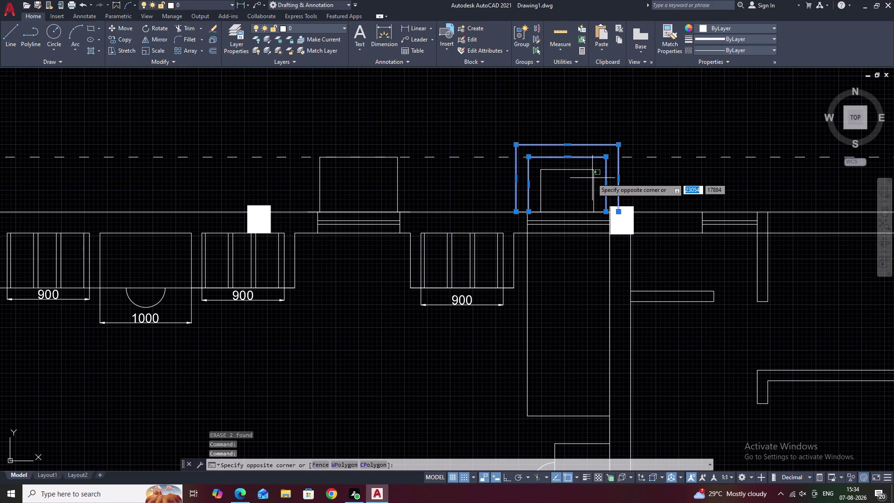
click(592, 178)
key(Escape)
drag(655, 170, 648, 170)
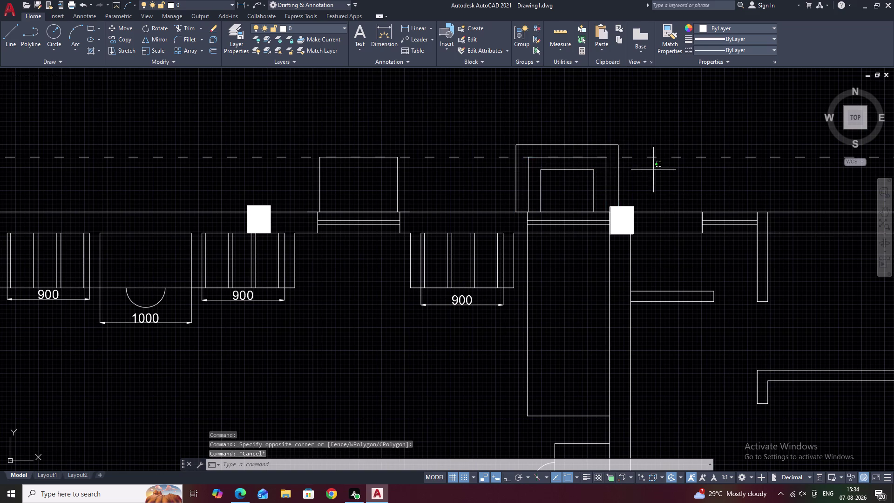
drag(649, 170, 498, 182)
text(E)
key(space)
Erase the nested outlines of the following window projection.
middle_drag(457, 185, 586, 180)
drag(573, 178, 519, 176)
drag(498, 176, 424, 177)
text(E)
key(space)
Erase the three nested outlines above the 900 dimensions.
middle_drag(344, 172, 771, 192)
drag(676, 191, 317, 187)
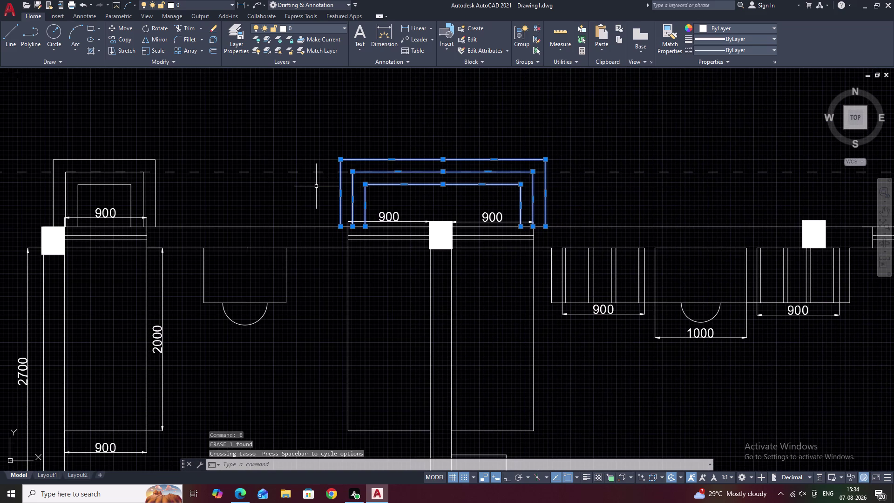
text(E)
key(space)
Erase the last remaining nested outlines along the top wall.
middle_drag(259, 181, 548, 203)
drag(476, 212, 468, 213)
drag(461, 212, 438, 213)
drag(429, 214, 336, 214)
text(E)
key(space)
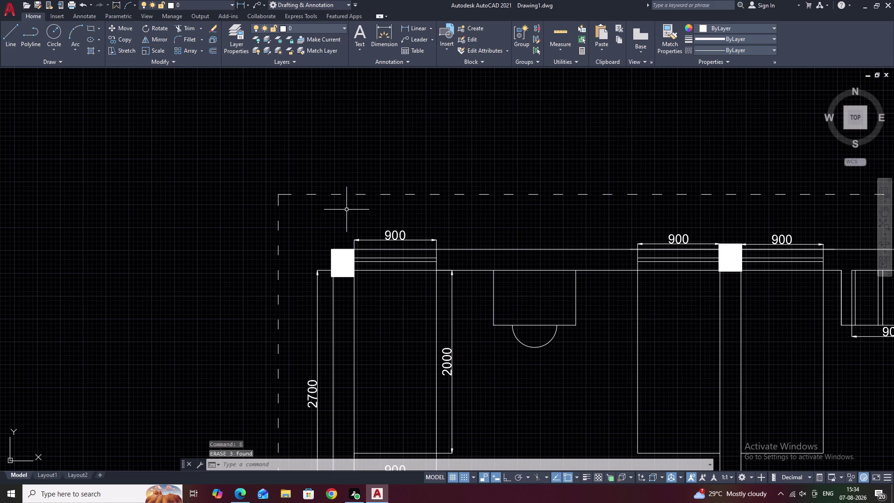
middle_drag(346, 209, 468, 211)
middle_drag(189, 208, 333, 220)
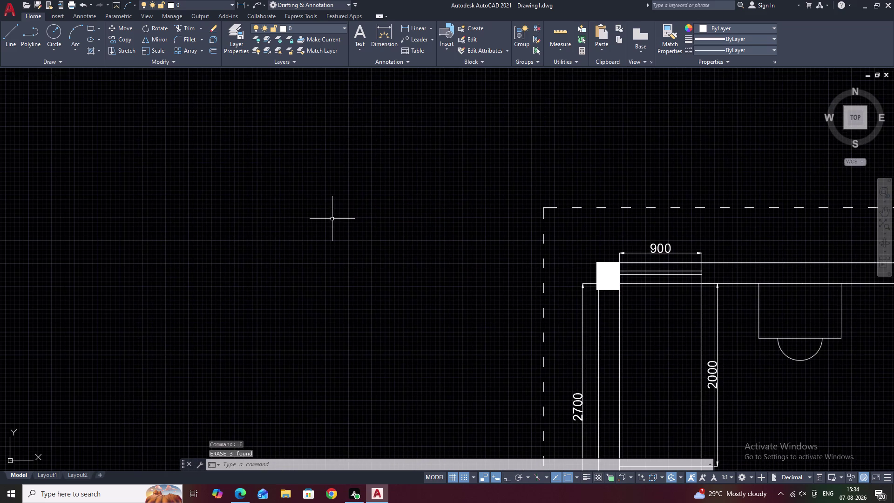
Draw a 900-long horizontal line in empty space with Ortho on.
text(L)
key(space)
click(206, 217)
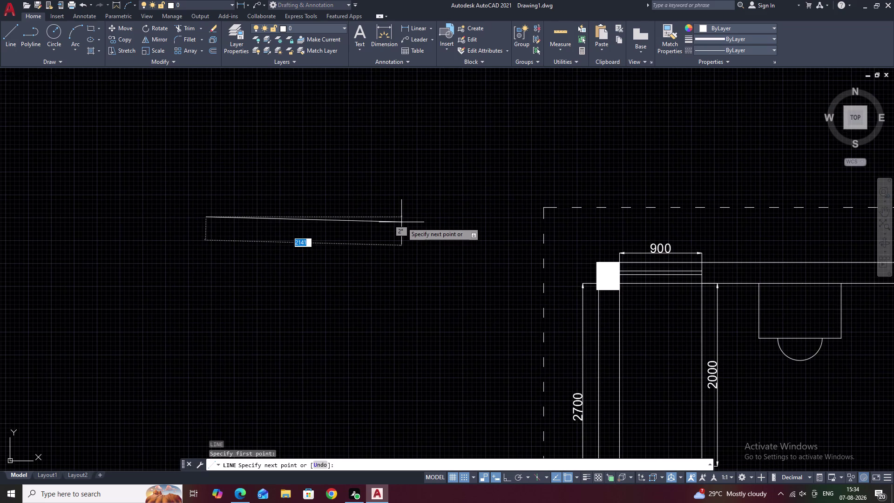
key(F8)
text(900)
key(space)
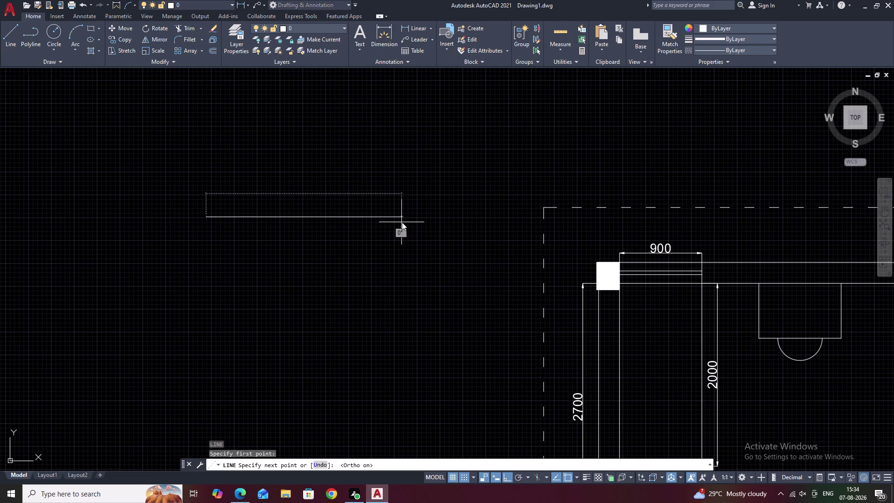
key(Escape)
middle_drag(327, 217, 447, 260)
middle_drag(355, 265, 410, 252)
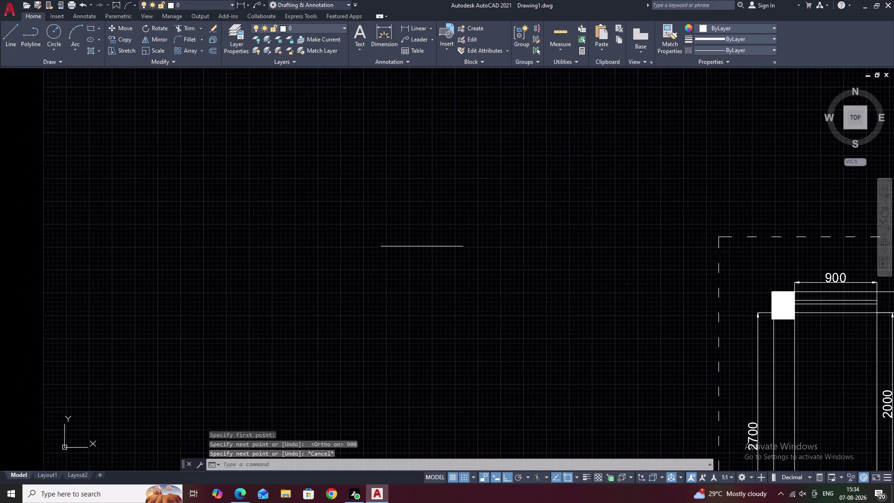
scroll(up, 3)
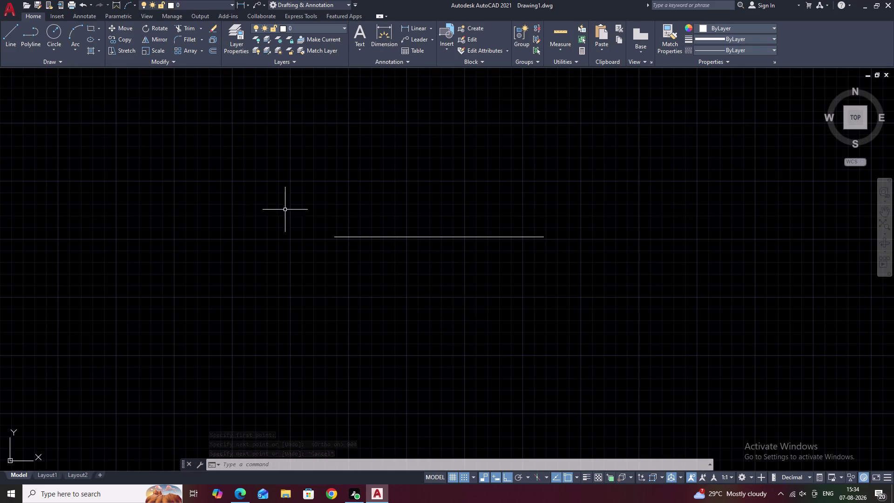
Draw a 735-long vertical line starting near the 900 line's left end.
text(L)
key(space)
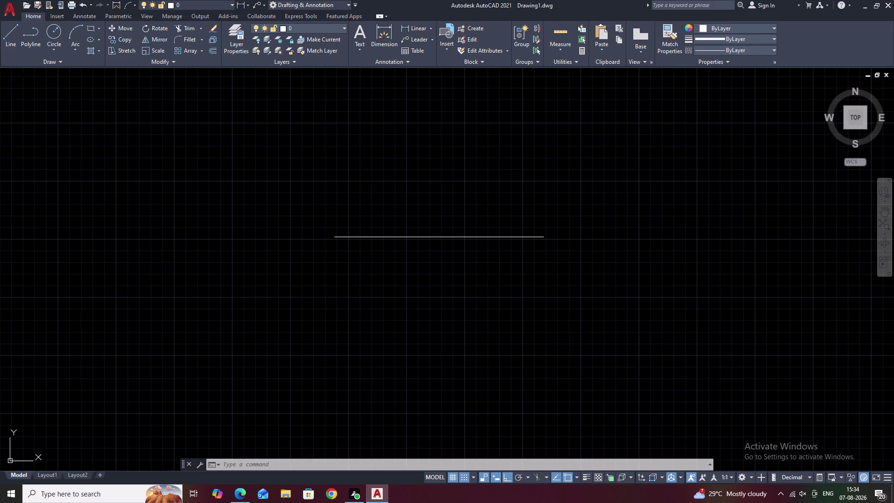
click(324, 238)
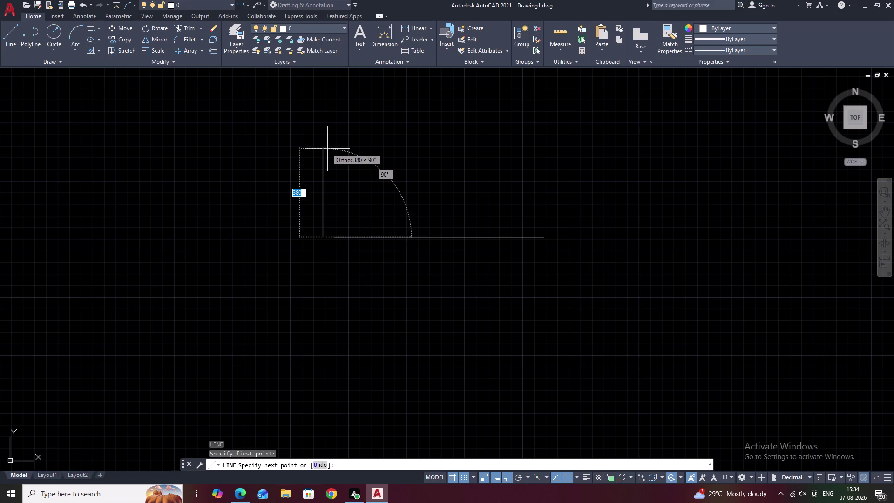
key(7)
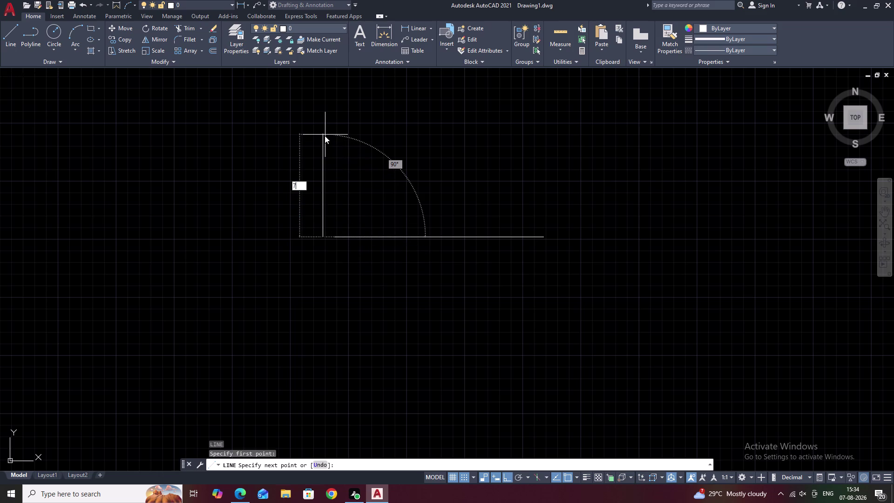
text(3)
text(5)
key(space)
scroll(down, 3)
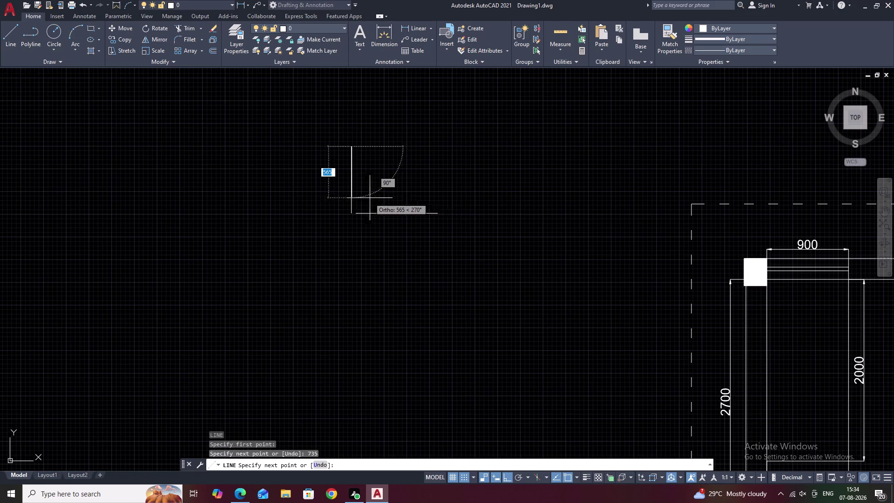
middle_click(396, 199)
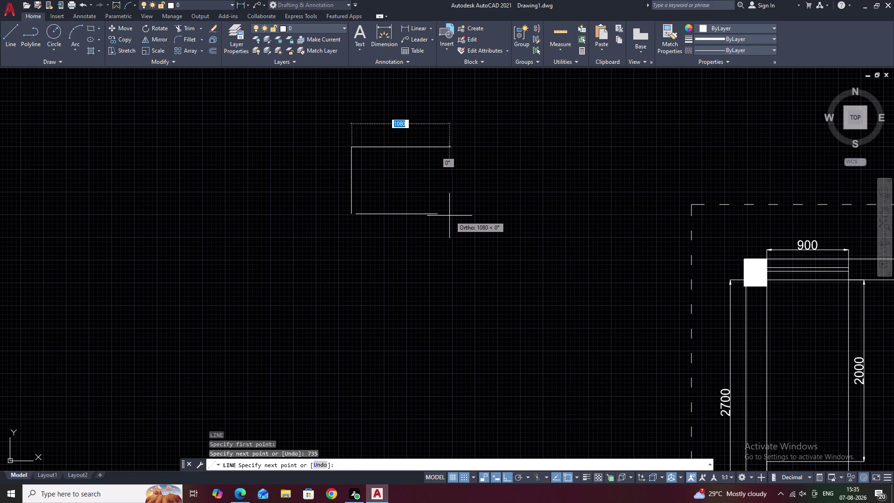
key(Escape)
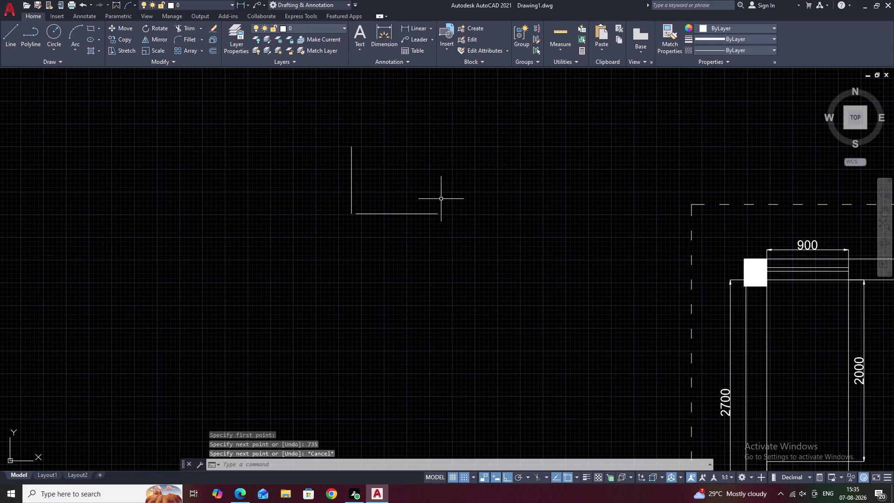
scroll(up, 3)
scroll(up, 3)
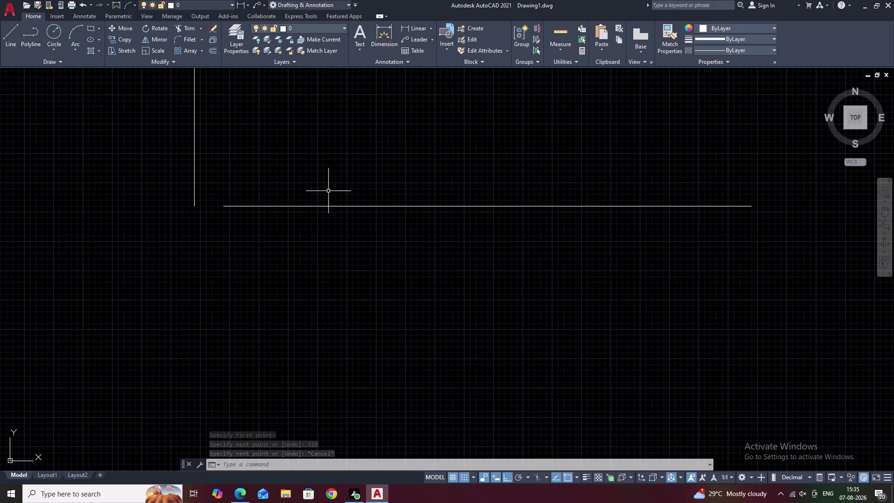
scroll(up, 3)
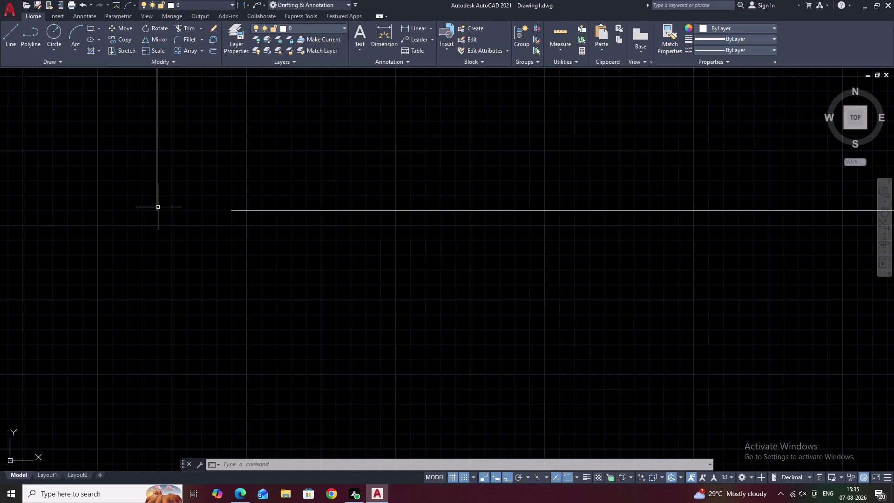
Grip-stretch the vertical line downward and the horizontal line leftward.
click(157, 208)
click(158, 212)
click(151, 279)
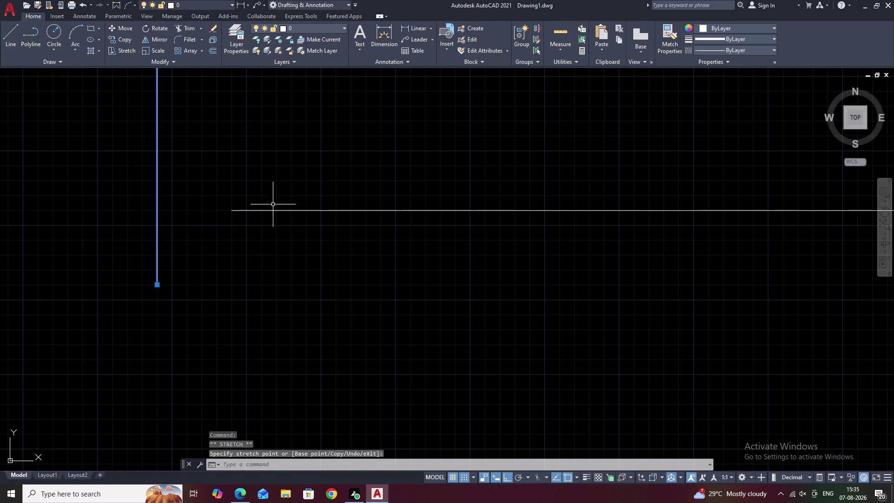
click(251, 211)
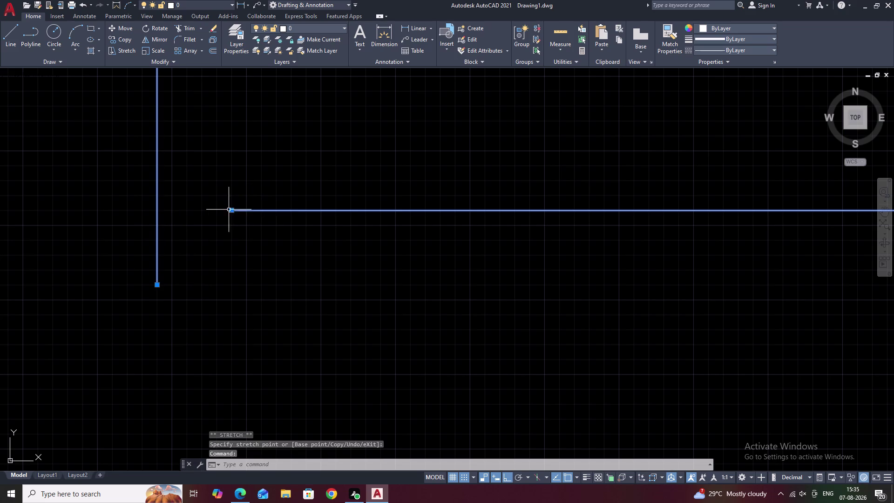
click(231, 210)
click(97, 209)
key(Escape)
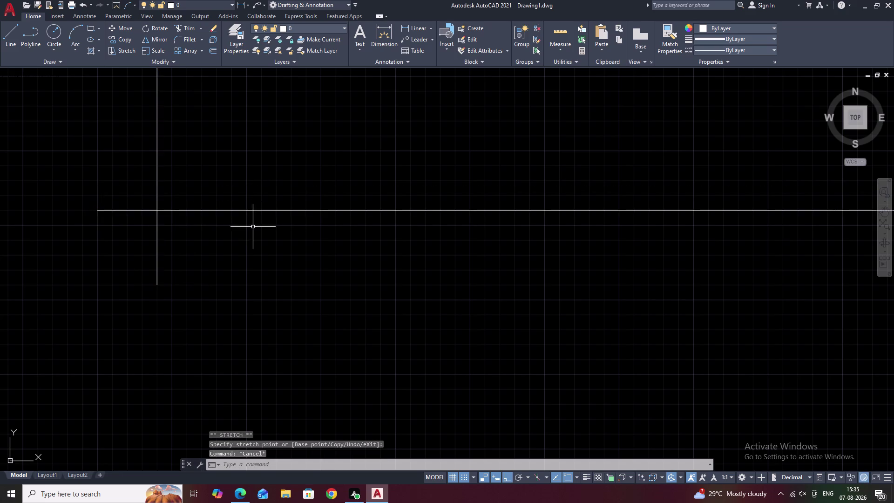
scroll(down, 3)
middle_drag(263, 212, 298, 250)
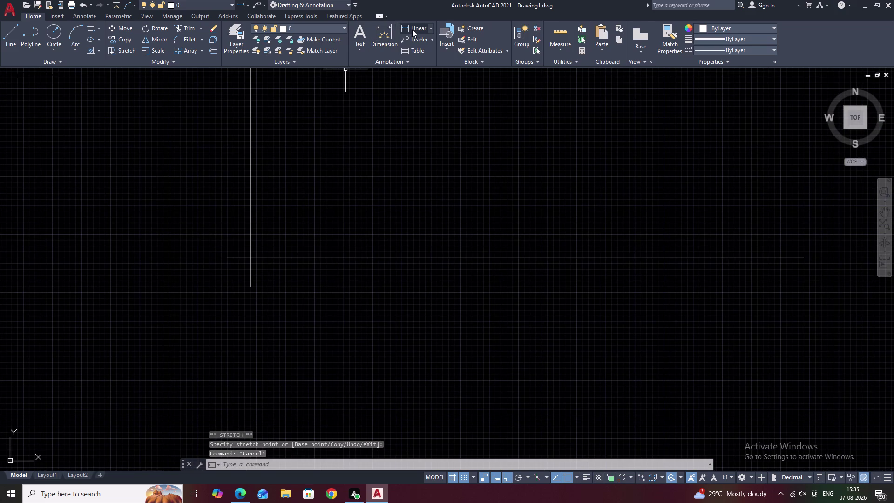
Start a trial linear dimension from the corner, then cancel it.
click(413, 30)
click(247, 257)
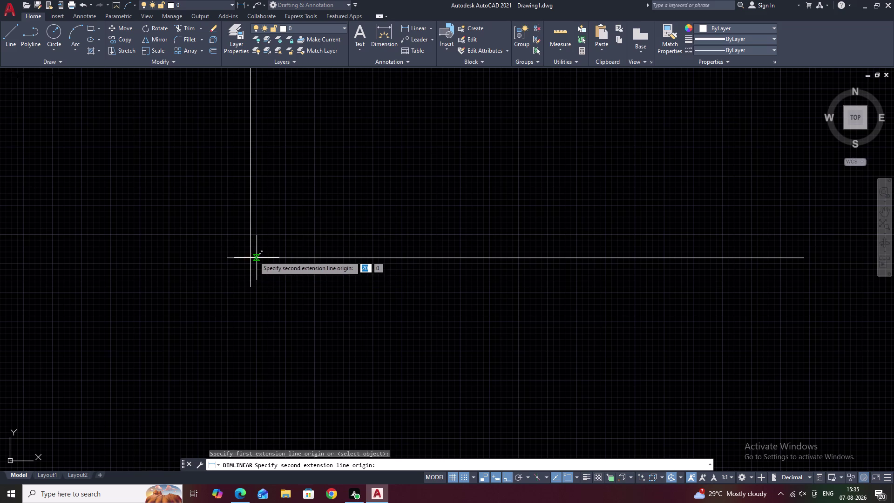
click(250, 257)
middle_drag(263, 227, 279, 294)
scroll(down, 3)
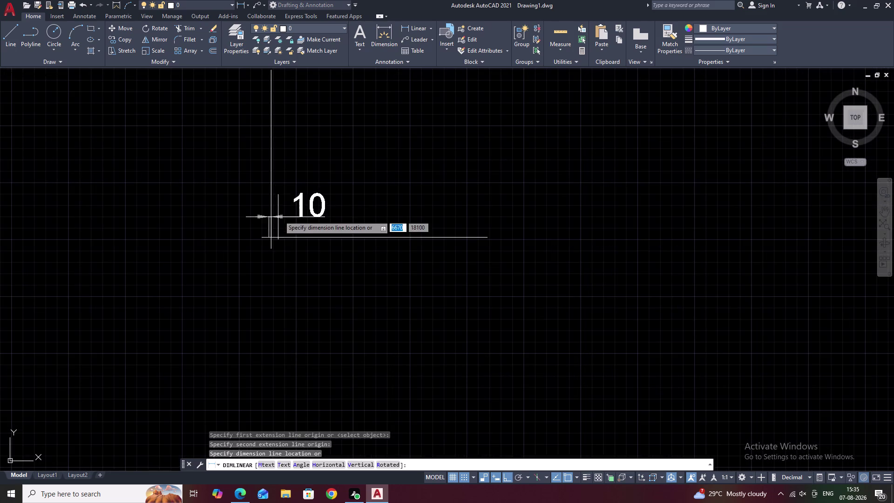
key(Escape)
middle_drag(292, 205, 320, 259)
Undo the five recent edits, including both line stretches.
drag(363, 208, 202, 232)
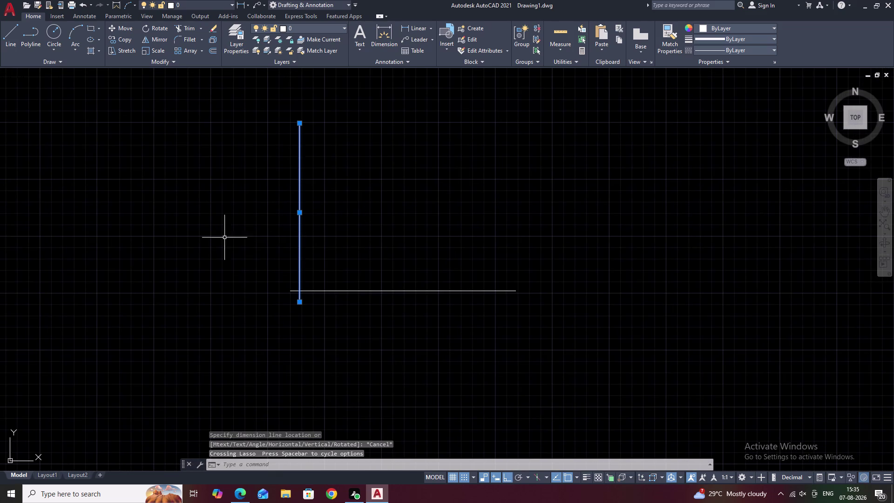
key(Escape)
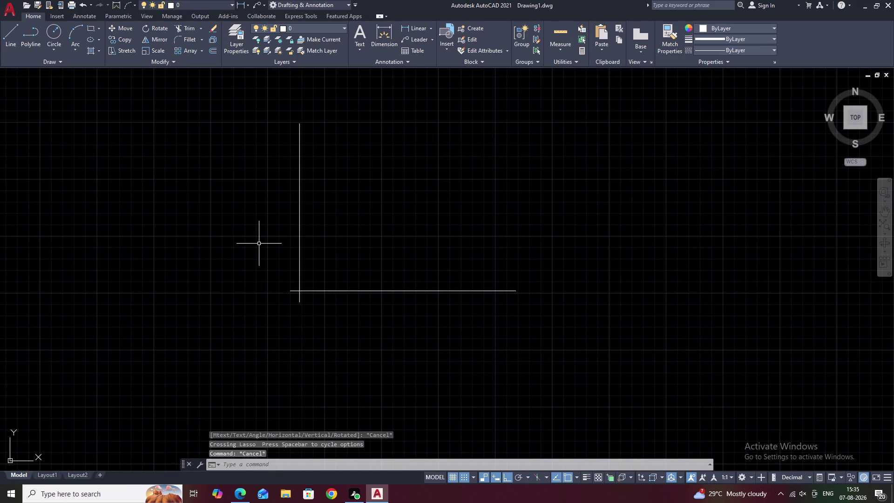
key(ctrl+z)
key(ctrl+z)
key(ctrl+z)
key(ctrl+z)
key(ctrl+z)
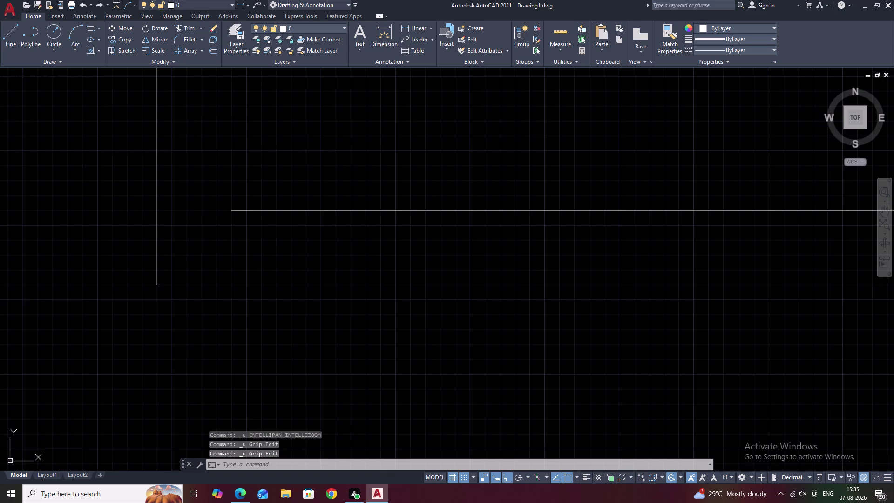
scroll(down, 3)
middle_drag(274, 219, 282, 273)
middle_drag(296, 245, 297, 262)
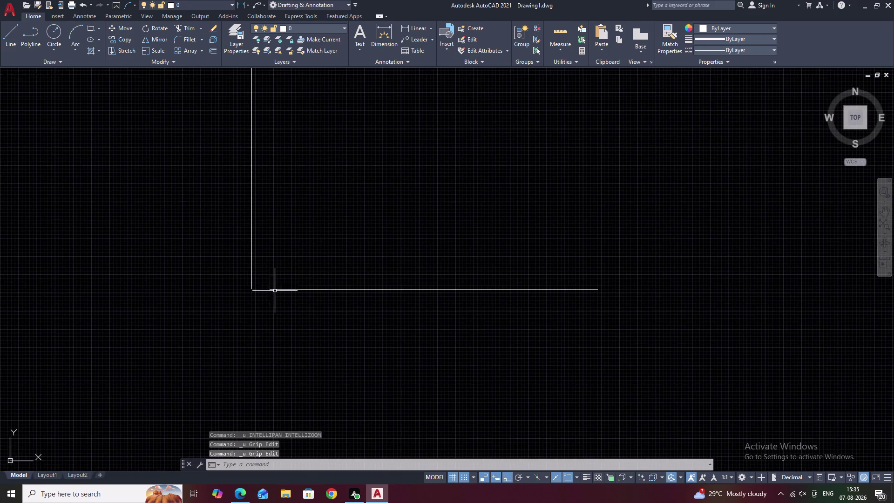
scroll(up, 3)
scroll(up, 3)
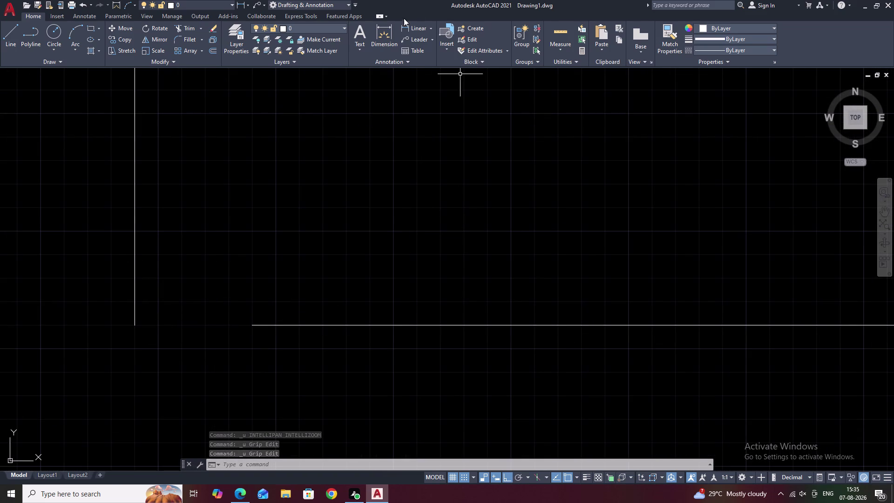
Check the gap with a second linear dimension from the vertical line's end, then cancel it.
click(409, 29)
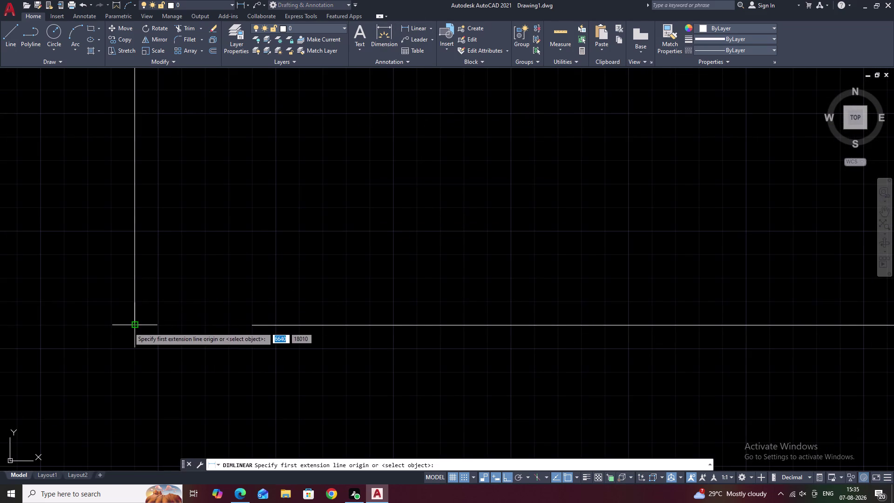
click(129, 327)
click(252, 328)
scroll(down, 3)
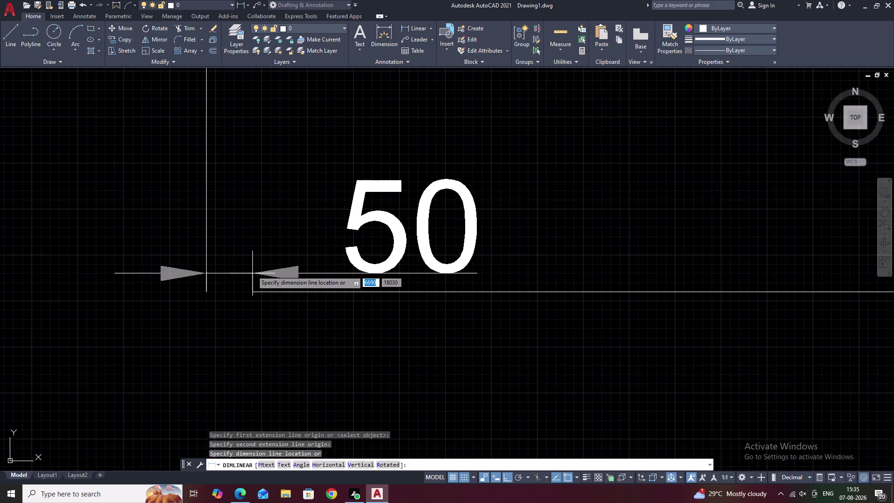
middle_drag(252, 271, 251, 251)
key(Escape)
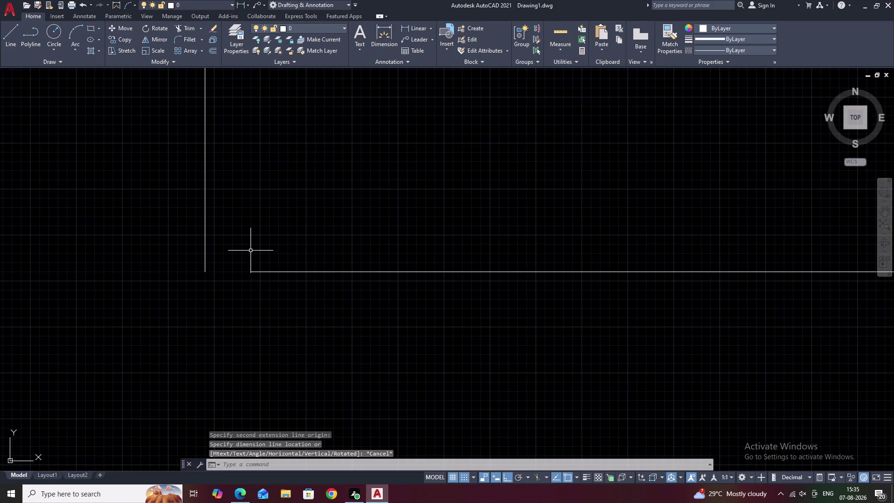
scroll(down, 3)
middle_drag(311, 255, 215, 272)
middle_drag(294, 258, 204, 261)
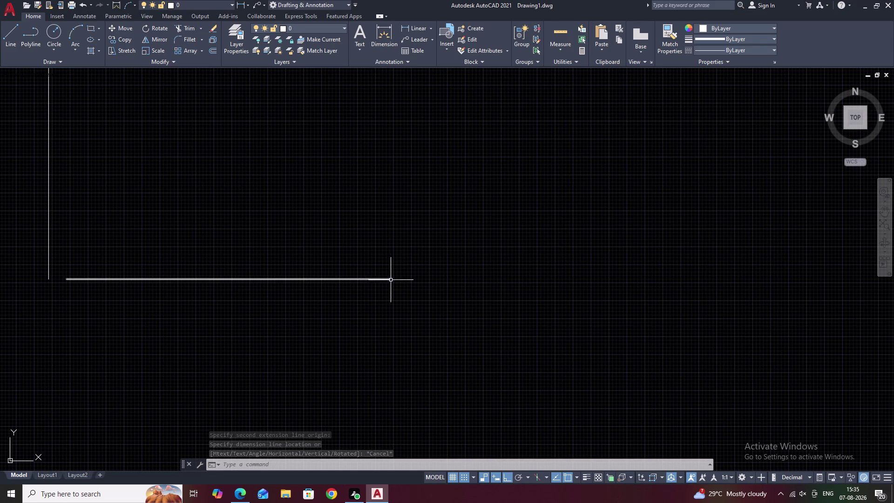
Begin a tracked line from the wall line's end, then cancel the attempt.
text(L)
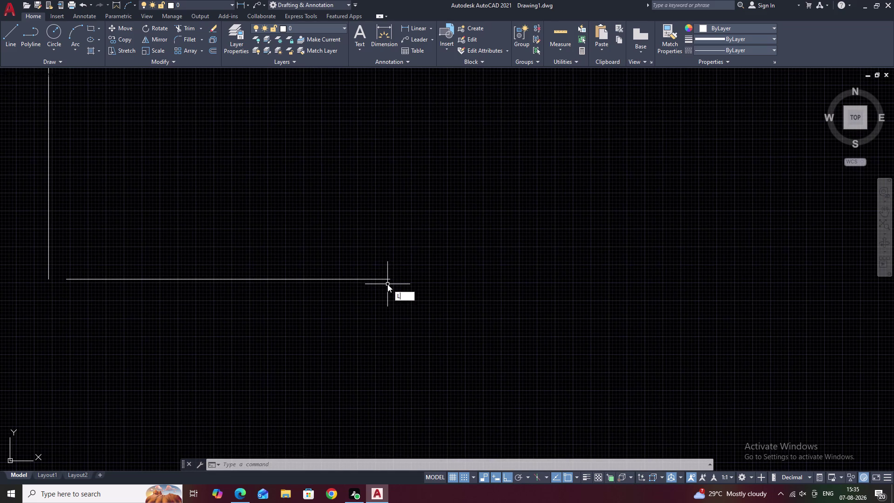
key(space)
text(T)
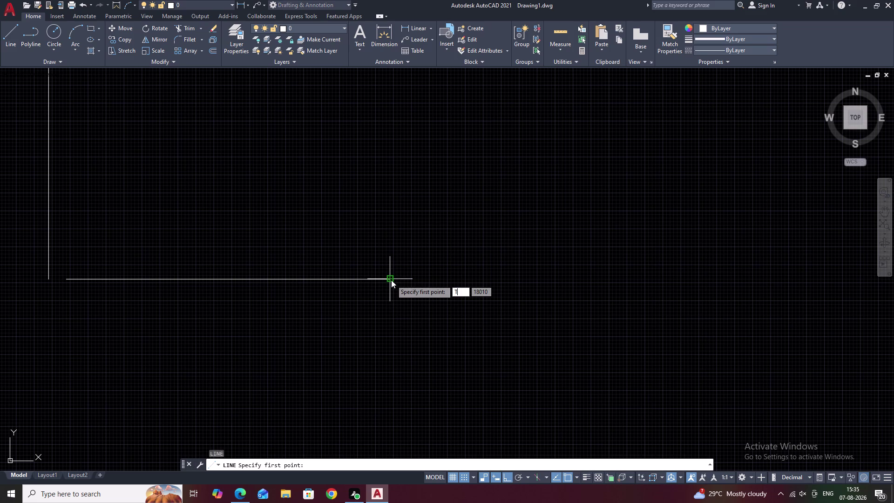
text(K)
key(space)
scroll(up, 3)
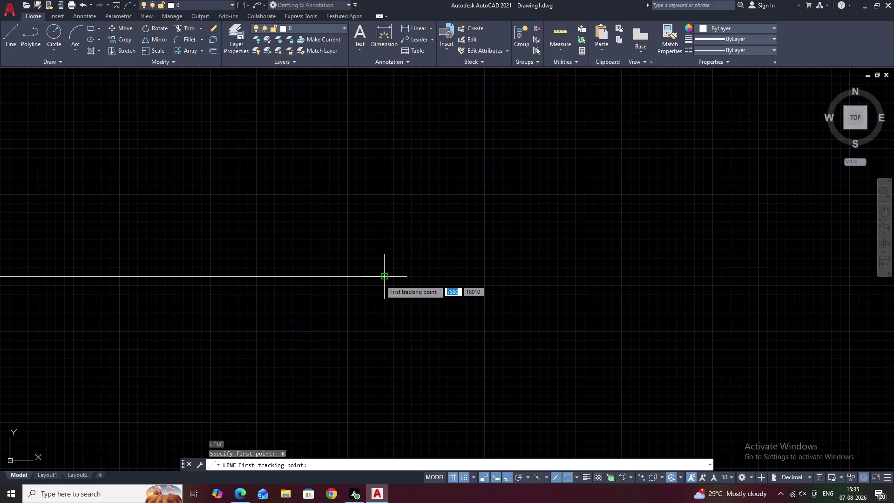
click(378, 279)
key(Escape)
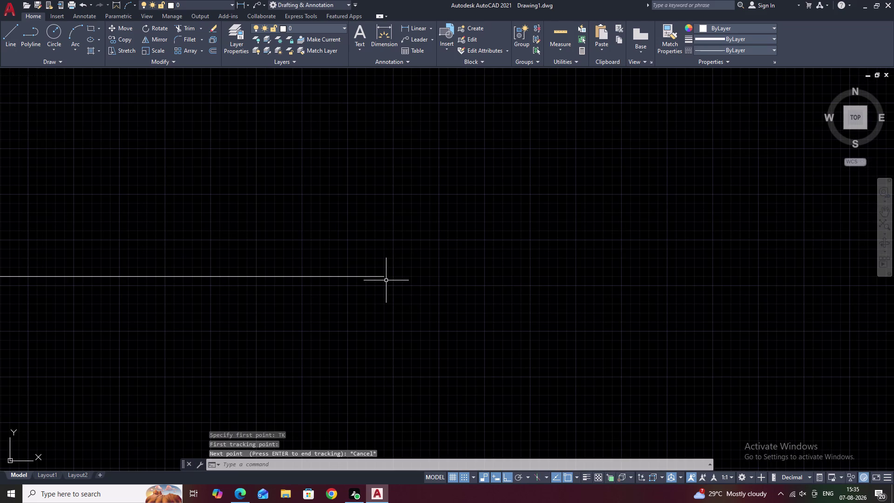
Start a new line 50 units from the wall line's end using tracking.
text(L)
key(space)
text(TK)
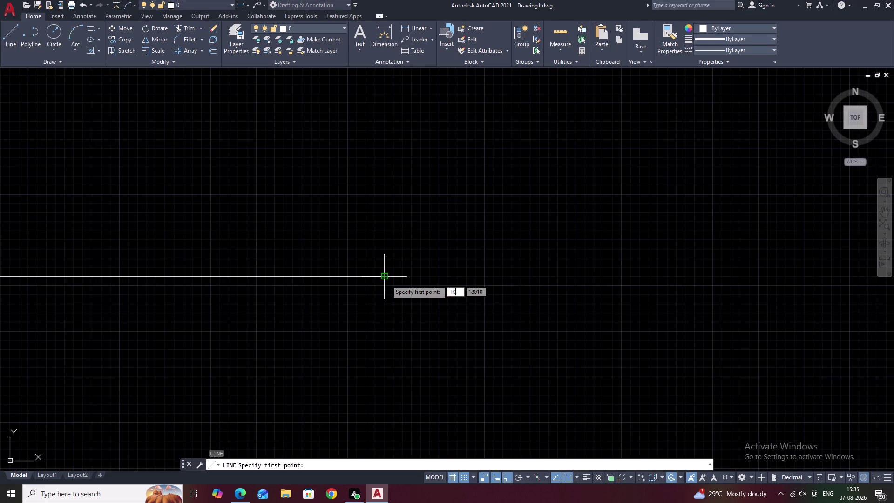
key(space)
scroll(up, 3)
click(363, 277)
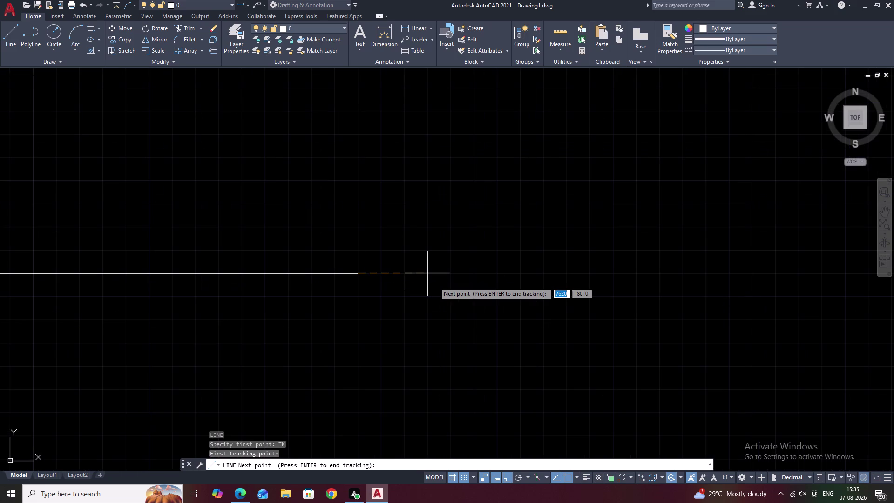
text(50)
key(space)
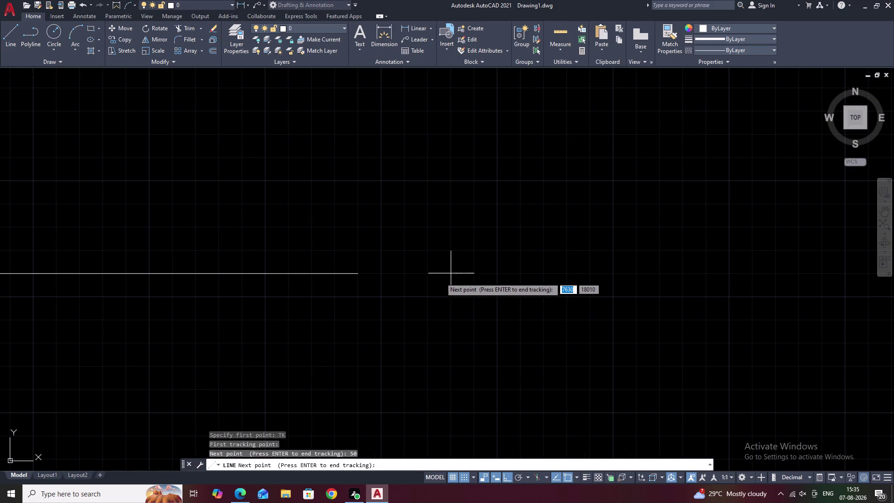
key(space)
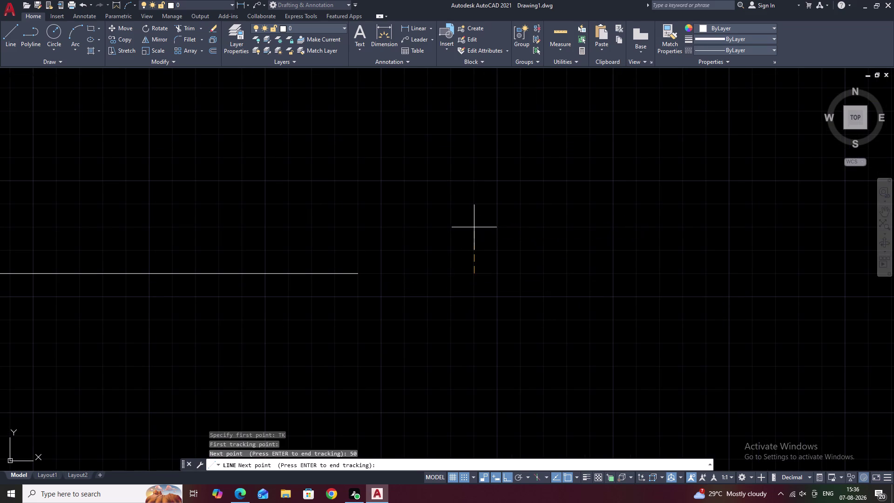
scroll(down, 3)
Draw a 735-high wall upward and the top wall to the corner.
middle_drag(487, 167, 497, 209)
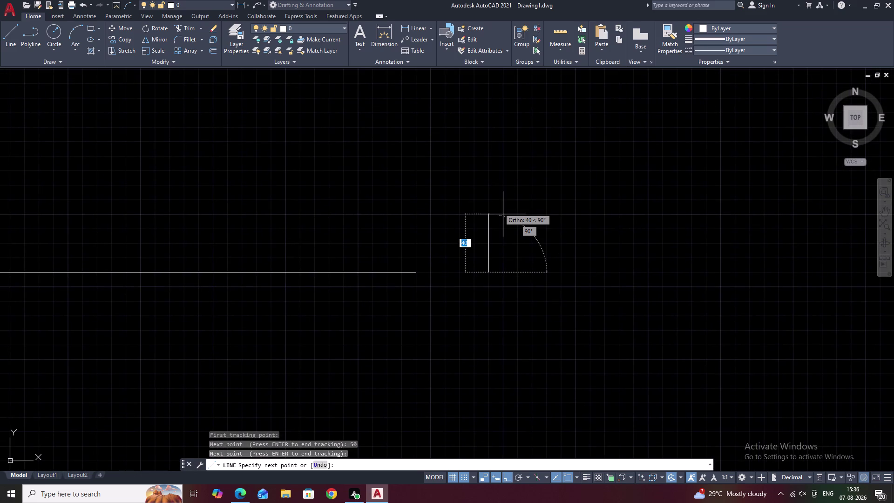
text(735)
key(space)
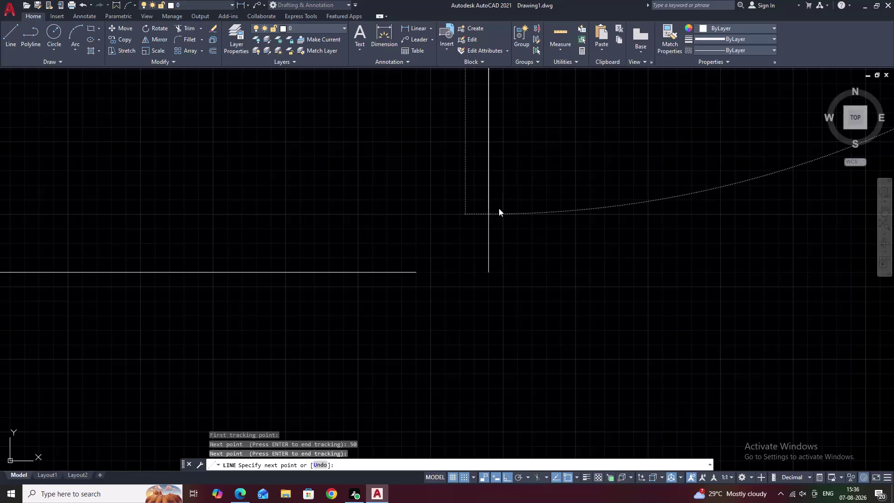
scroll(down, 3)
middle_drag(500, 191, 534, 256)
middle_drag(517, 173, 546, 290)
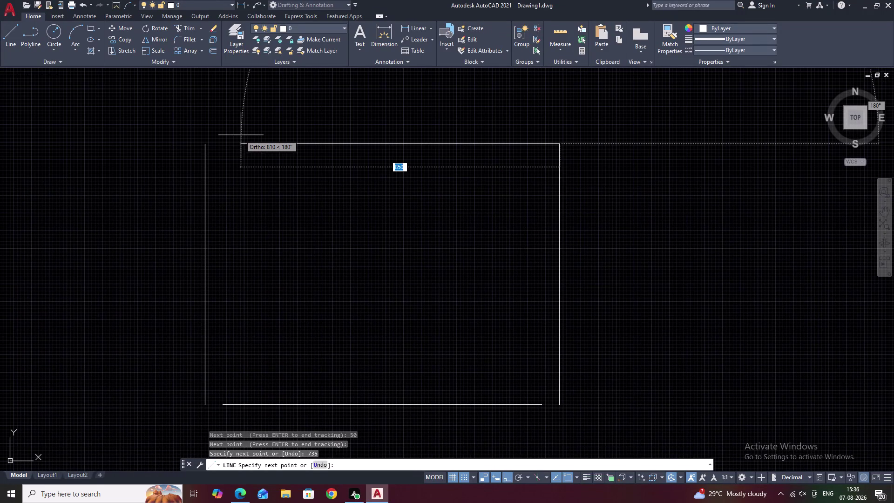
click(204, 143)
key(Escape)
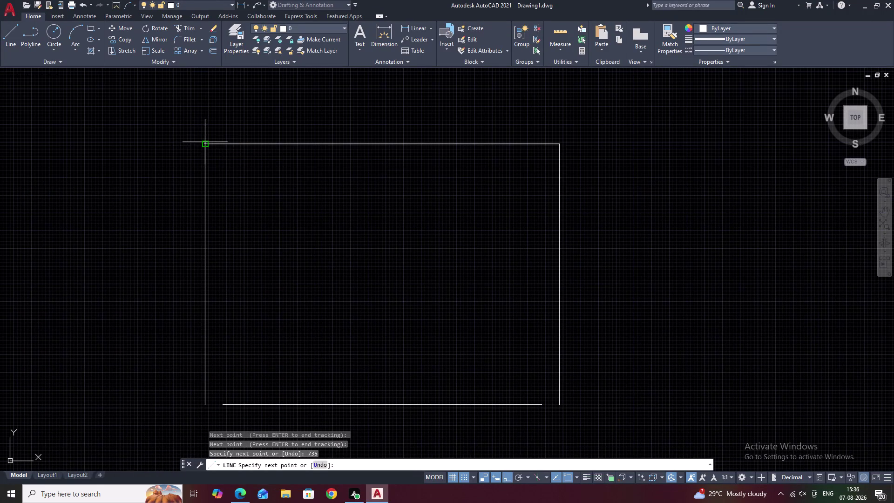
Frame the room outline and select its bottom line.
scroll(down, 3)
middle_drag(356, 200, 369, 221)
scroll(up, 3)
middle_drag(368, 231, 369, 211)
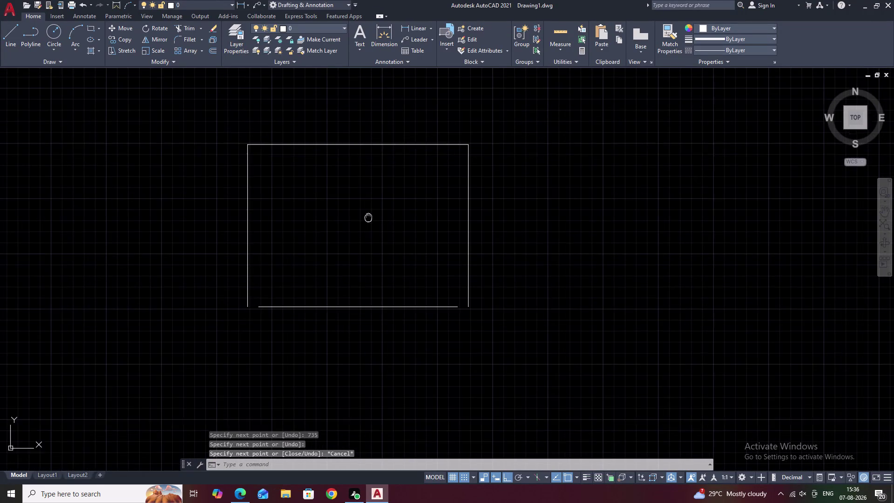
middle_drag(368, 211, 368, 211)
click(380, 299)
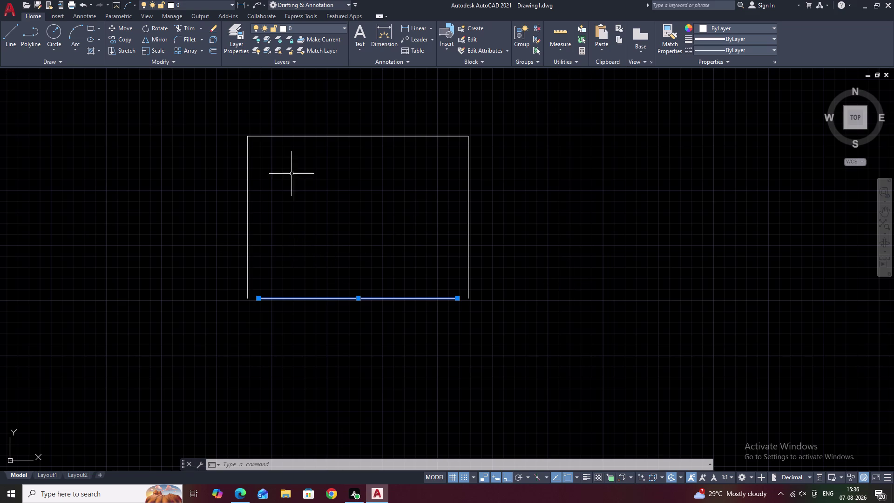
click(247, 258)
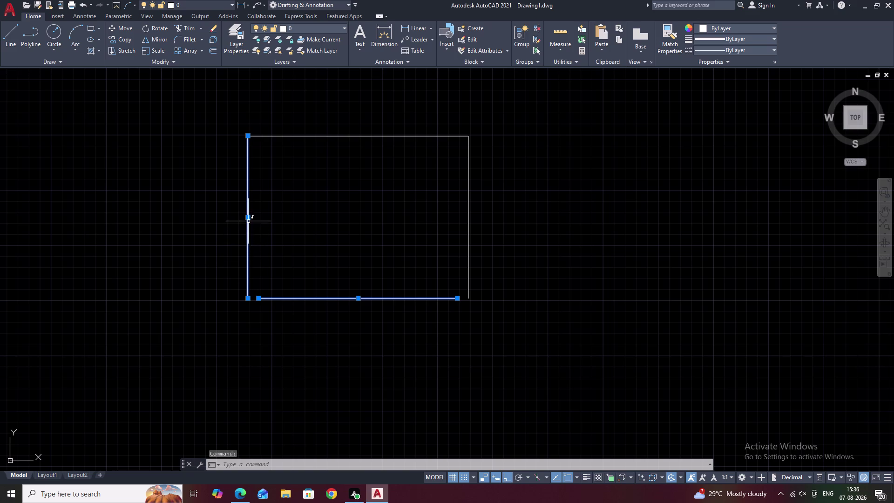
Stretch the left wall further left using its midpoint grip.
click(248, 219)
click(192, 220)
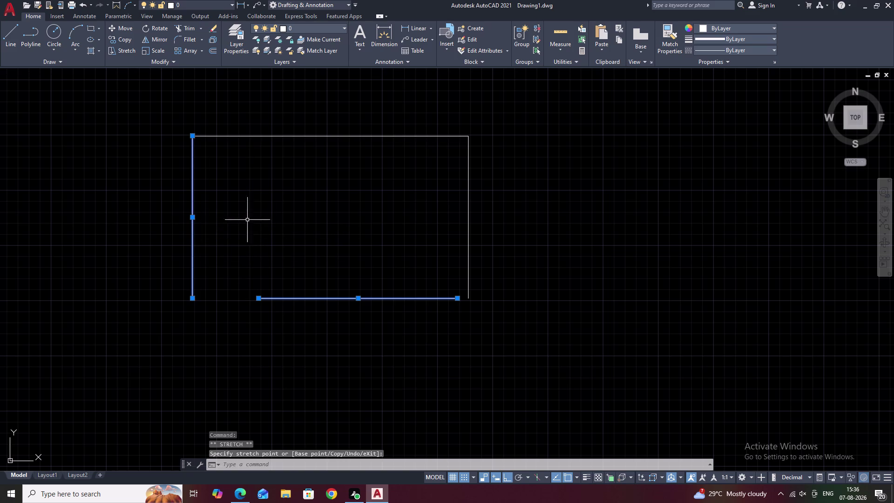
click(470, 215)
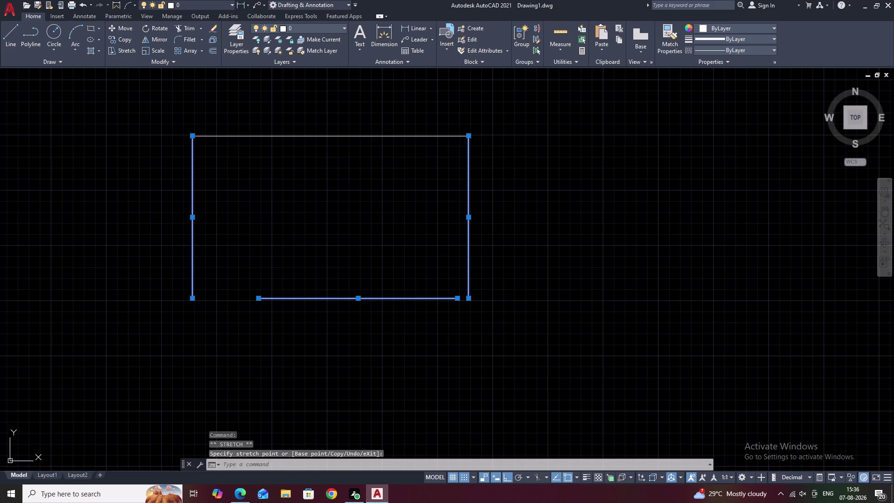
Stretch the right wall further right using its midpoint grip.
click(481, 217)
double_click(467, 218)
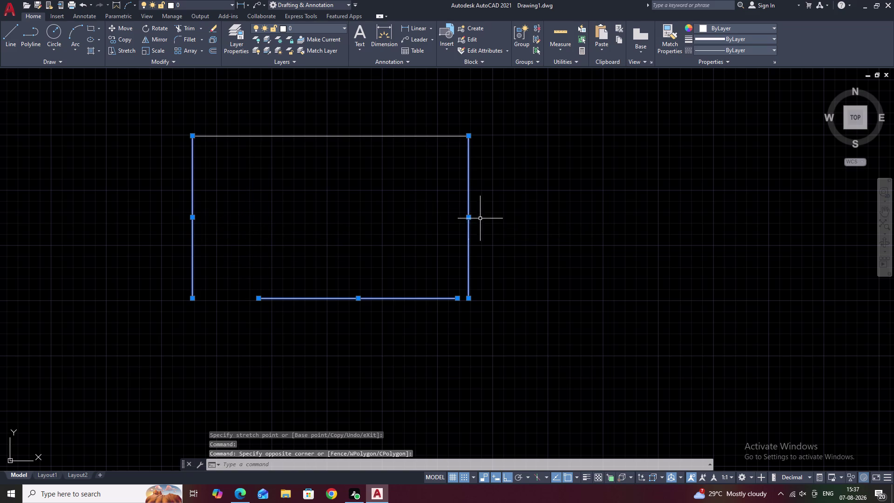
click(468, 217)
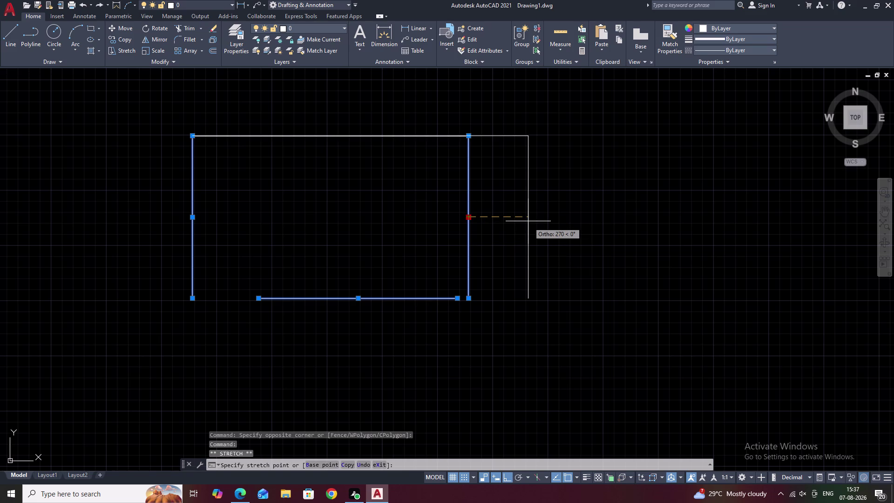
click(529, 222)
key(Escape)
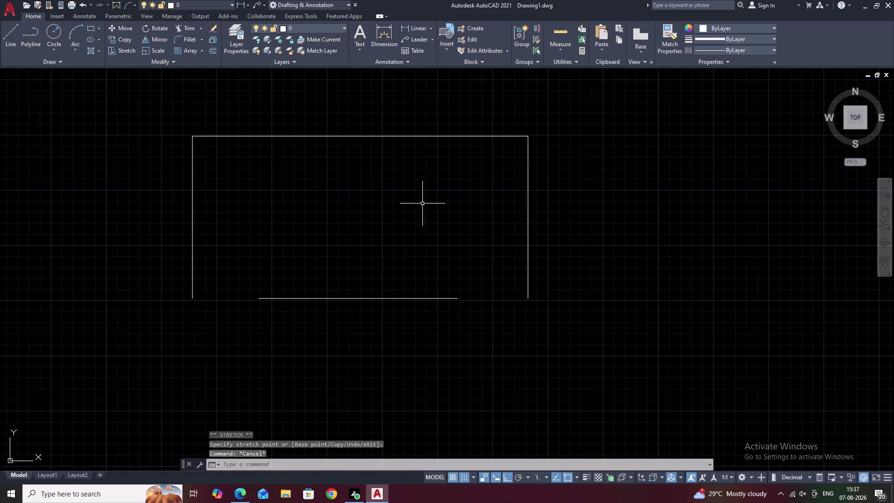
text(O)
key(space)
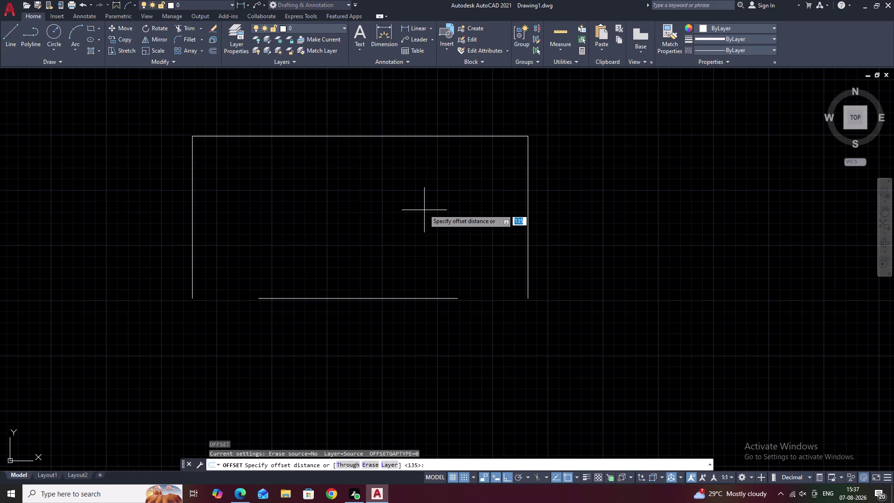
Offset the top wall 135 downward, then erase the new inner line.
text(135)
key(space)
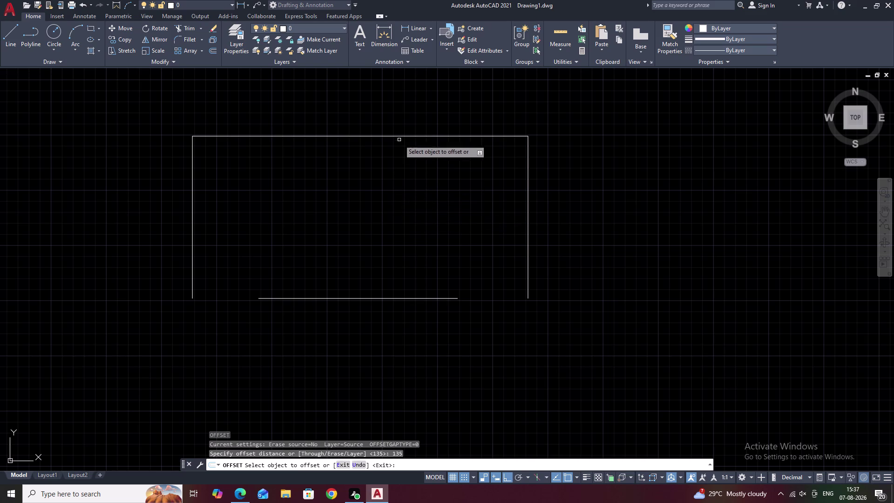
click(398, 136)
click(398, 160)
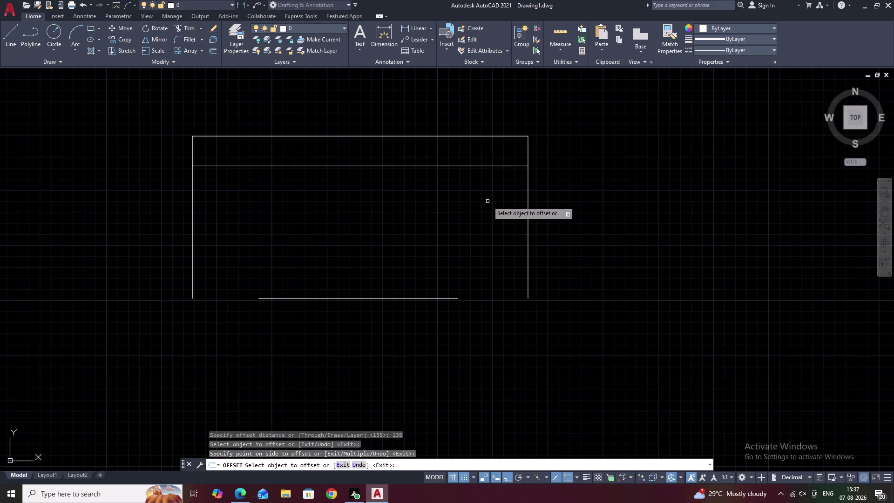
key(Escape)
click(408, 166)
text(E)
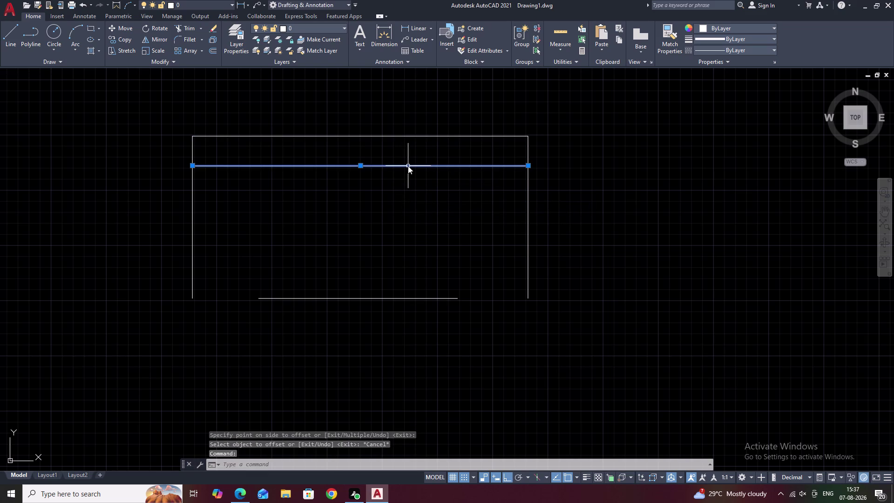
key(space)
Join the left, top and right walls into a single polyline.
drag(363, 115, 137, 198)
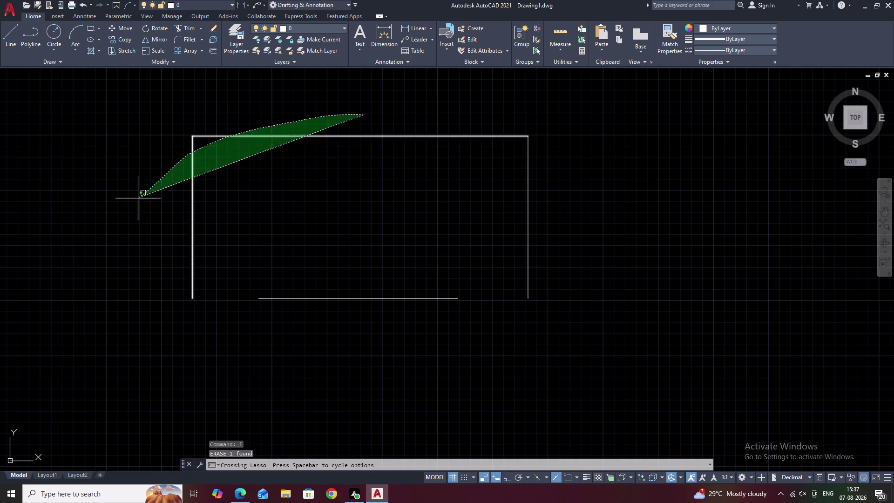
drag(485, 126, 576, 227)
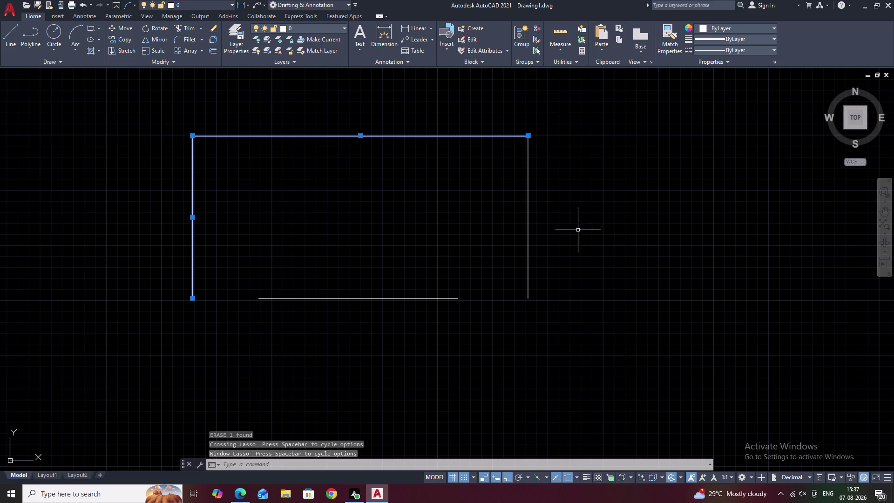
drag(592, 237, 437, 175)
text(J)
key(space)
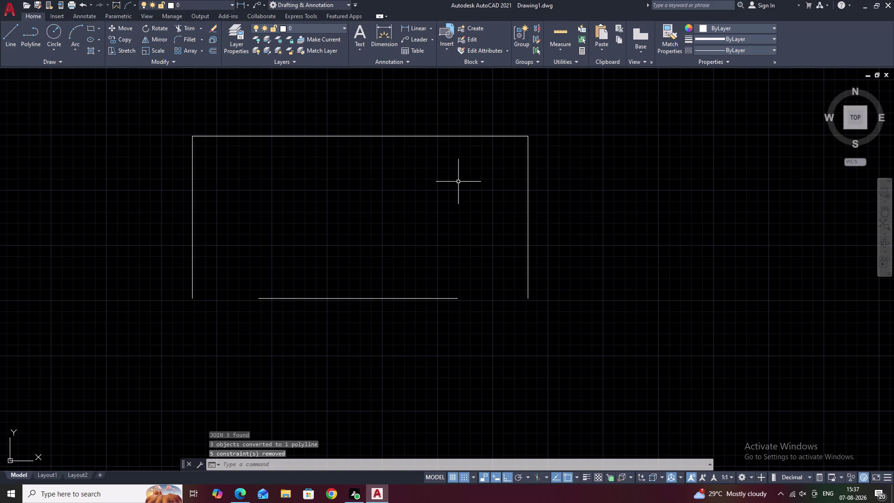
Offset the joined outline 135 inward twice to create two nested copies.
text(O 1)
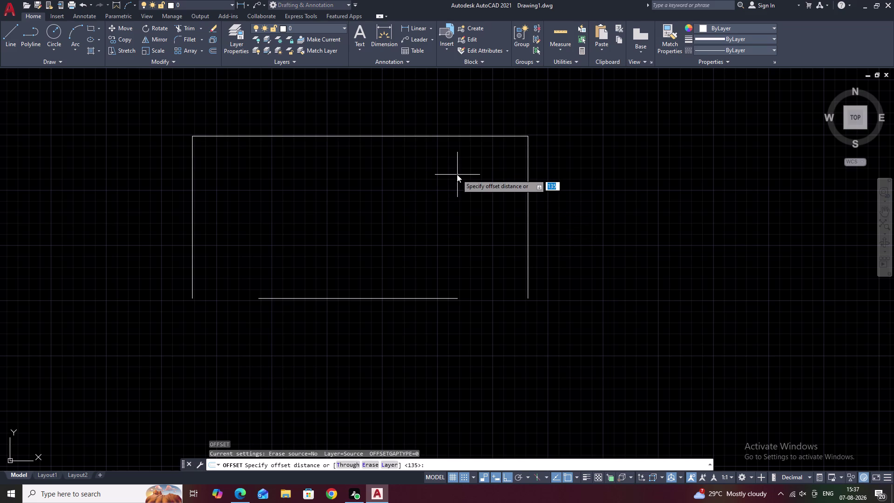
text(35)
key(space)
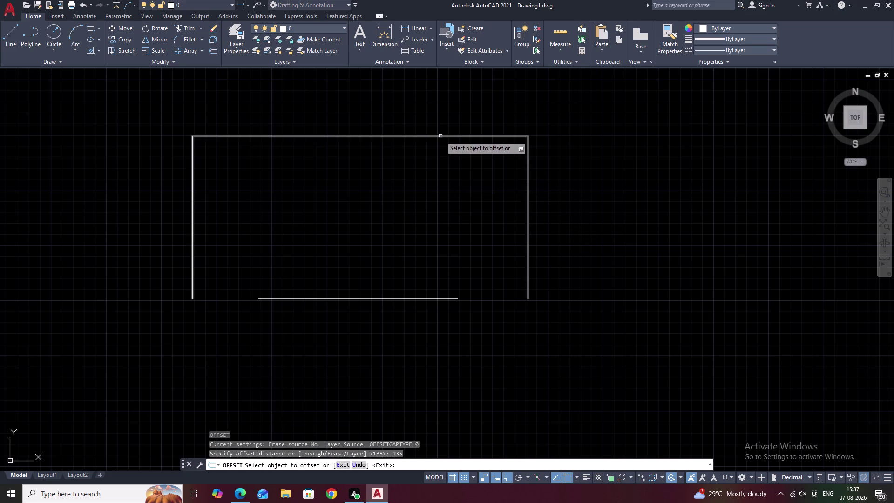
click(441, 136)
click(444, 153)
click(441, 166)
click(439, 181)
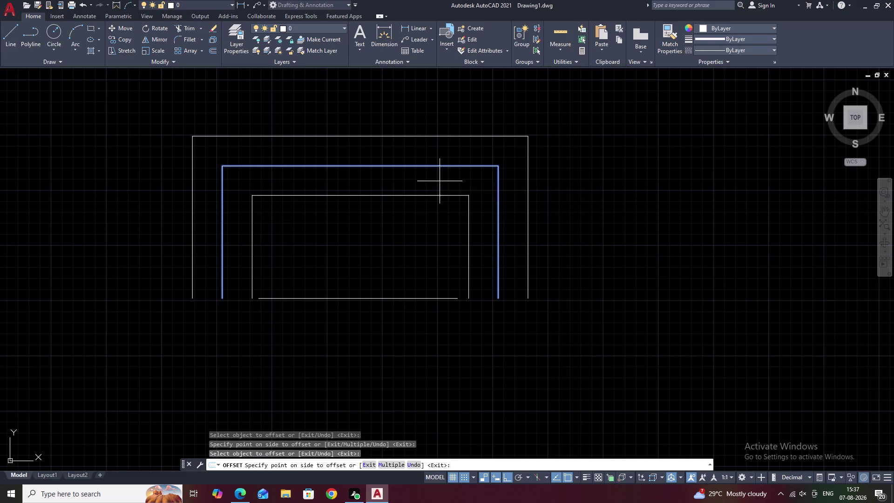
key(Escape)
middle_drag(407, 248, 414, 266)
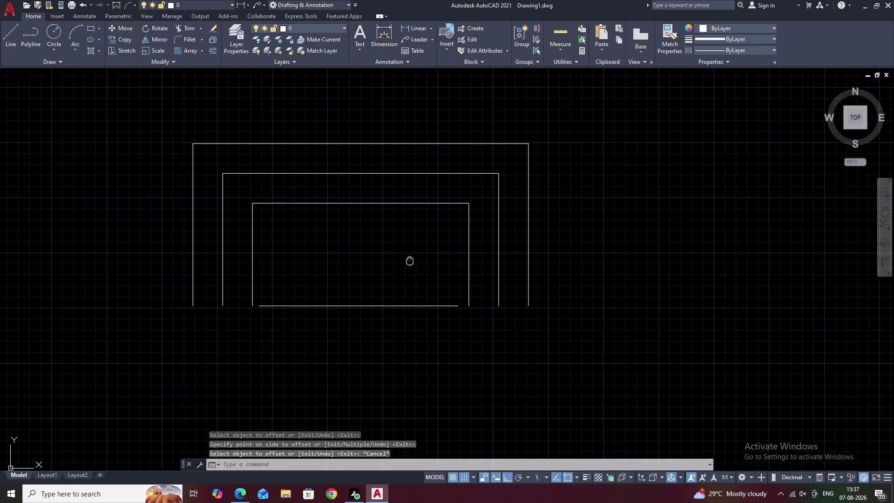
middle_drag(414, 266, 415, 268)
drag(623, 248, 618, 236)
drag(603, 222, 192, 152)
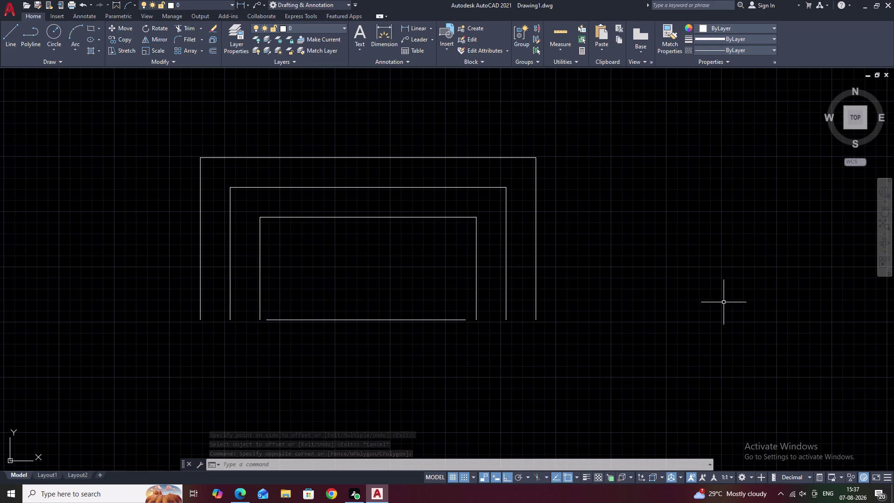
click(408, 26)
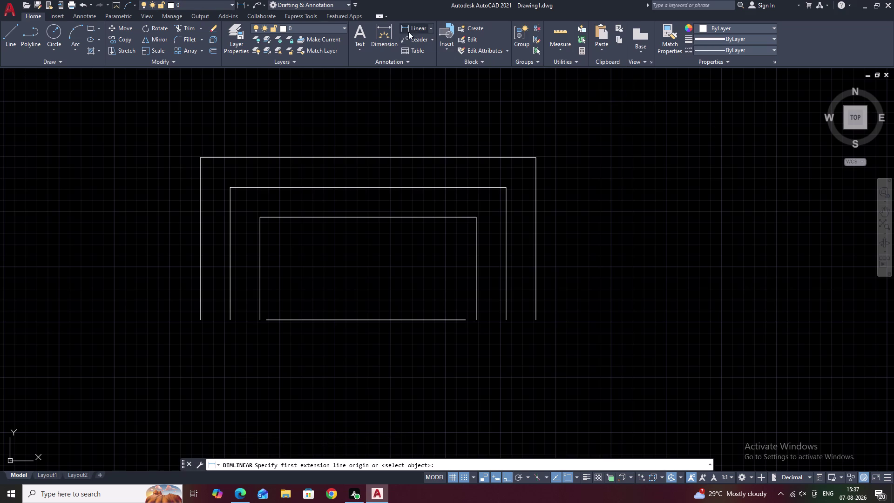
Start a linear dimension from the outer outline's bottom-left corner, then cancel it.
click(197, 318)
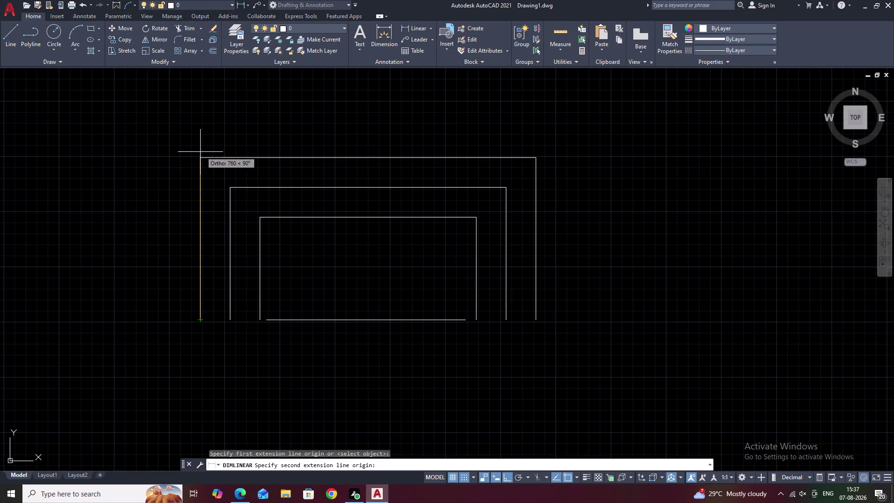
click(199, 161)
key(Escape)
Select the three nested outlines, copy them from a base point, and pan to the floor plan.
drag(576, 179, 134, 279)
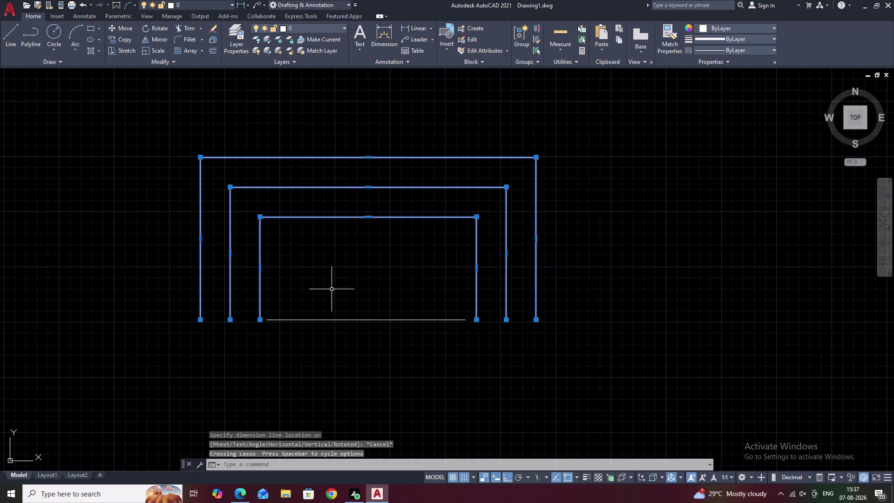
text(CO)
key(space)
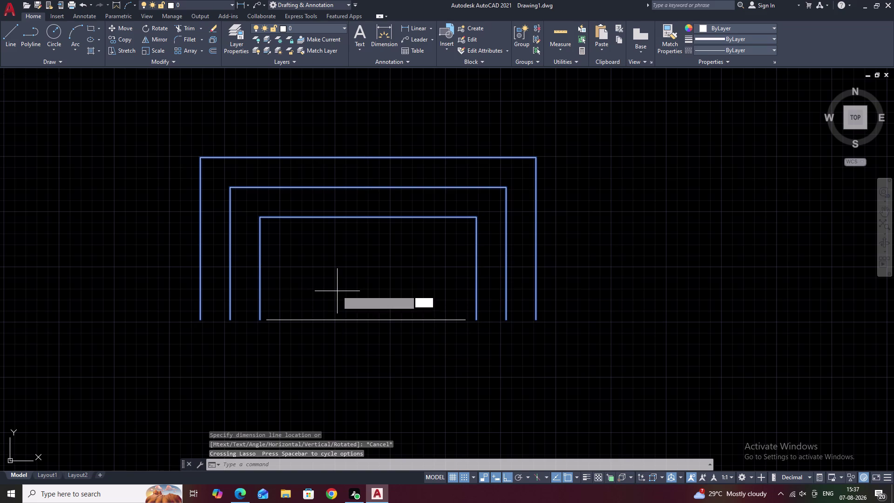
click(367, 320)
scroll(down, 3)
middle_drag(591, 301, 169, 297)
middle_drag(372, 299, 302, 295)
scroll(up, 3)
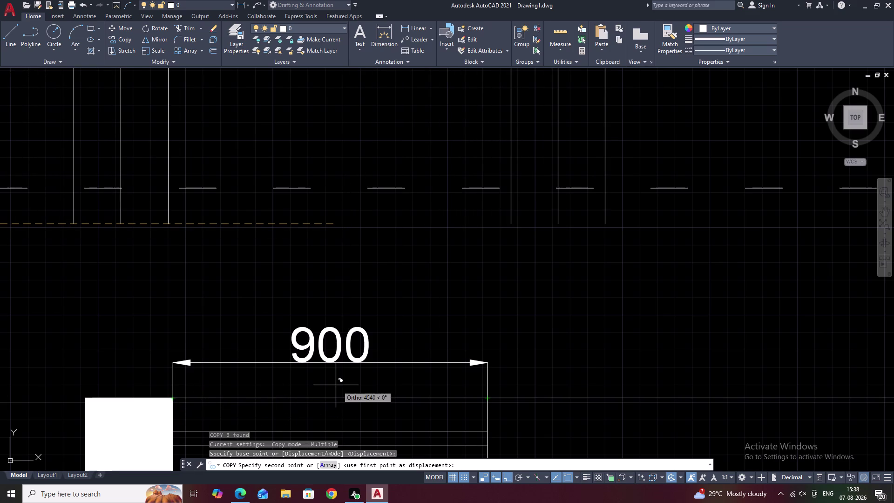
Place a copy centred on the 900 opening, midway between the dimension's two ends.
key(m)
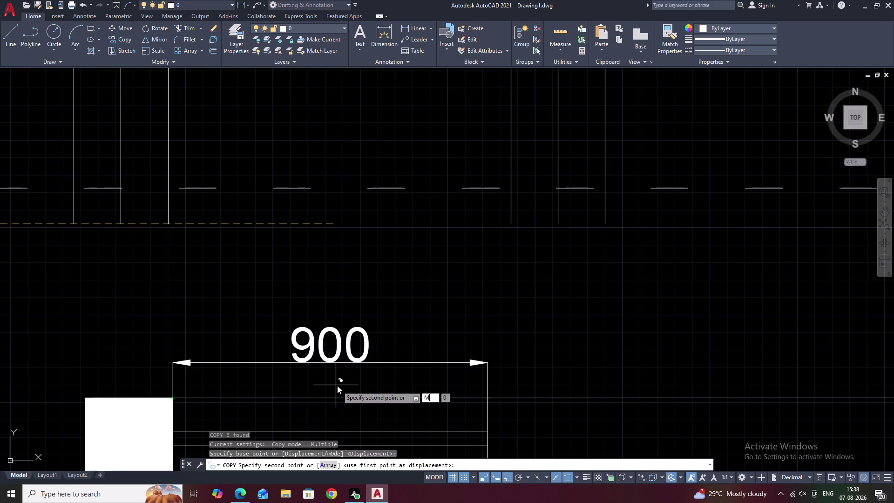
text(2P)
key(space)
click(486, 400)
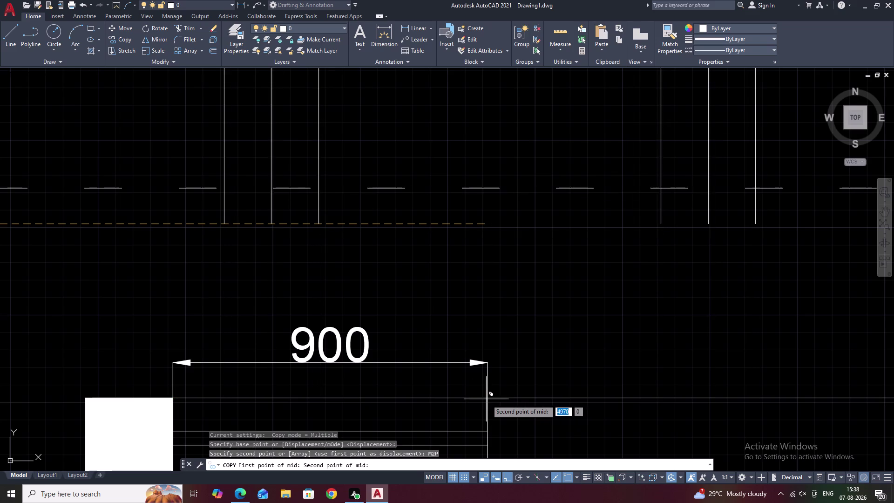
click(171, 397)
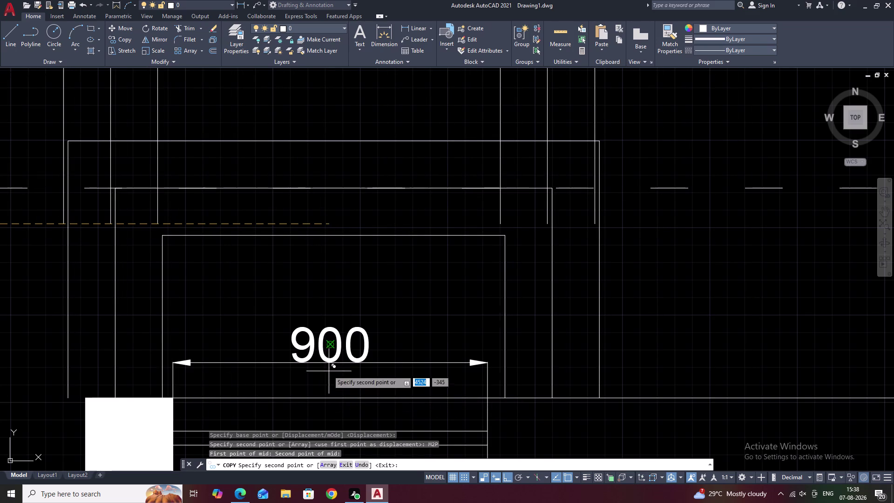
scroll(down, 3)
middle_drag(572, 274, 501, 278)
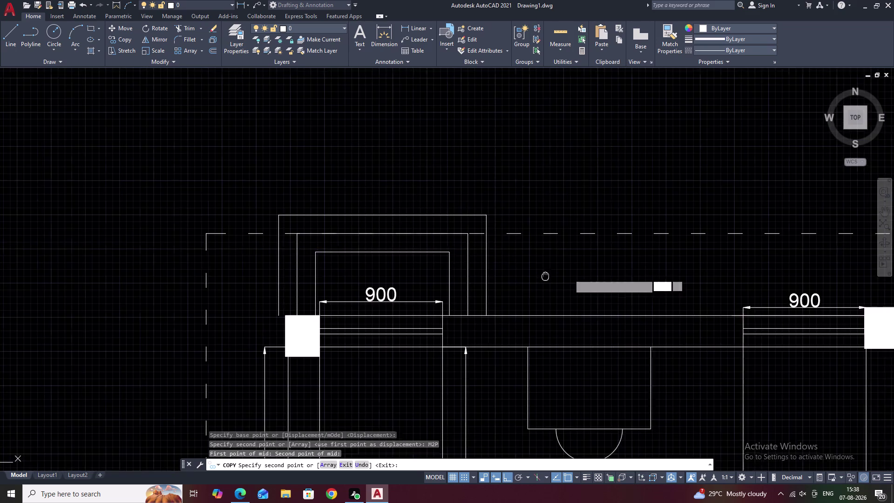
middle_drag(501, 278, 411, 281)
middle_drag(498, 286, 407, 289)
middle_drag(456, 289, 367, 283)
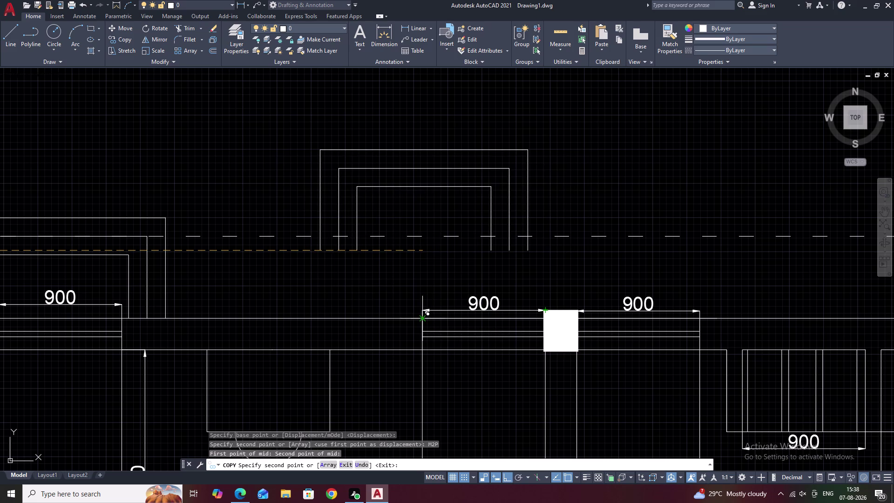
End the copy command and pan out to view the whole top wall.
key(m)
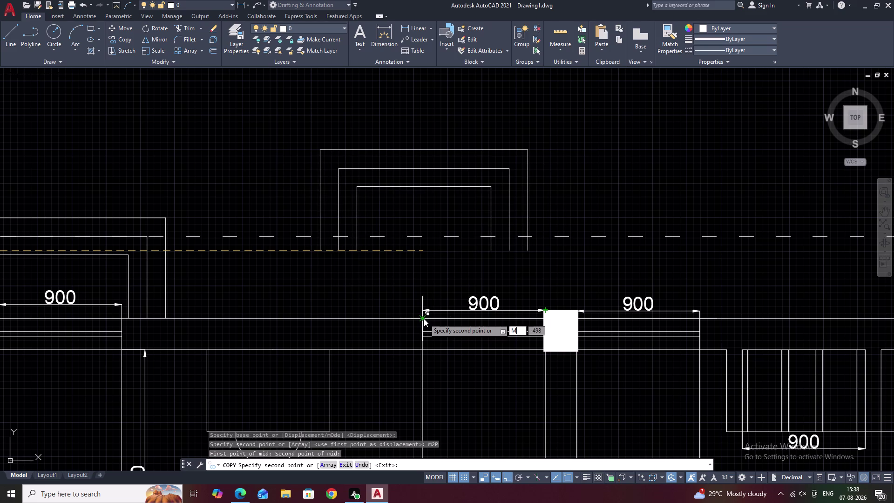
key(Escape)
scroll(down, 3)
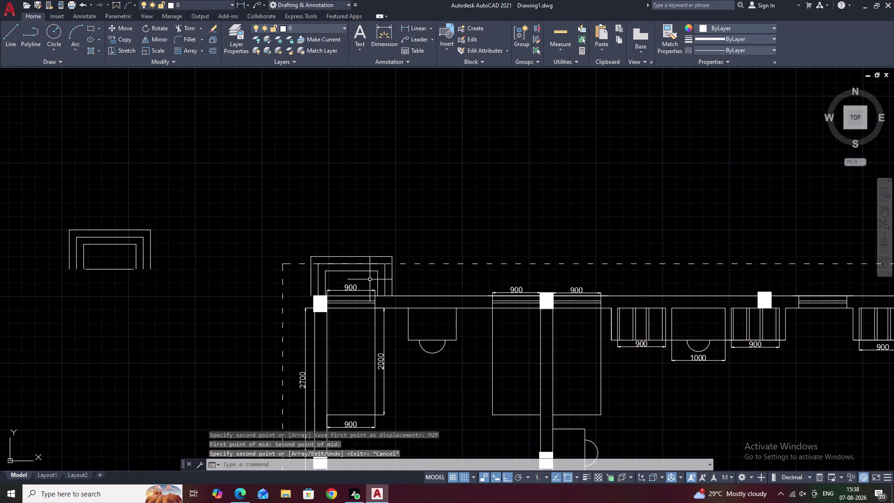
middle_drag(370, 280, 437, 273)
scroll(up, 3)
middle_drag(377, 276, 441, 275)
middle_drag(402, 282, 427, 281)
drag(648, 277, 639, 275)
drag(631, 274, 473, 272)
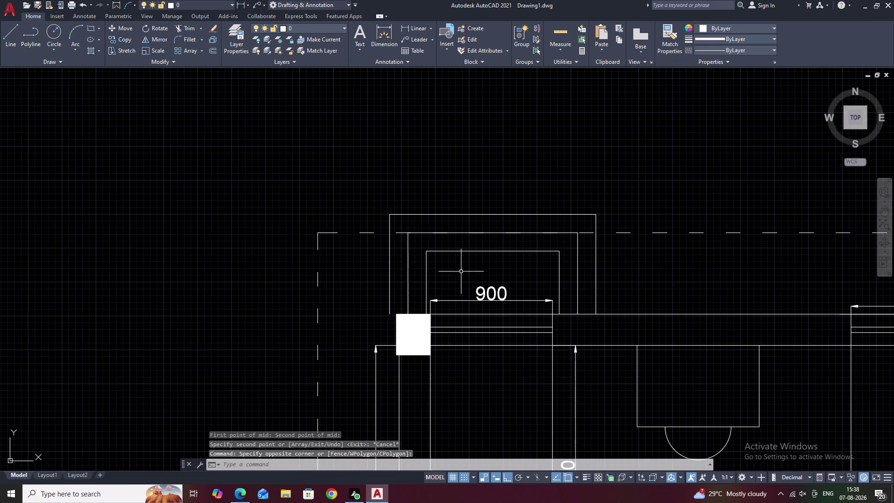
Move the nested frame above the 900 opening left to align with the column.
drag(474, 272, 422, 273)
key(Escape)
drag(630, 262, 411, 268)
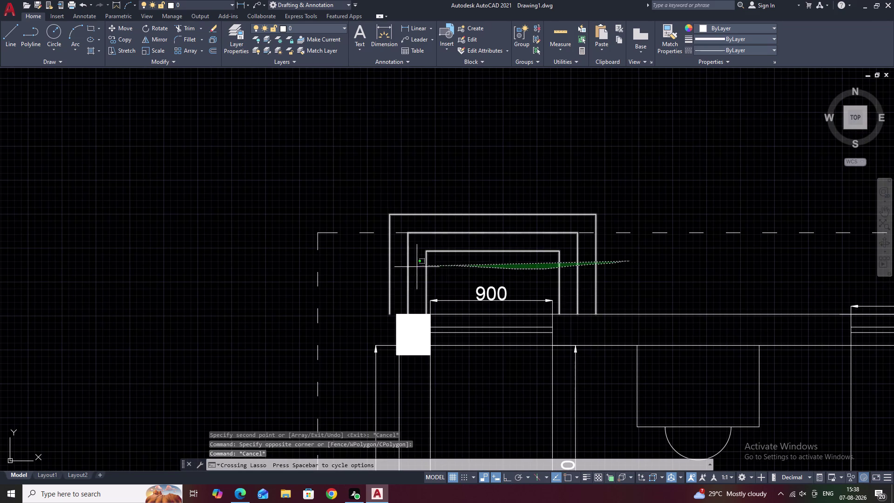
drag(412, 268, 392, 273)
text(M)
key(space)
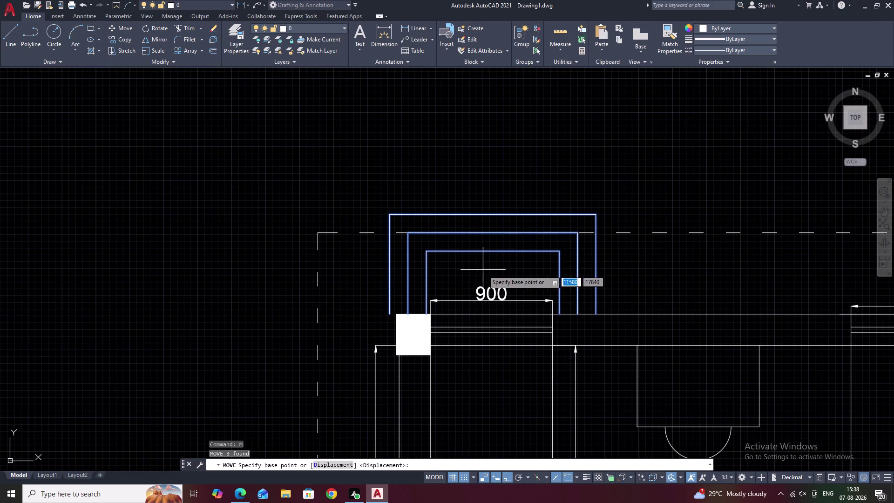
click(513, 271)
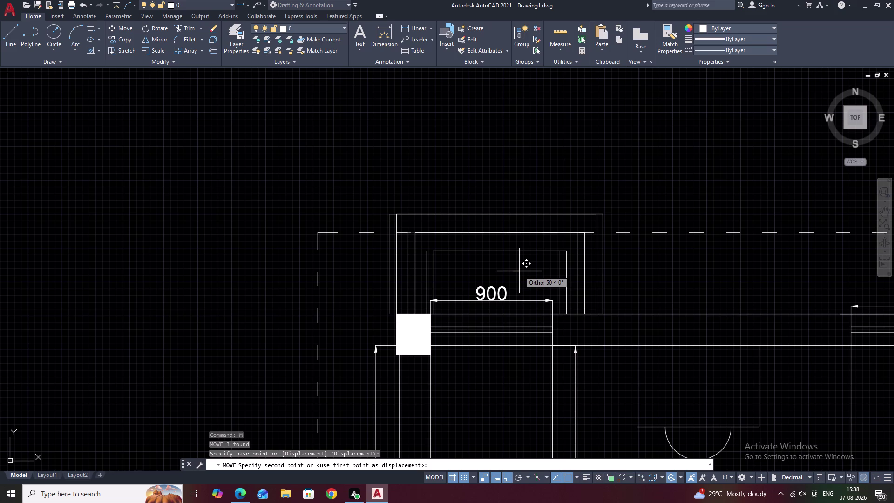
click(519, 270)
Pan across the plan, clearing an accidental column selection, to bring the spare frame into view.
middle_drag(557, 279, 485, 266)
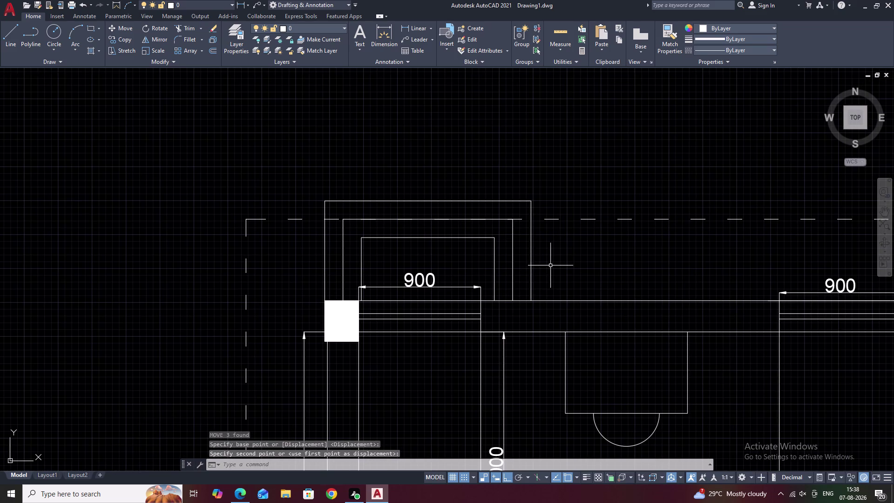
scroll(up, 3)
scroll(down, 3)
click(349, 327)
key(Escape)
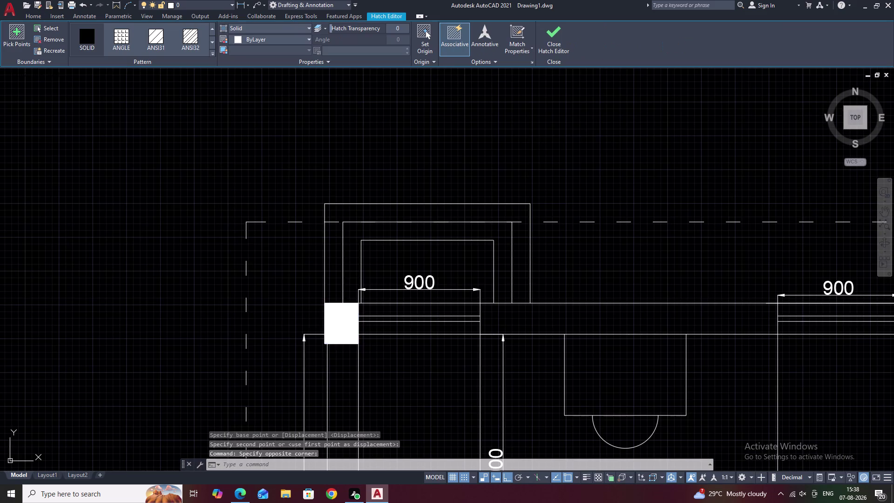
scroll(down, 3)
middle_drag(380, 336, 355, 279)
middle_drag(426, 305, 383, 277)
middle_drag(443, 279, 373, 279)
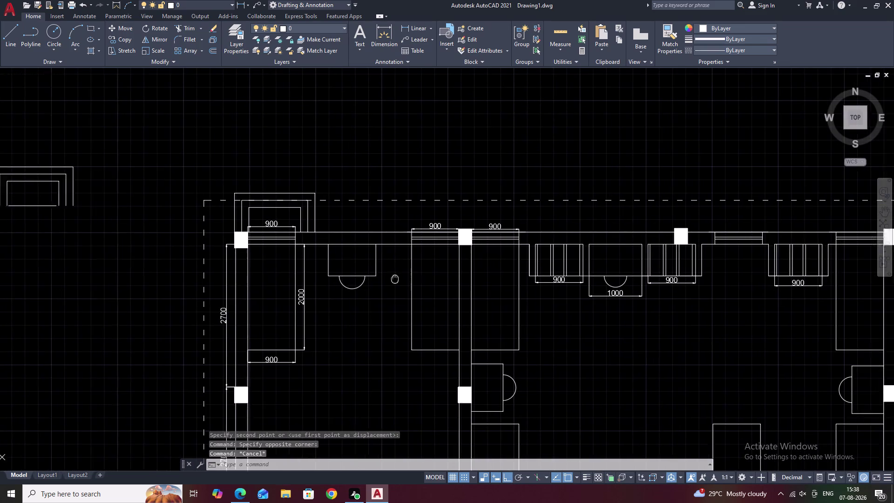
middle_drag(373, 279, 371, 279)
middle_drag(61, 194, 167, 202)
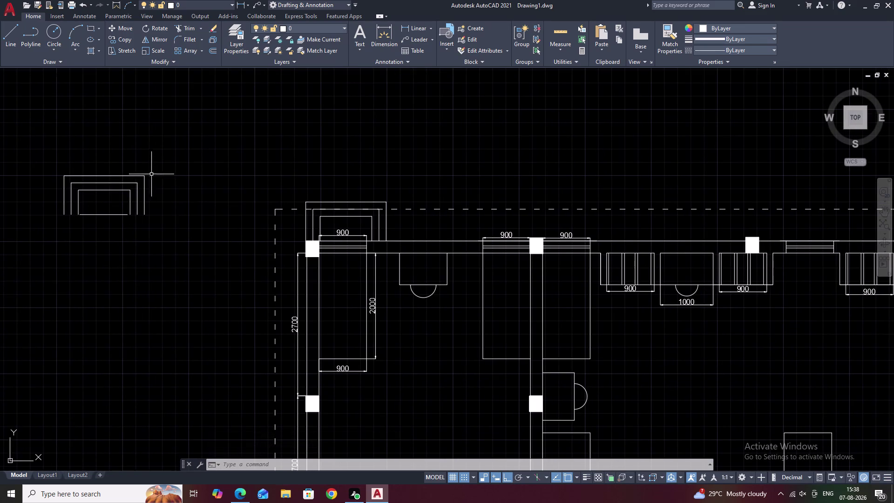
Start copying the spare frame symbol from its corner, undo a misplaced copy, and turn ortho off.
drag(170, 166, 57, 200)
text(C)
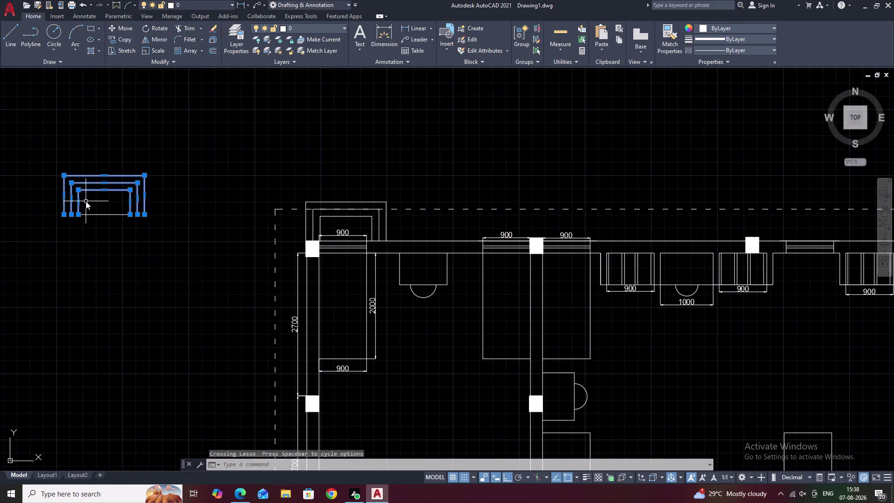
text(O)
key(space)
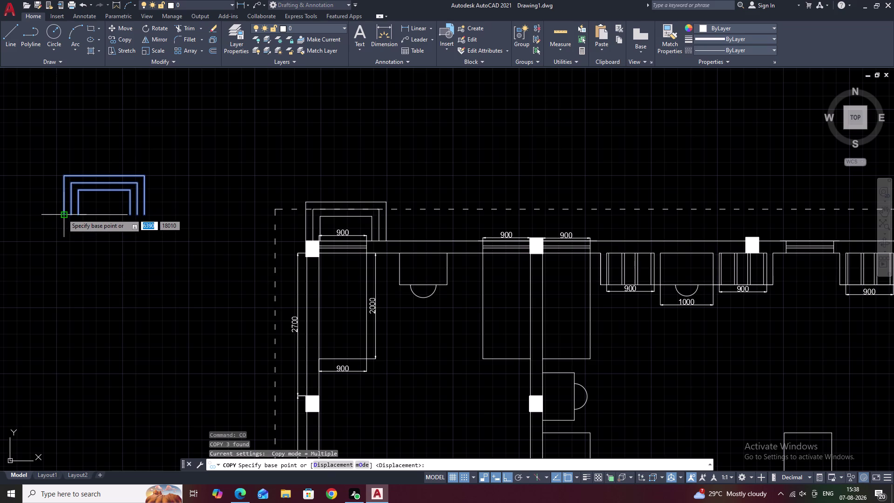
click(103, 215)
middle_drag(506, 239, 458, 216)
scroll(up, 3)
double_click(452, 228)
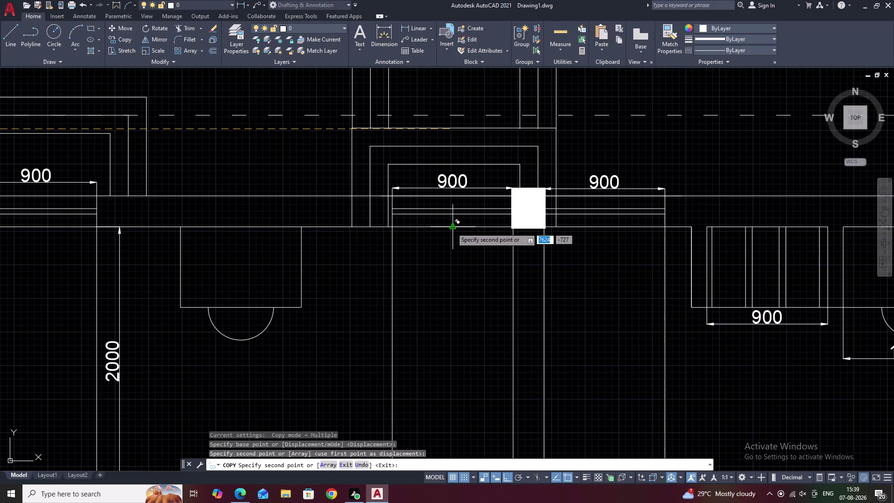
key(ctrl+z)
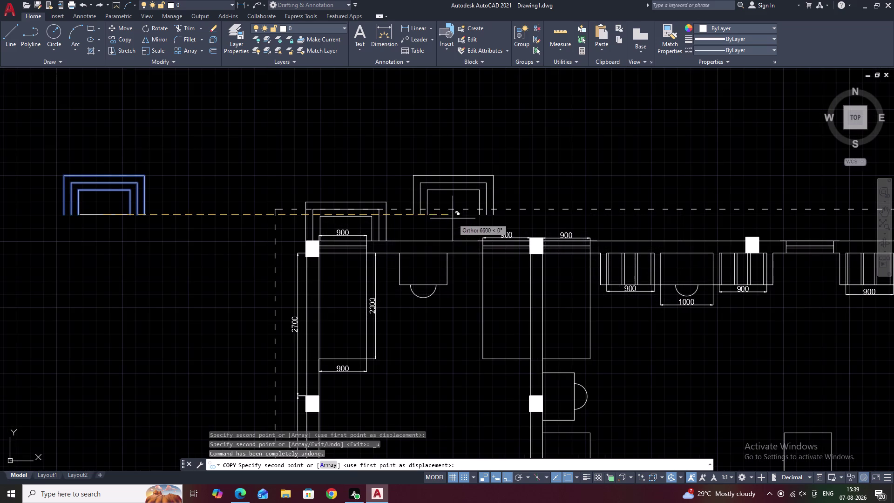
scroll(up, 3)
key(F8)
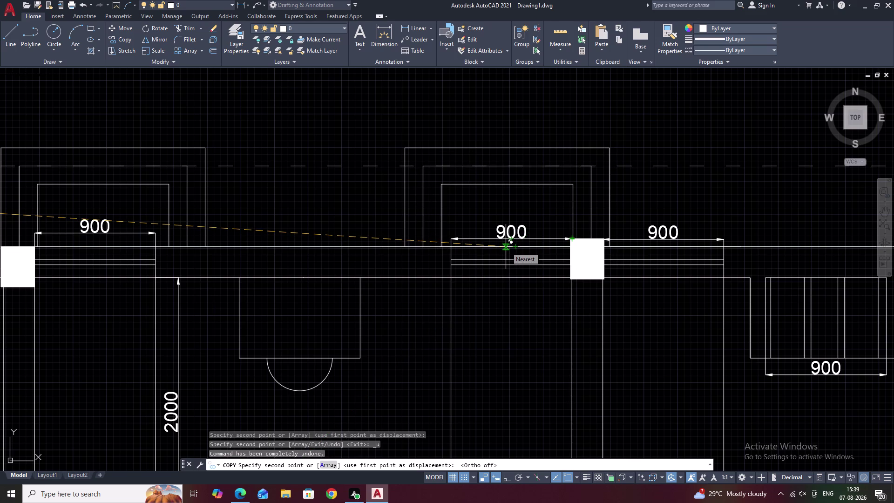
Place frame copies over the left 900 opening and the next openings beside the columns.
click(506, 247)
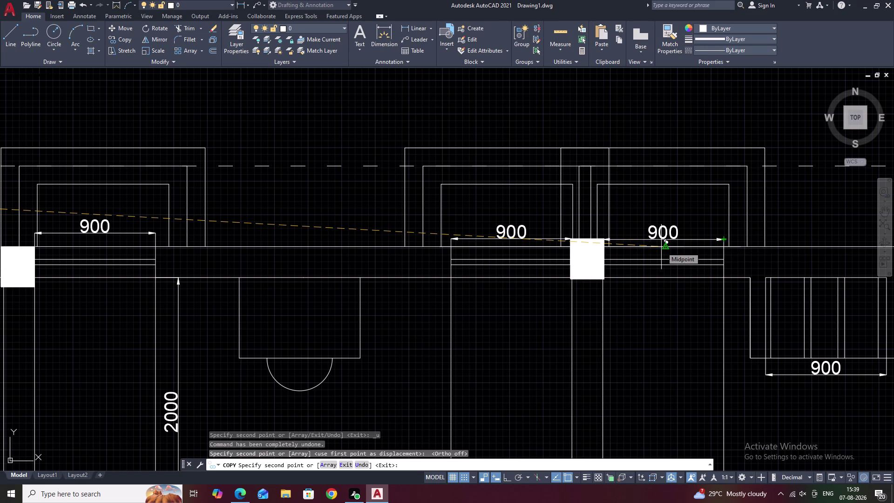
click(662, 247)
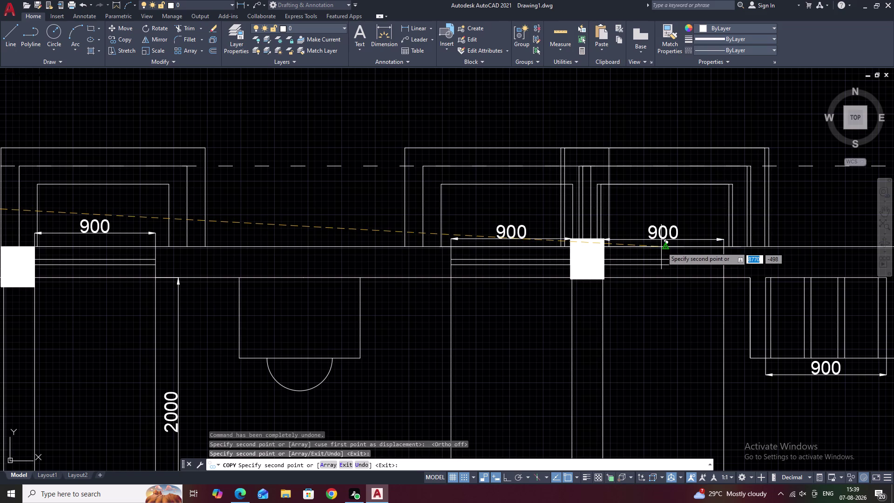
middle_drag(759, 246, 283, 238)
middle_drag(623, 240, 520, 235)
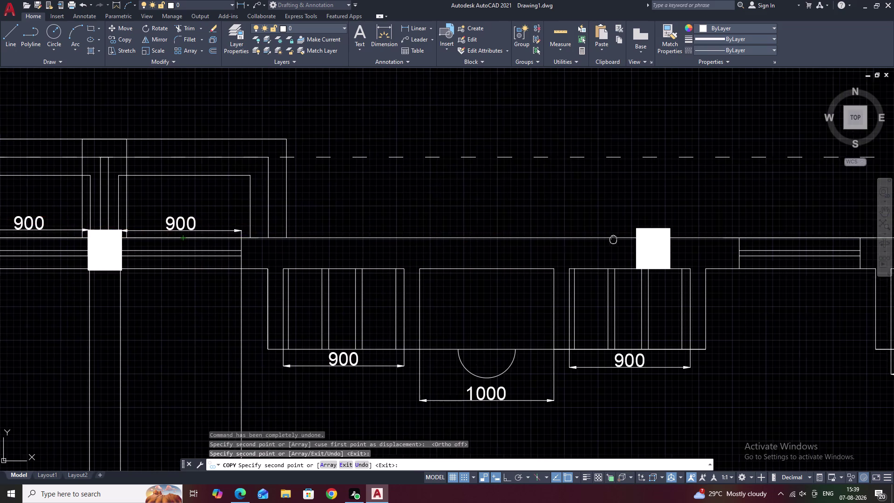
middle_drag(520, 236, 342, 227)
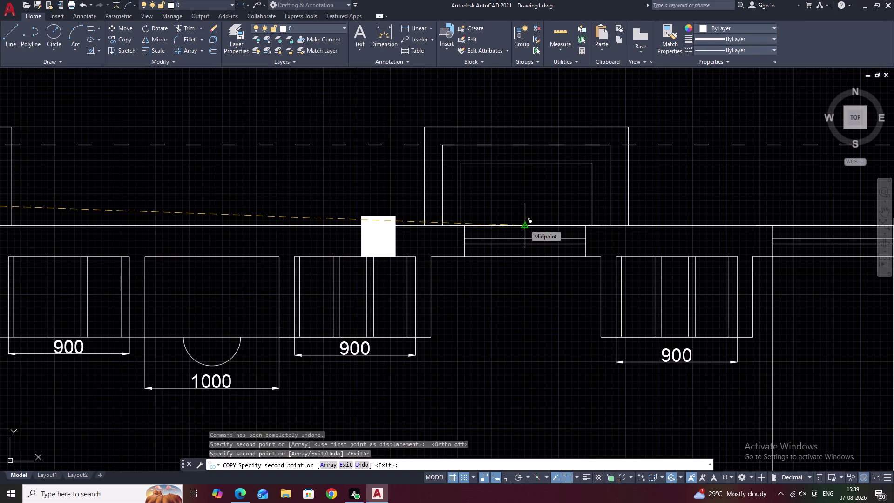
click(525, 224)
middle_drag(665, 245, 421, 227)
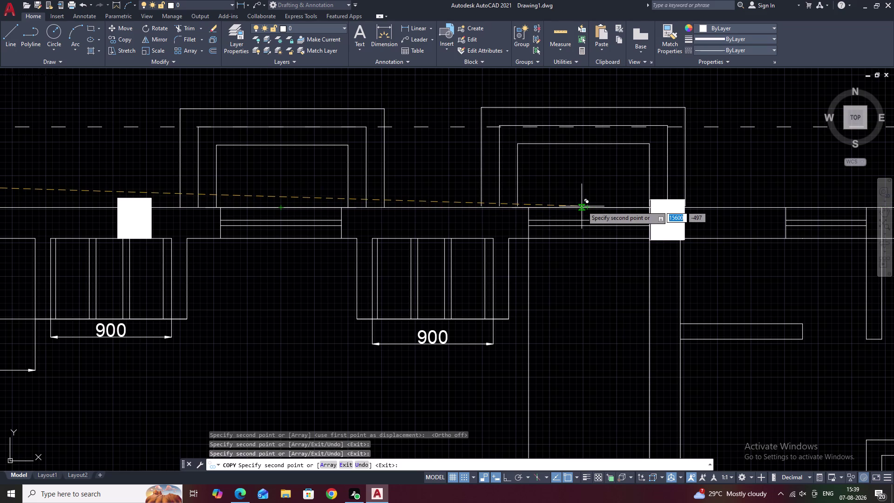
click(582, 206)
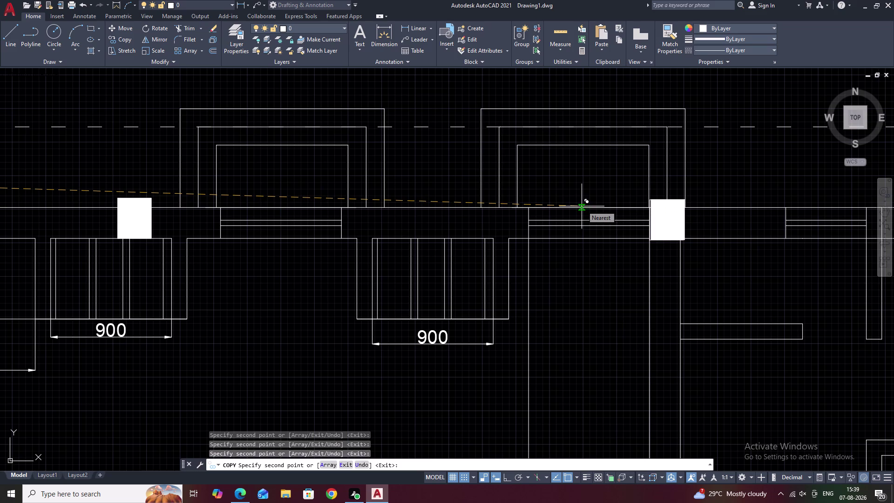
key(Escape)
scroll(down, 3)
middle_drag(585, 223, 689, 211)
middle_drag(521, 214, 680, 216)
middle_drag(542, 207, 543, 206)
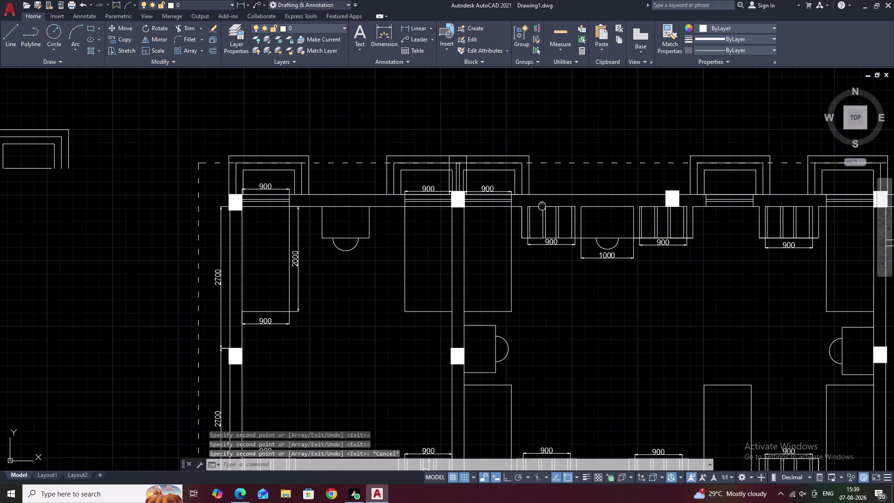
middle_drag(542, 205, 599, 202)
scroll(up, 3)
Trim the six overlapping frame lines above the middle column.
text(TR)
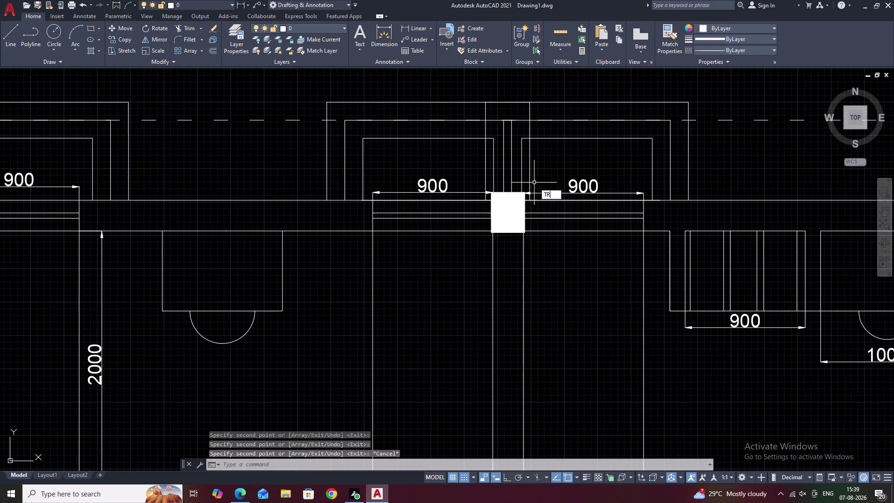
key(space)
click(530, 112)
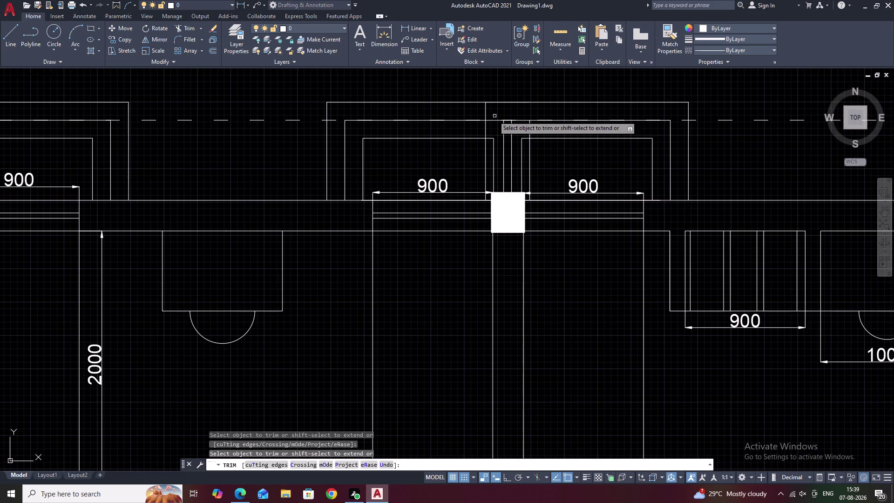
click(486, 115)
click(504, 129)
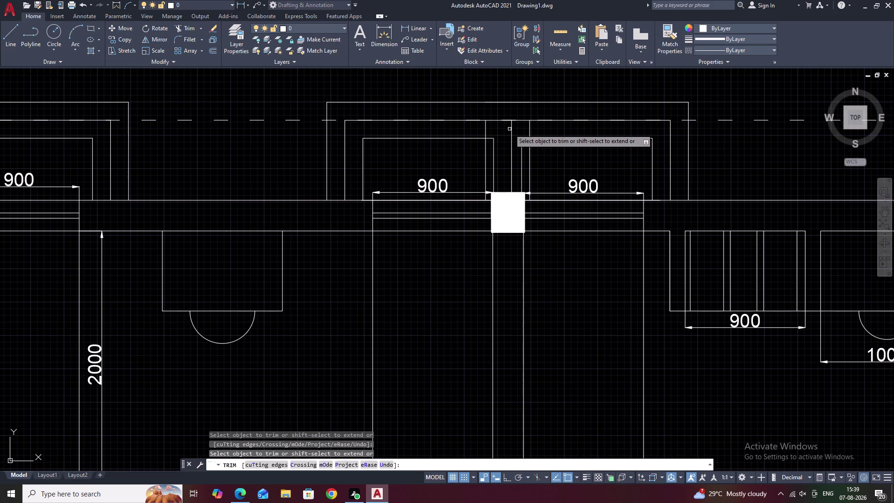
click(511, 129)
click(486, 131)
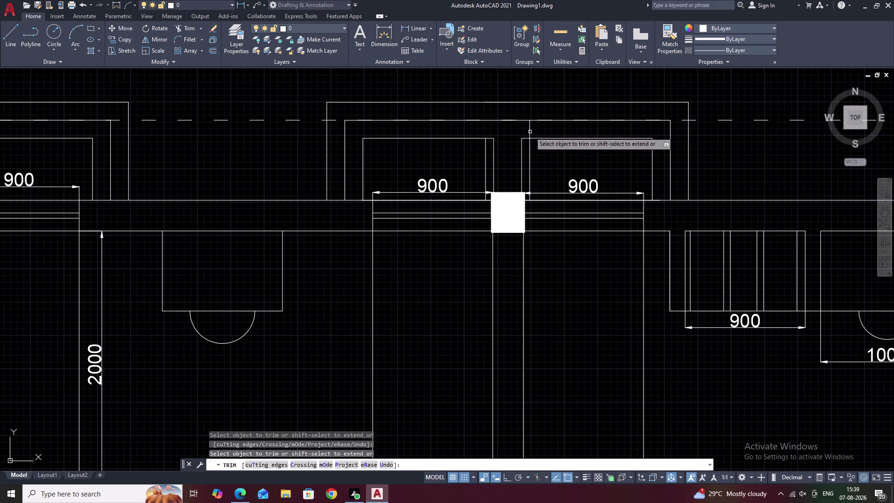
click(530, 131)
key(Escape)
Erase the two leftover vertical frame lines beside the middle column.
click(529, 157)
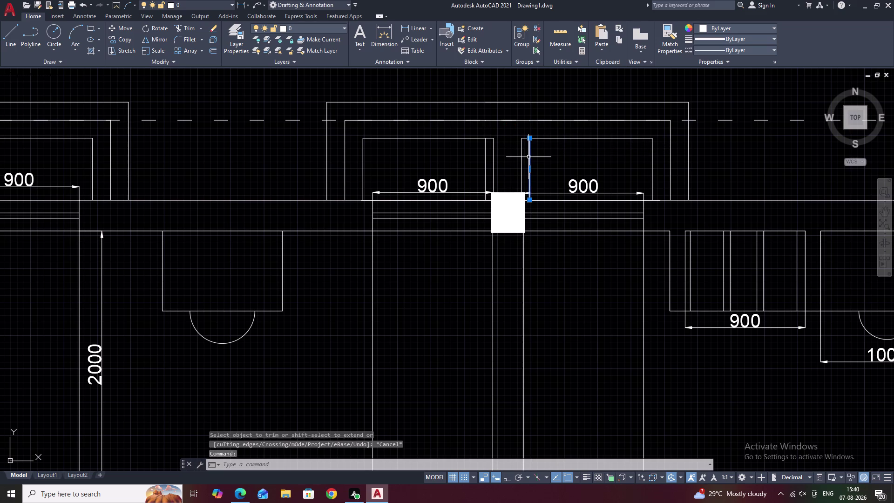
text(E)
key(space)
click(487, 162)
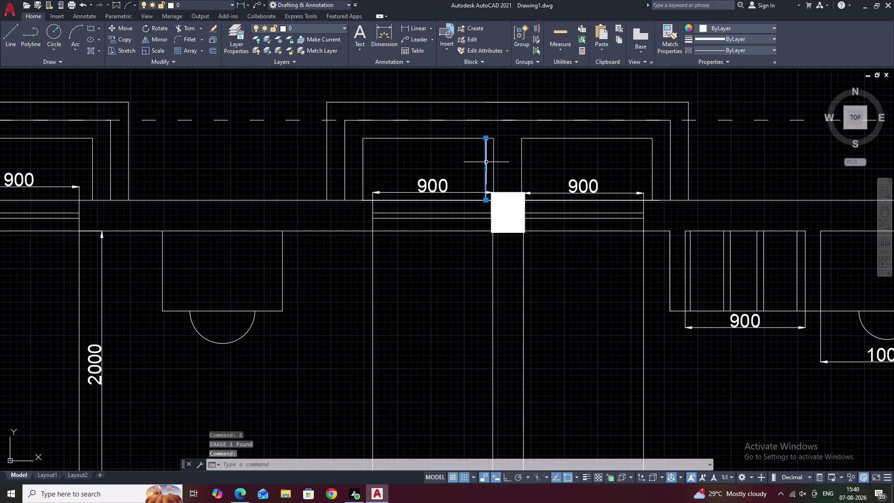
text(E)
key(space)
scroll(down, 3)
middle_drag(535, 168, 509, 179)
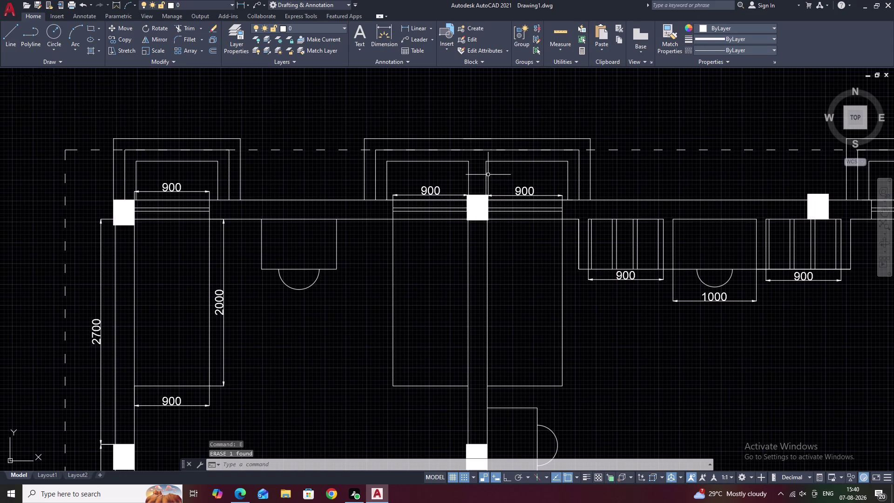
scroll(up, 3)
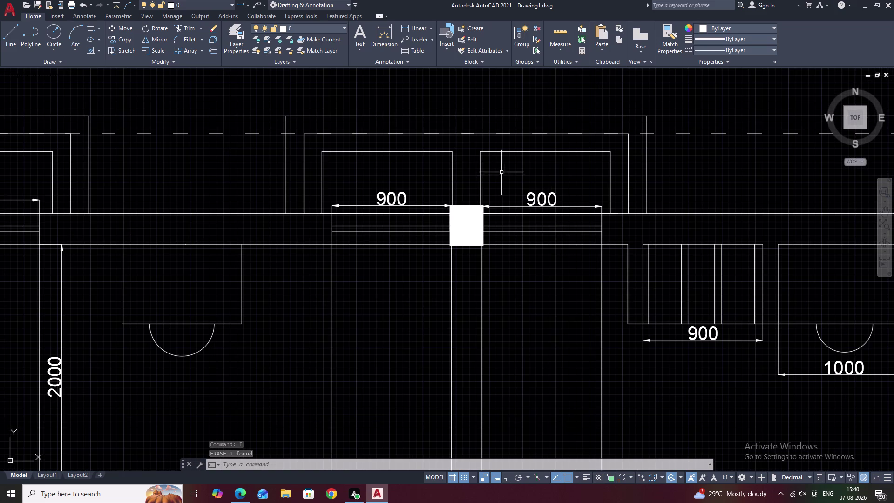
Cancel a false-start EXTEND, then explode the left frame outline into separate lines with X.
key(w)
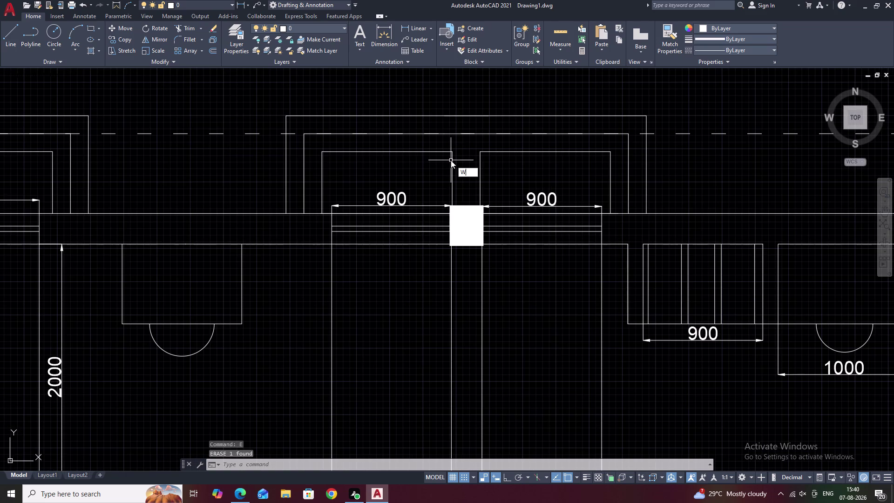
key(BackSpace)
text(EX)
key(space)
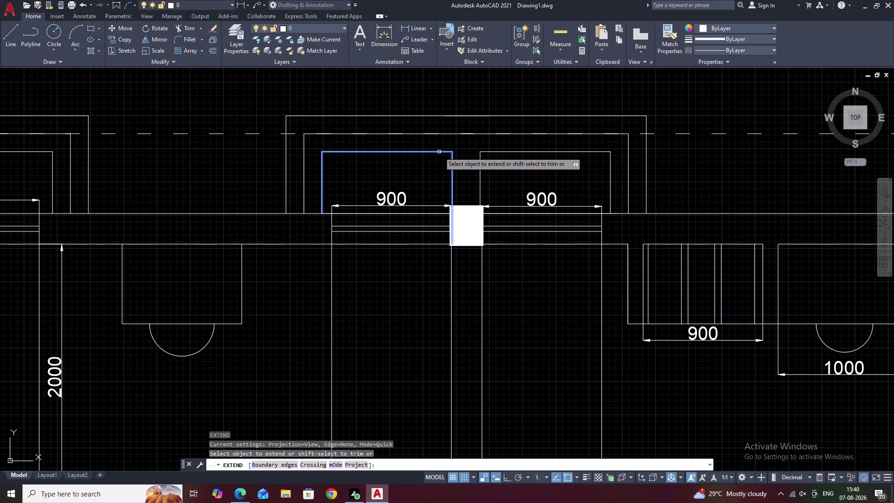
key(Escape)
click(442, 152)
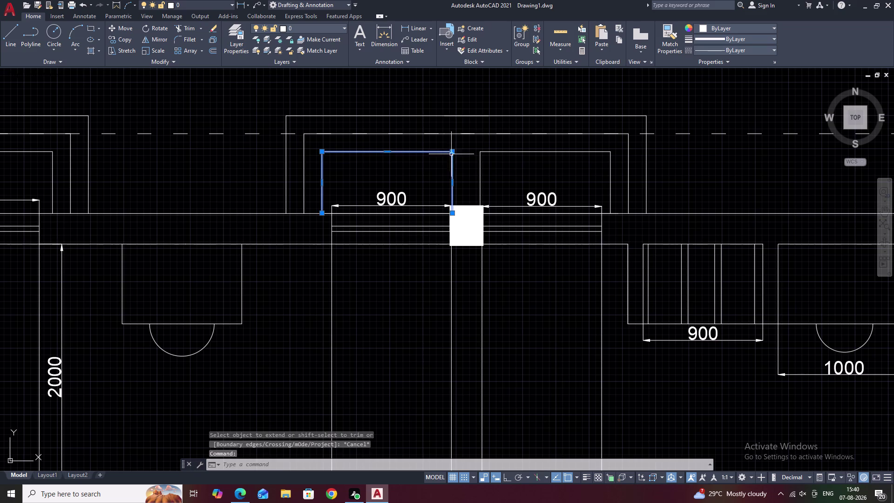
click(500, 152)
text(X)
key(space)
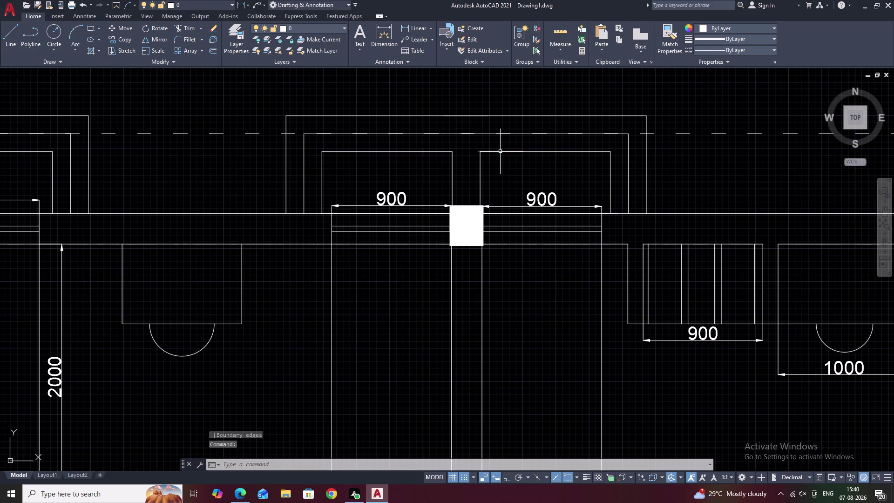
Try extending one line of the left frame, then cancel EXTEND.
text(EX)
key(space)
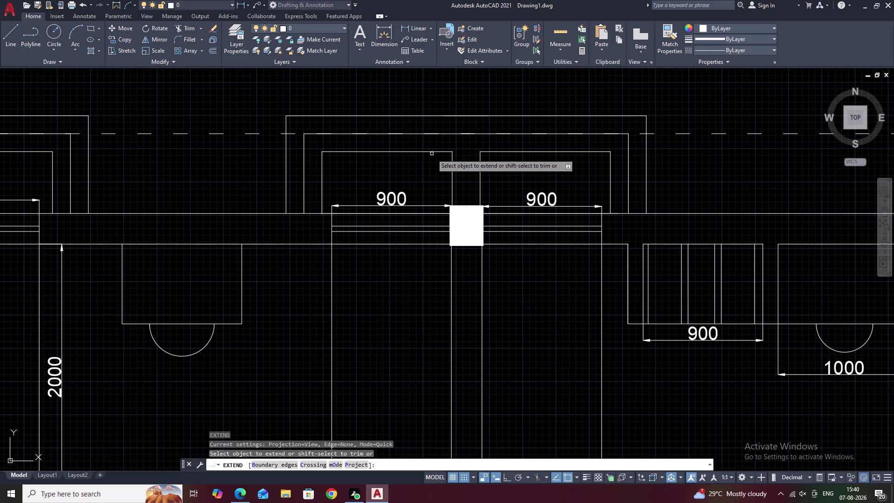
click(432, 152)
key(Escape)
Fence-trim segments of the left frame's lines, then zoom out to the whole plan.
text(T)
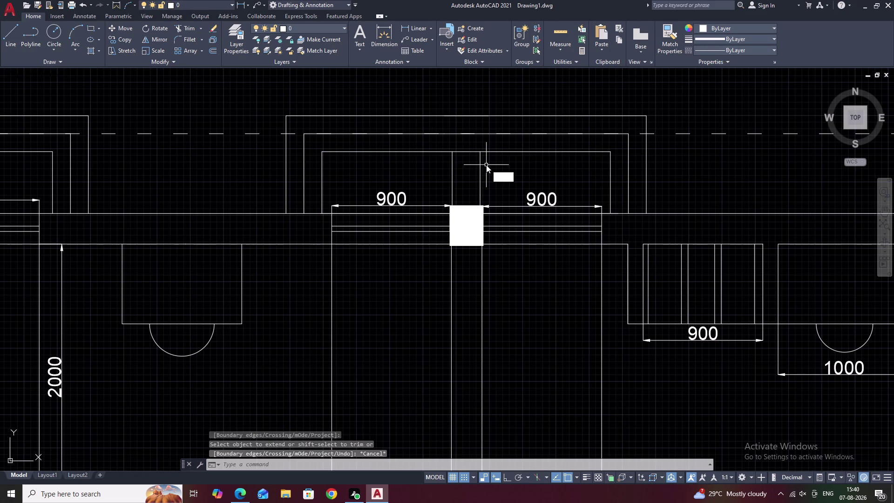
text(R)
key(space)
drag(491, 167, 433, 172)
scroll(down, 3)
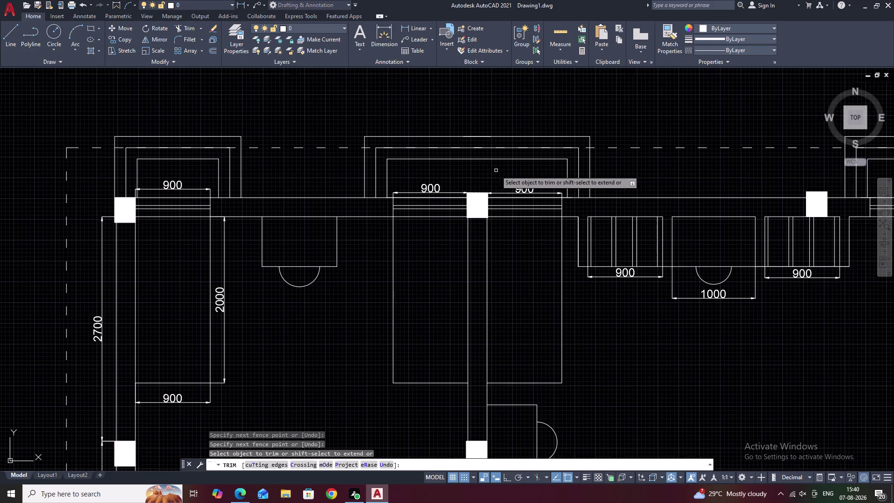
middle_drag(497, 171, 505, 168)
key(Escape)
scroll(down, 3)
middle_drag(631, 168, 543, 159)
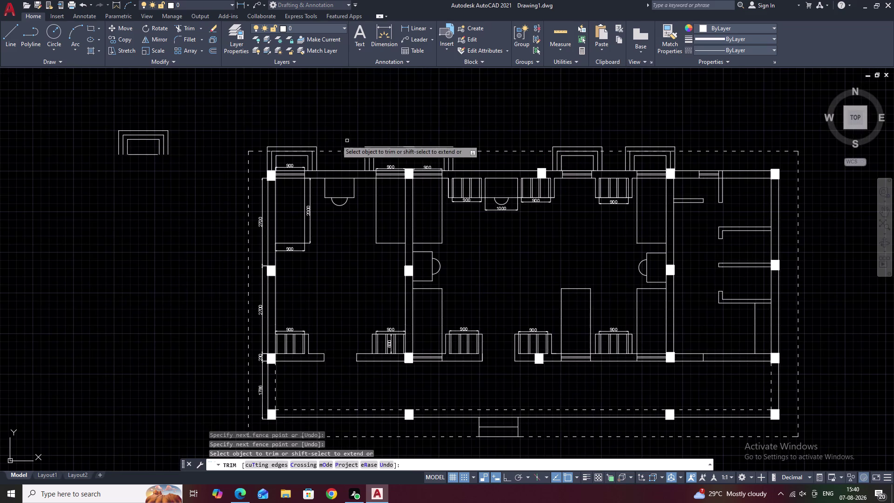
Window-select the stray window outline left of the plan and erase it.
drag(193, 109, 197, 216)
key(Escape)
drag(195, 127, 124, 123)
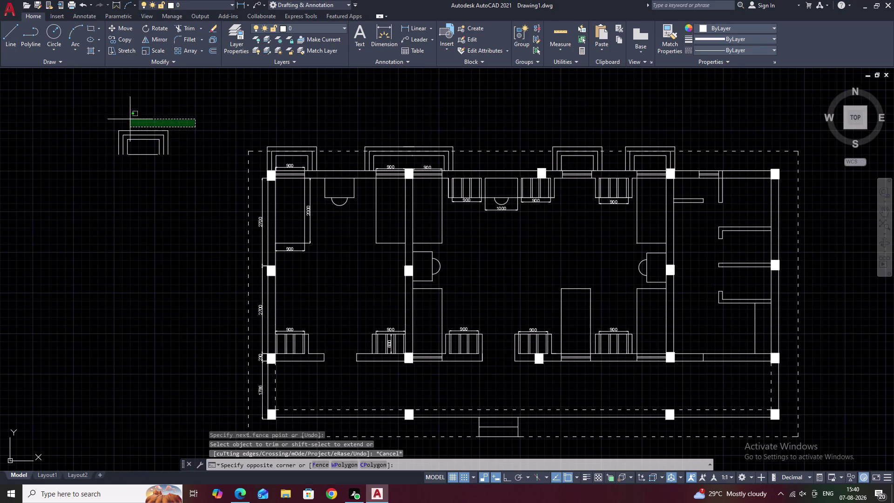
drag(124, 123, 155, 200)
text(E)
key(space)
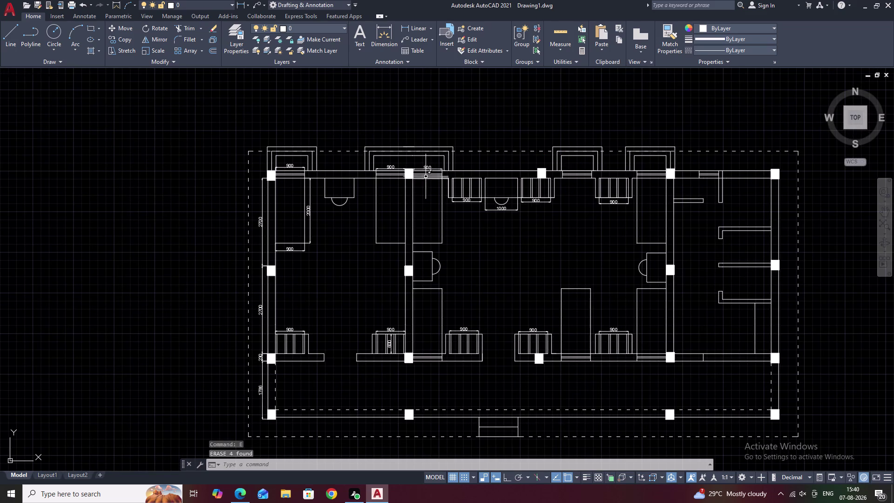
middle_drag(426, 176, 485, 163)
scroll(up, 3)
middle_drag(400, 144, 470, 174)
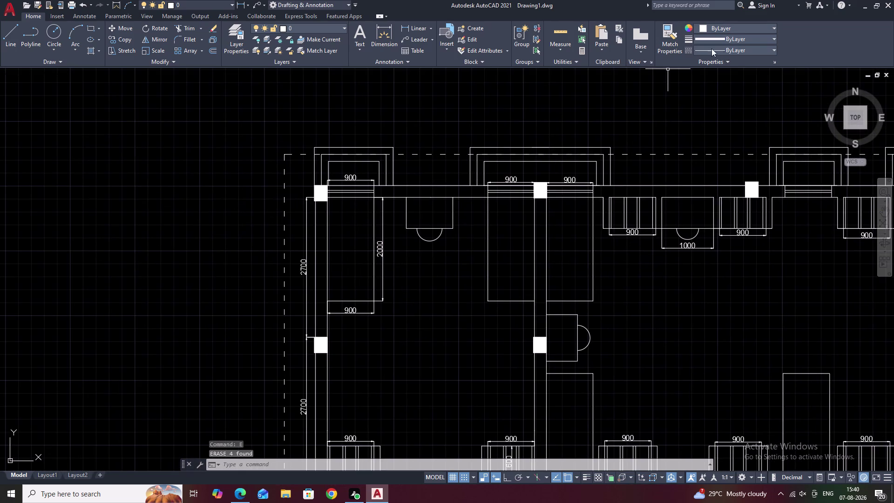
Select the outer and inner frame outlines of the first top-wall windows.
click(394, 164)
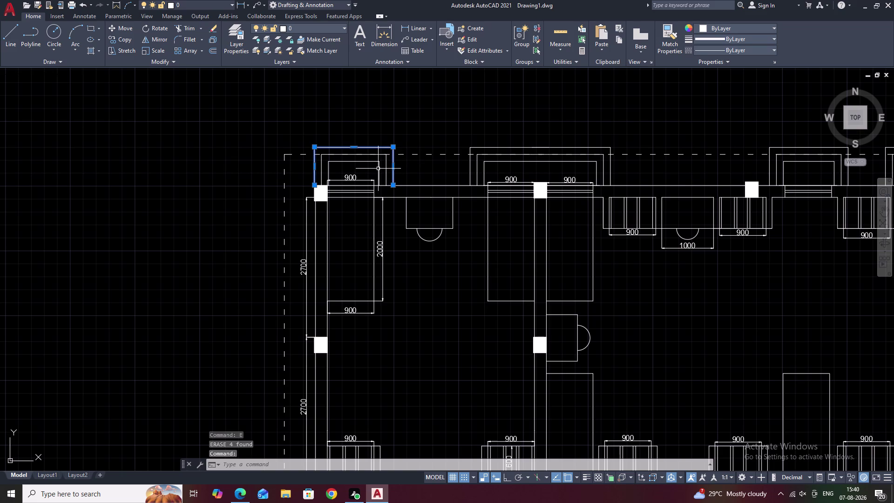
click(379, 168)
click(508, 162)
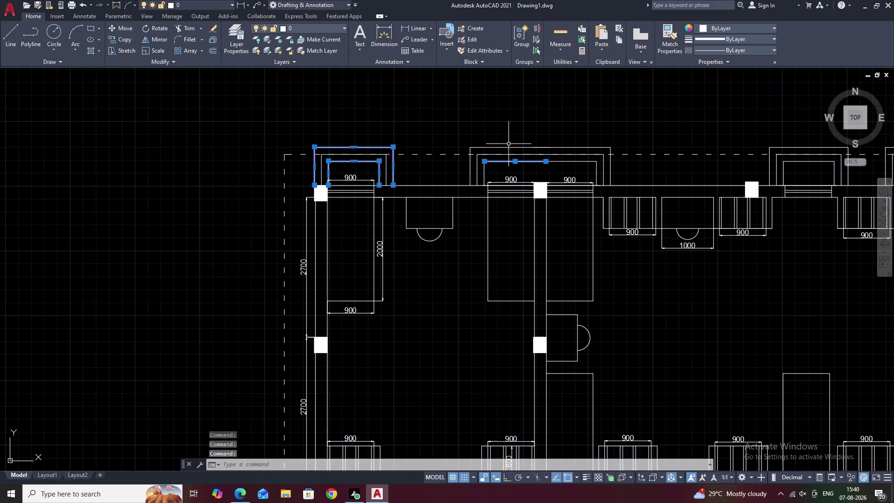
click(569, 161)
scroll(up, 3)
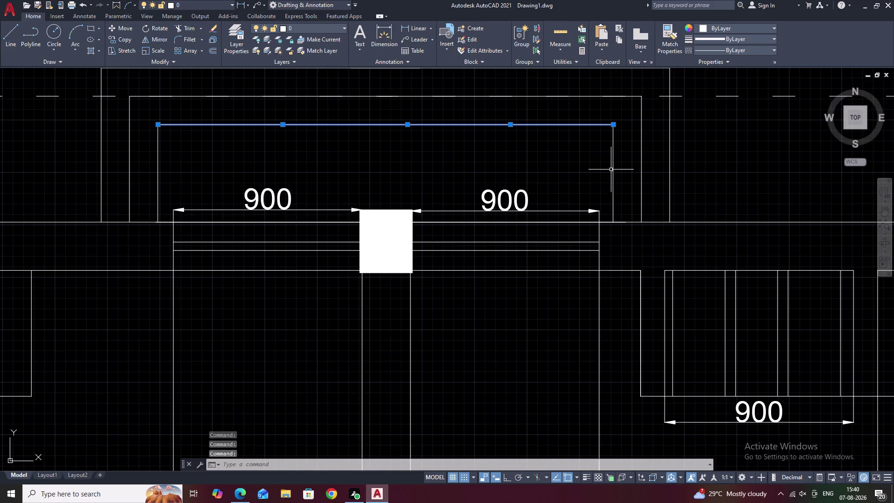
click(613, 169)
click(156, 174)
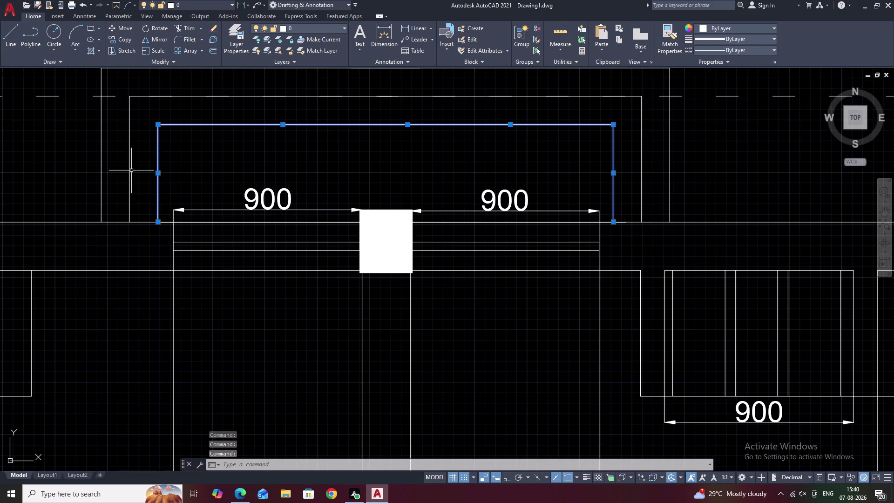
click(100, 175)
click(102, 174)
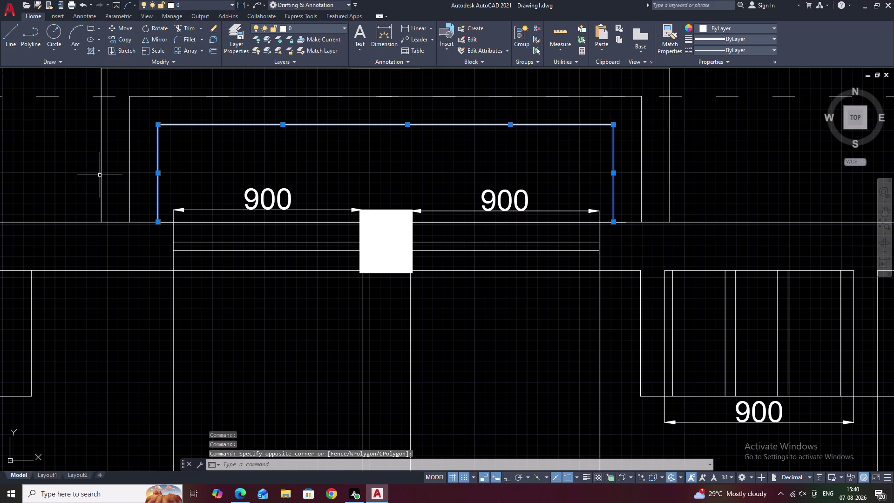
click(100, 176)
scroll(down, 3)
middle_drag(370, 169, 330, 175)
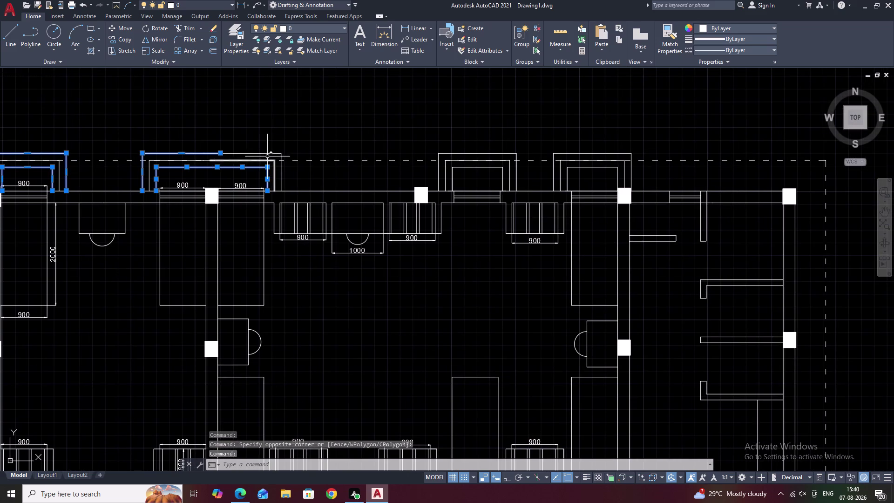
Add the remaining window frame outlines along the top wall to the selection.
click(267, 154)
click(483, 154)
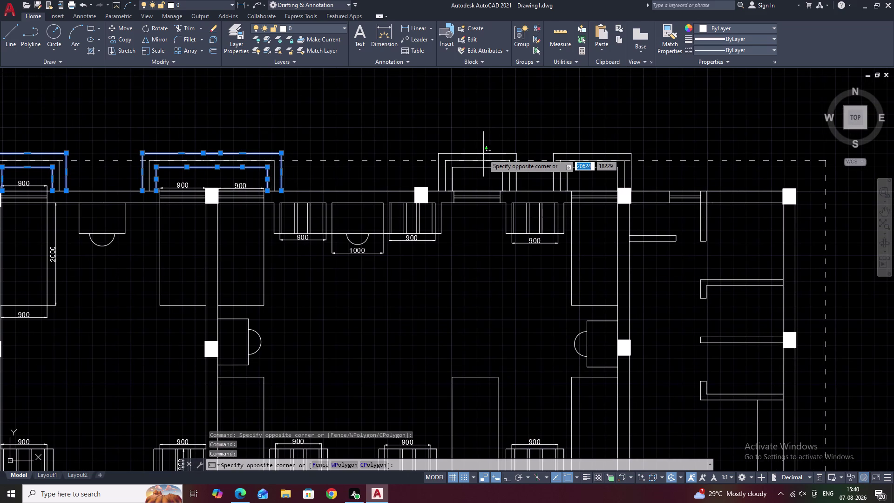
click(482, 153)
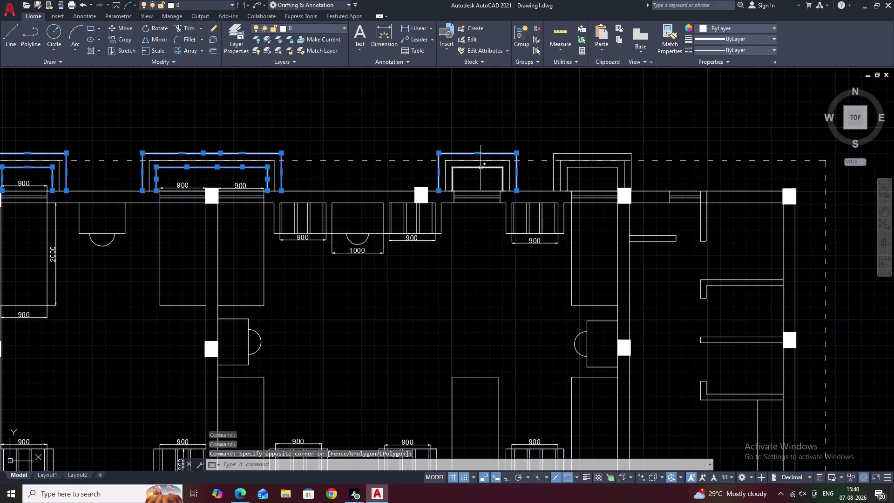
click(480, 168)
click(595, 154)
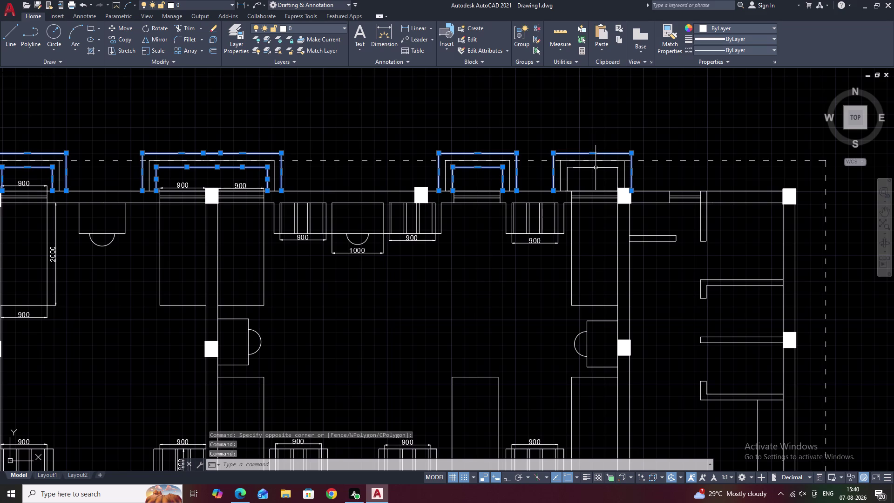
click(596, 168)
Load the ACAD_ISO02W100 linetype from the Linetype Manager's Load list.
middle_drag(696, 163, 620, 175)
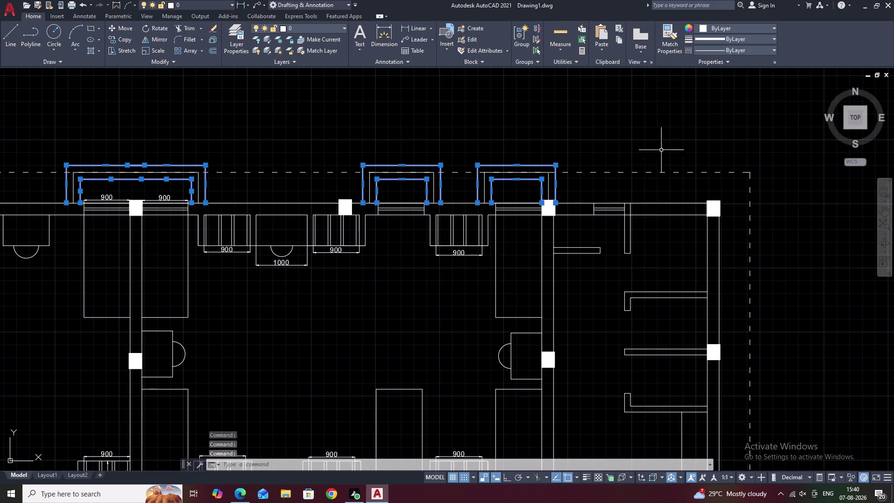
click(774, 50)
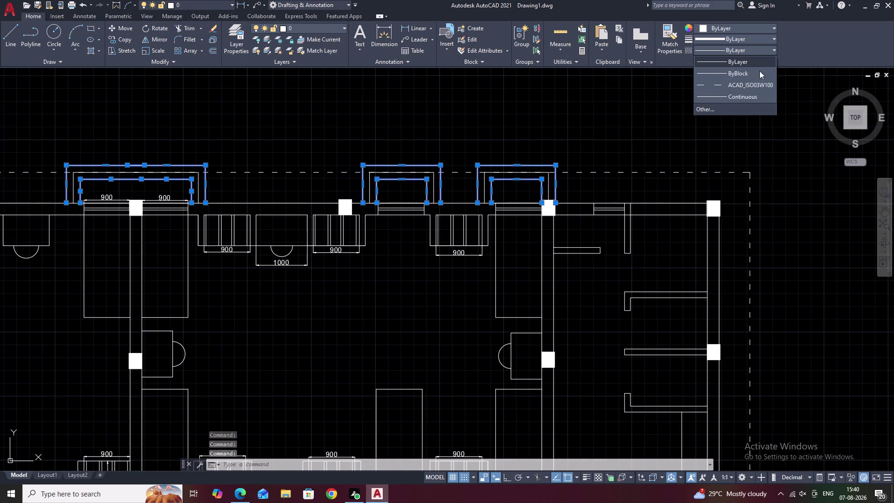
click(743, 106)
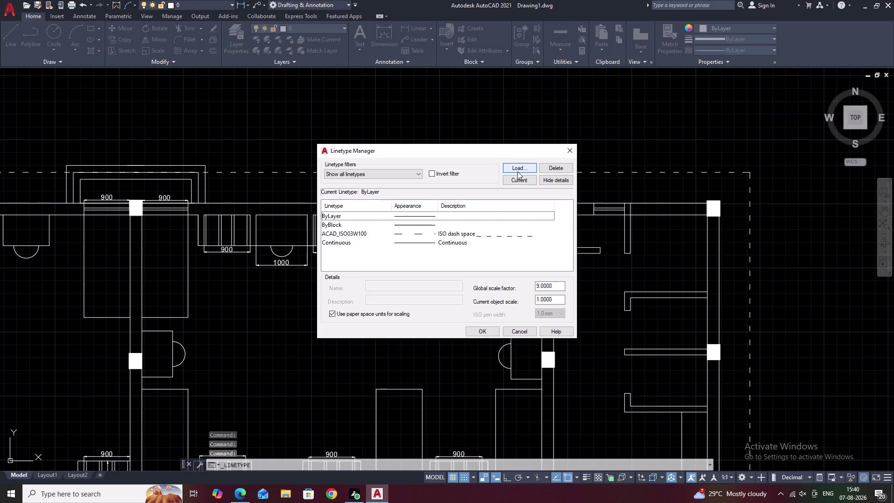
click(518, 167)
click(497, 232)
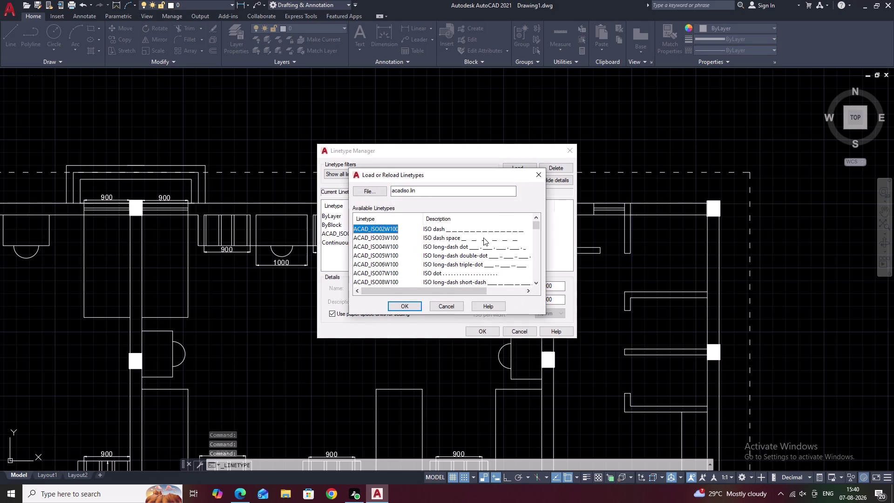
click(409, 309)
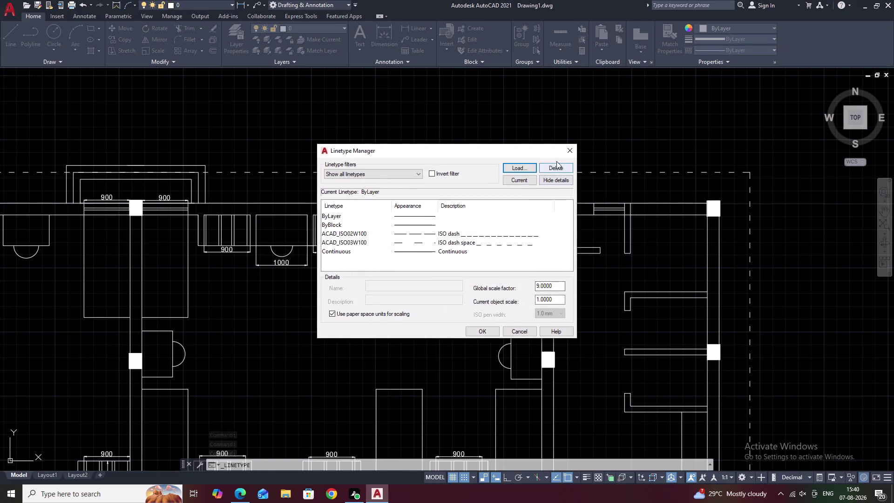
click(570, 149)
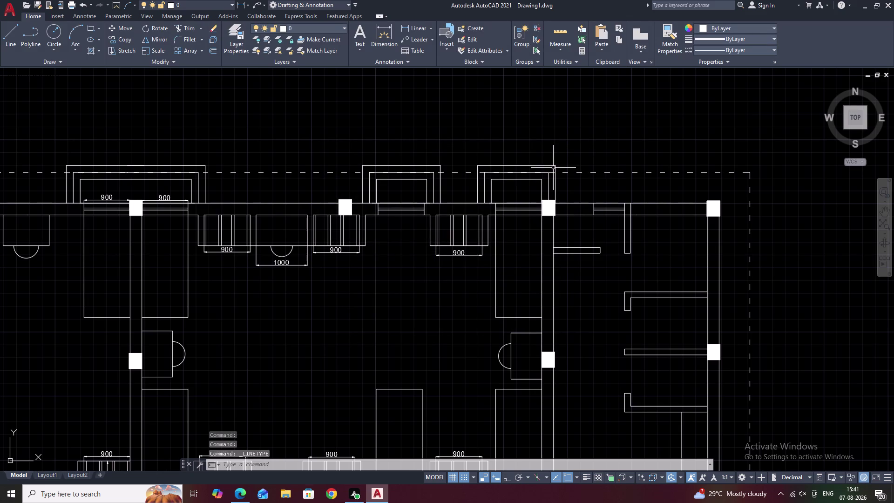
click(554, 167)
click(550, 165)
click(546, 165)
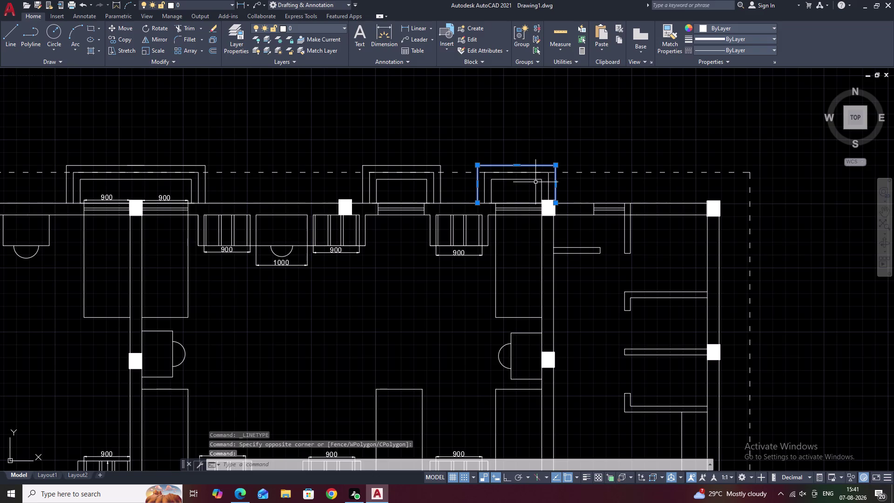
click(536, 179)
middle_drag(467, 190, 609, 173)
double_click(555, 148)
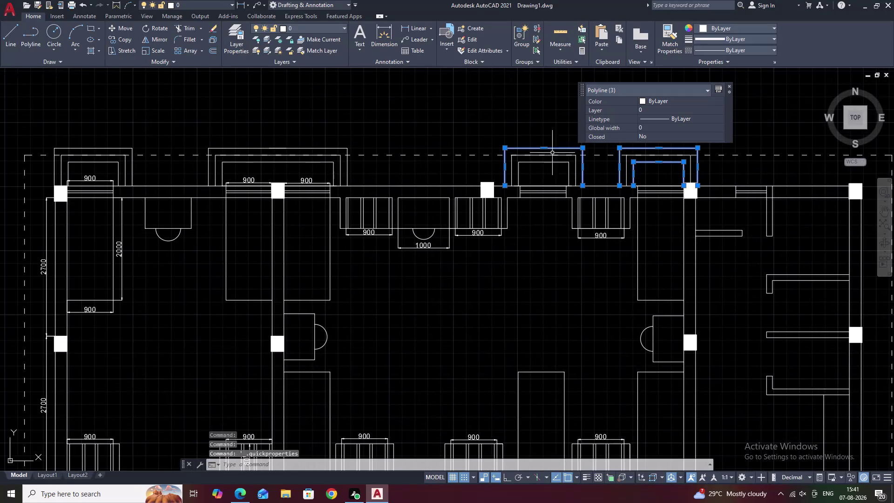
click(549, 161)
middle_drag(392, 169, 495, 168)
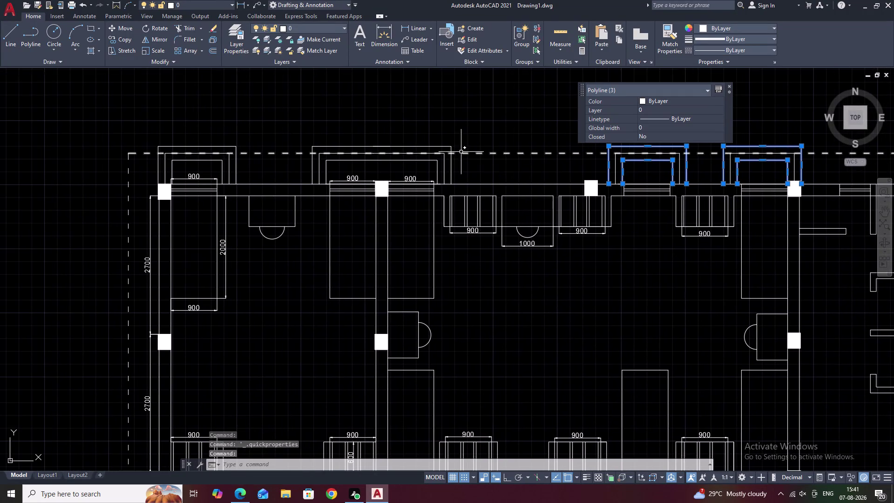
click(440, 146)
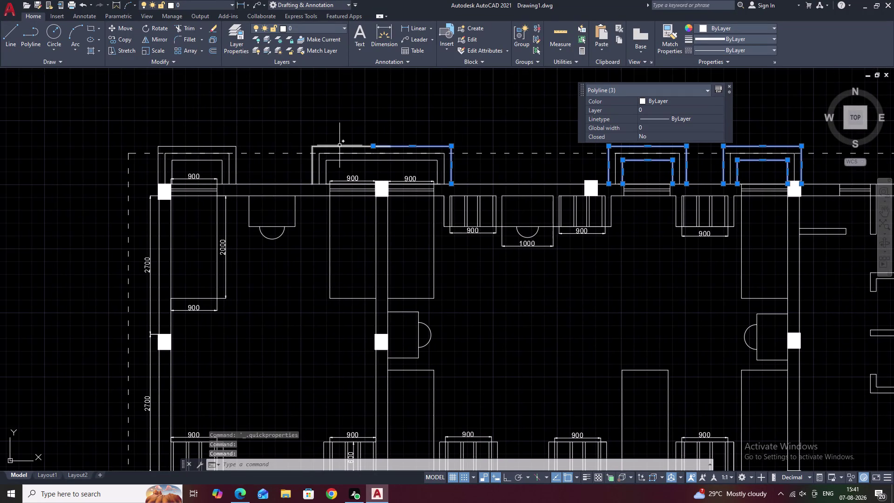
click(340, 145)
click(344, 161)
click(414, 160)
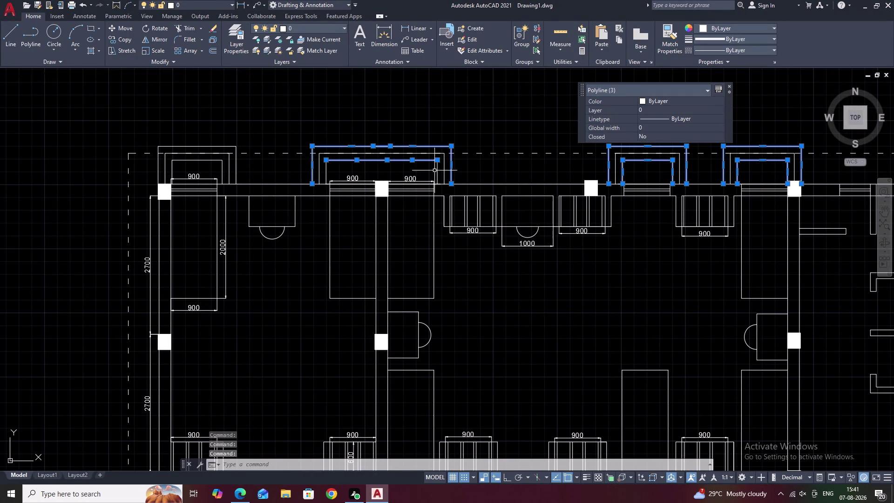
click(438, 173)
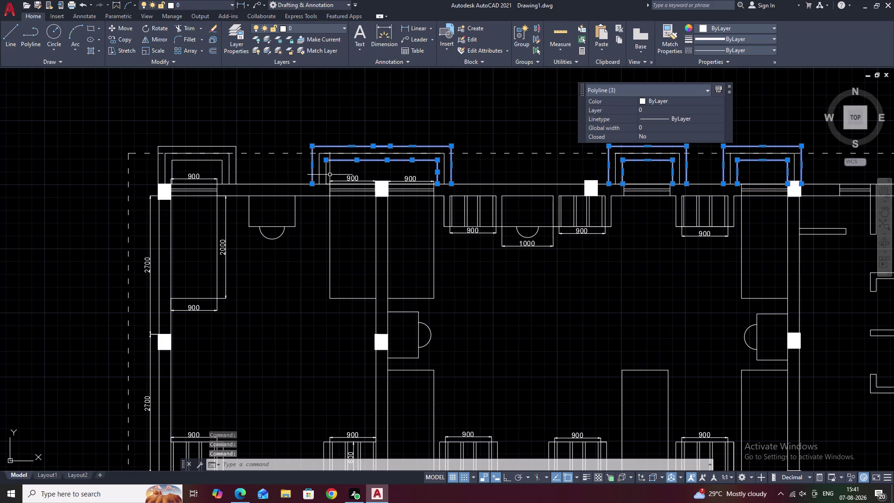
click(326, 174)
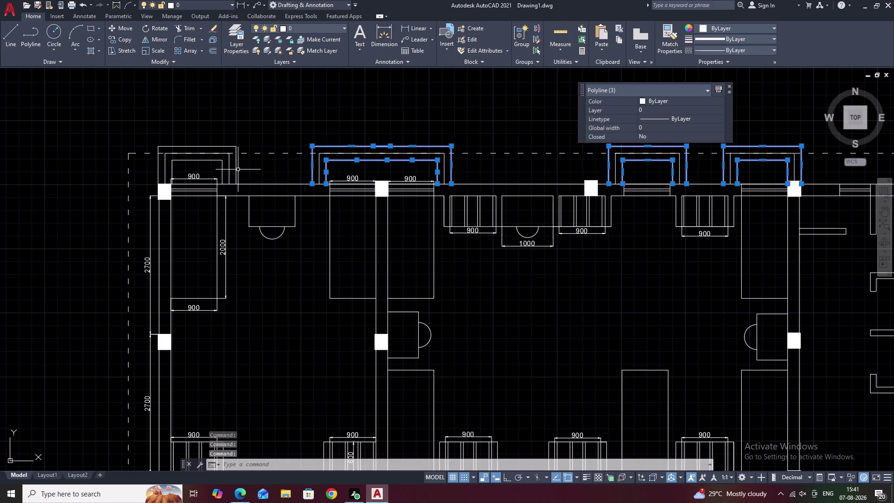
click(236, 169)
click(222, 169)
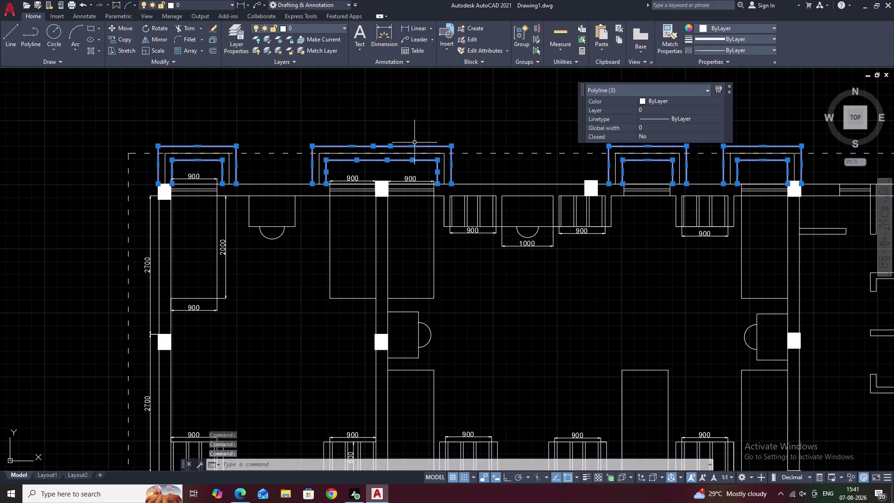
click(745, 49)
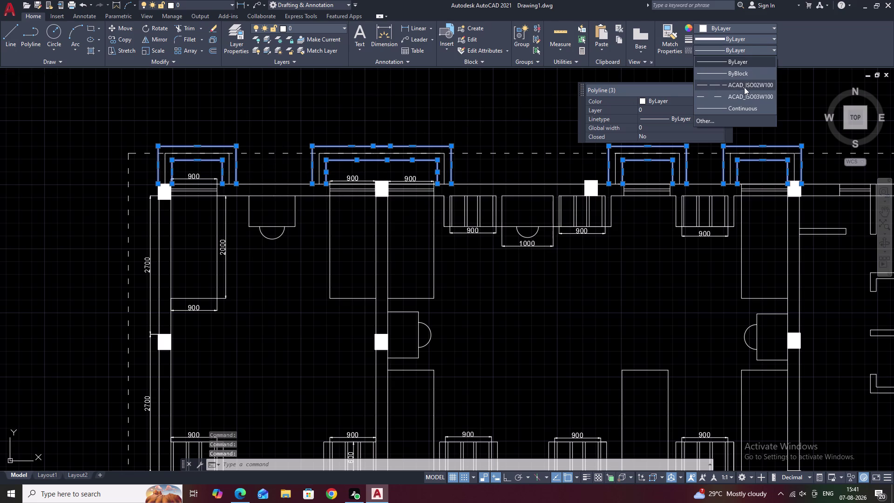
click(745, 89)
key(Escape)
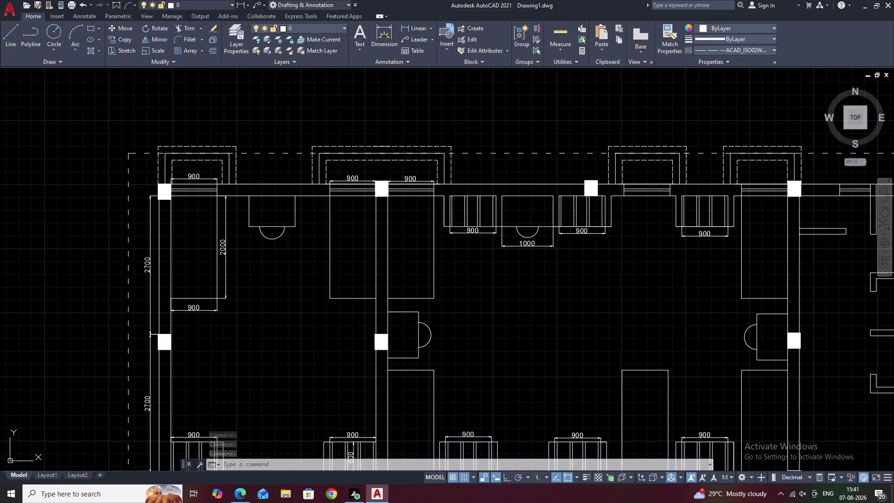
scroll(down, 3)
middle_drag(554, 132, 478, 120)
middle_drag(482, 123, 504, 101)
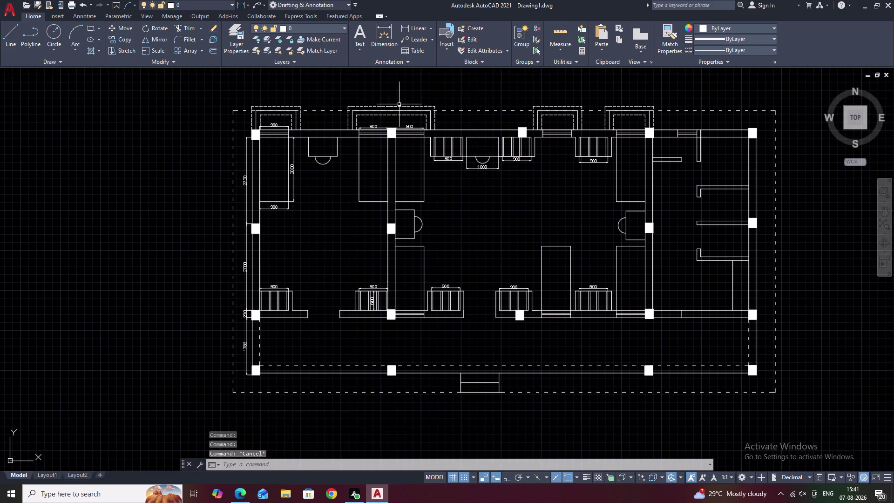
Grip-stretch the top edge of the dashed outline above the top-left opening.
middle_drag(399, 104, 452, 104)
scroll(up, 3)
middle_drag(343, 119, 368, 119)
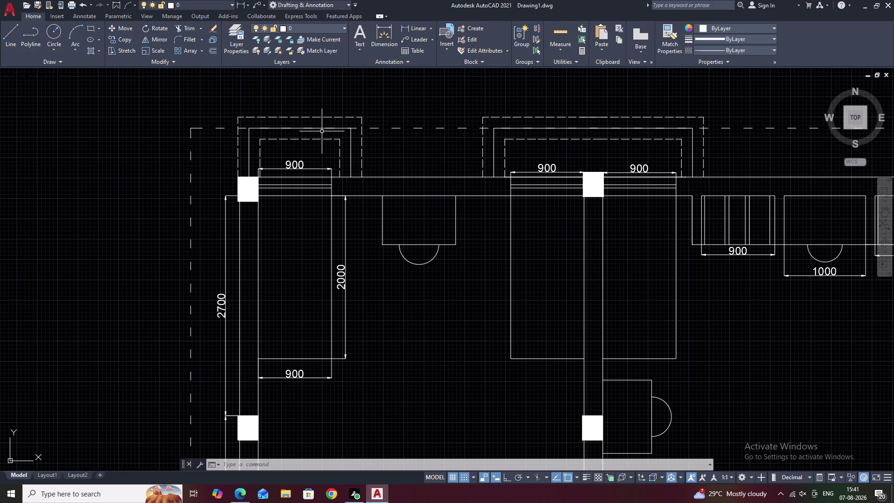
scroll(up, 3)
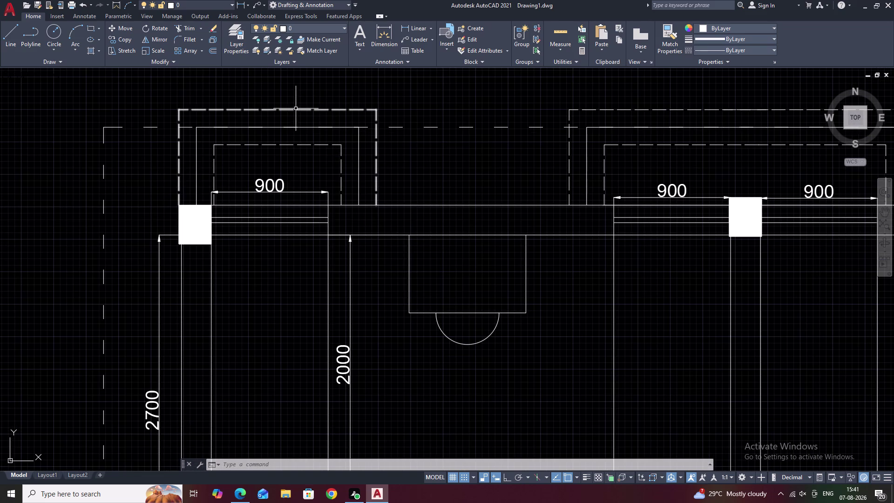
click(290, 110)
click(275, 111)
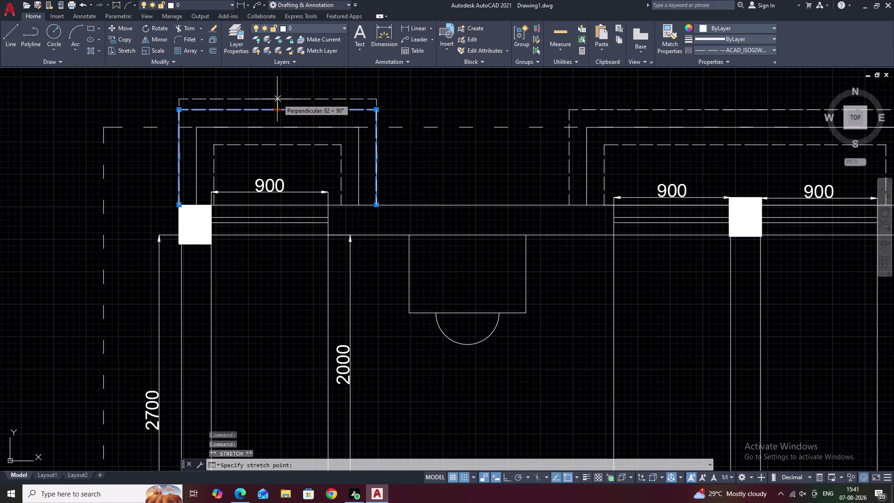
click(277, 93)
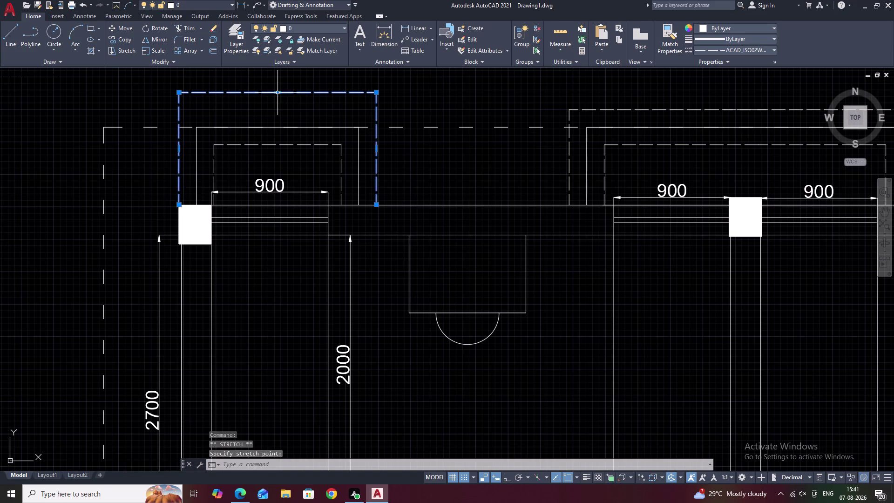
click(279, 93)
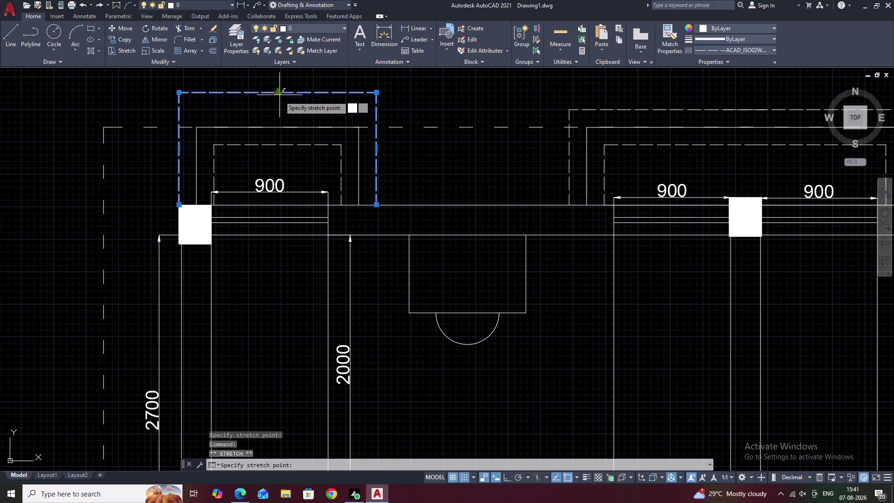
click(280, 105)
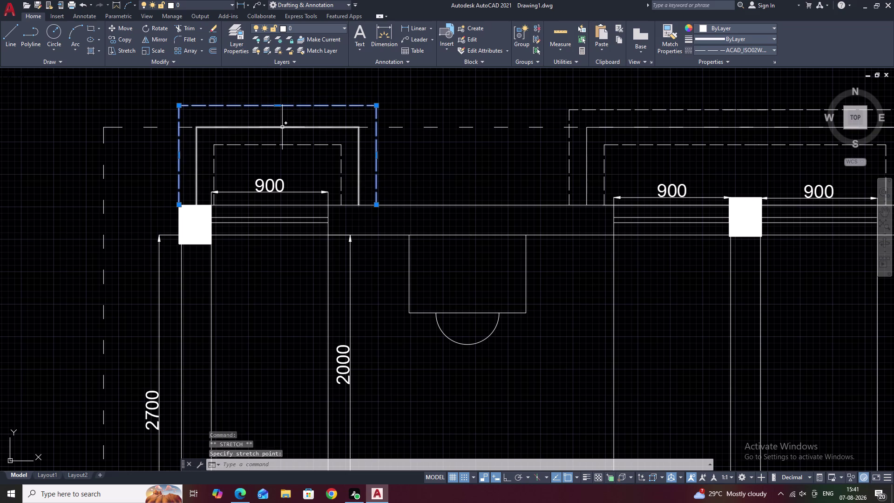
Grip-stretch the inner solid outline's top edge above the left opening, then clear the selection.
click(282, 127)
click(279, 128)
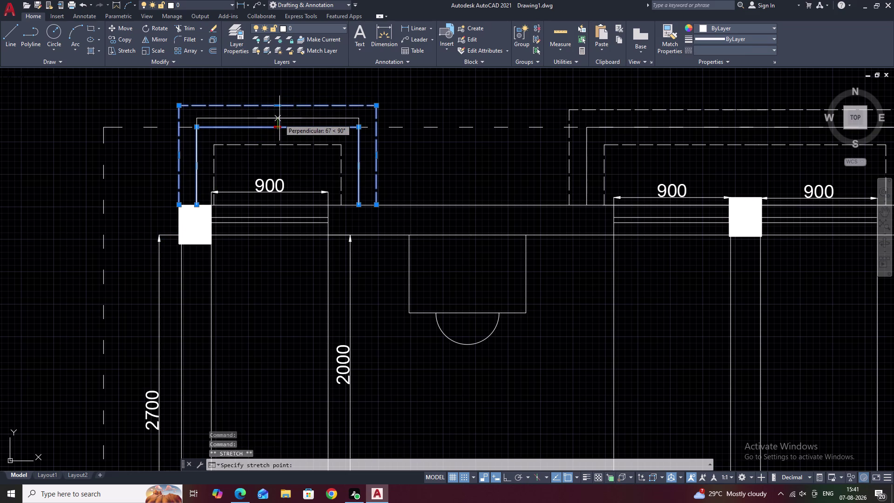
click(279, 119)
middle_drag(454, 132, 448, 133)
key(Escape)
middle_drag(448, 137, 356, 135)
middle_drag(454, 139, 369, 137)
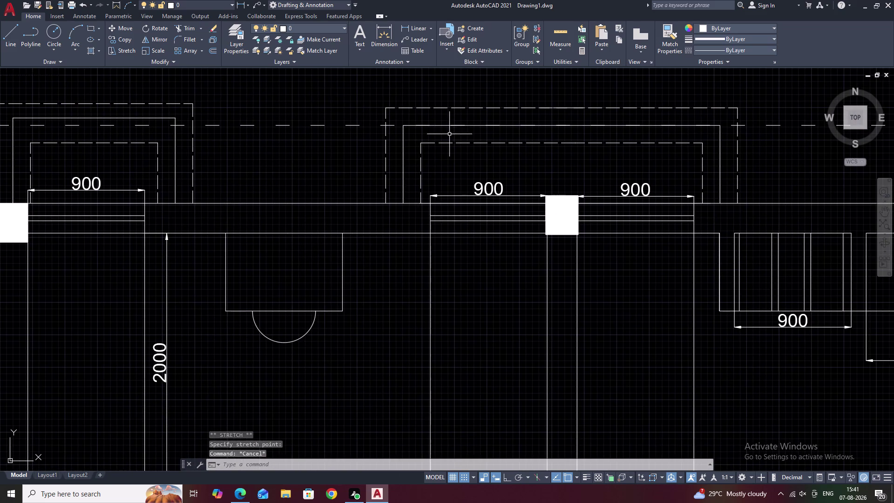
click(508, 108)
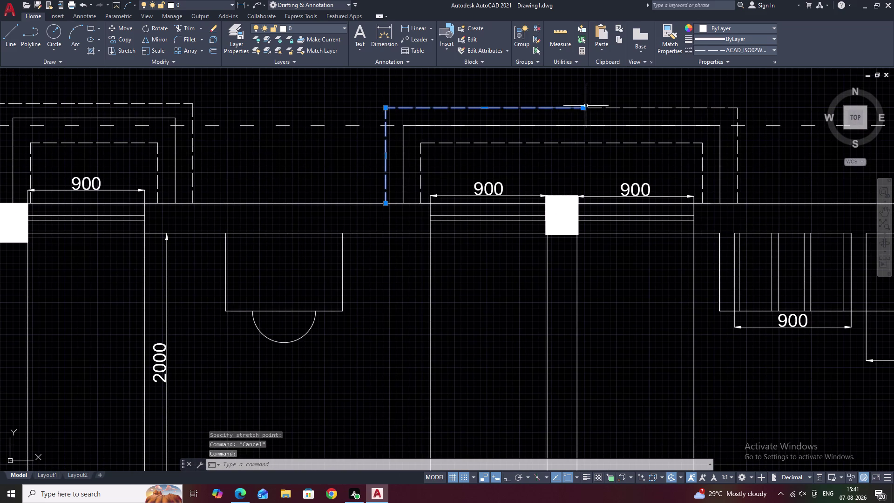
Try joining the two dashed outline halves above the middle opening with J.
click(616, 108)
text(J)
key(space)
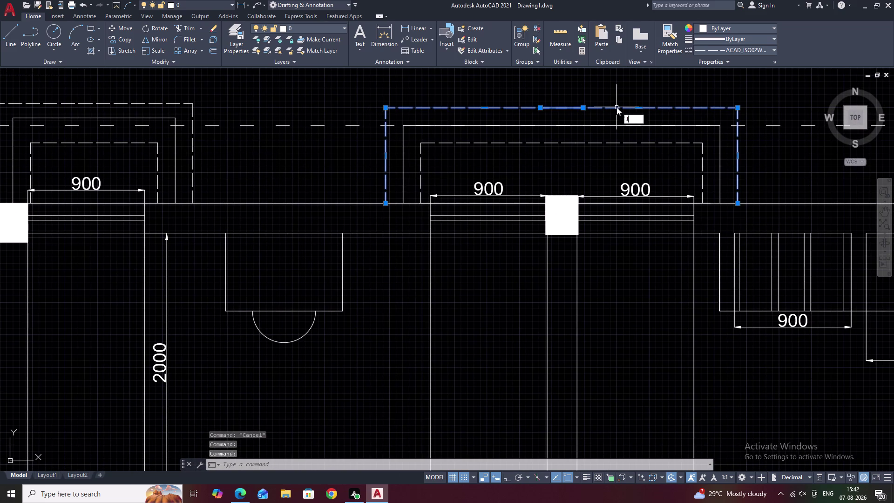
click(573, 108)
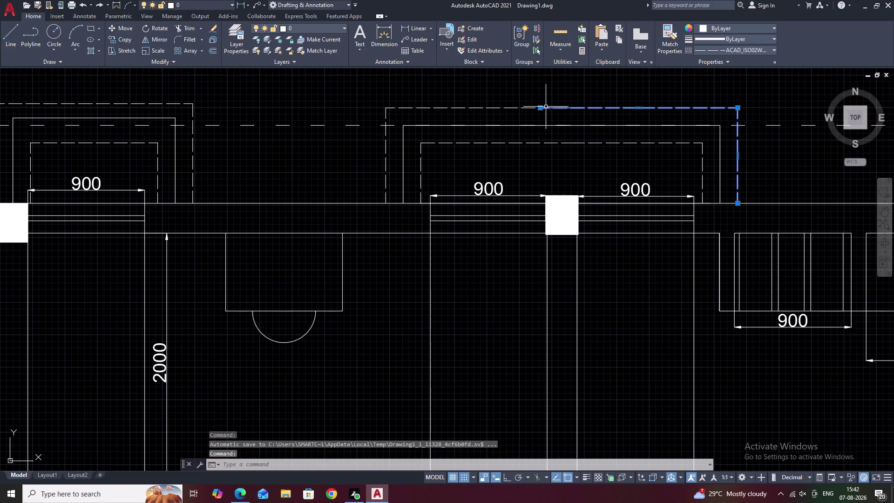
click(518, 108)
text(J)
key(space)
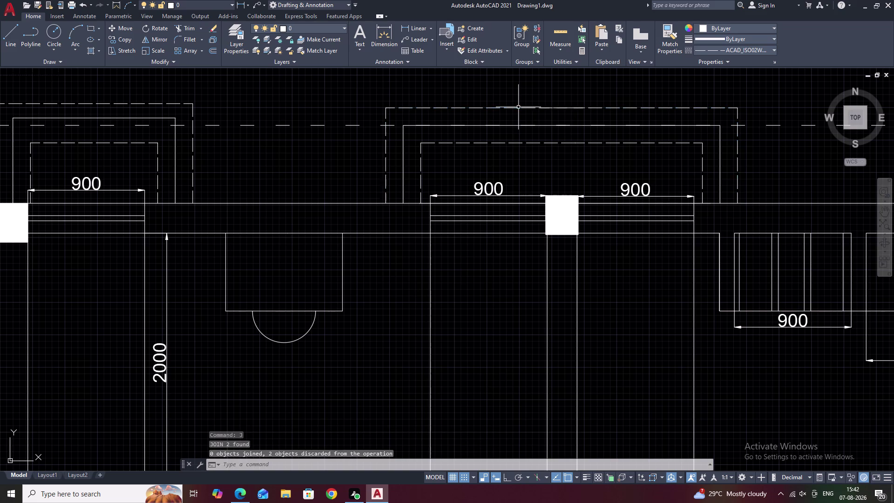
click(556, 108)
click(520, 107)
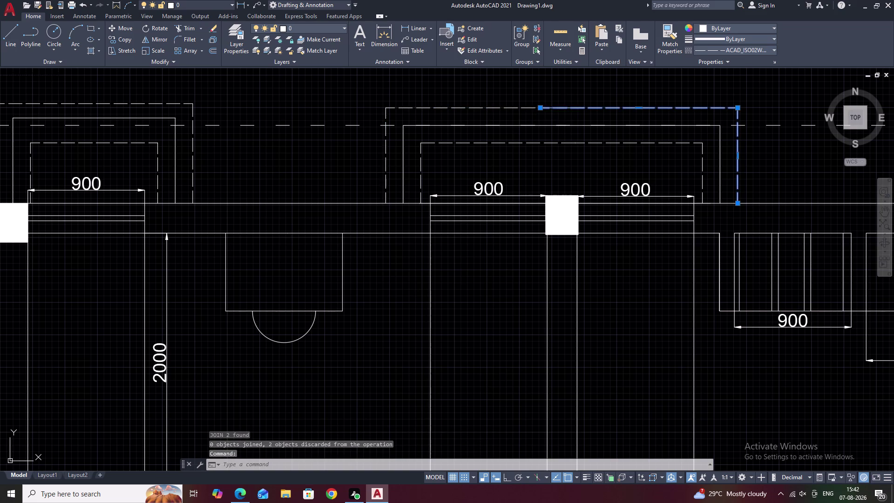
Raise the top edges of the left and right dashed halves to one height.
click(484, 110)
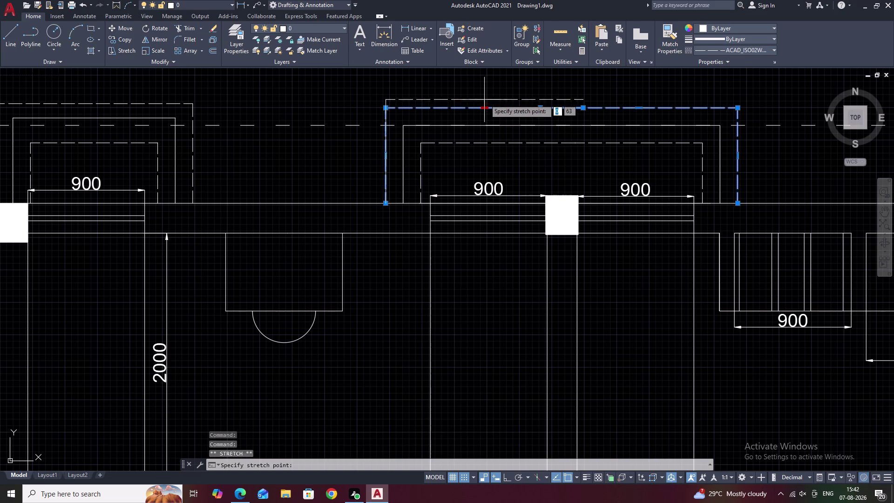
click(485, 94)
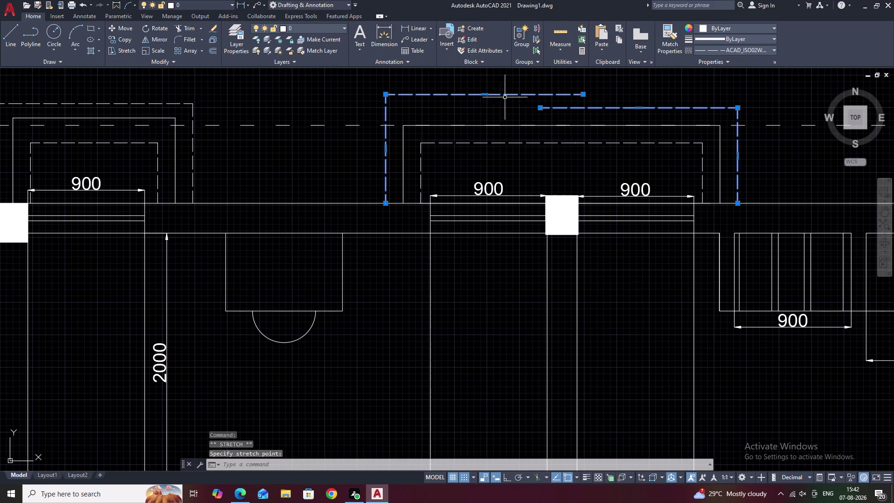
middle_drag(536, 103, 437, 115)
click(543, 122)
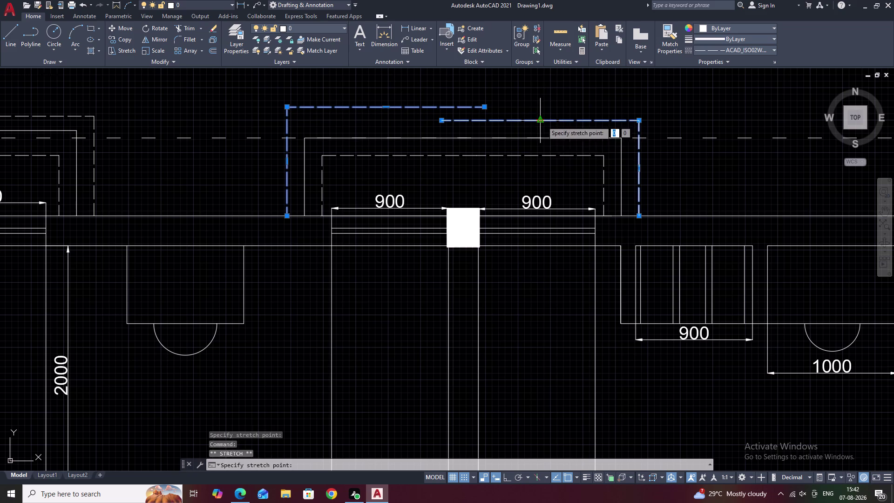
click(542, 121)
click(542, 121)
click(544, 107)
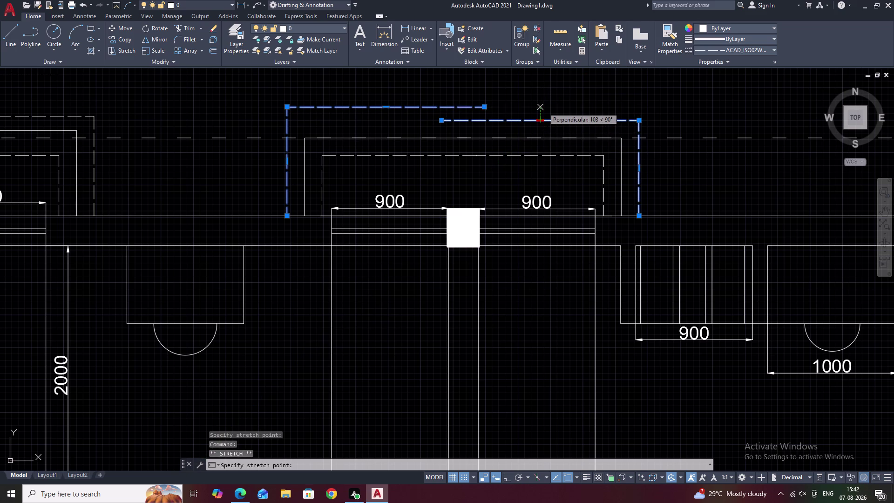
key(Escape)
middle_drag(515, 118, 514, 104)
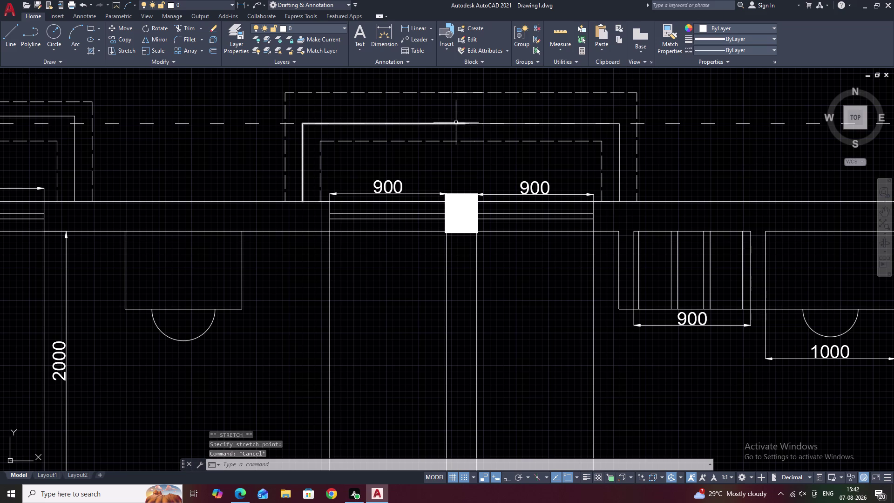
Try joining the solid outline pieces above the middle opening with J, then cancel.
click(455, 125)
click(512, 123)
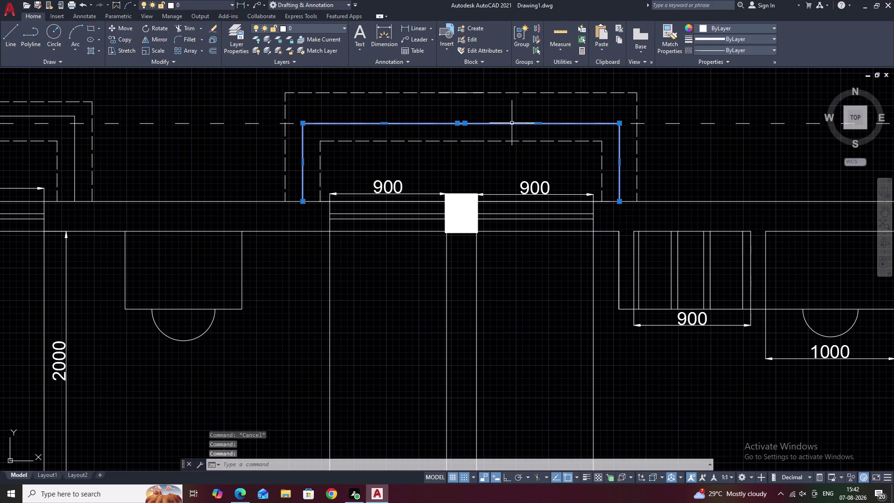
text(J)
key(space)
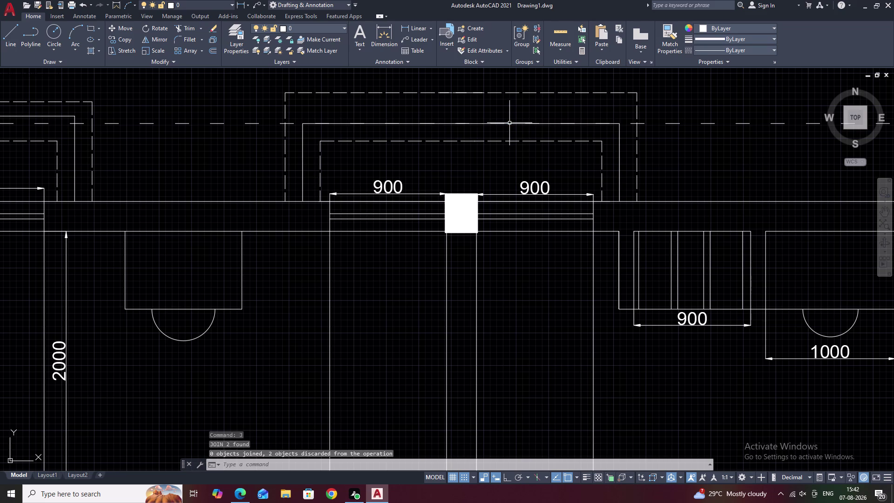
click(510, 123)
click(441, 124)
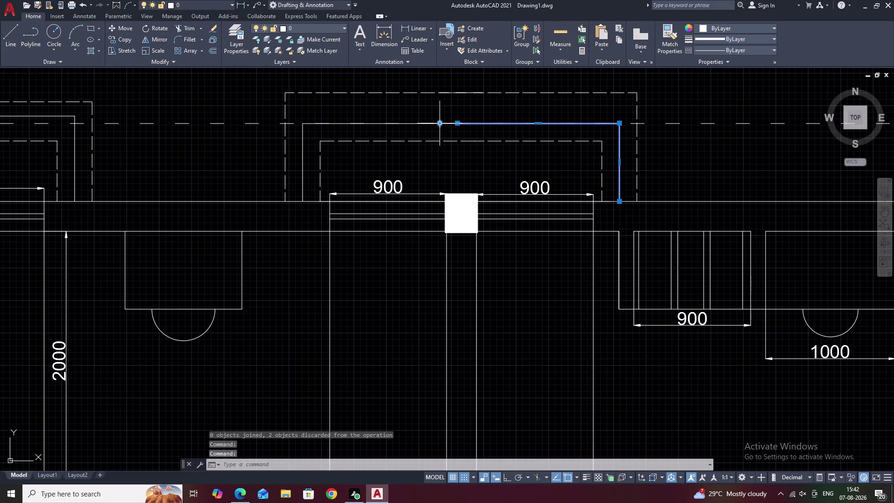
key(Escape)
Grip-stretch the right and left halves of the solid outline, then cancel the stretch.
click(490, 122)
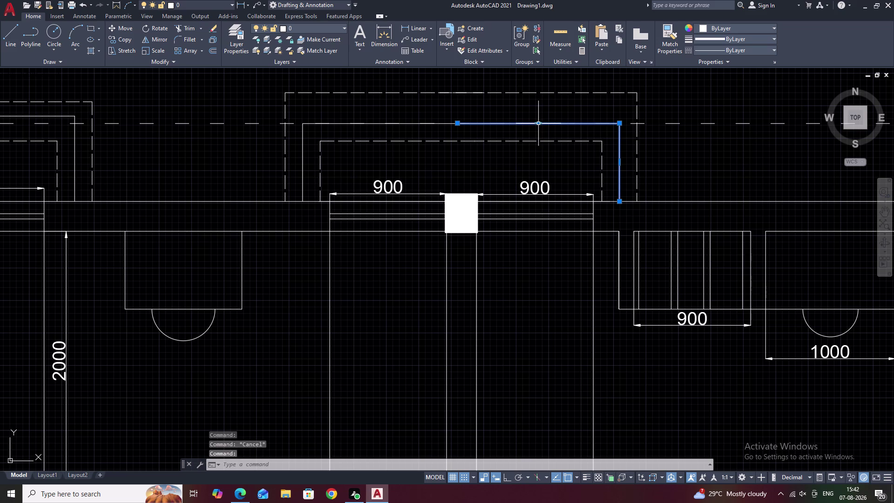
click(538, 123)
click(538, 115)
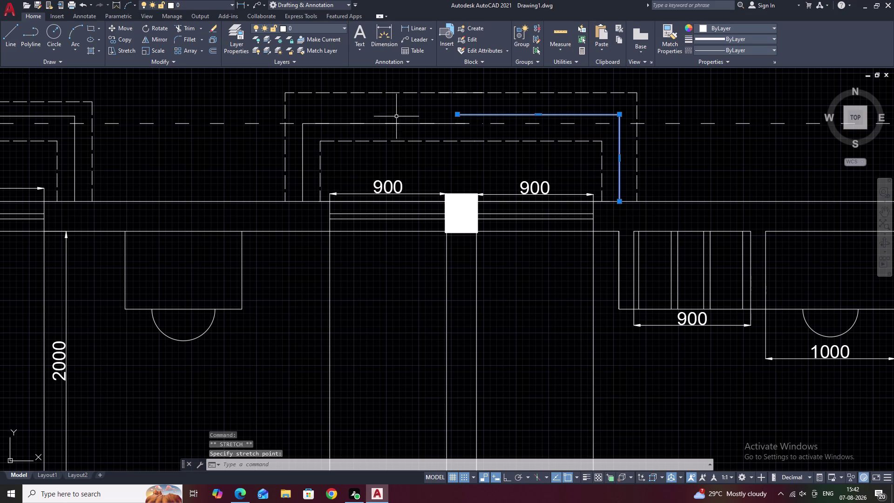
click(393, 123)
click(384, 124)
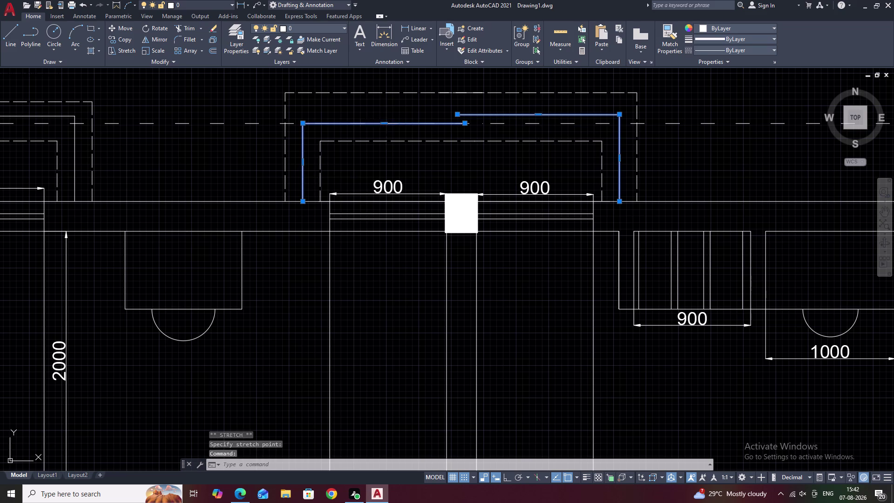
click(386, 114)
scroll(down, 3)
middle_drag(442, 131, 405, 124)
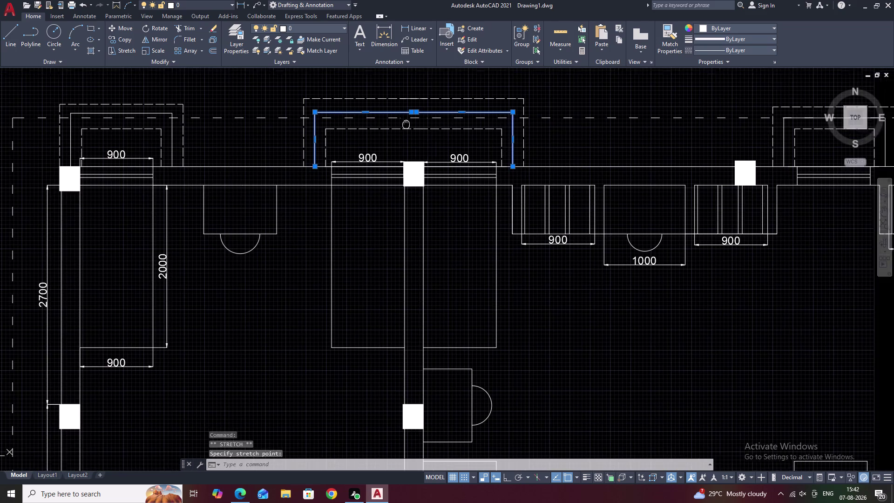
key(Escape)
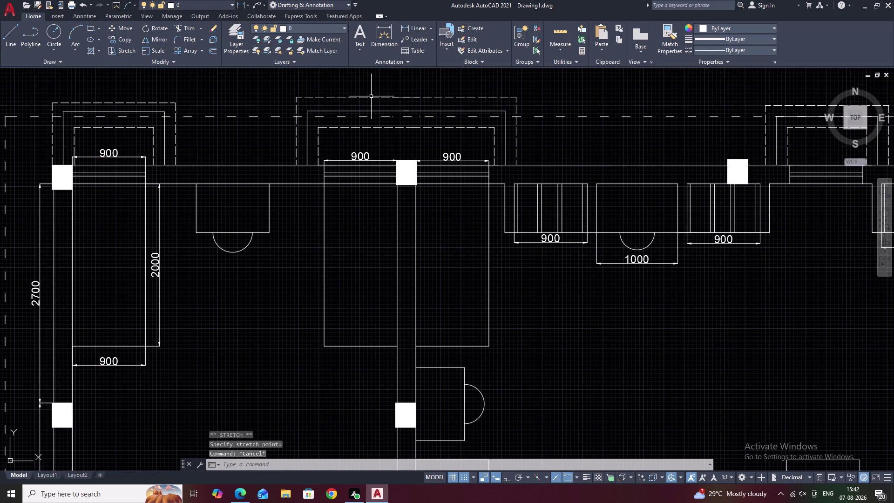
Select the dashed outline and set its left and right top edges level.
click(371, 97)
click(457, 96)
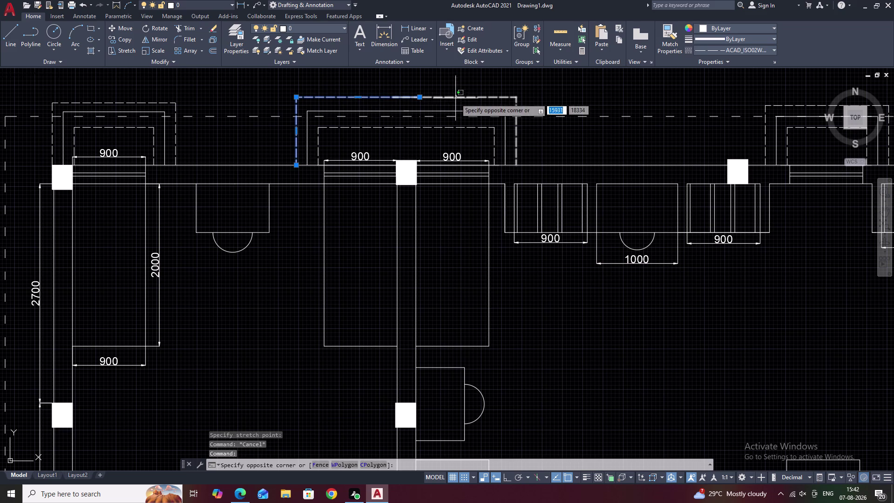
click(455, 99)
click(358, 98)
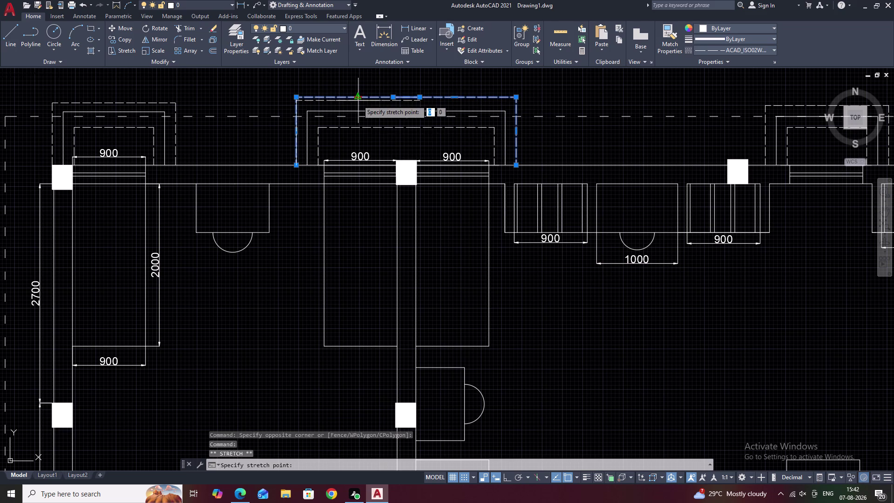
click(358, 103)
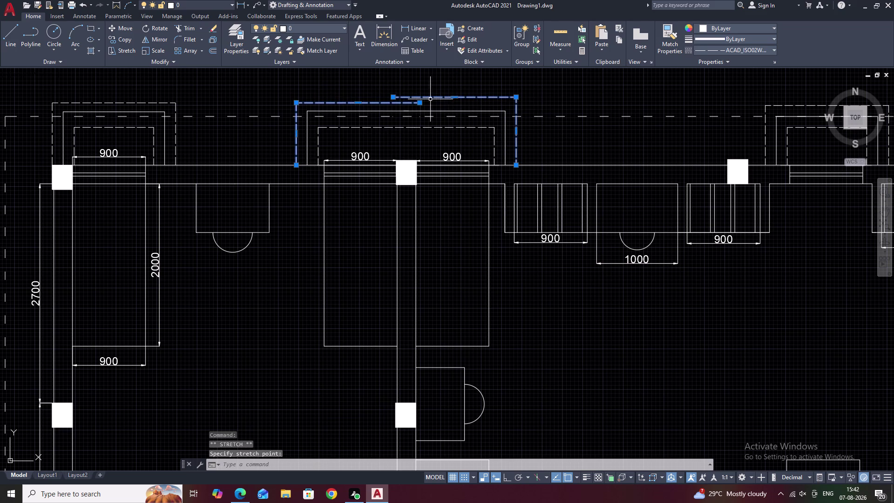
click(456, 98)
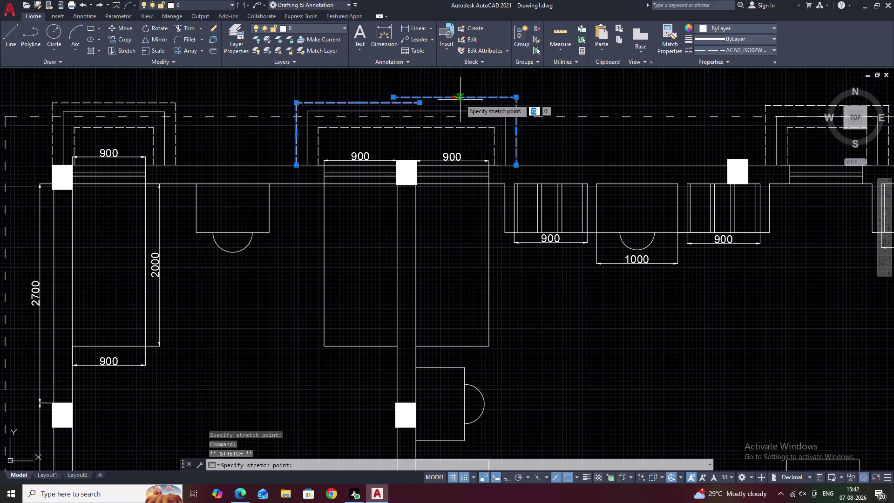
double_click(455, 96)
Stretch the dashed outline's right top edge into final position and clear the selection.
click(454, 99)
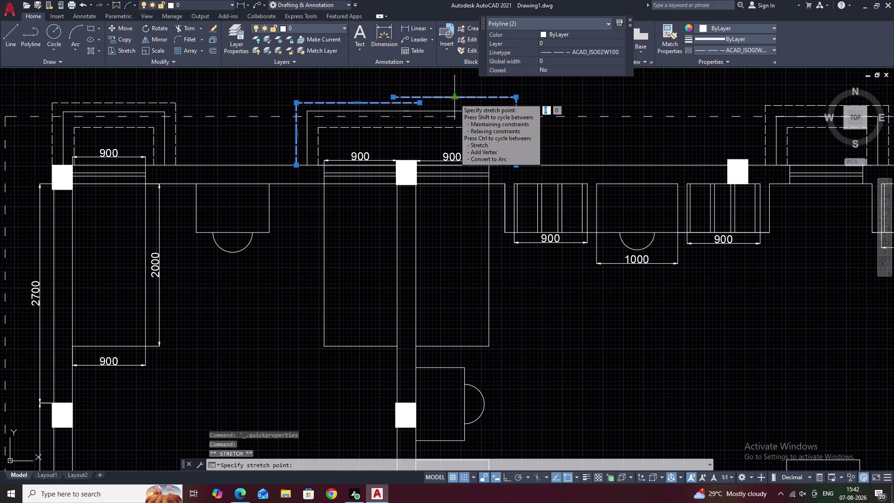
click(455, 99)
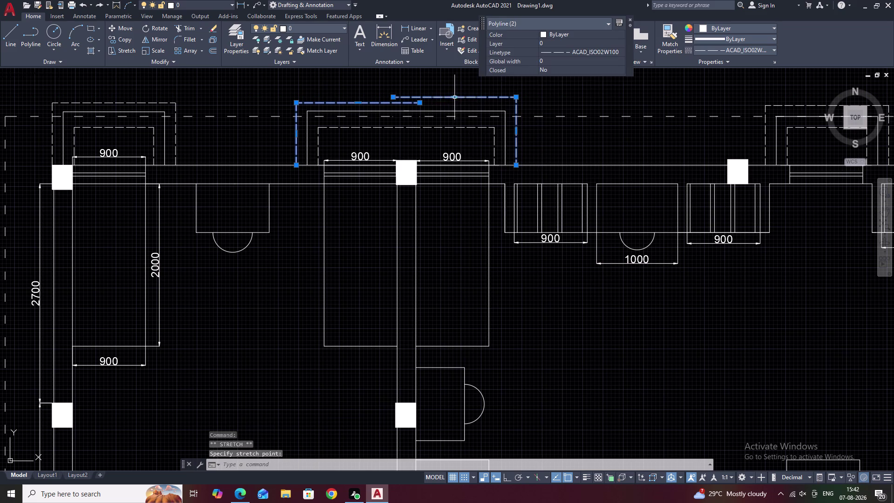
click(455, 98)
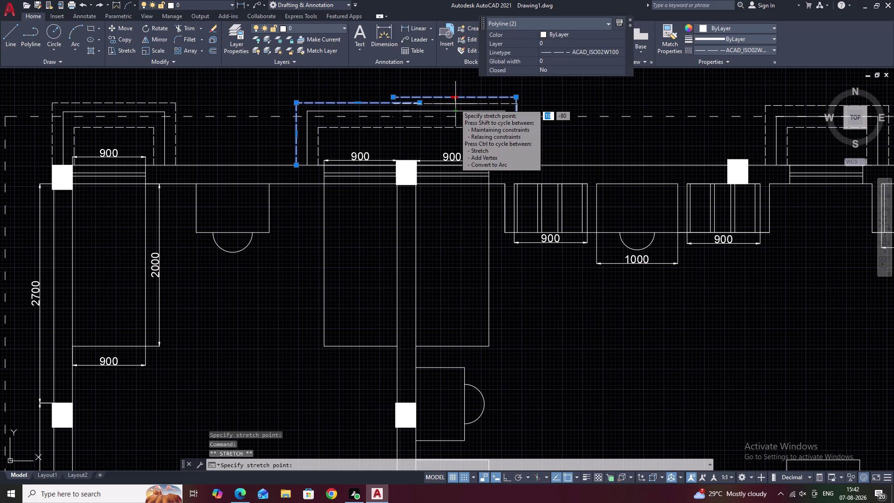
click(455, 103)
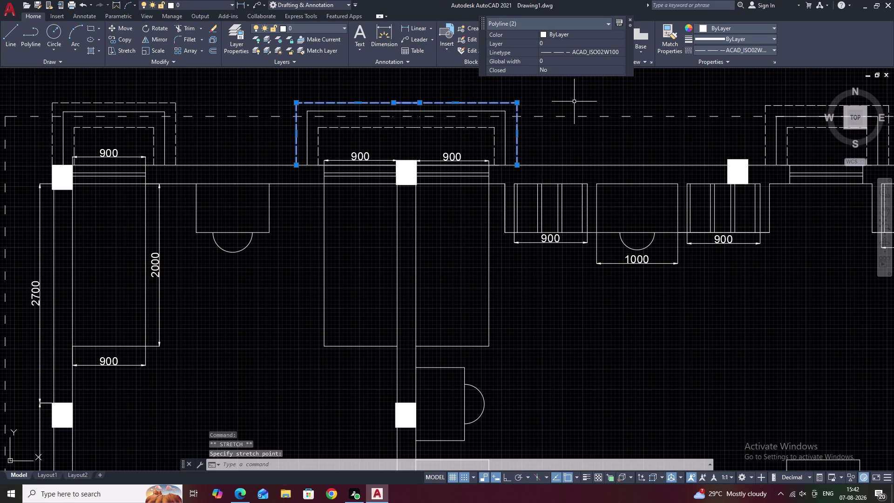
key(Escape)
middle_drag(577, 106, 394, 104)
middle_drag(533, 101, 427, 102)
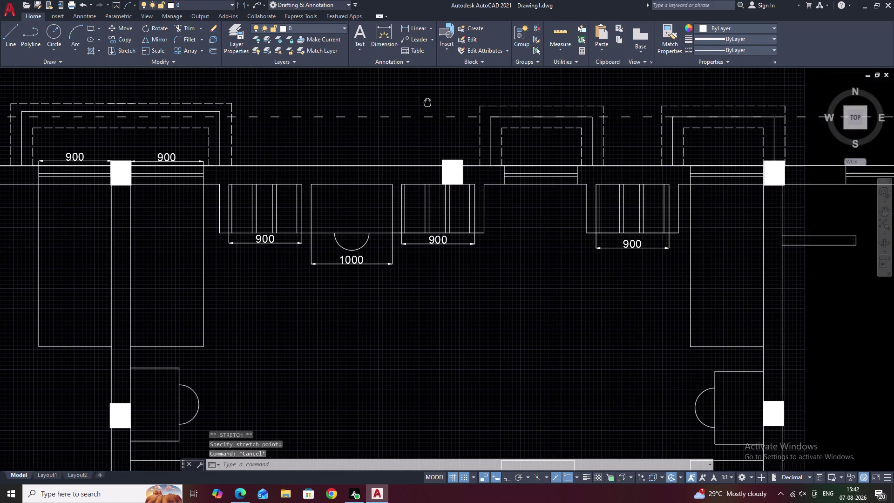
Try stretching the top edge of the dashed outline above the next opening, then cancel.
middle_drag(542, 108, 492, 107)
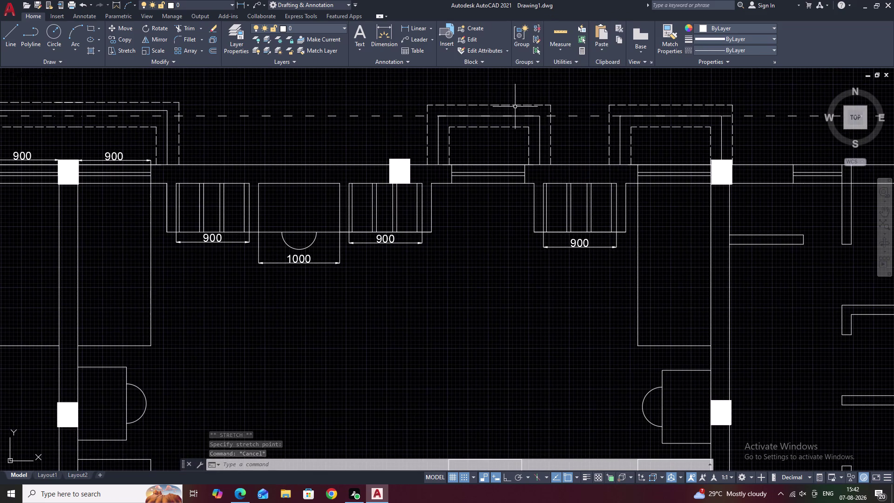
click(491, 104)
click(492, 105)
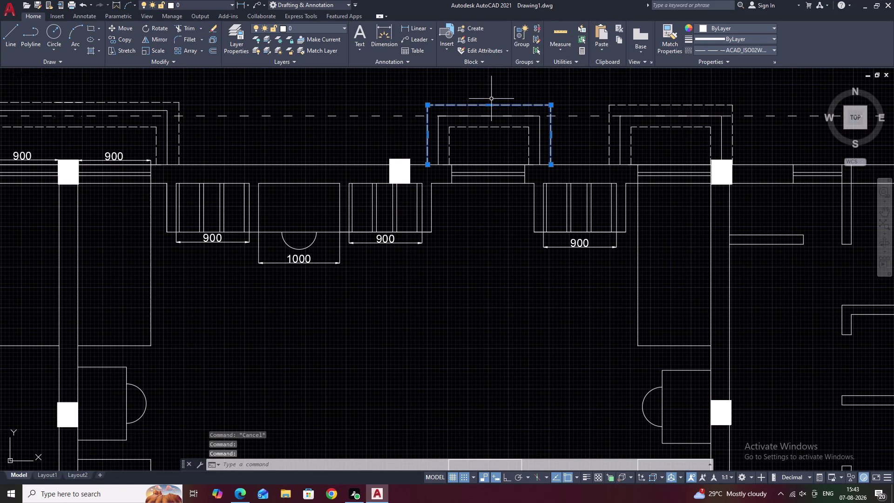
click(490, 104)
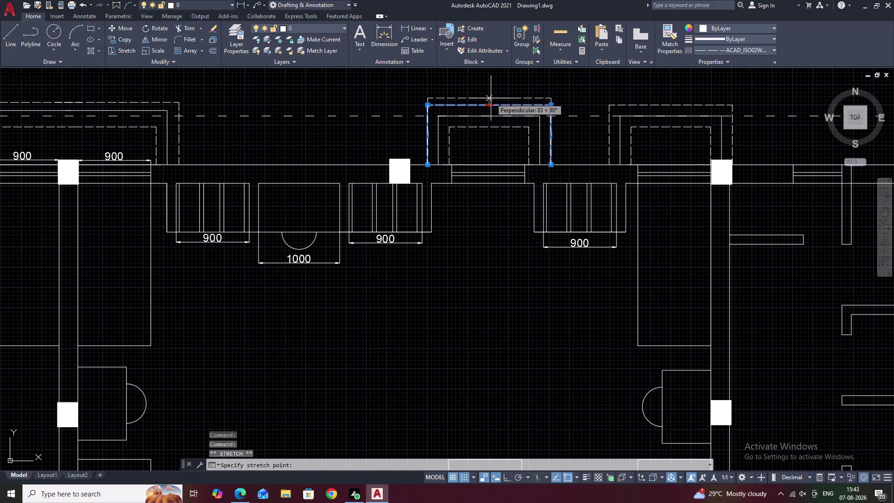
click(491, 98)
click(490, 116)
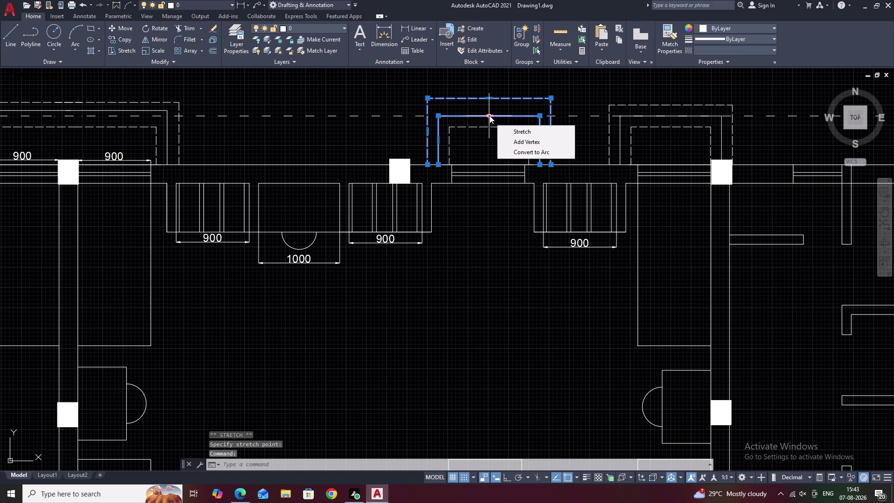
click(490, 115)
click(488, 109)
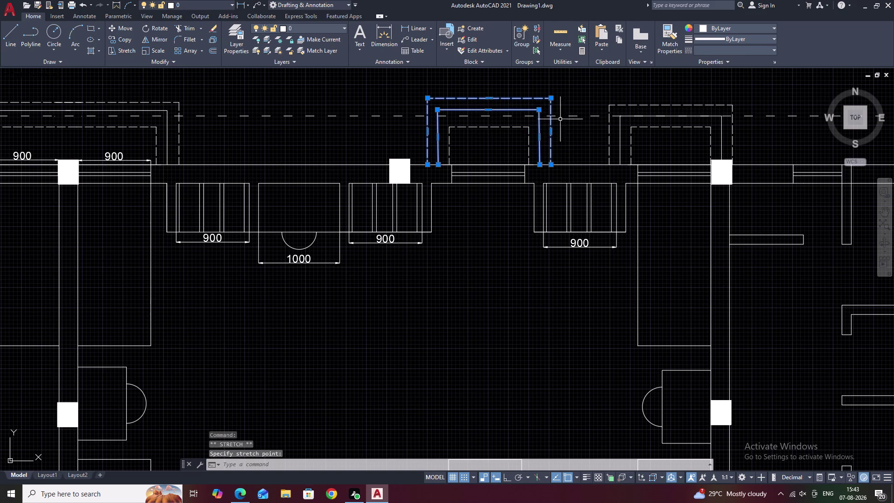
key(Escape)
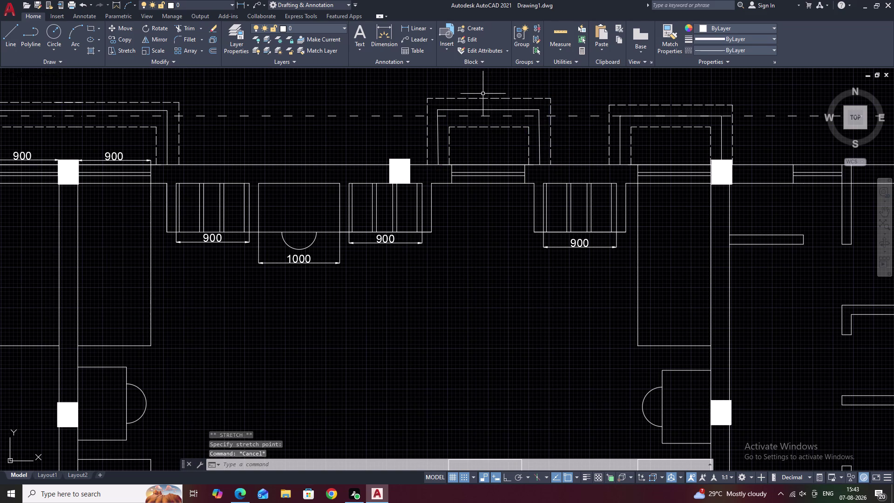
Stretch the outer dashed outline's top edge down to the lower height.
click(488, 99)
click(492, 98)
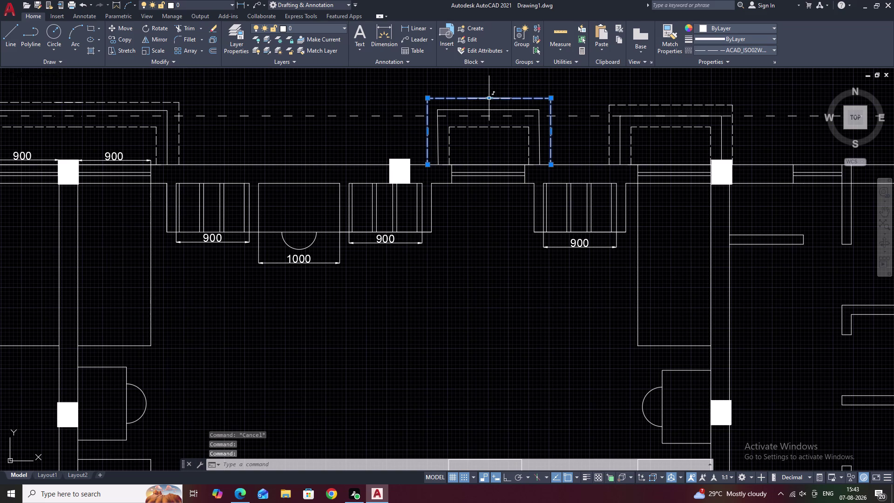
click(490, 97)
click(490, 102)
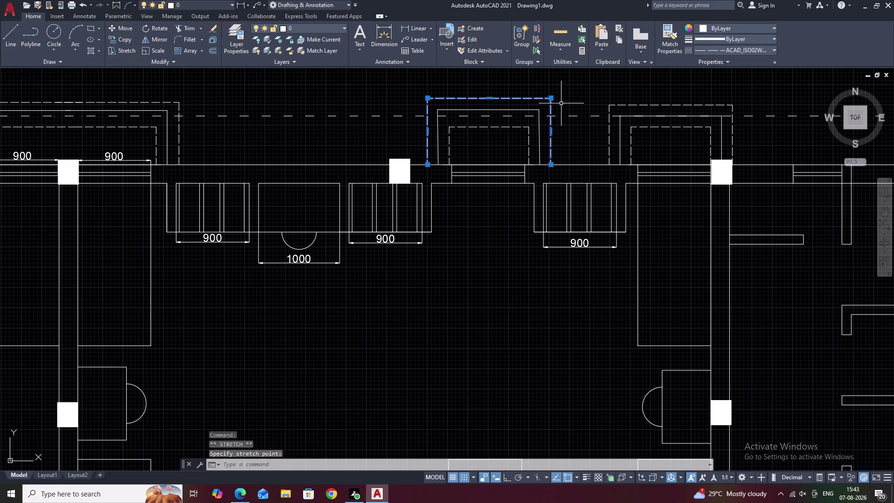
scroll(up, 3)
click(490, 96)
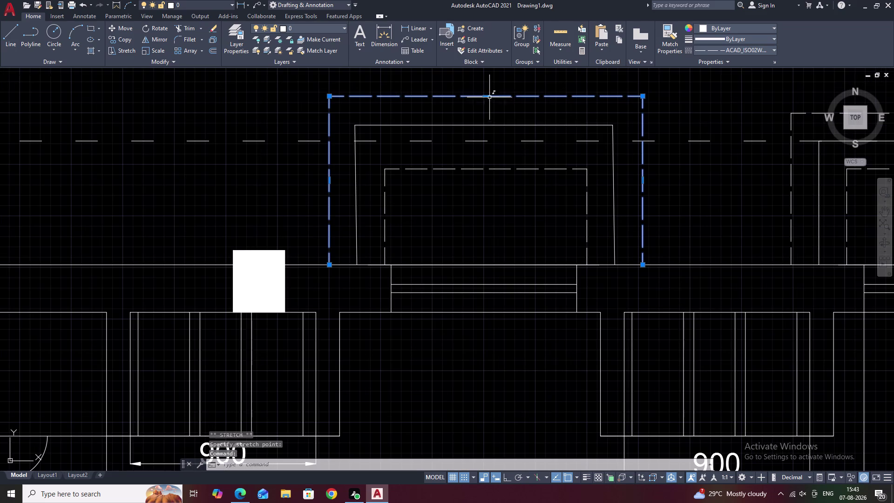
click(485, 94)
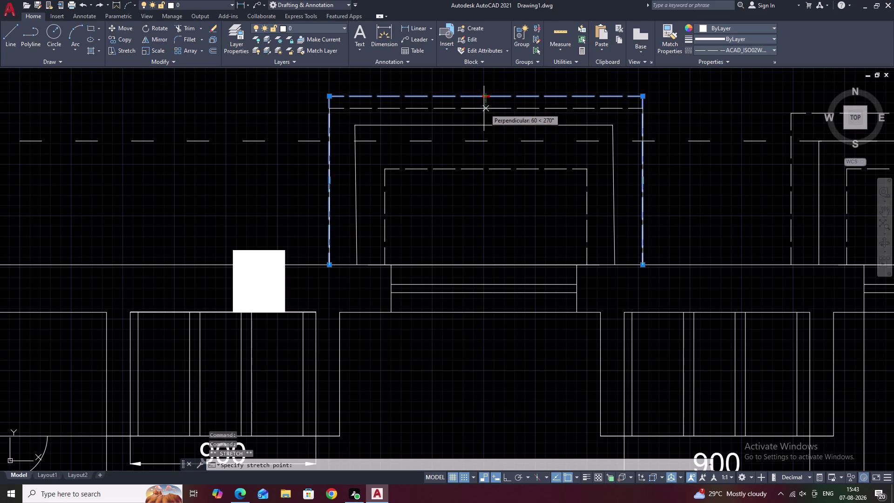
click(484, 107)
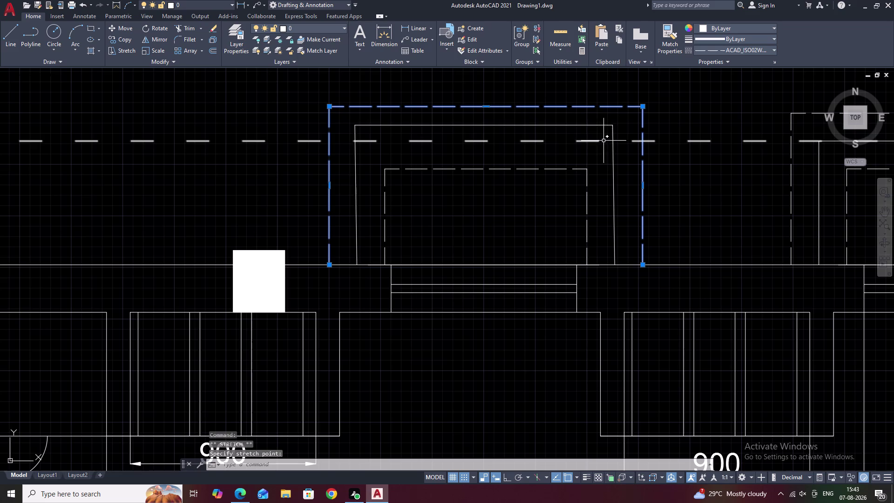
Window-select the inner dashed rectangle and grab its top edge, then cancel.
click(490, 170)
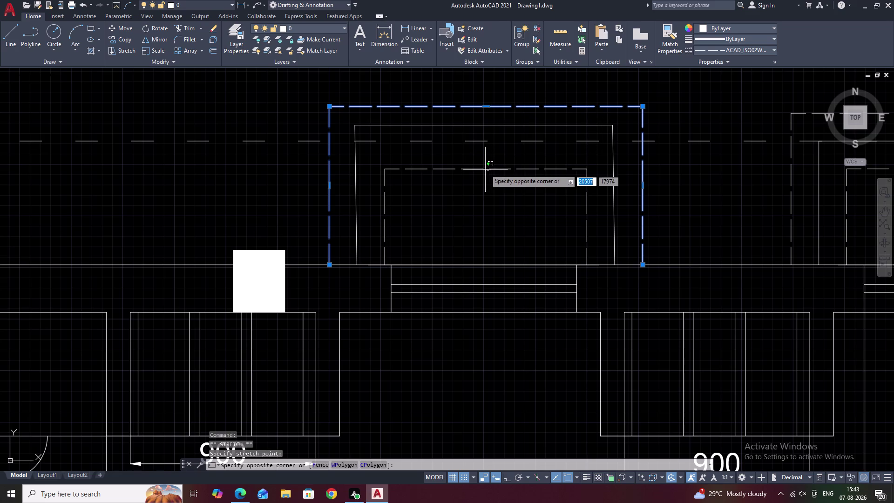
click(486, 169)
click(487, 168)
click(487, 161)
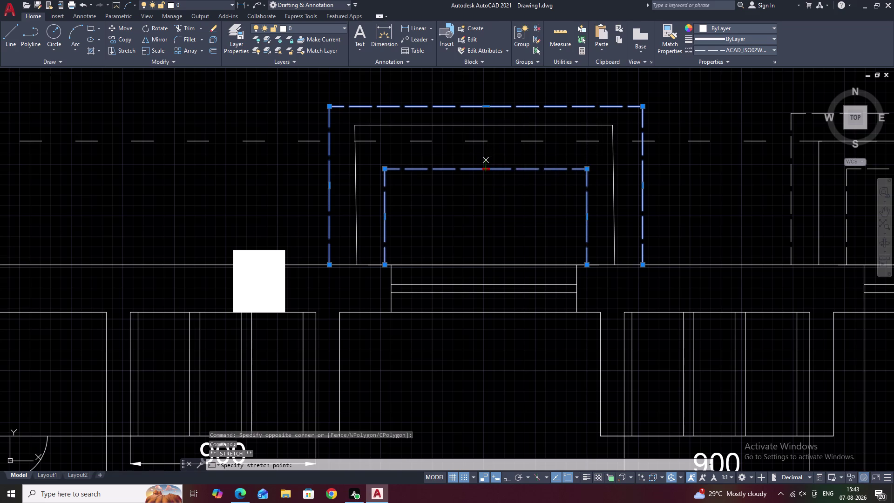
middle_drag(498, 171, 525, 167)
key(Escape)
scroll(down, 3)
middle_drag(654, 177, 495, 171)
middle_drag(555, 174, 504, 171)
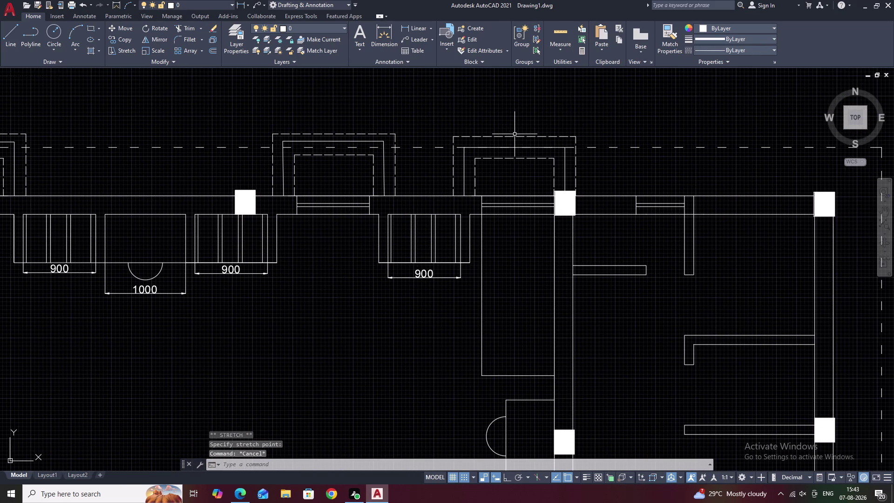
Stretch the top edge of the dashed outline above the right opening.
click(514, 137)
click(515, 134)
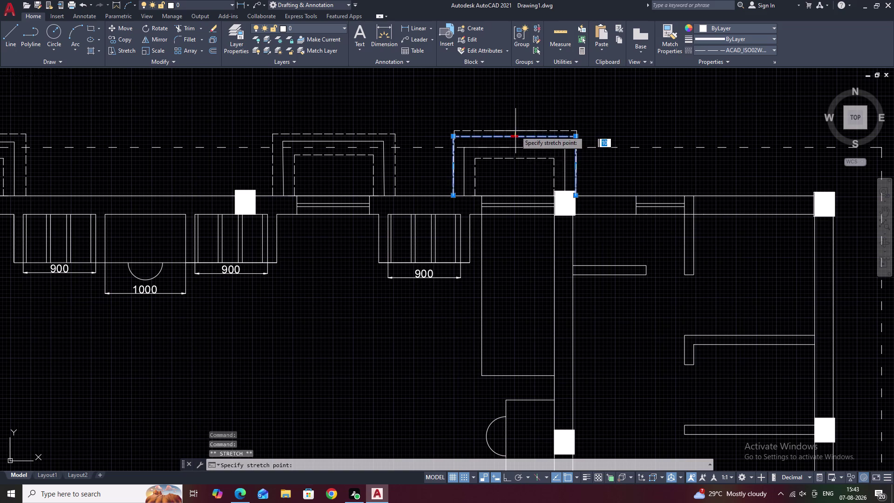
click(516, 131)
click(514, 132)
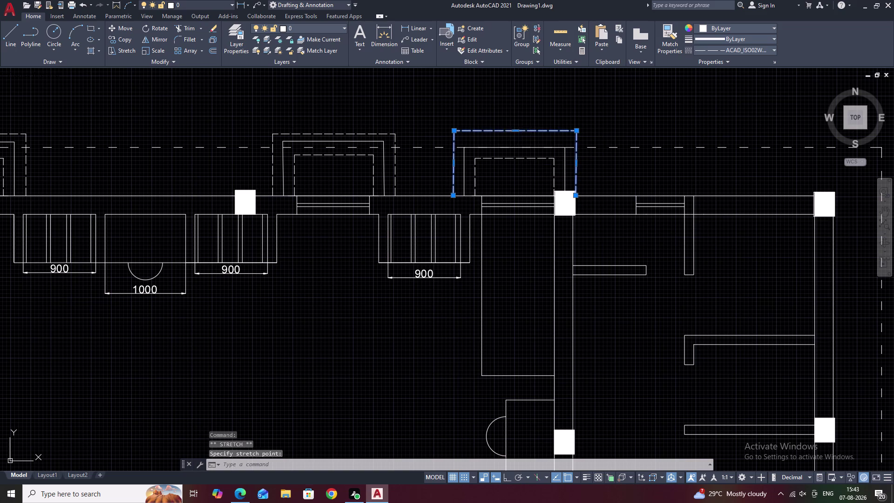
click(514, 135)
click(514, 148)
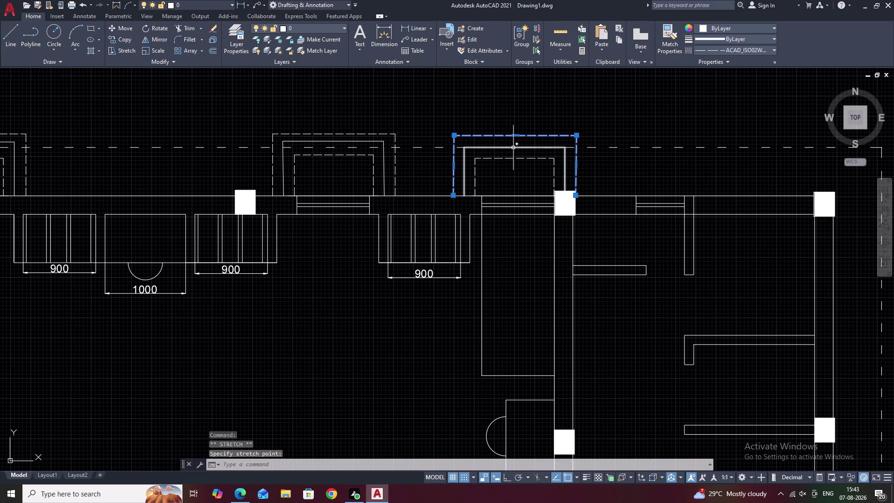
Add the inner outline and stretch both top edges, then cancel the stretch.
click(514, 146)
click(513, 143)
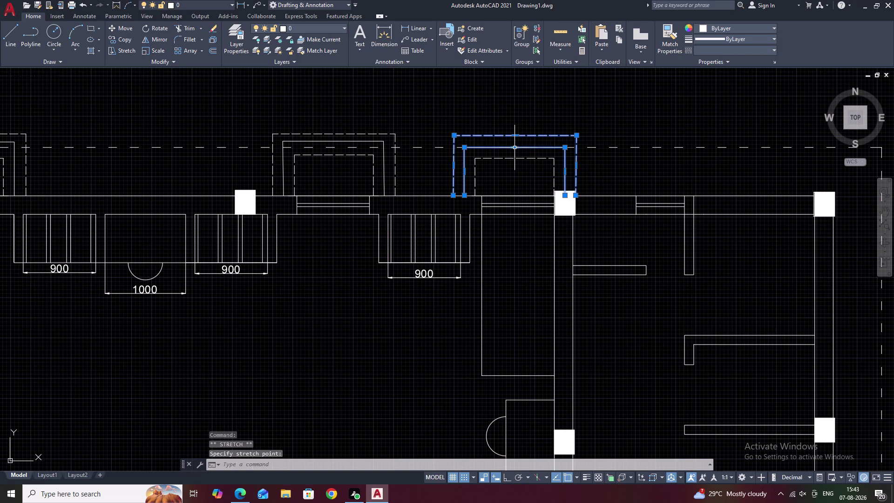
click(514, 146)
click(515, 142)
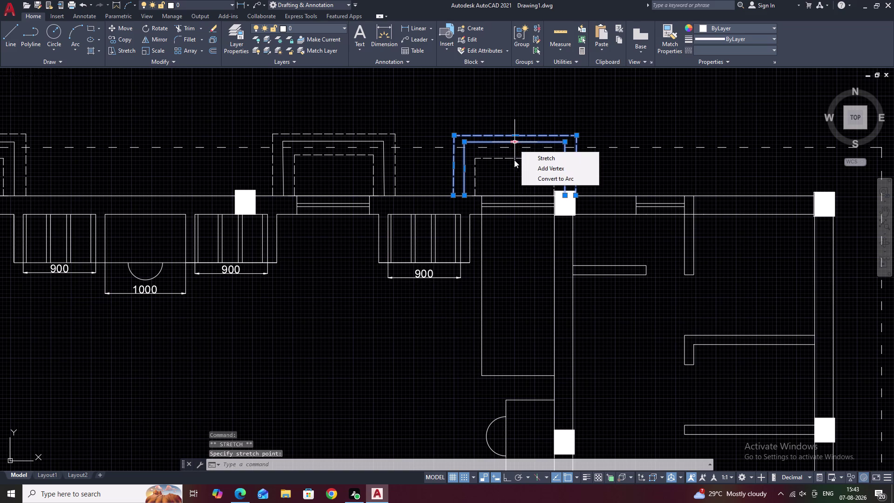
key(space)
click(510, 158)
click(513, 159)
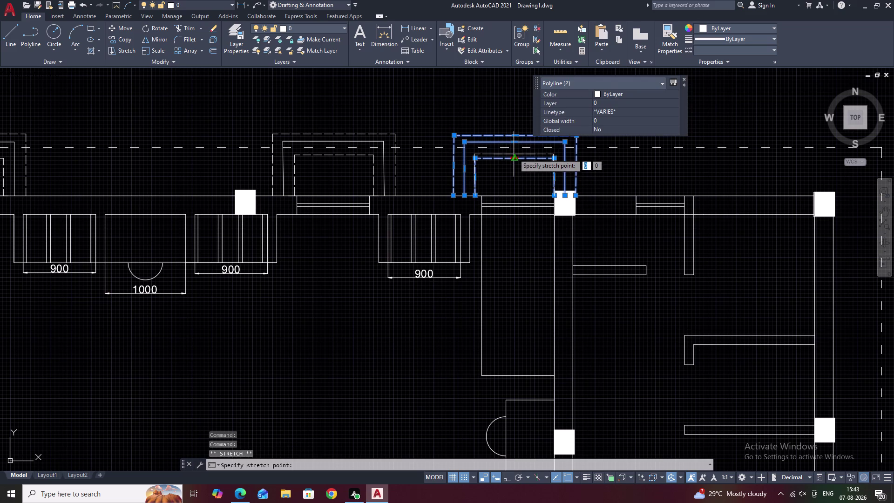
click(514, 153)
key(Escape)
Grab the inner dashed rectangle's top edge beside the next column, then cancel.
scroll(down, 3)
middle_drag(511, 164, 579, 155)
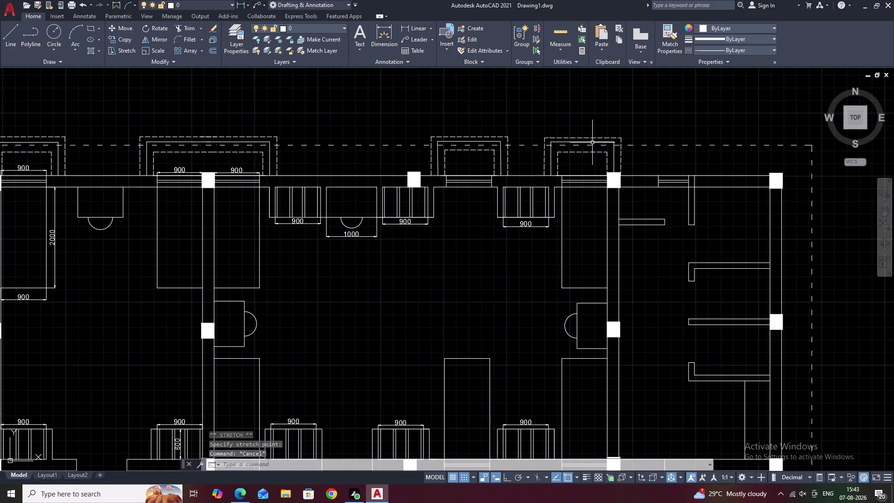
scroll(up, 3)
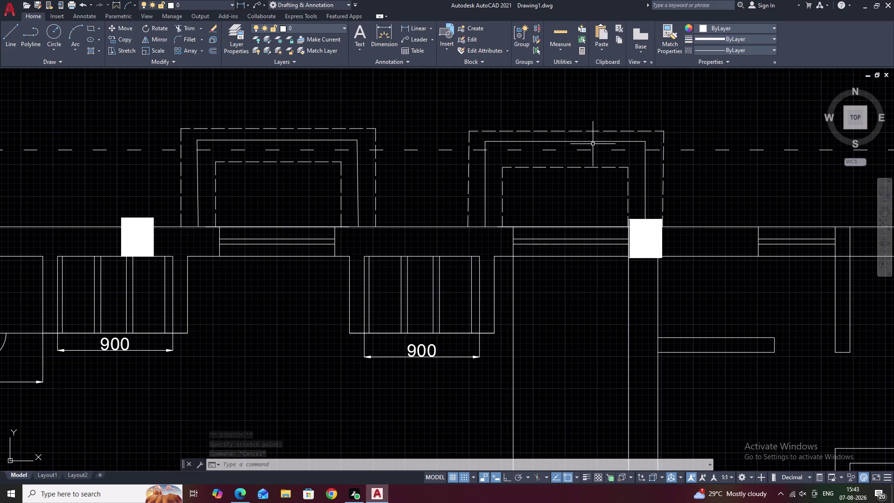
click(571, 167)
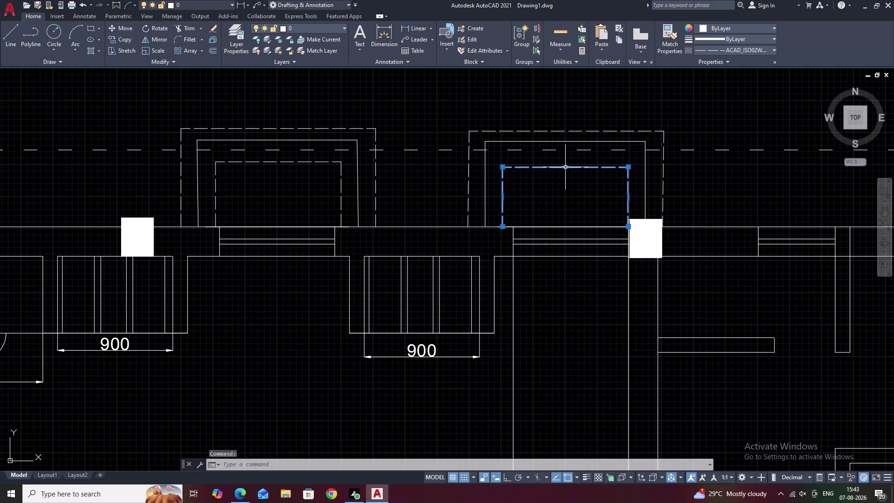
click(567, 168)
click(565, 161)
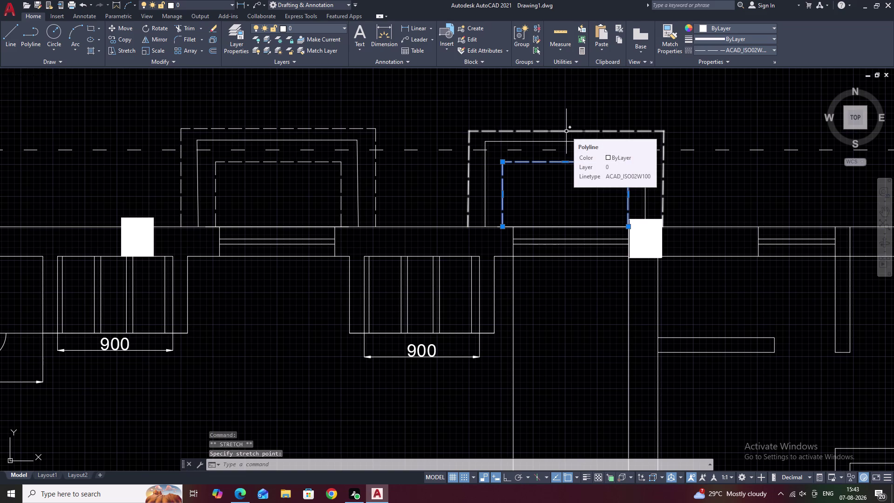
key(Escape)
scroll(down, 3)
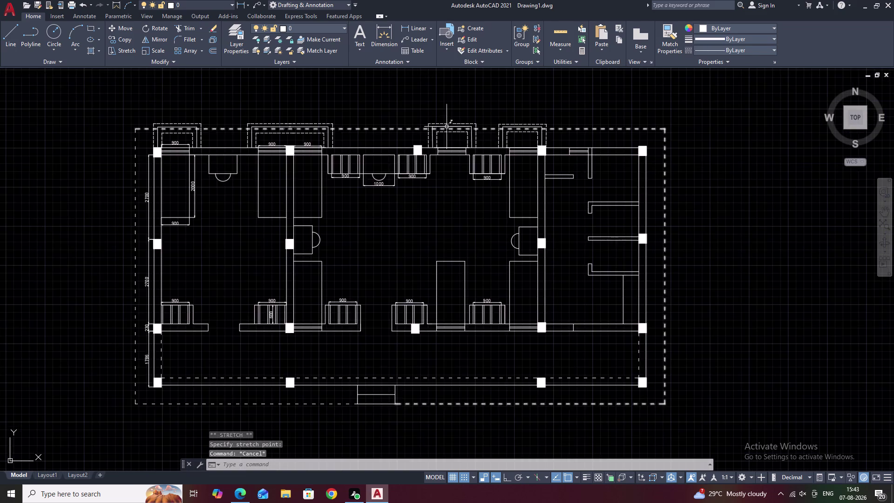
middle_drag(437, 124, 570, 130)
middle_drag(400, 123, 467, 123)
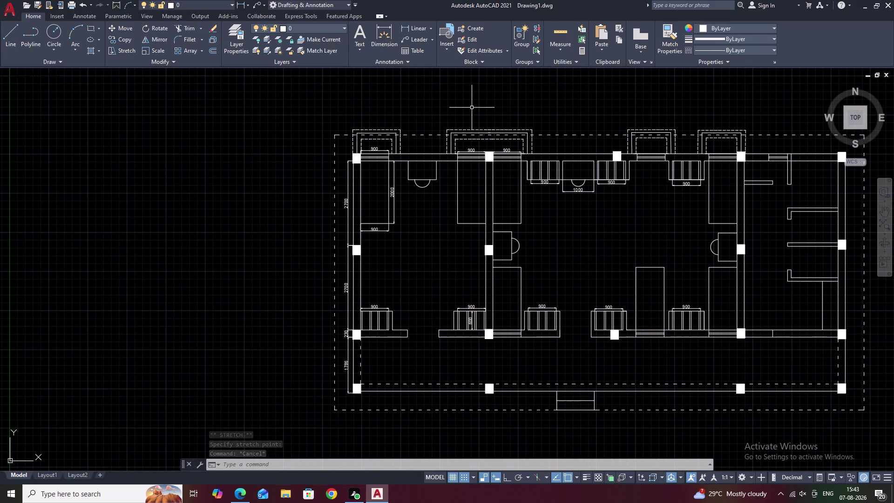
click(406, 24)
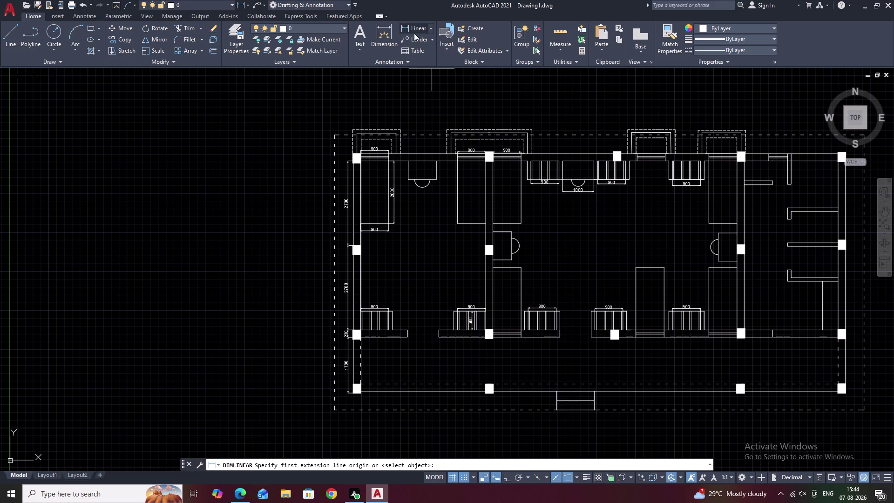
scroll(up, 3)
middle_drag(378, 110, 384, 184)
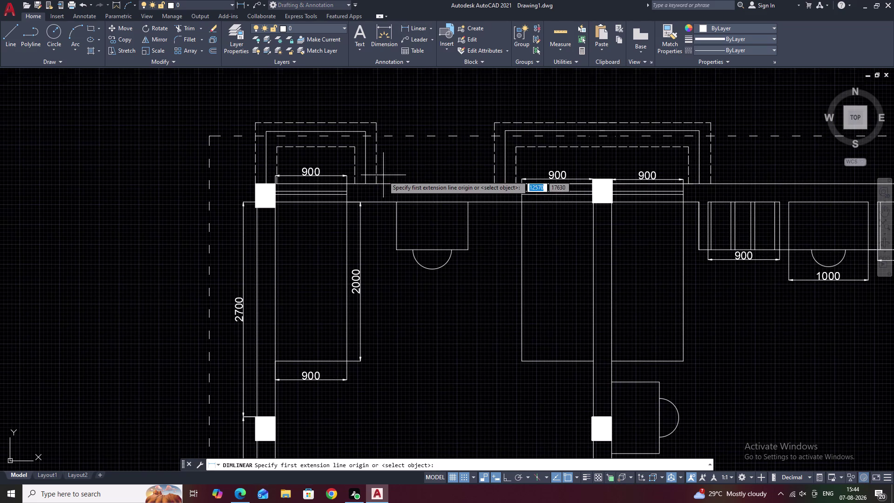
click(378, 182)
right_click(379, 180)
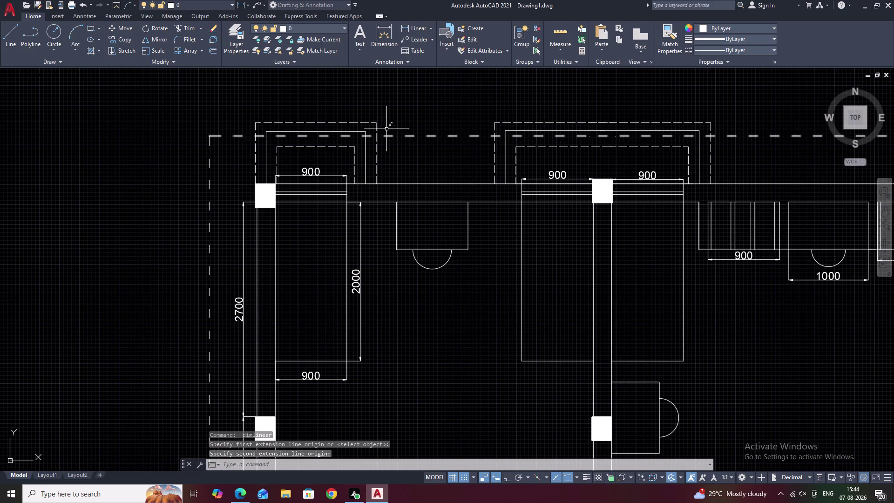
key(space)
key(space)
click(408, 26)
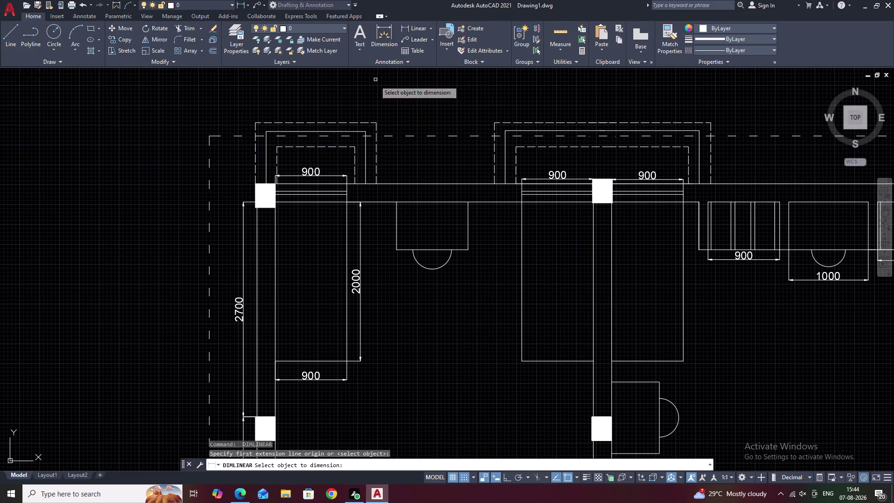
click(409, 24)
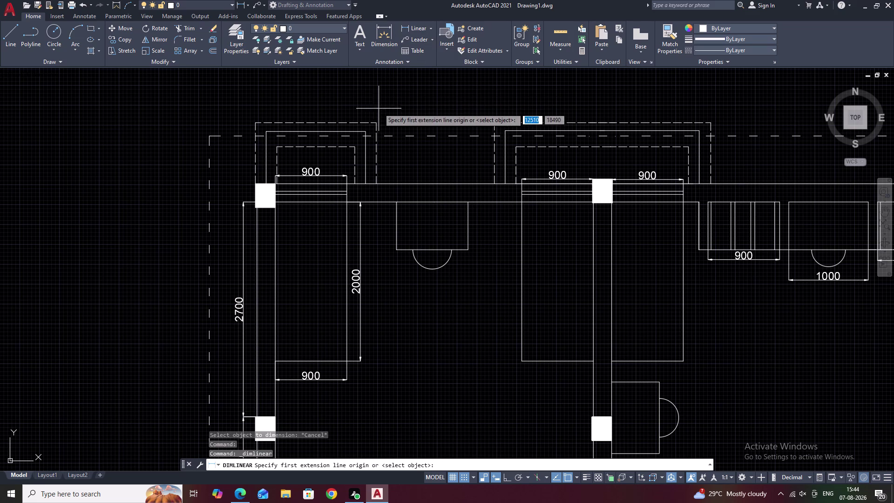
click(375, 124)
click(377, 179)
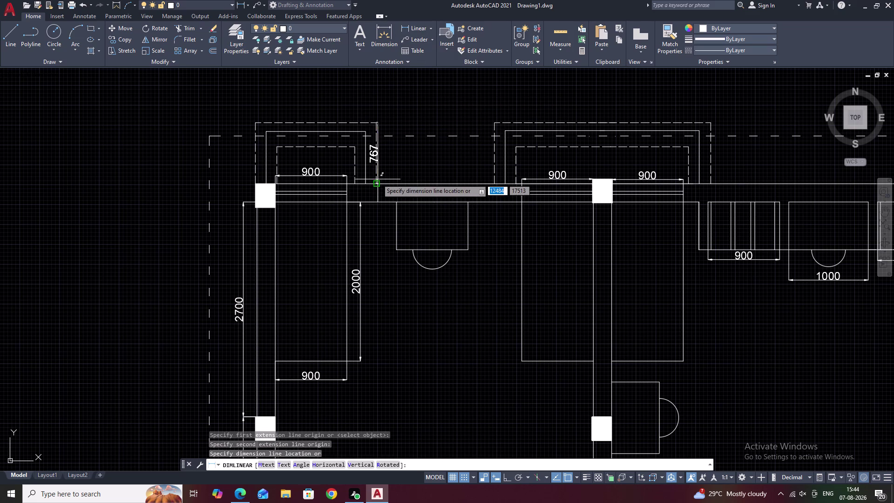
key(Escape)
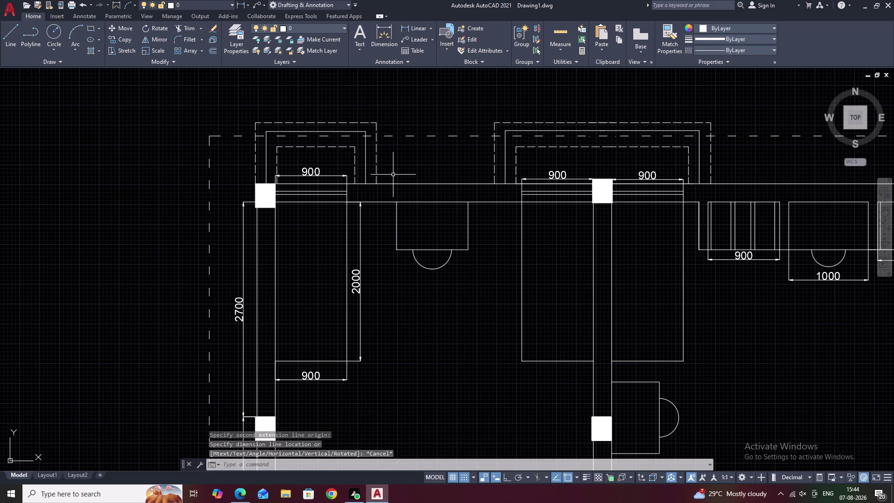
scroll(down, 3)
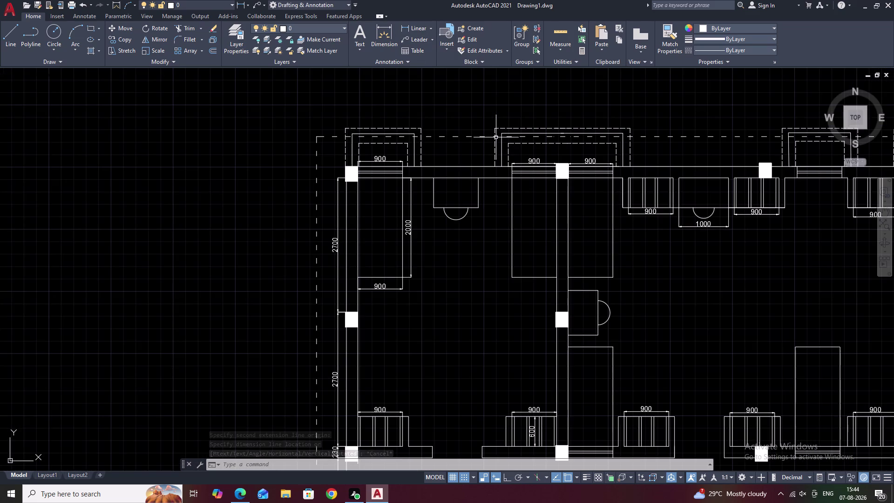
Undo the recent DIMLINEAR and Quick Properties edits with repeated Ctrl+Z.
middle_drag(497, 137, 449, 141)
middle_drag(429, 143, 403, 149)
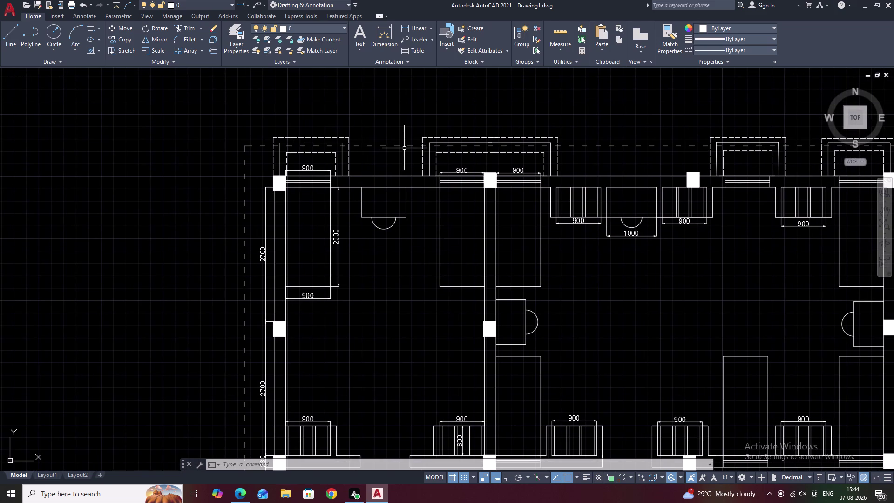
key(ctrl+z)
key(ctrl+z)
key(ctrl+z)
key(ctrl+z)
key(ctrl+z)
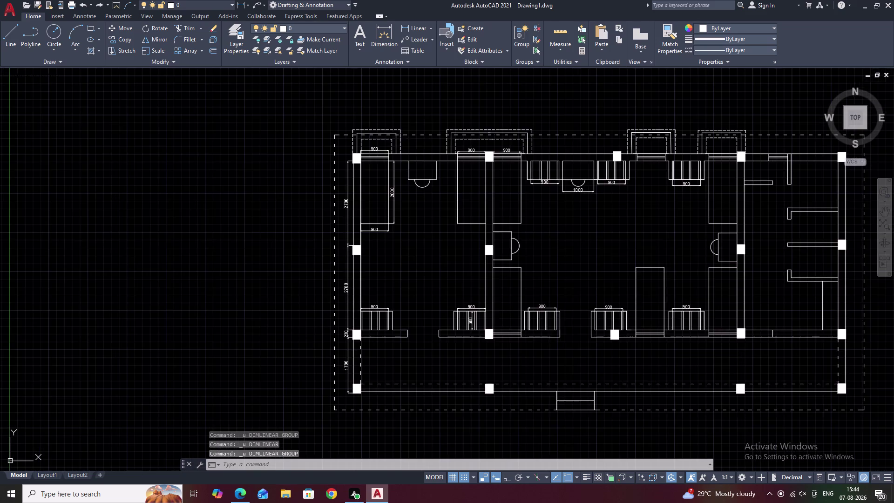
key(ctrl+z)
key(ctrl+z)
key(ctrl+z)
key(ctrl+z)
key(ctrl+z)
key(ctrl+z)
key(ctrl+z)
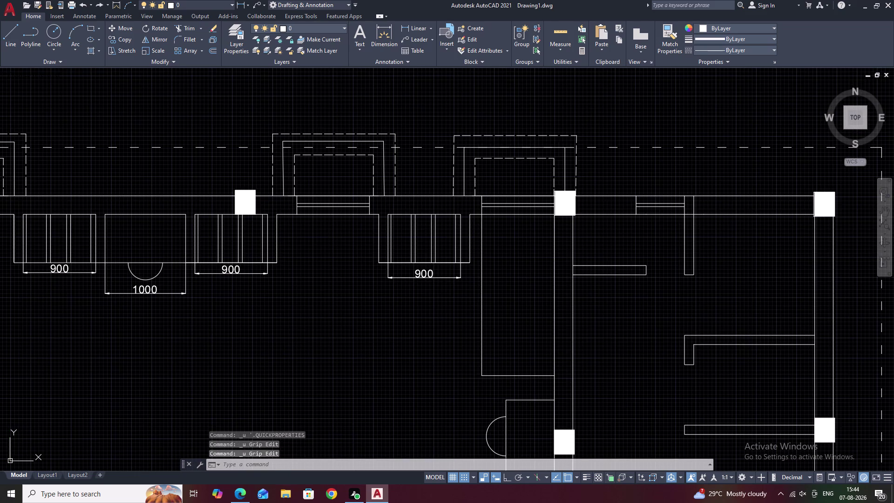
Undo the earlier grip-edit reshaping of the dashed outlines.
key(ctrl+z)
key(ctrl+z)
key(ctrl+z)
key(ctrl+z)
key(ctrl+z)
key(ctrl+z)
key(ctrl+z)
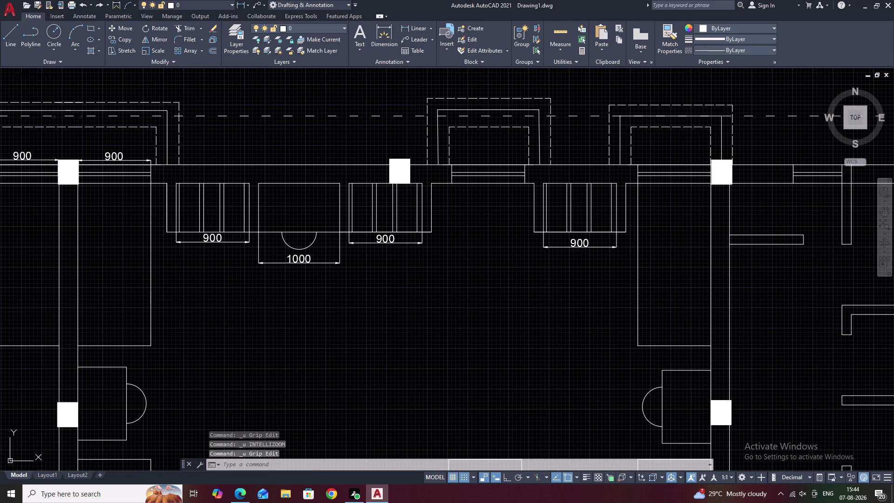
key(ctrl+z)
key(ctrl+z)
key(ctrl+z)
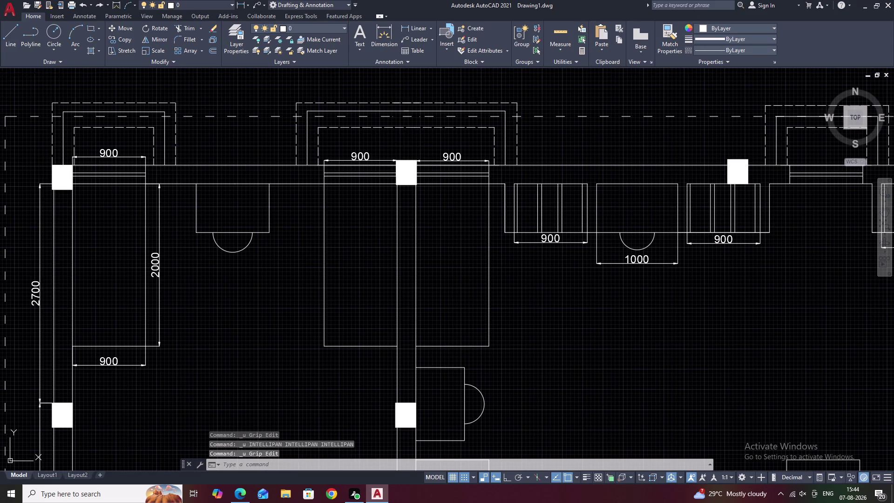
key(ctrl+z)
key(ctrl+z)
key(ctrl+z)
key(ctrl+z)
key(ctrl+z)
key(ctrl+z)
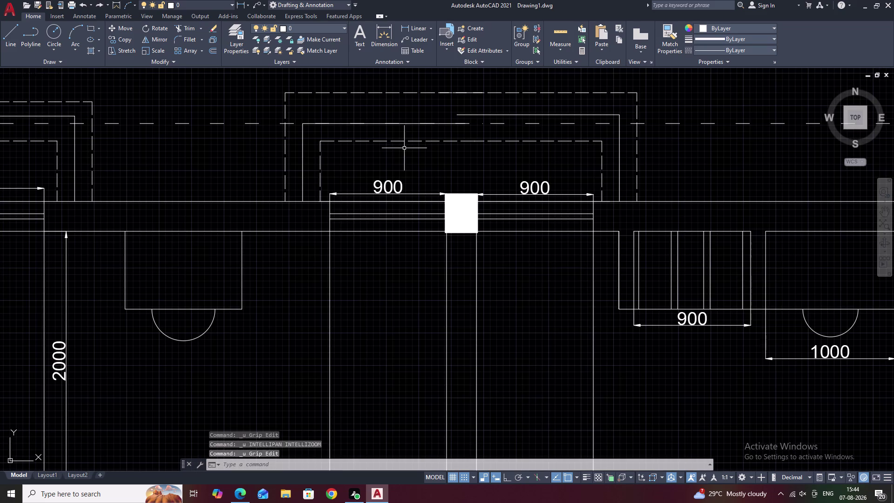
key(ctrl+z)
key(ctrl+z)
key(ctrl+z)
key(ctrl+z)
key(ctrl+z)
key(ctrl+z)
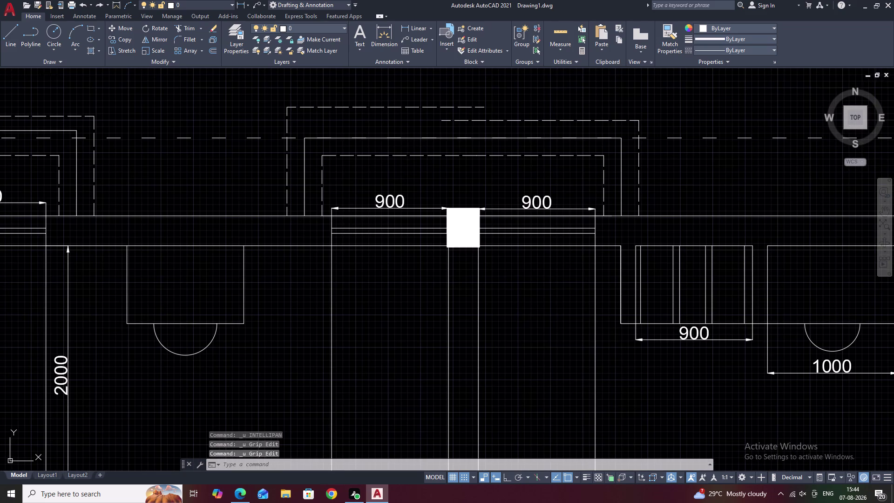
key(ctrl+z)
key(ctrl+z)
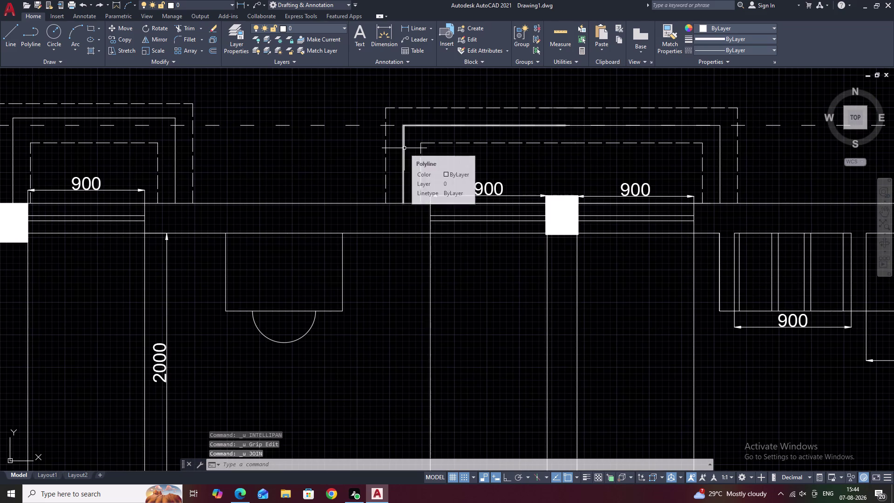
Undo the join of the outline lines and the remaining earlier edits.
key(ctrl+z)
key(ctrl+z)
key(ctrl+z)
key(ctrl+z)
key(ctrl+z)
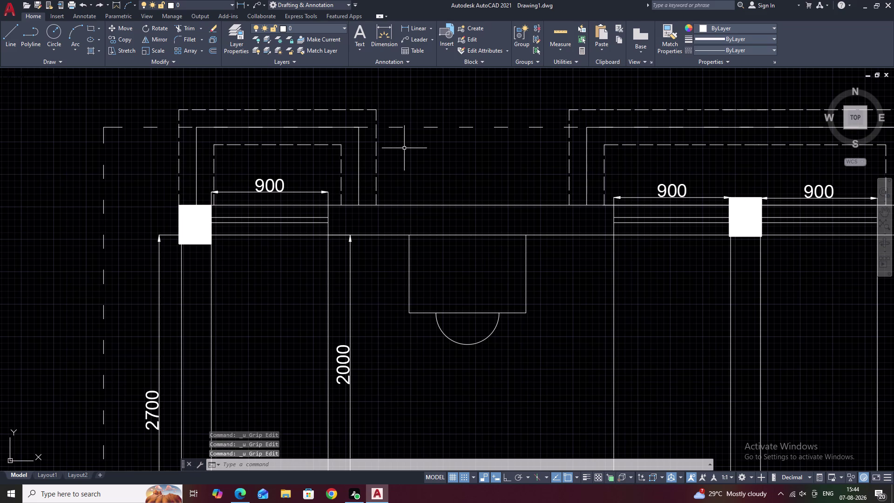
key(ctrl+z)
key(Escape)
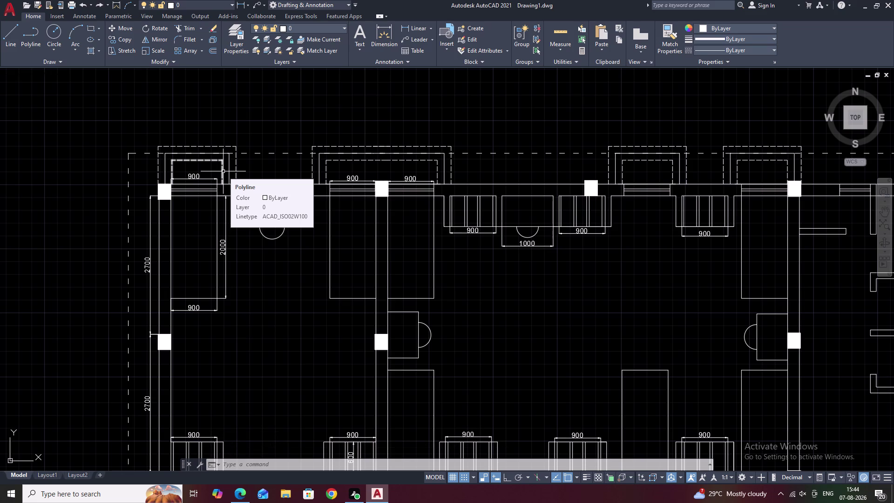
scroll(up, 3)
scroll(up, 3)
click(213, 122)
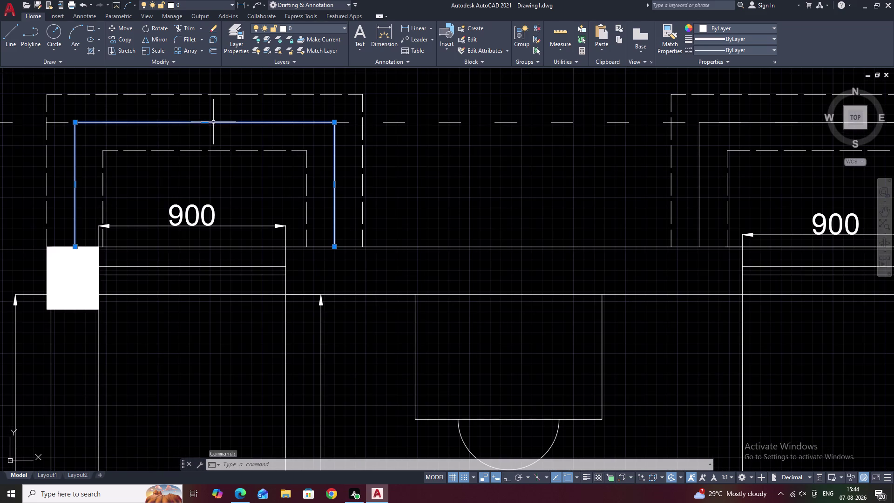
Lower the middle outline's top edge over the leftmost 900 opening, then clear the selection.
click(206, 123)
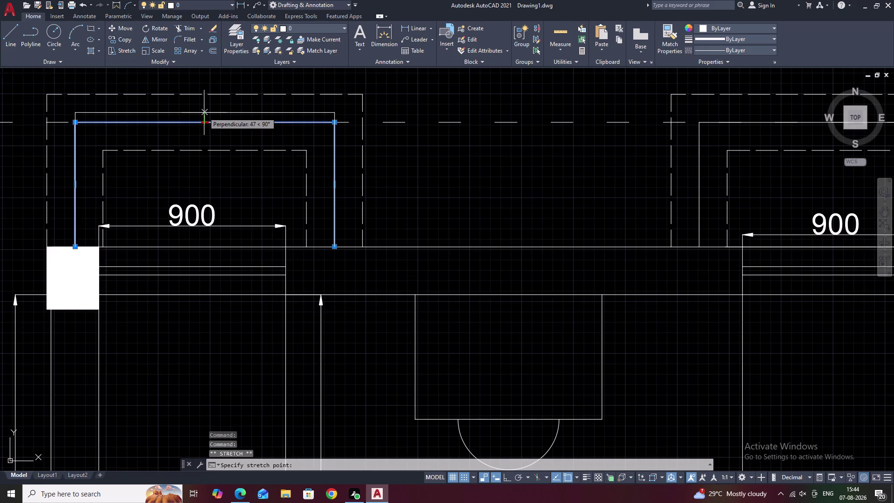
click(203, 113)
click(211, 151)
click(204, 151)
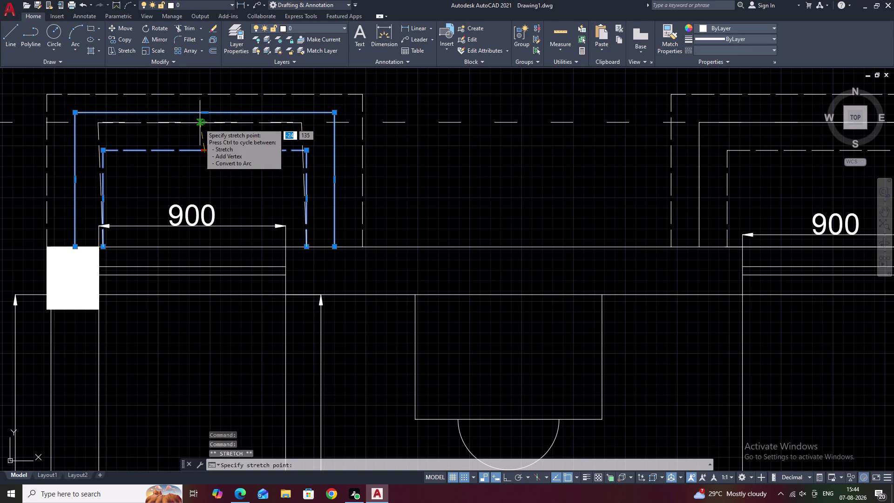
click(201, 124)
scroll(down, 3)
middle_drag(243, 163, 221, 181)
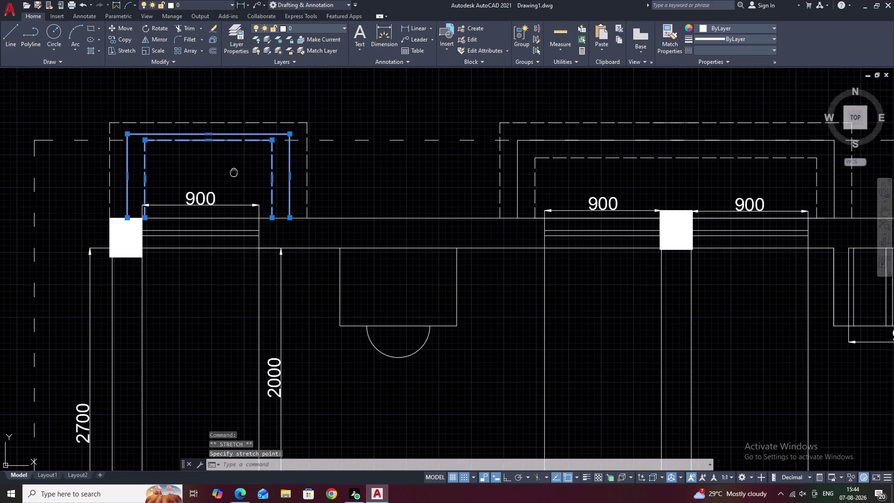
key(Escape)
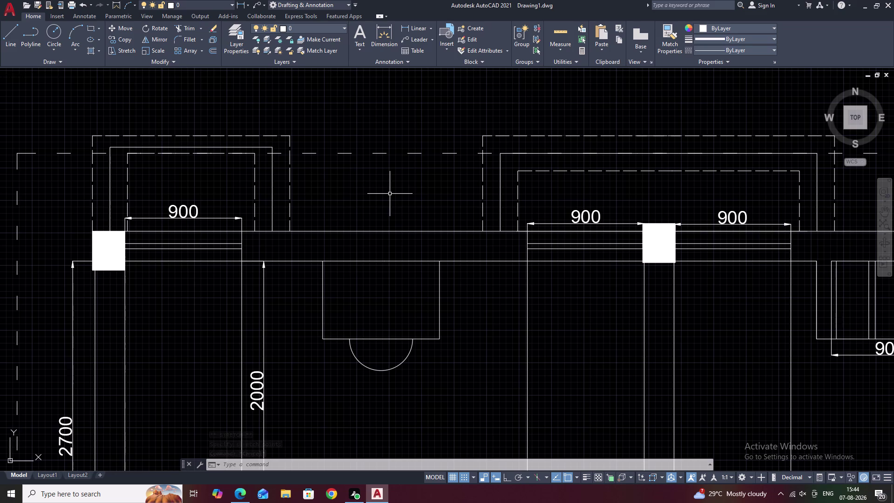
middle_drag(363, 192, 230, 199)
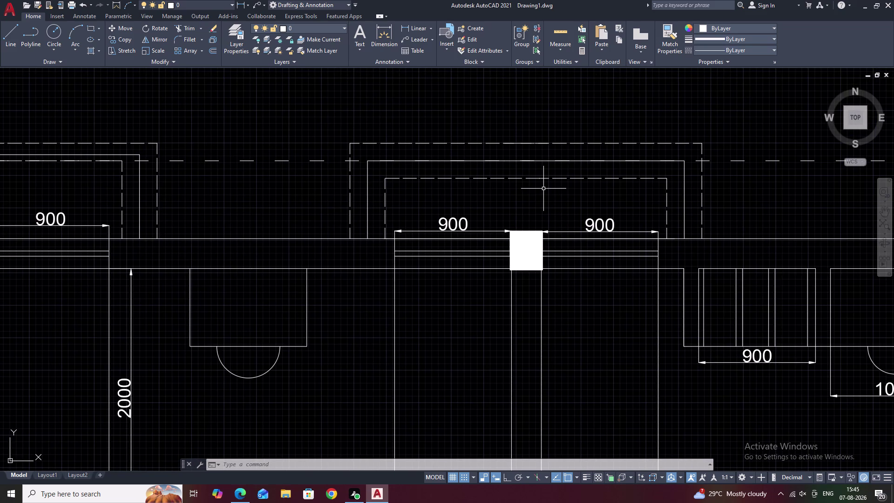
Select the inner dashed line and middle outline pieces, grabbing the right piece's left end.
click(516, 179)
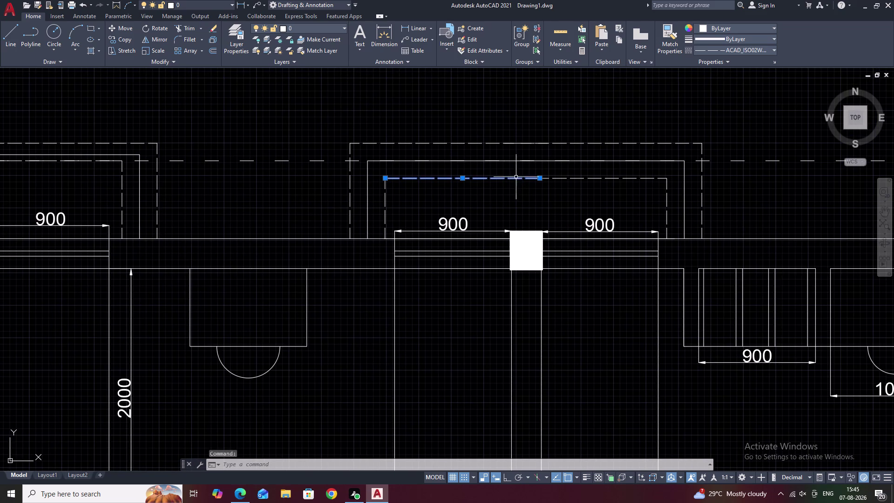
click(567, 178)
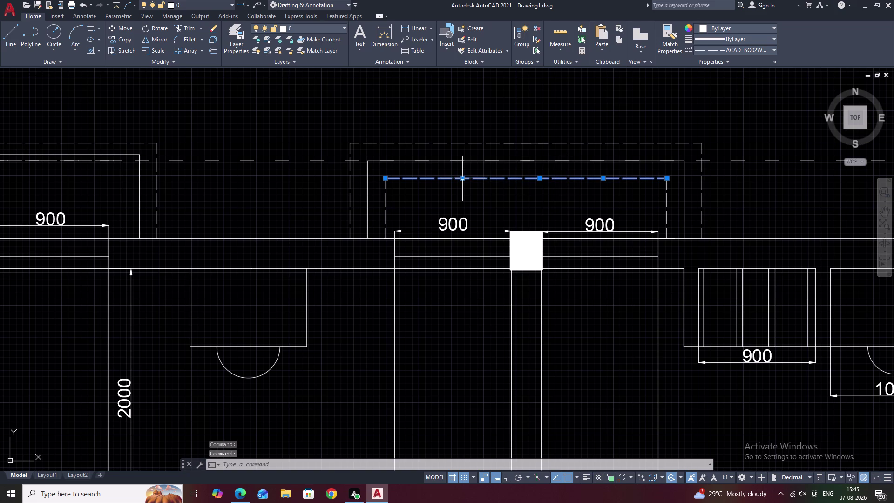
click(490, 160)
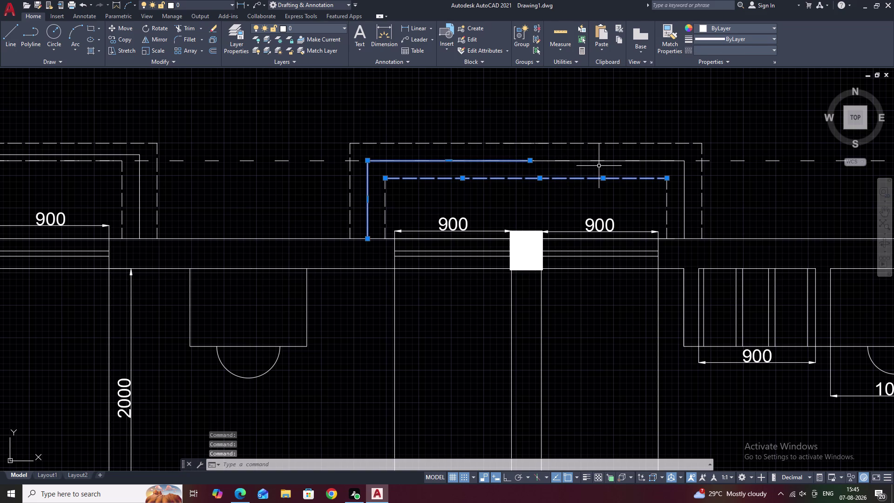
key(Escape)
click(579, 159)
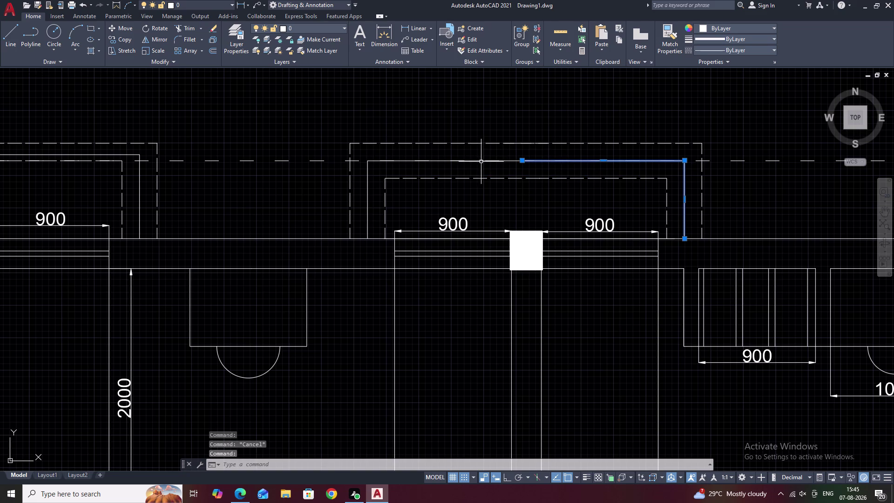
click(606, 161)
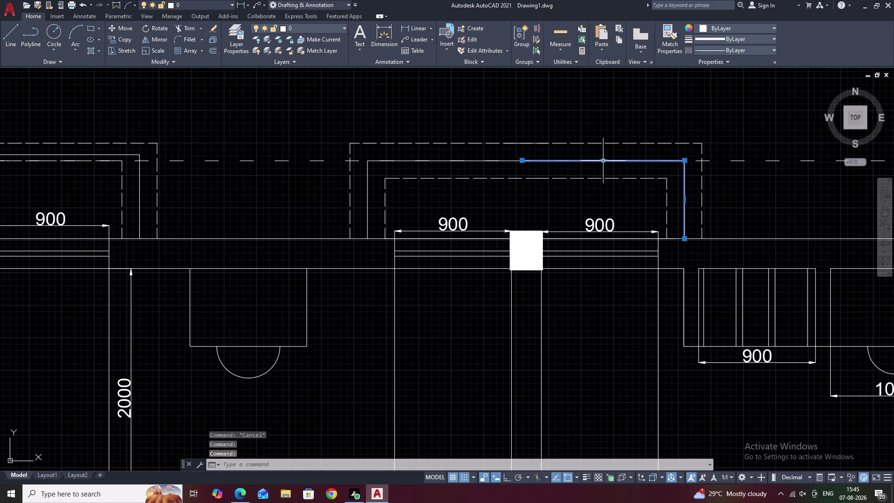
click(605, 160)
click(604, 156)
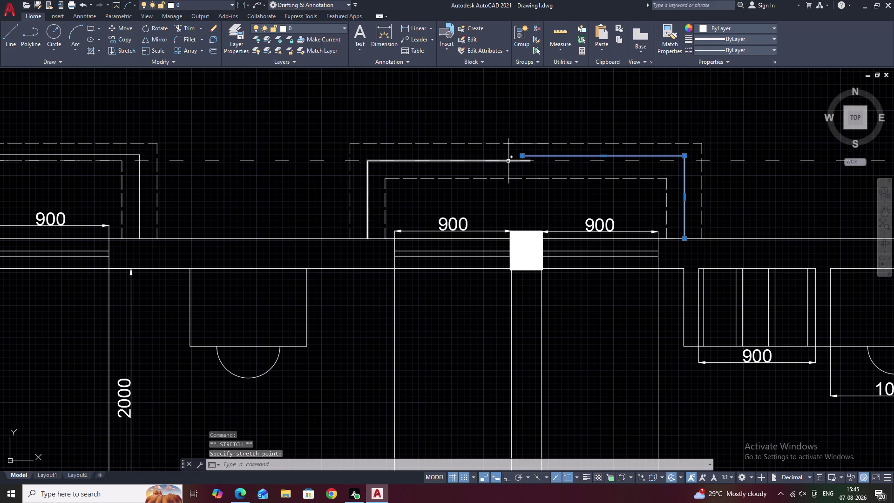
Move the outline end to where the two pieces meet, then cancel the reshaping.
click(508, 161)
click(447, 161)
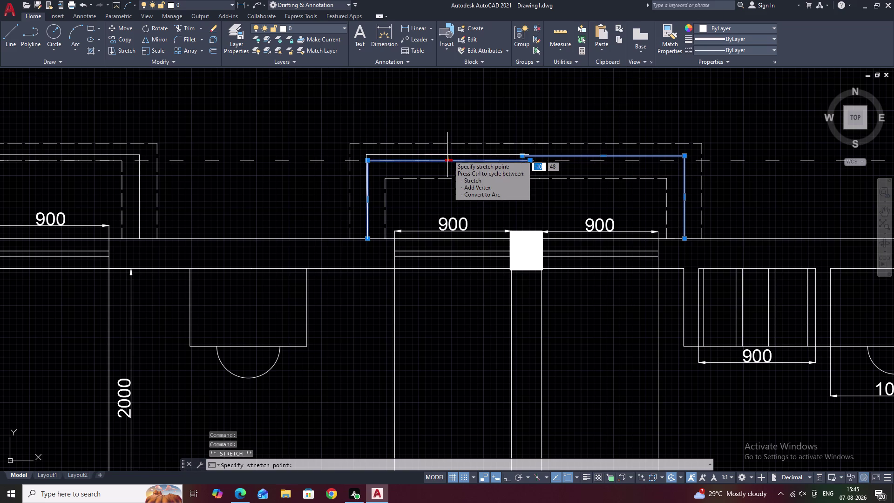
click(447, 155)
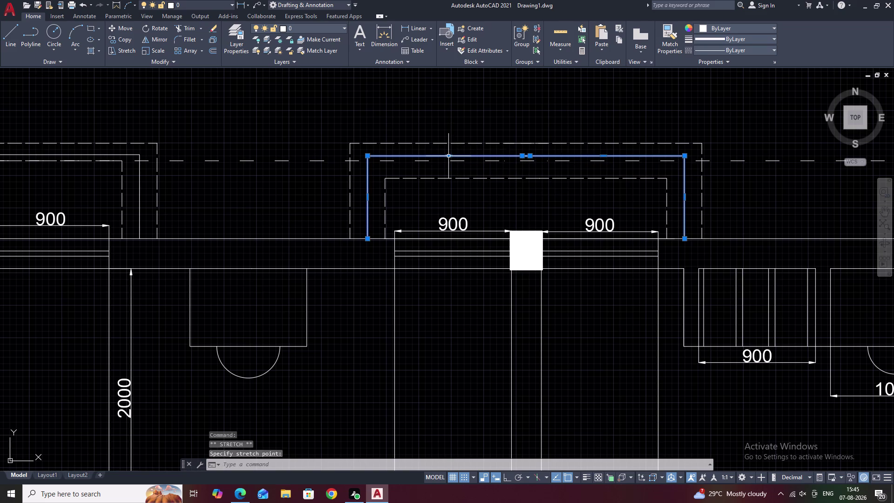
click(450, 155)
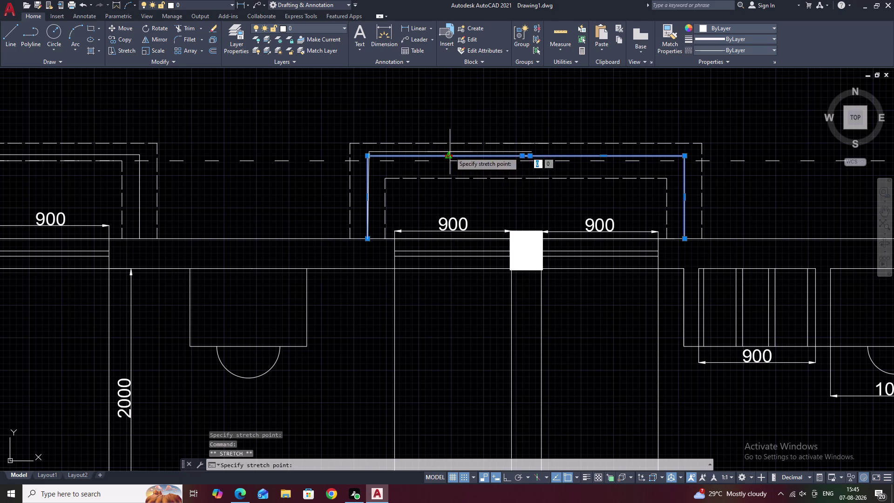
click(450, 152)
scroll(up, 3)
key(Escape)
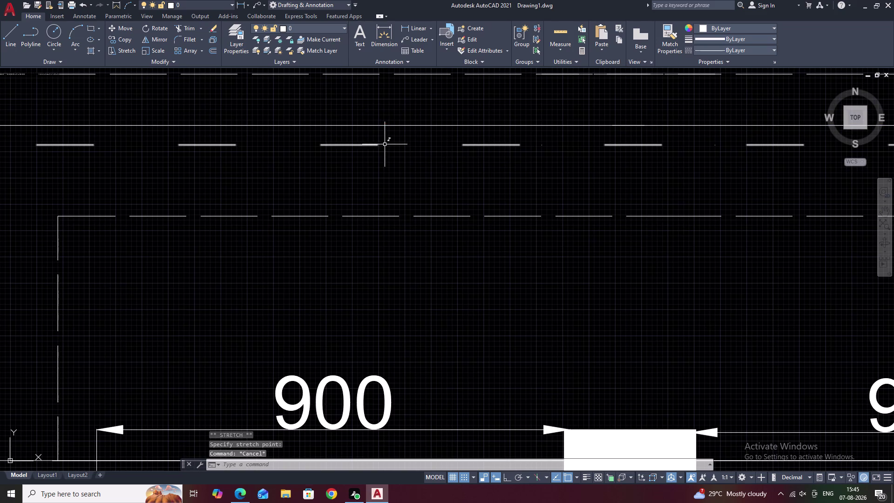
Stretch a corner of the outer window frame above the 900 openings.
middle_drag(366, 139, 524, 204)
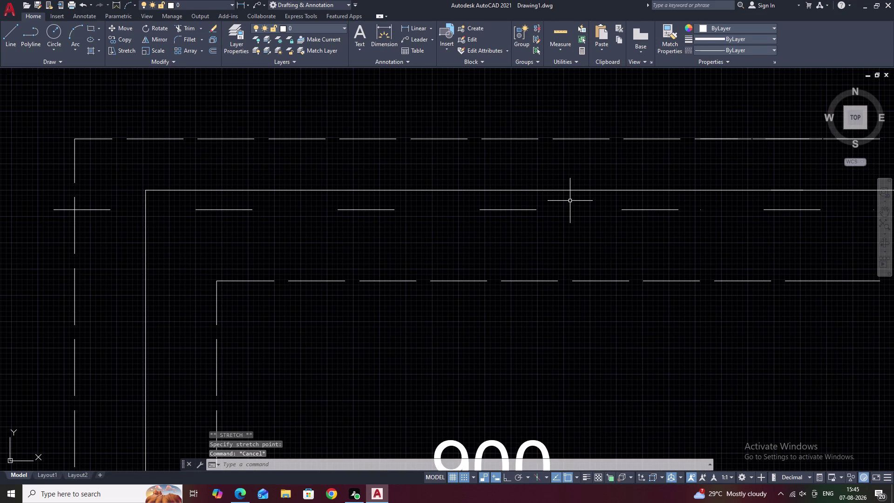
click(427, 189)
click(475, 189)
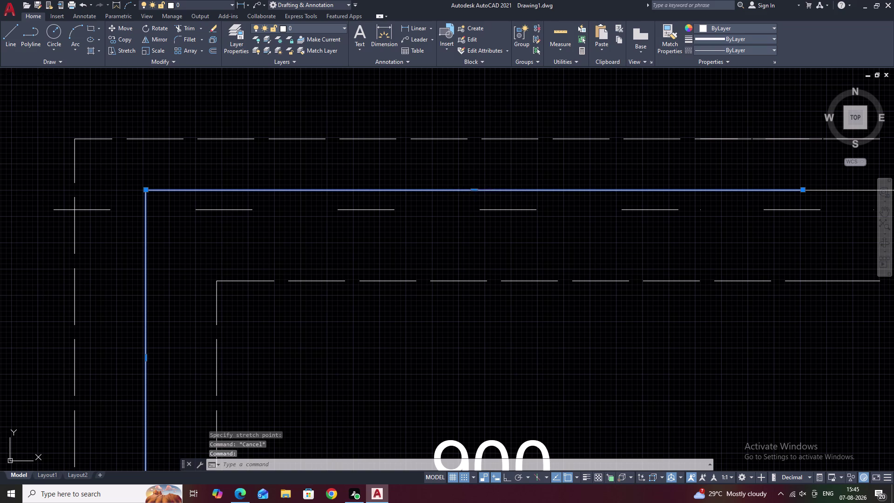
click(476, 180)
middle_drag(551, 199, 342, 206)
middle_drag(624, 239, 430, 227)
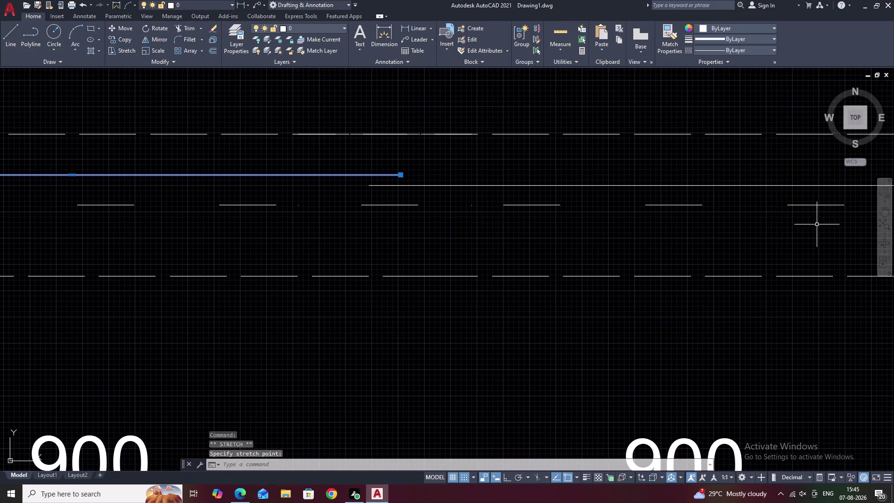
scroll(down, 3)
middle_drag(747, 191, 641, 206)
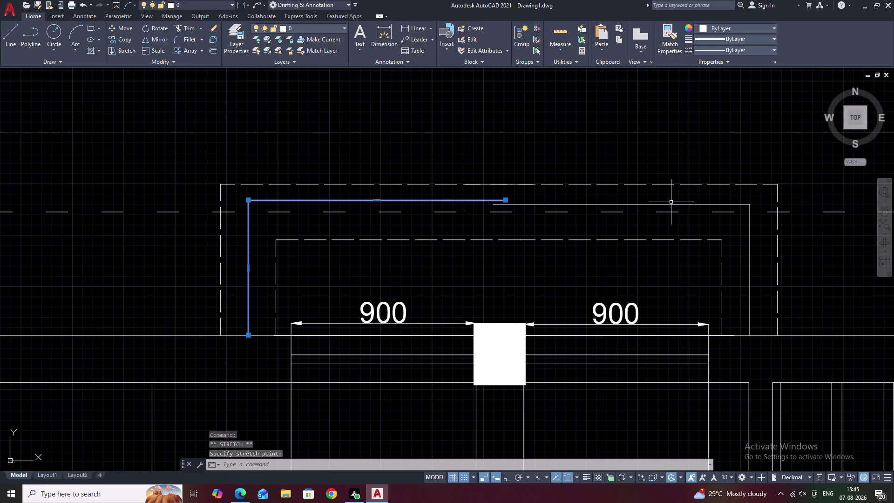
click(671, 204)
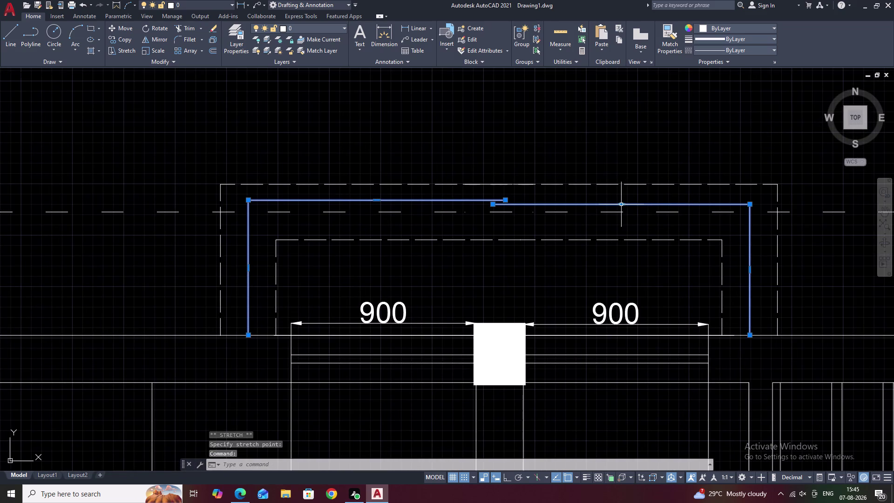
Explode the frame's right-hand piece into separate lines with X (EXPLODE).
click(623, 205)
click(625, 199)
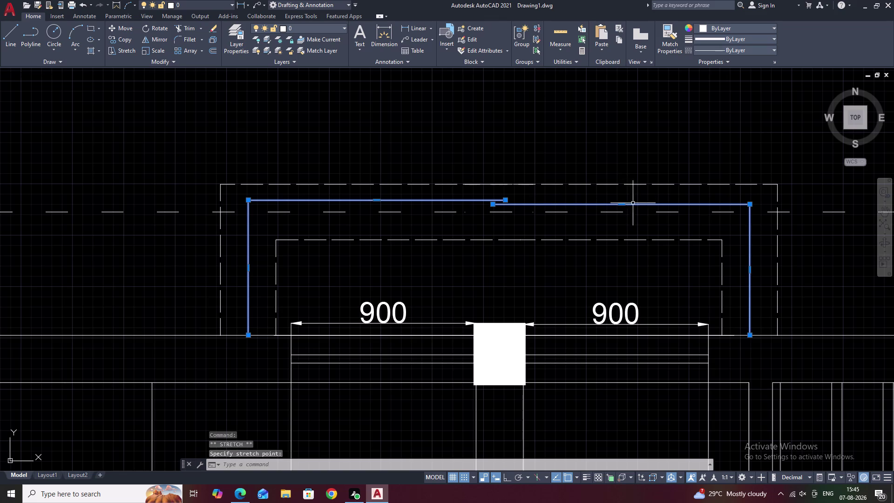
key(Escape)
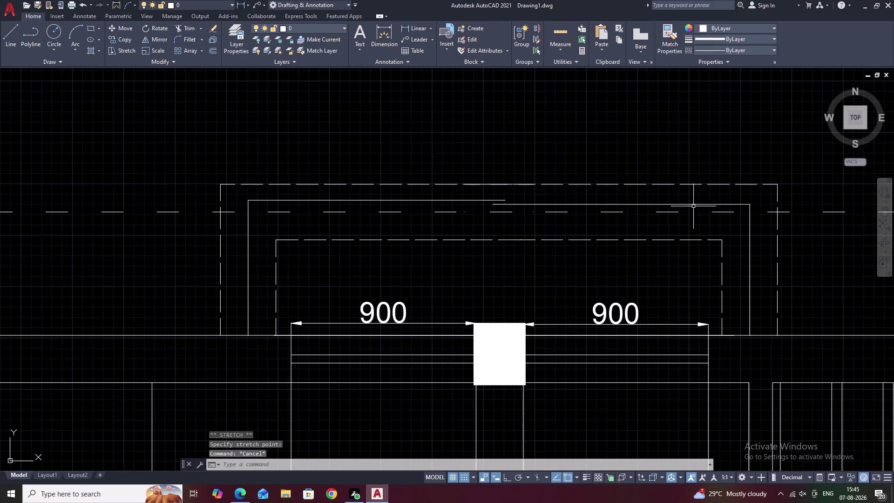
click(694, 205)
text(X)
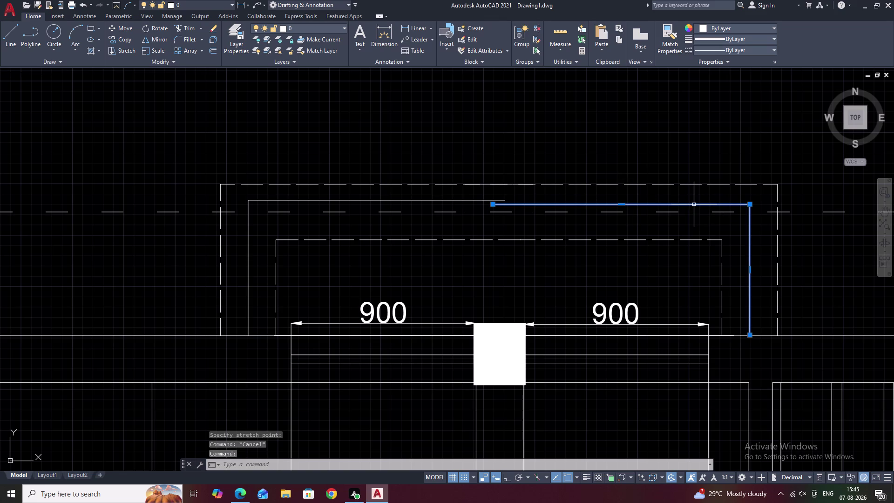
key(space)
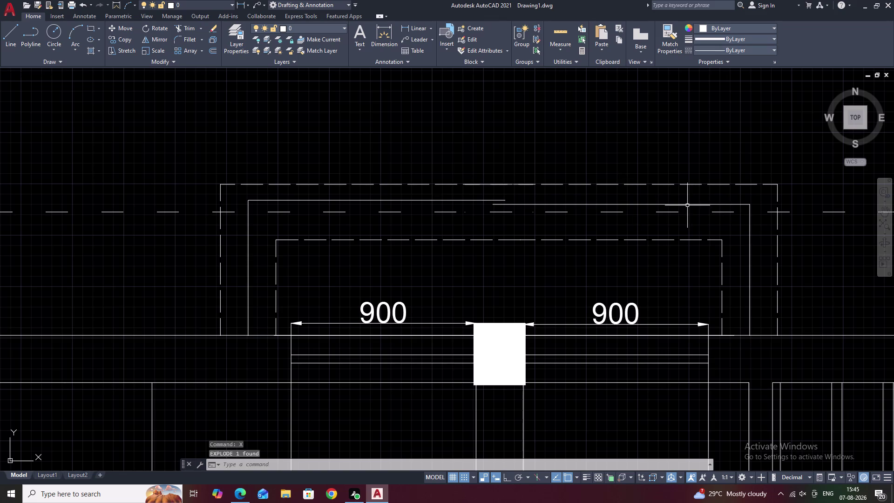
Erase the short raised top segment and grip-extend the frame's right side up to the top edge.
click(685, 205)
text(E)
key(space)
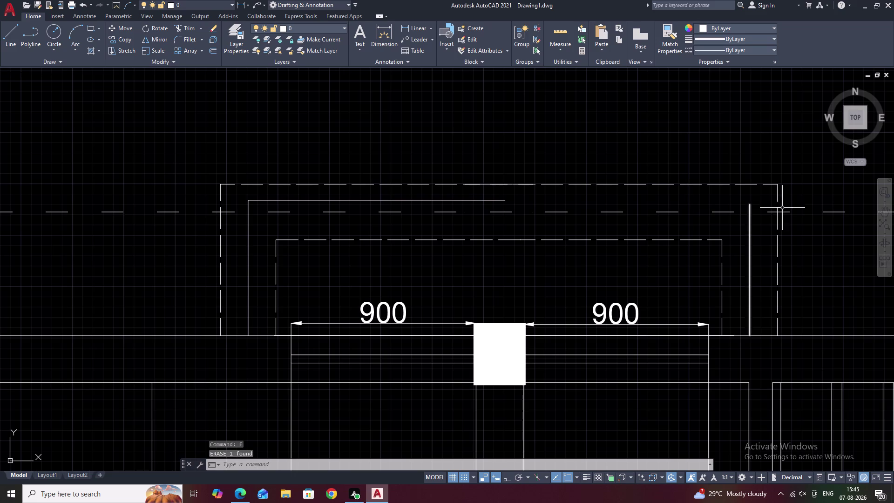
click(751, 220)
click(749, 204)
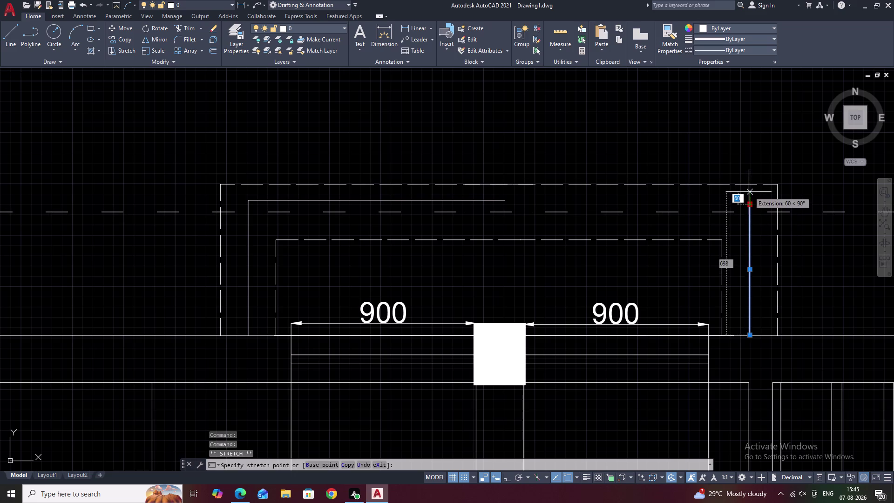
click(749, 192)
key(Escape)
key(Escape)
Extend the top edge to the right side and trim the top-right corner overshoot.
text(E)
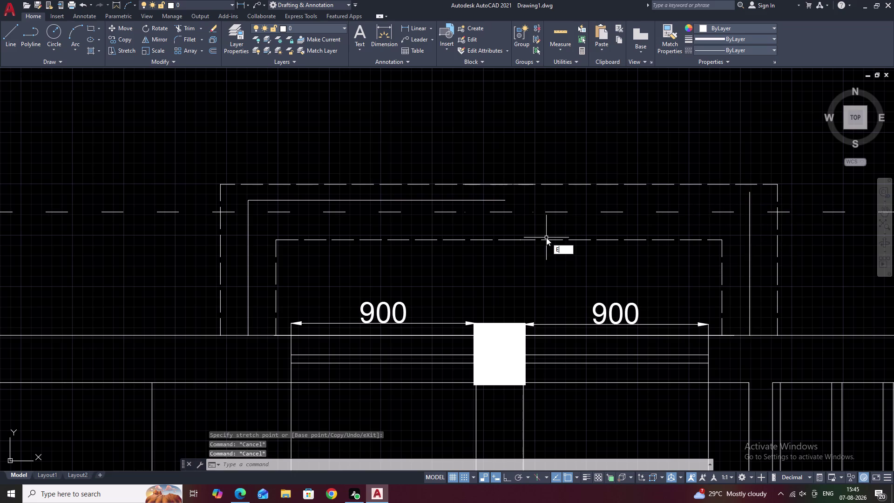
text(X)
key(space)
click(494, 201)
key(Escape)
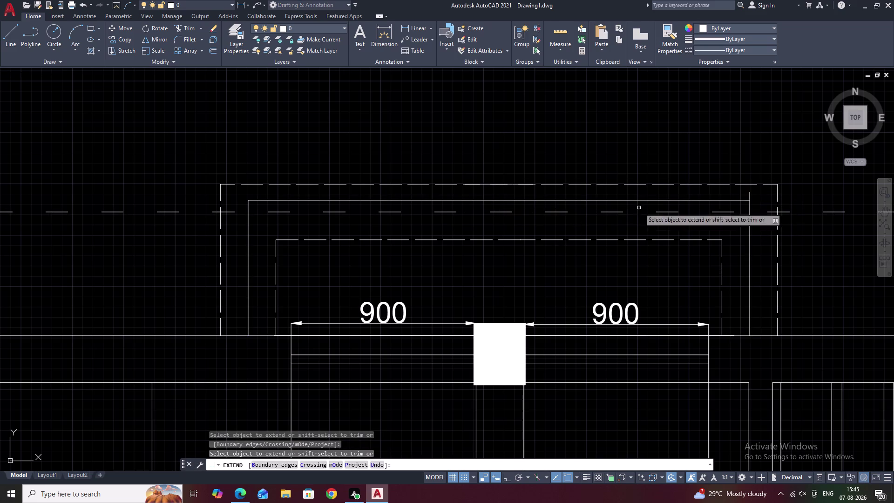
text(TR)
key(space)
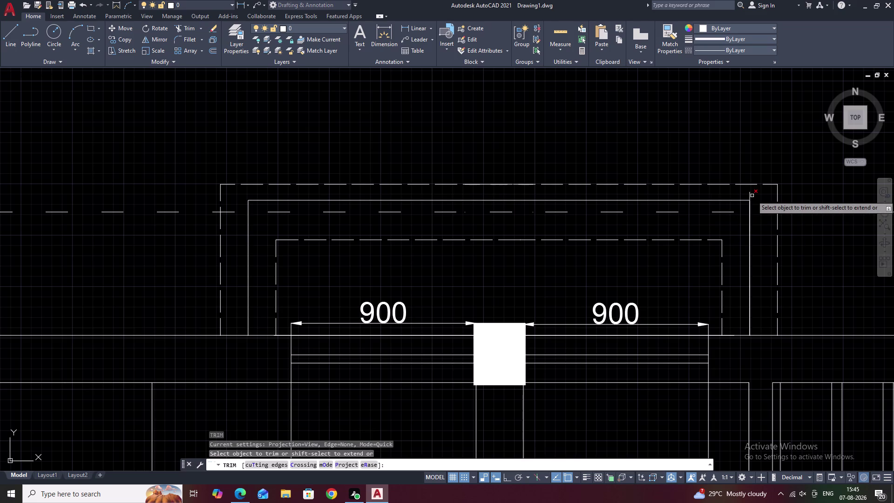
click(750, 196)
key(Escape)
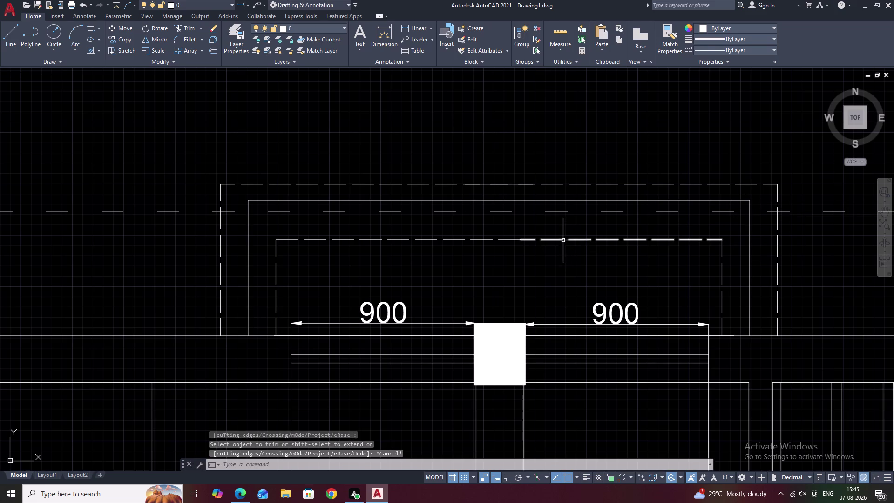
Grip-stretch the right half of the inner dashed line up to the centreline.
click(563, 240)
click(464, 239)
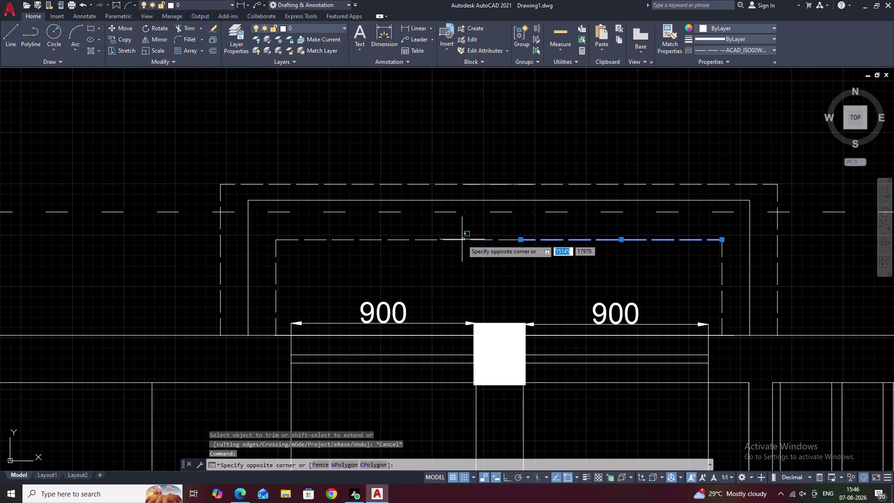
click(462, 240)
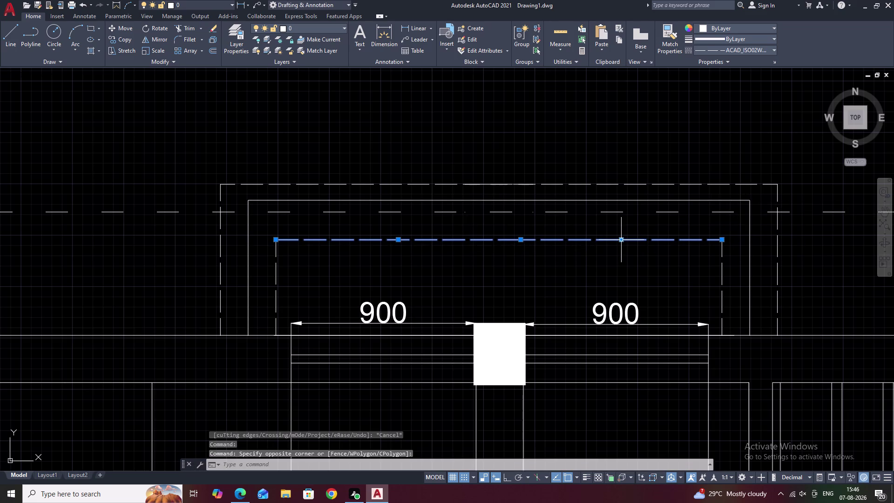
click(622, 240)
click(620, 214)
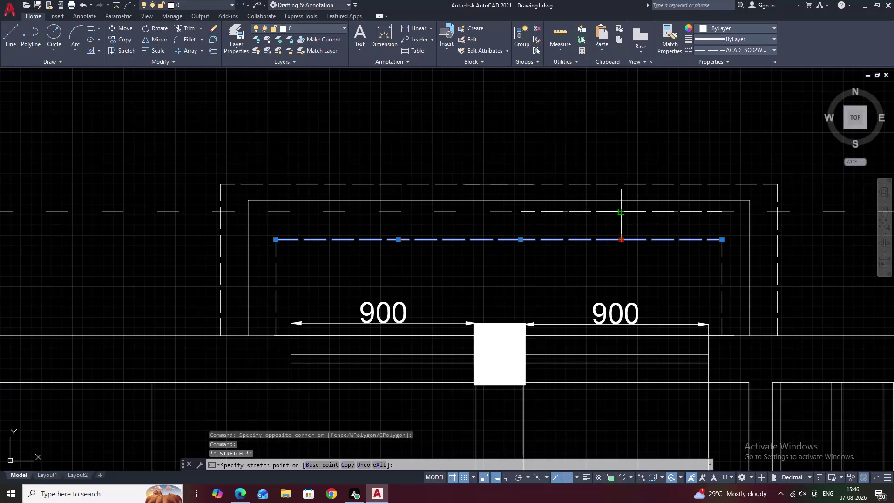
key(space)
key(space)
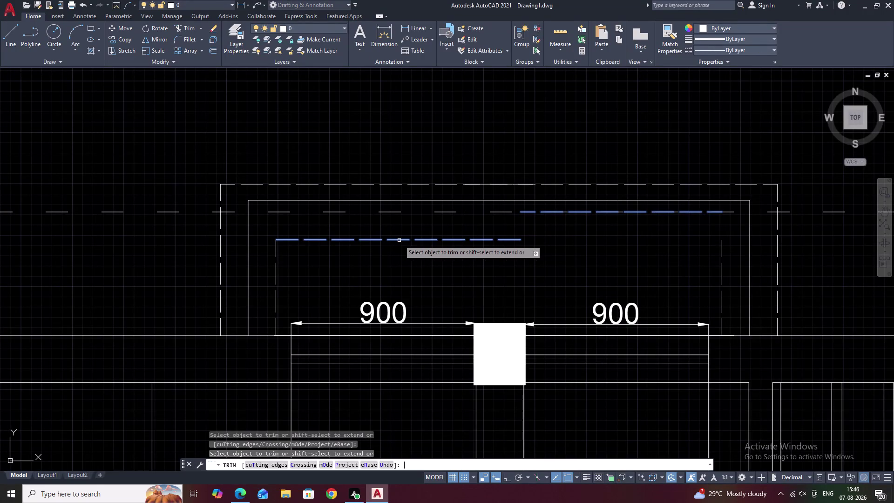
Grip-stretch the left dashed half up to the centreline.
key(Escape)
key(space)
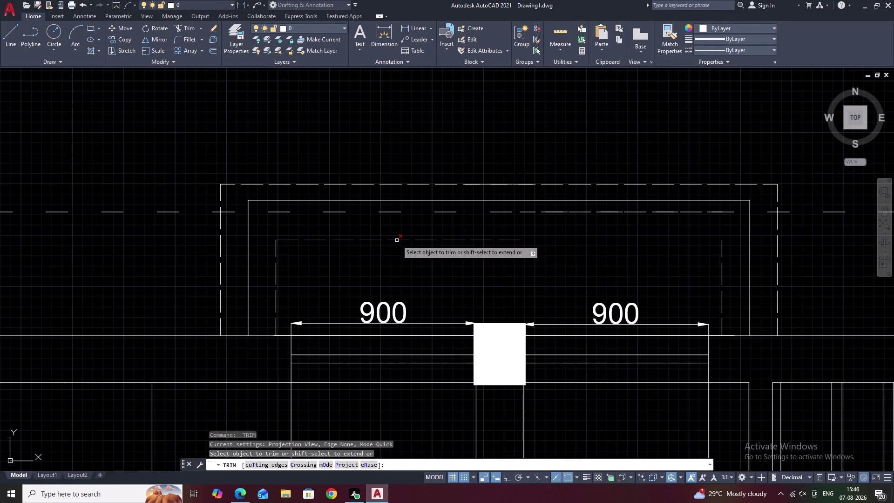
key(Escape)
key(Escape)
click(403, 239)
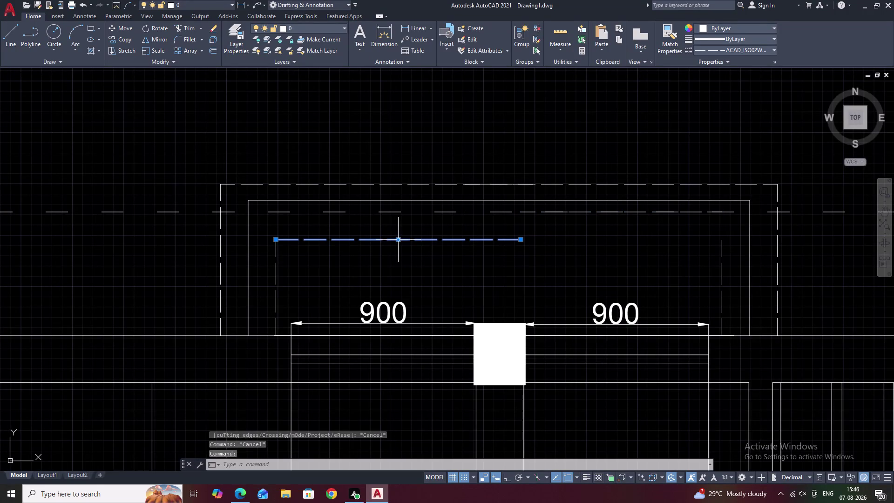
click(398, 240)
click(402, 213)
key(Escape)
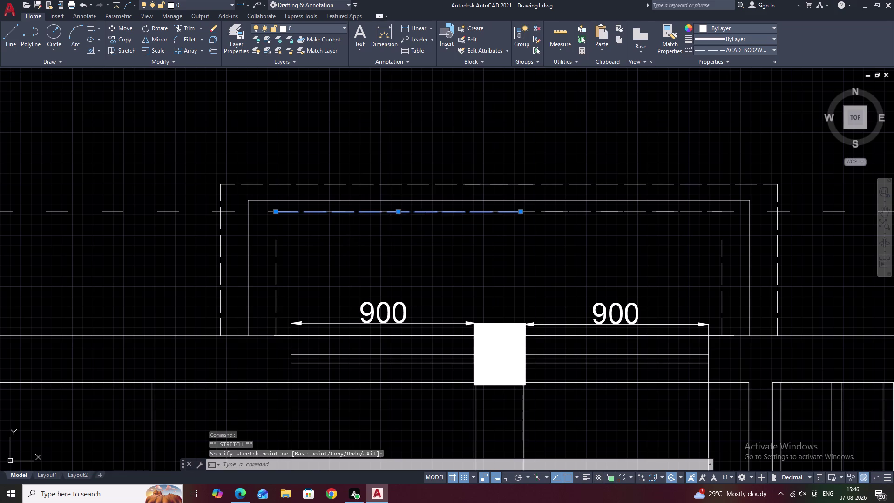
Start a fillet (F) on the left side of the inner dashed outline.
text(F)
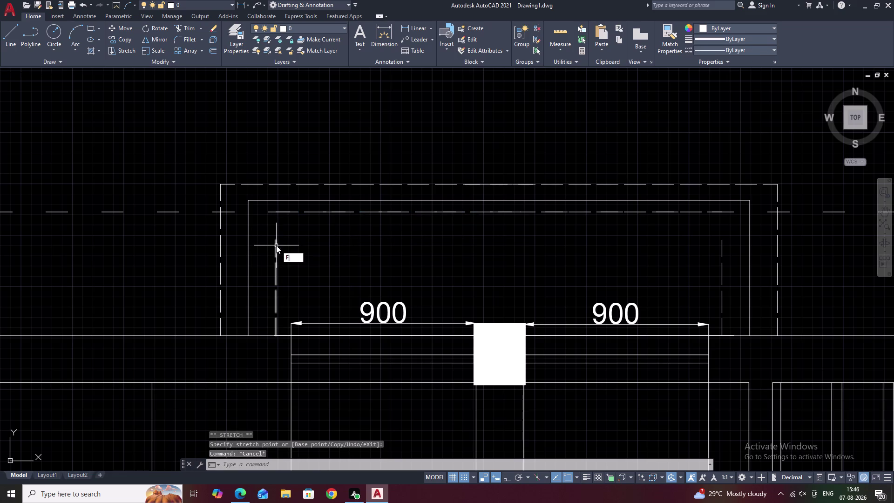
key(space)
click(277, 245)
Fillet the dashed outline's left and right sides to the raised dashed top edge.
click(288, 213)
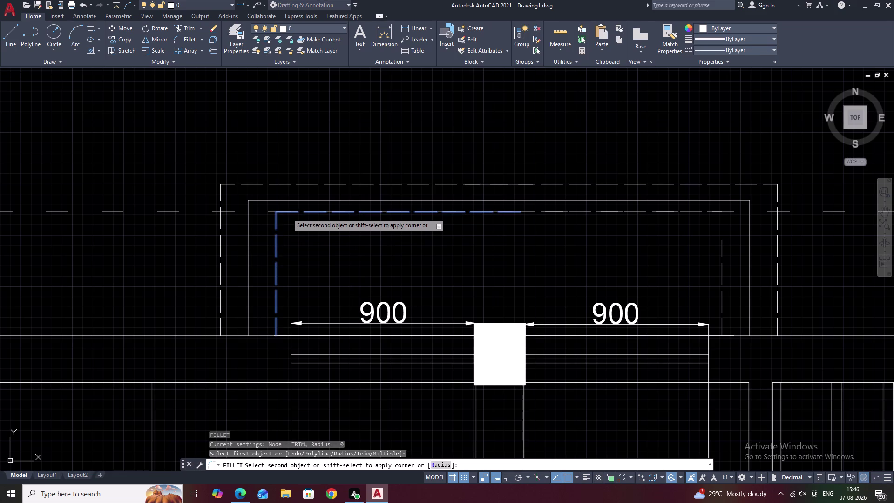
key(space)
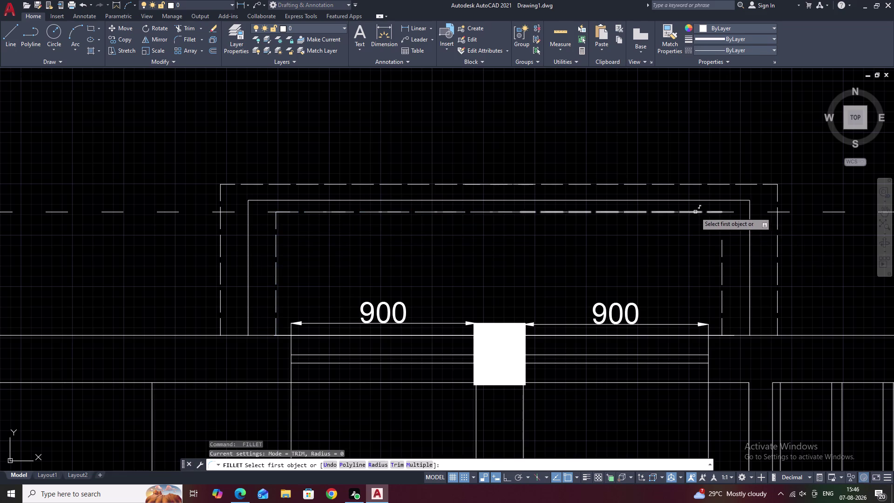
click(696, 212)
click(723, 251)
Pan and zoom along the top wall to the next window frame.
scroll(down, 3)
middle_drag(727, 252, 652, 253)
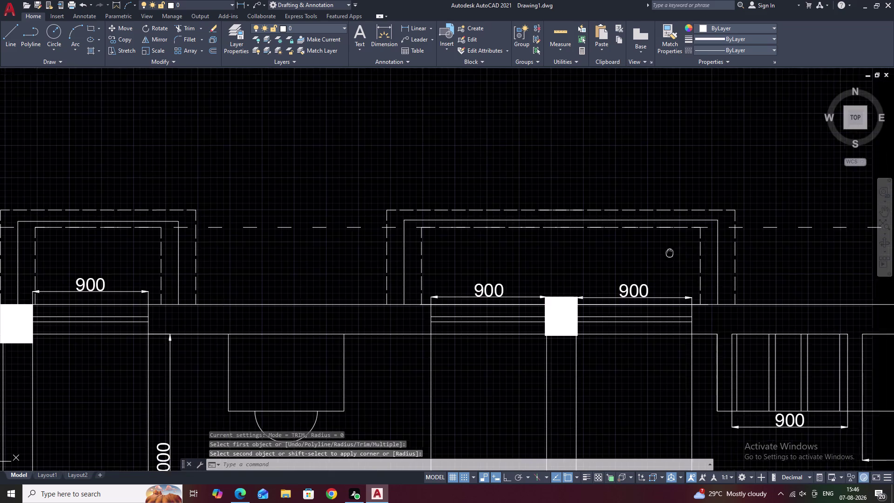
middle_drag(652, 253, 565, 256)
key(Escape)
scroll(down, 3)
middle_drag(682, 257, 522, 254)
middle_drag(559, 250, 479, 253)
scroll(up, 3)
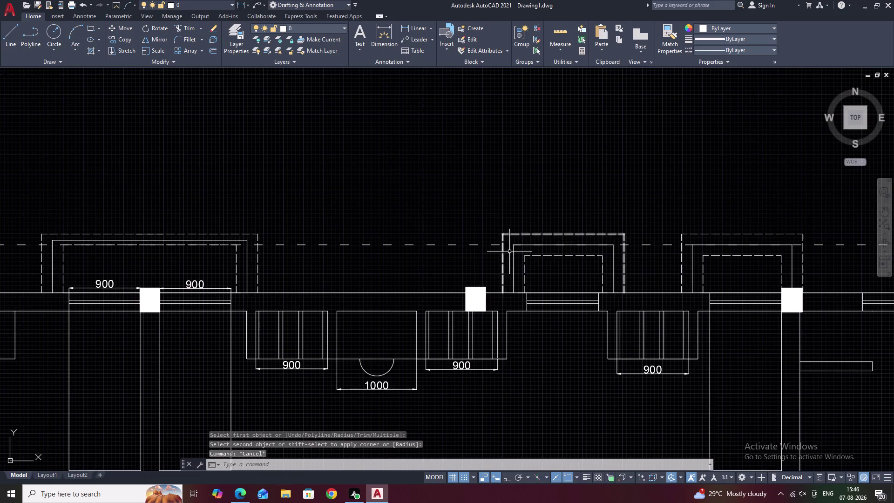
middle_drag(573, 256, 527, 251)
scroll(up, 3)
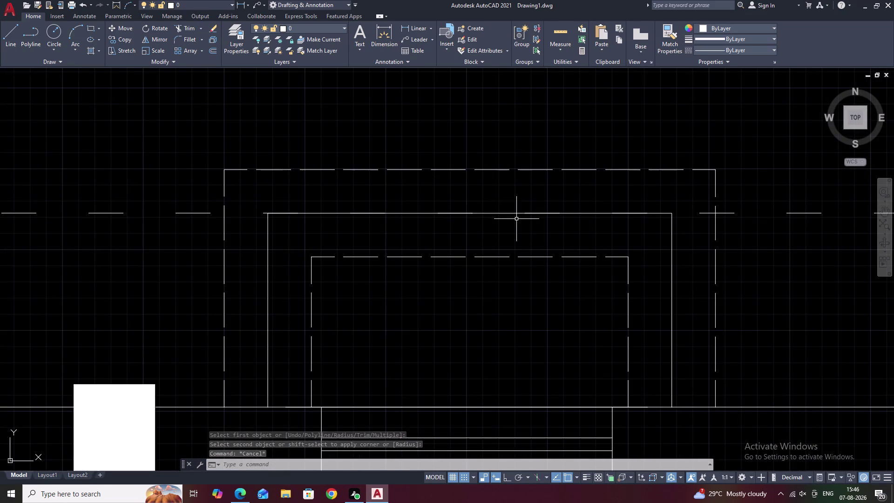
Grip-stretch the window frame's top edge up to just beneath the outer dashed line.
click(511, 212)
click(470, 215)
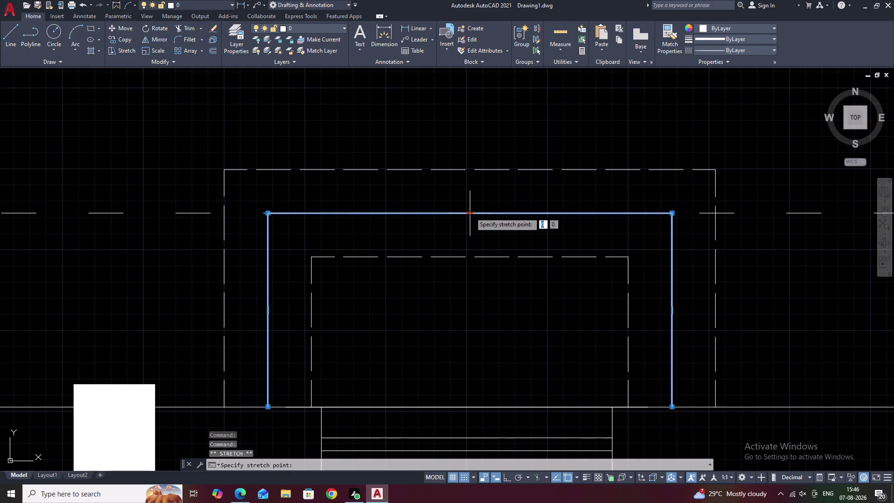
click(473, 200)
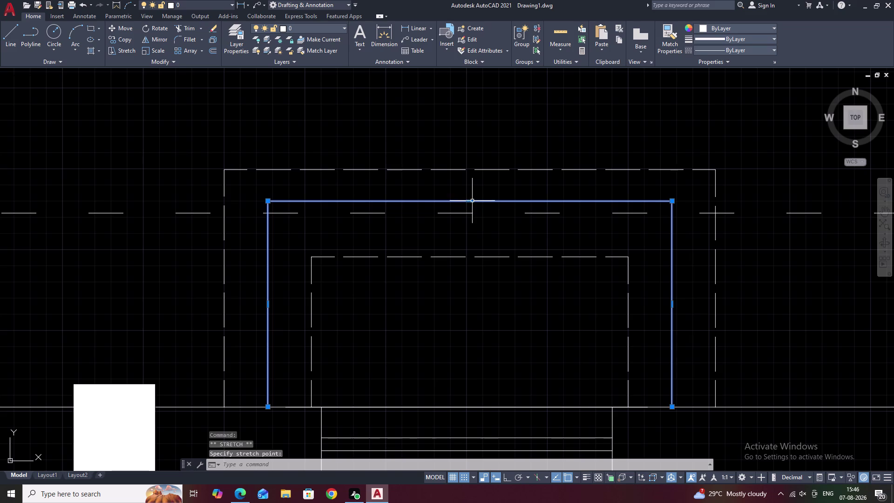
click(472, 201)
click(470, 201)
click(471, 190)
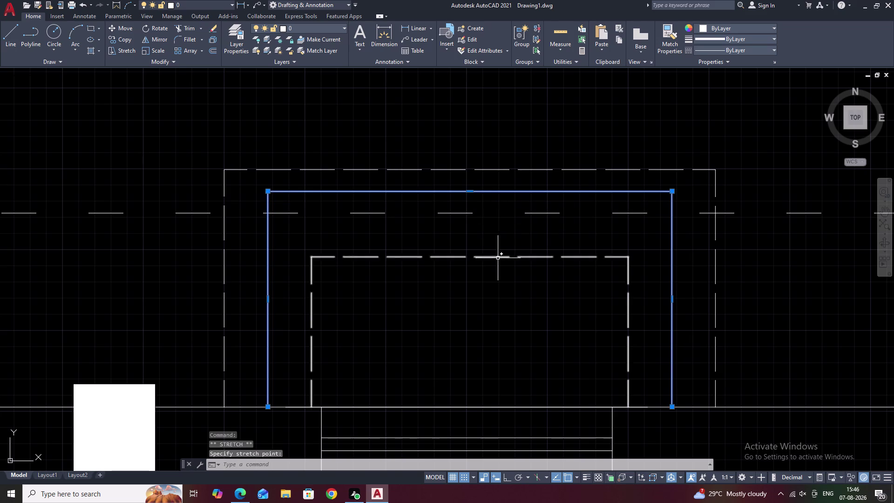
Attempt to raise the inner dashed outline's top edge, then move to the next bay projection.
click(487, 257)
click(471, 258)
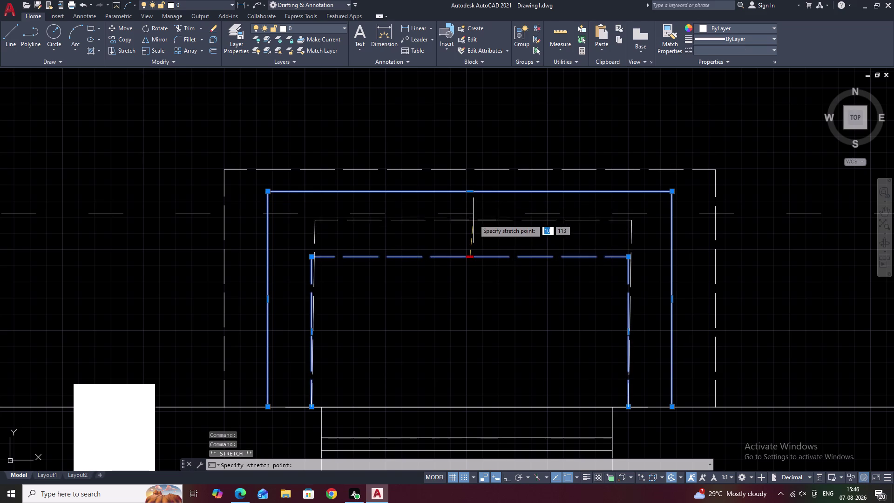
click(473, 215)
scroll(down, 3)
middle_drag(508, 253, 438, 272)
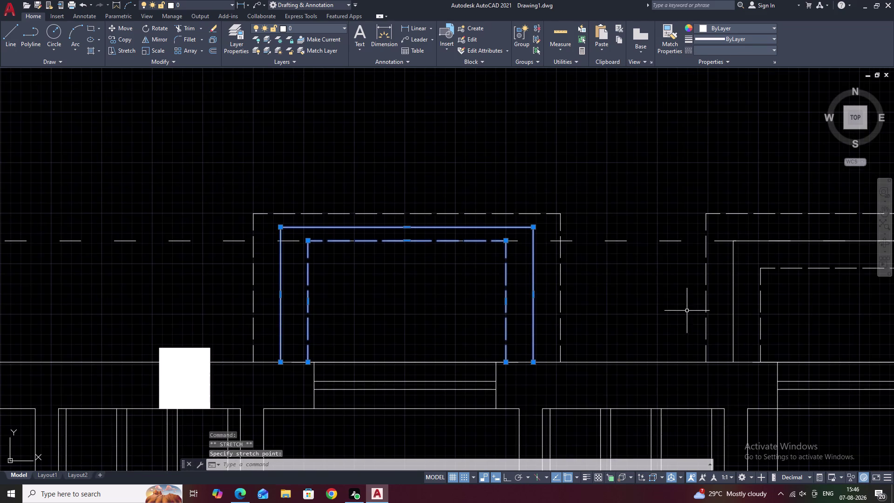
key(Escape)
middle_drag(683, 302, 422, 291)
middle_drag(558, 289, 464, 285)
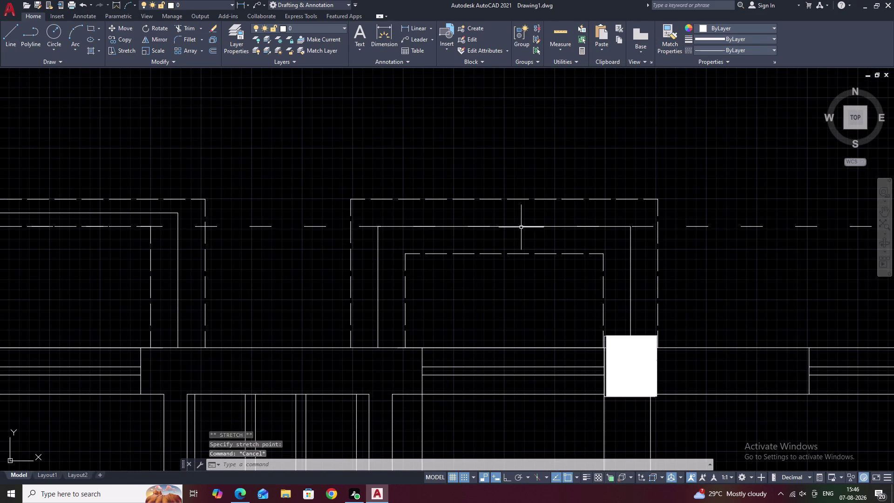
Stretch the next bay outline's top edge slightly upward.
click(521, 227)
click(506, 226)
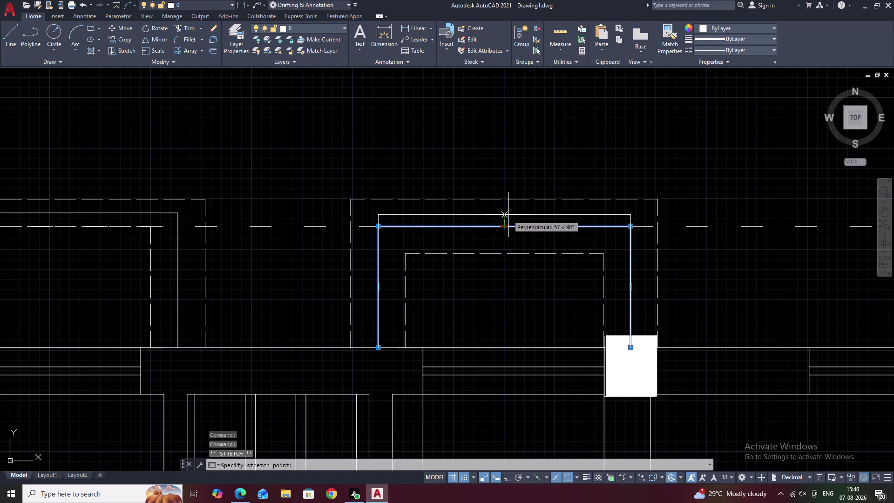
click(503, 213)
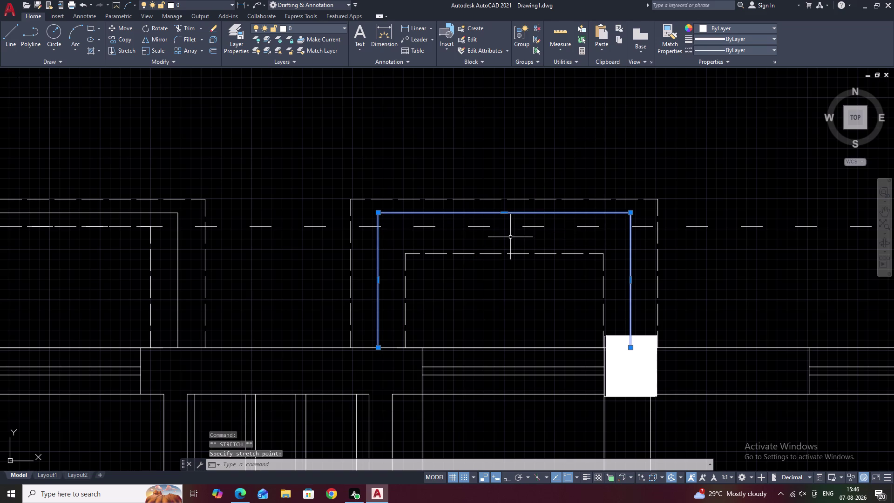
key(space)
key(space)
Try stretching the inner dashed rectangle's top edge, then go to the top wall's left end.
click(511, 254)
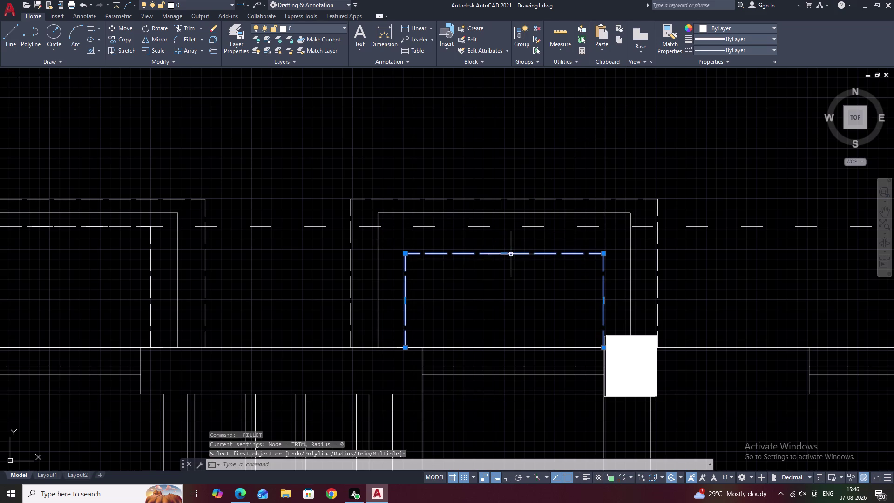
click(504, 254)
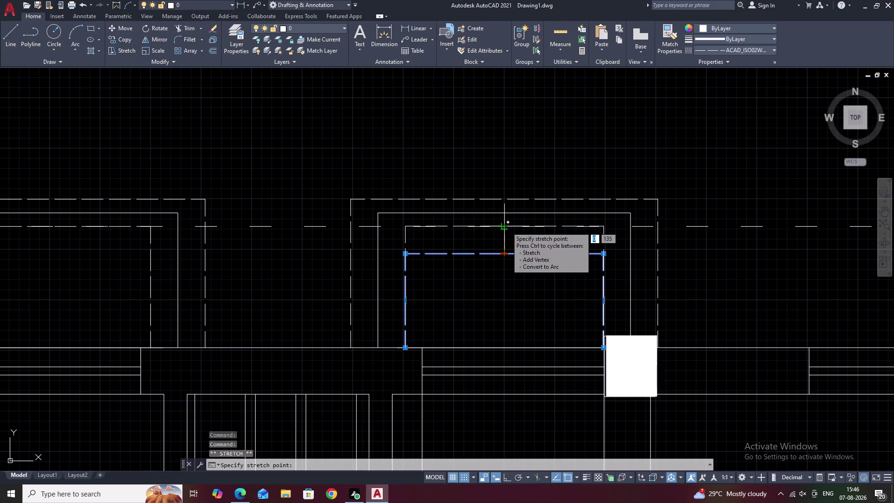
click(507, 227)
key(Escape)
scroll(down, 3)
middle_drag(553, 262, 670, 235)
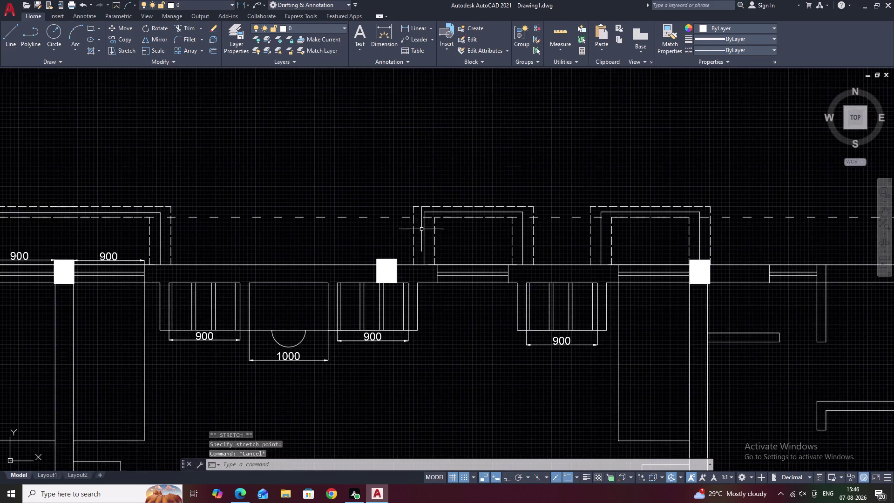
middle_drag(422, 230, 620, 224)
middle_drag(437, 215, 588, 216)
middle_drag(417, 210, 606, 219)
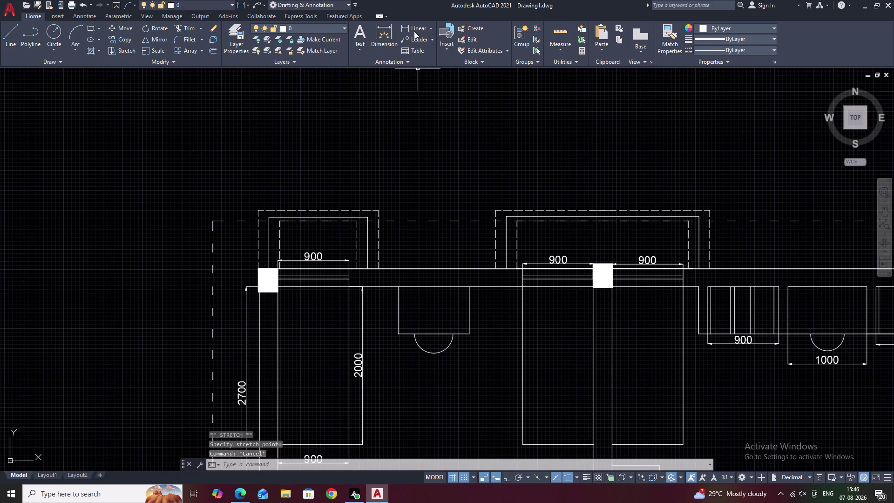
Place a vertical 735 dimension beside the leftmost window, from top wall to dashed boundary.
click(414, 31)
scroll(up, 3)
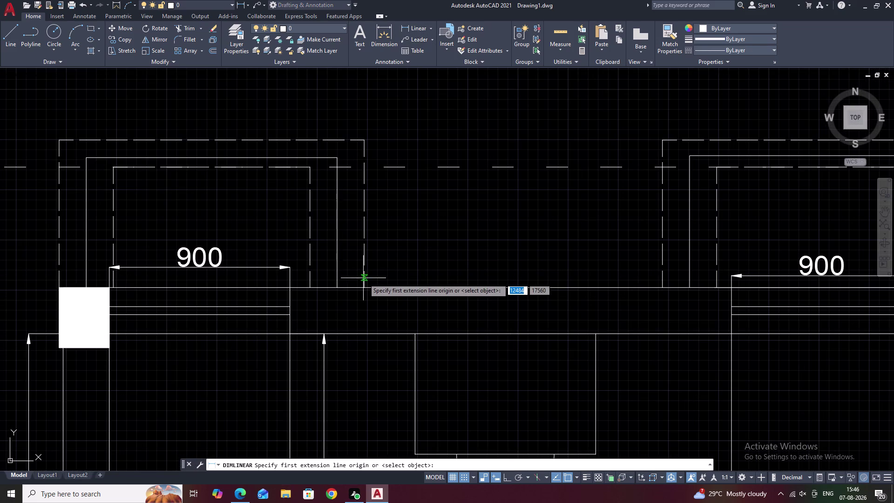
click(363, 285)
click(364, 140)
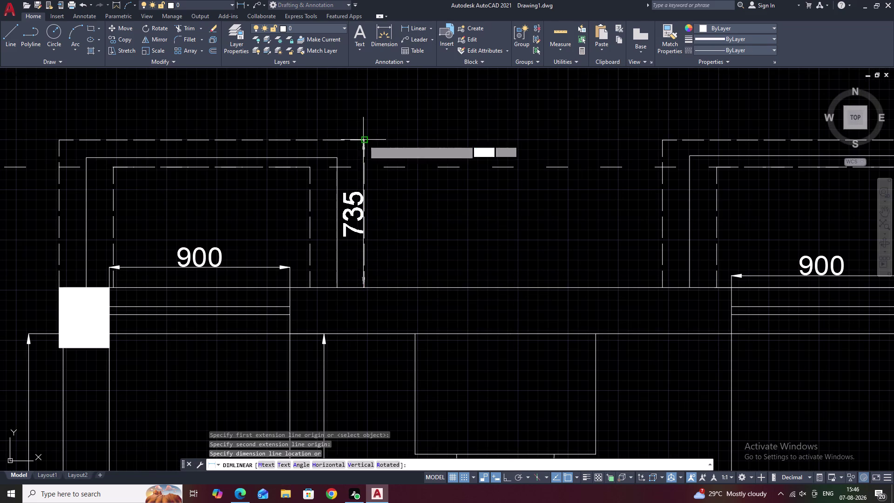
click(405, 148)
scroll(down, 3)
middle_drag(467, 189, 489, 187)
key(Escape)
middle_drag(512, 198, 372, 241)
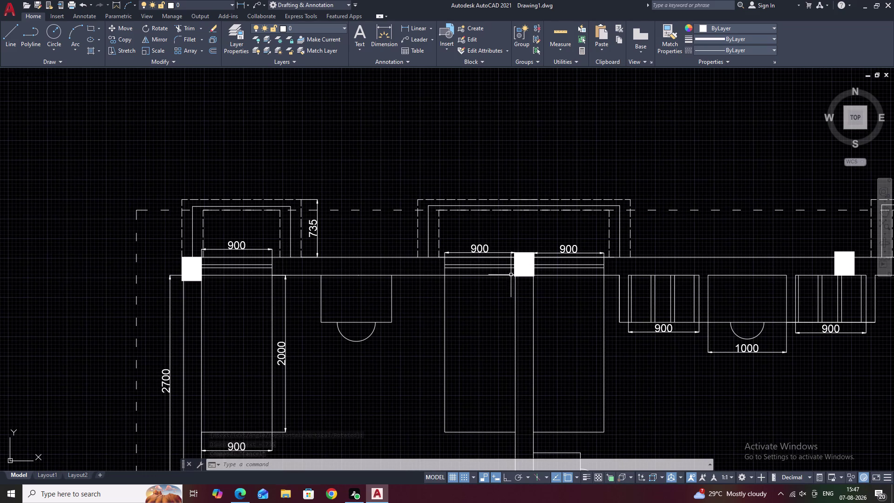
Add a 600 dimension from the right wall to the dashed boundary.
scroll(down, 3)
middle_drag(668, 262, 523, 240)
middle_drag(544, 283, 528, 241)
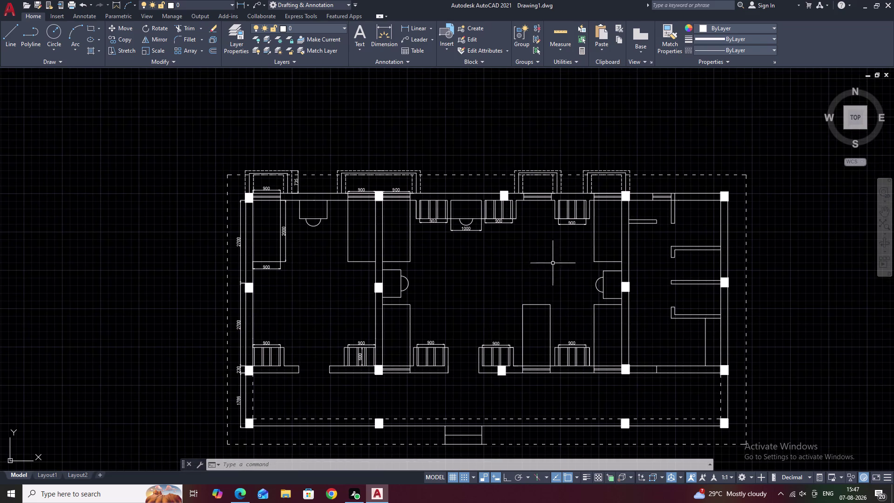
middle_drag(523, 270, 520, 257)
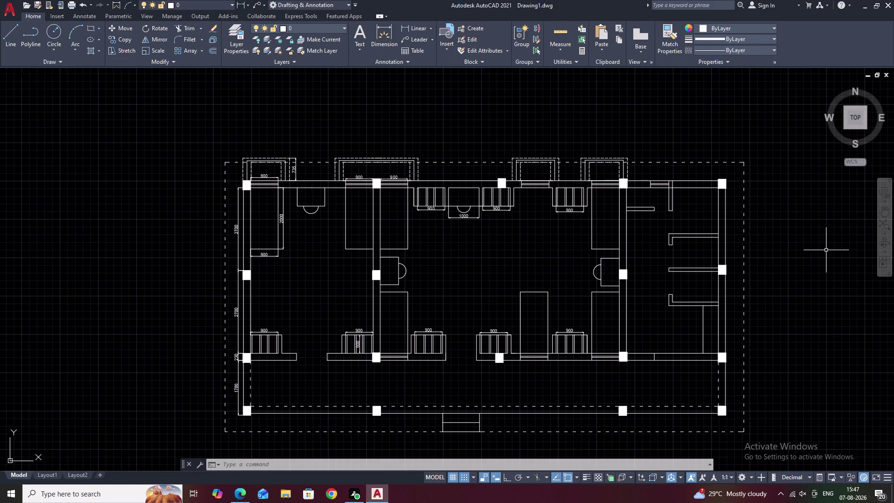
key(space)
click(410, 25)
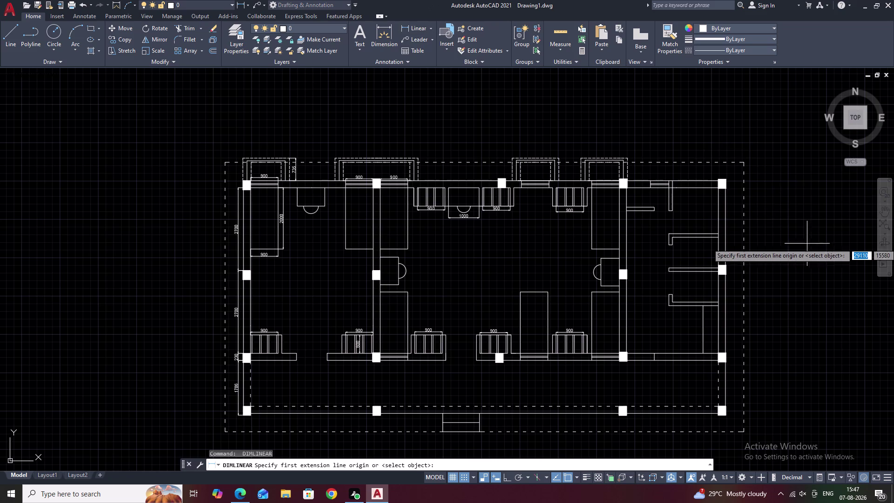
scroll(up, 3)
click(674, 260)
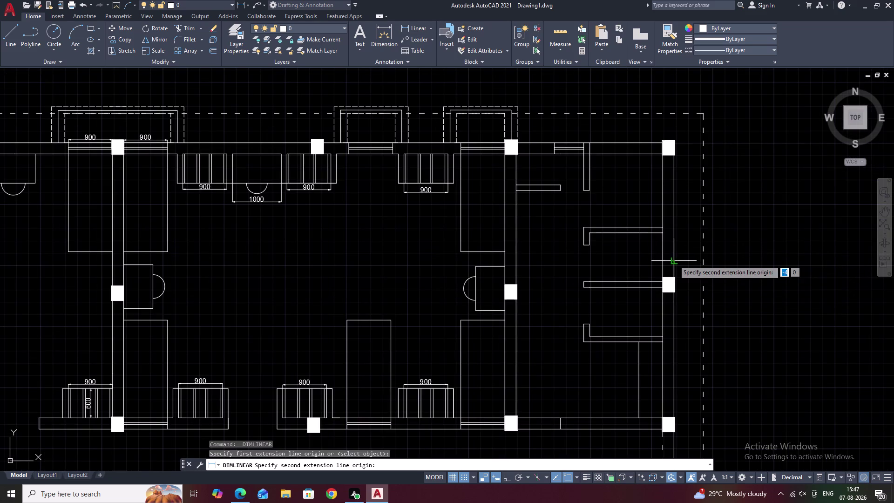
click(705, 261)
click(703, 255)
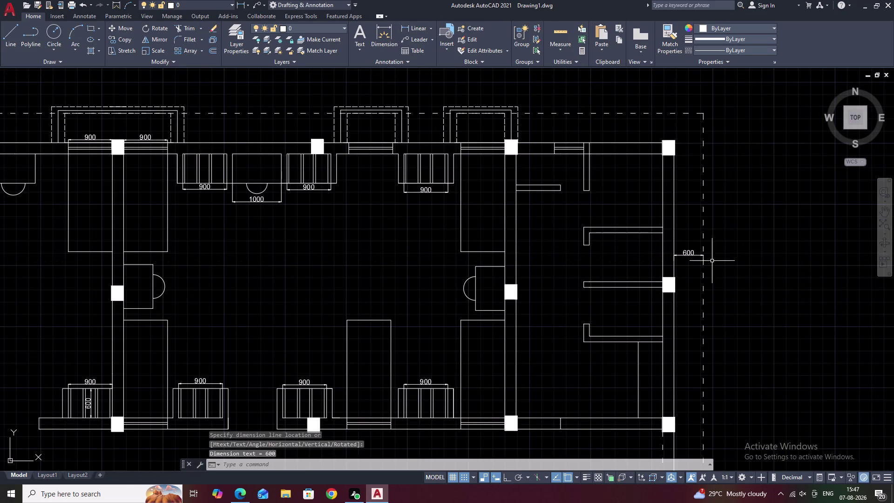
middle_drag(714, 260, 720, 270)
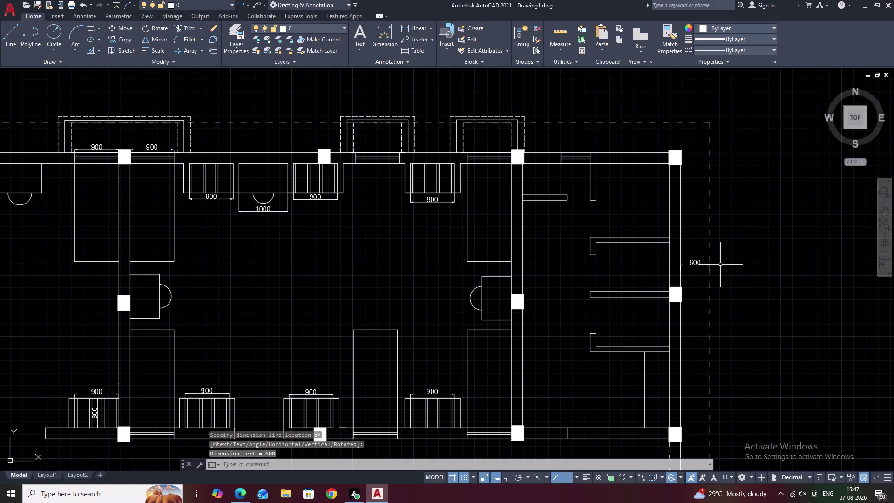
middle_drag(667, 145, 642, 192)
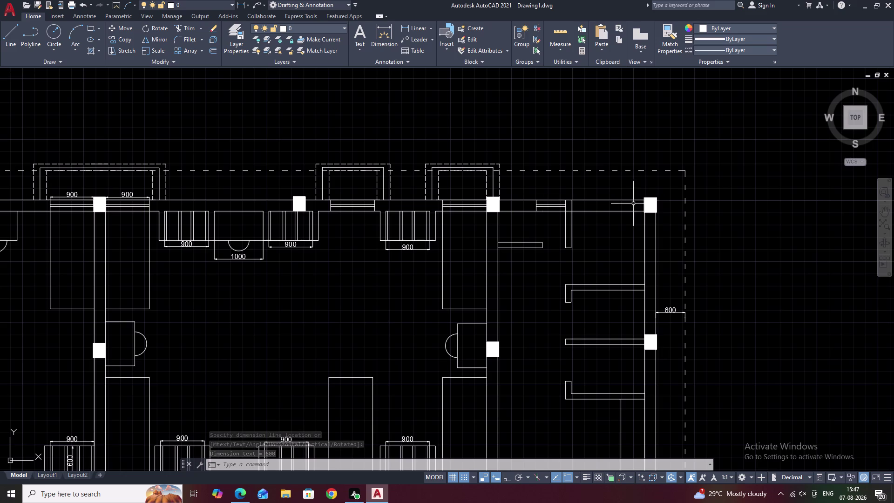
key(Escape)
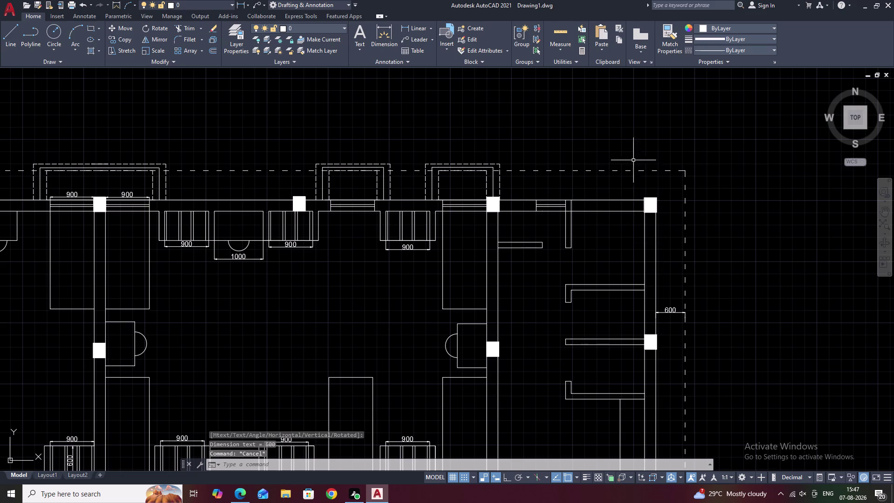
Add a 230 dimension above the top-right column, from top wall to dashed boundary.
click(419, 29)
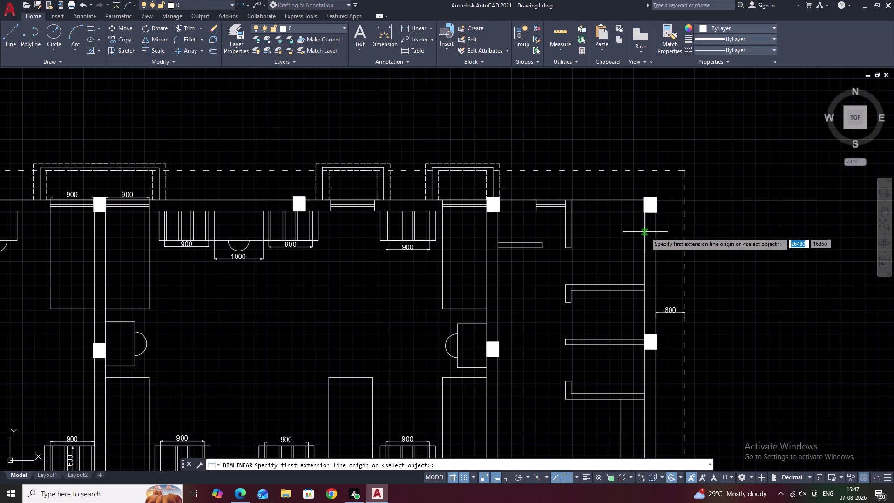
click(646, 229)
click(661, 229)
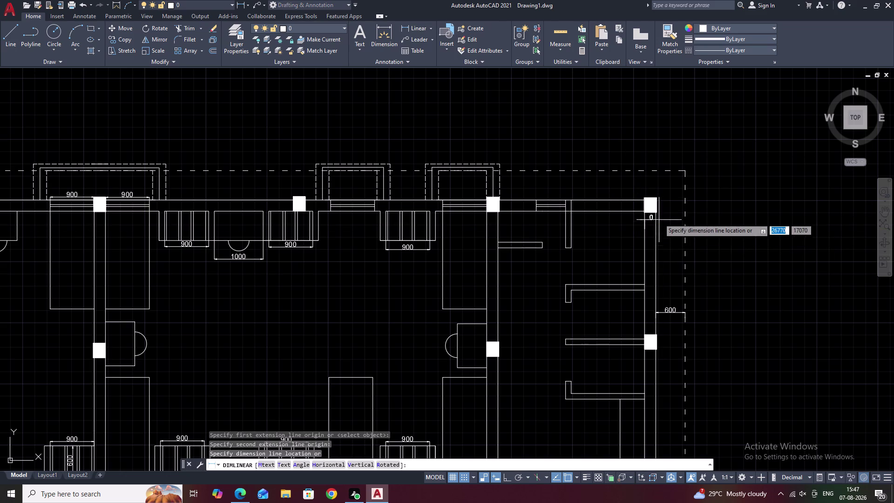
key(Escape)
key(space)
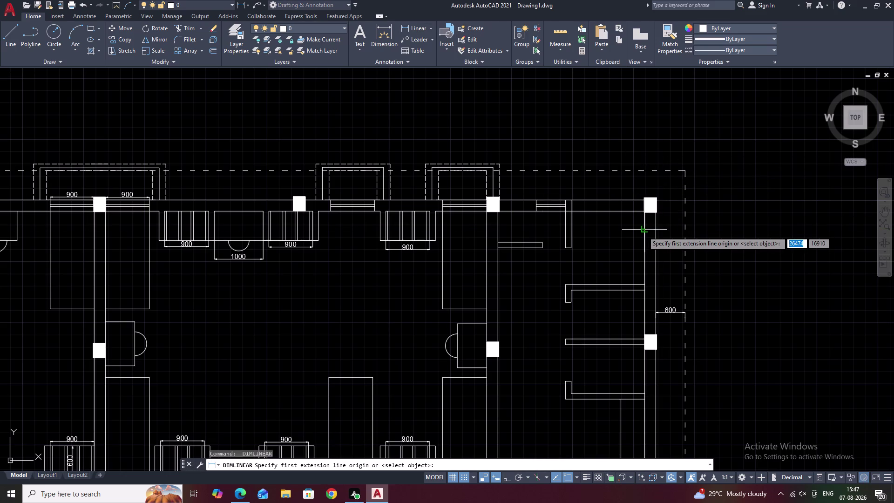
click(644, 231)
click(655, 232)
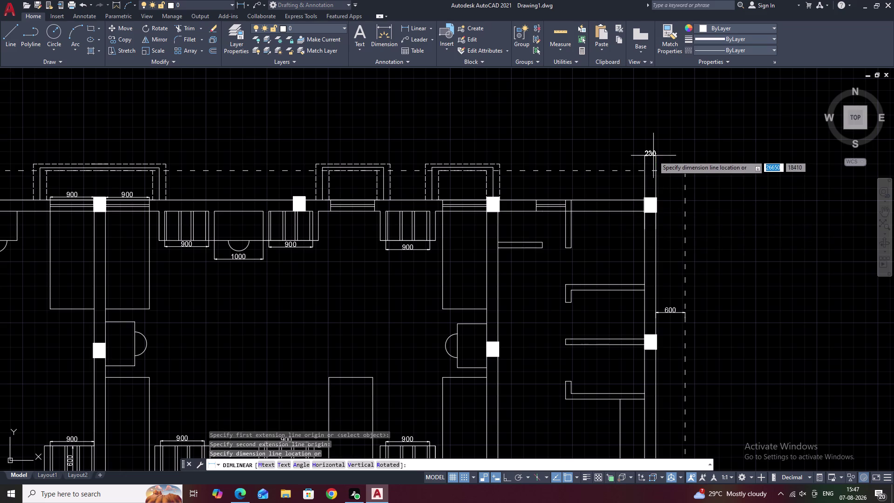
click(654, 150)
key(Escape)
middle_drag(673, 177, 755, 200)
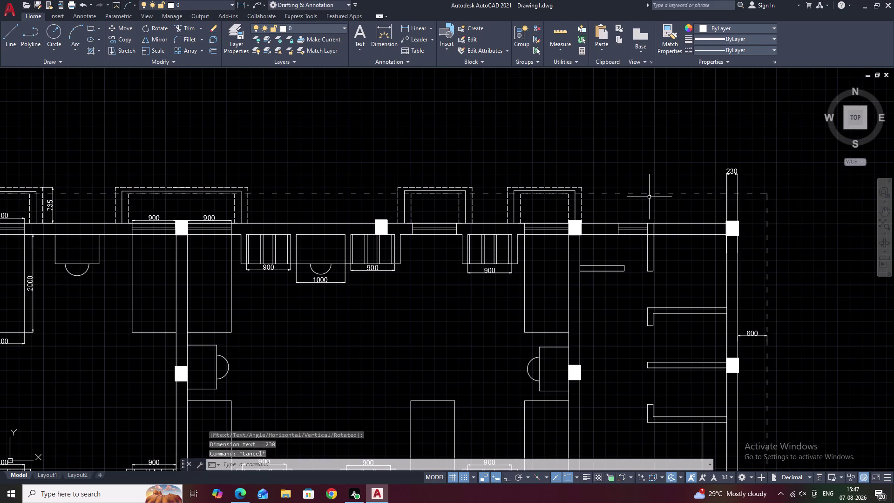
middle_drag(647, 197, 706, 202)
middle_drag(826, 204, 737, 195)
middle_drag(626, 164, 697, 183)
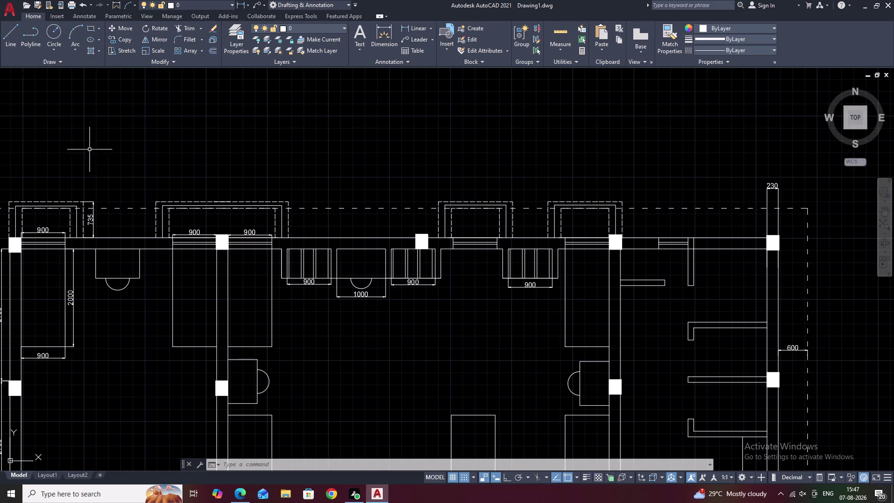
middle_drag(210, 140, 559, 205)
scroll(down, 3)
middle_drag(478, 245, 413, 228)
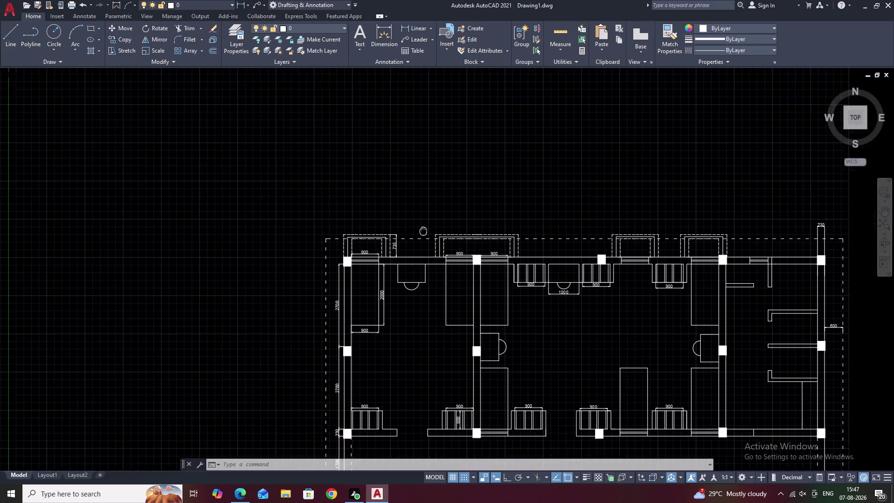
middle_drag(413, 228, 384, 215)
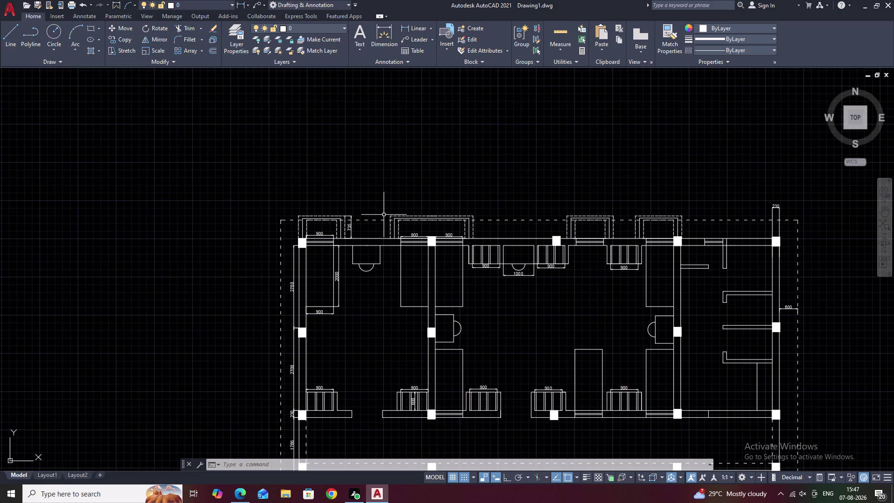
scroll(down, 3)
scroll(up, 3)
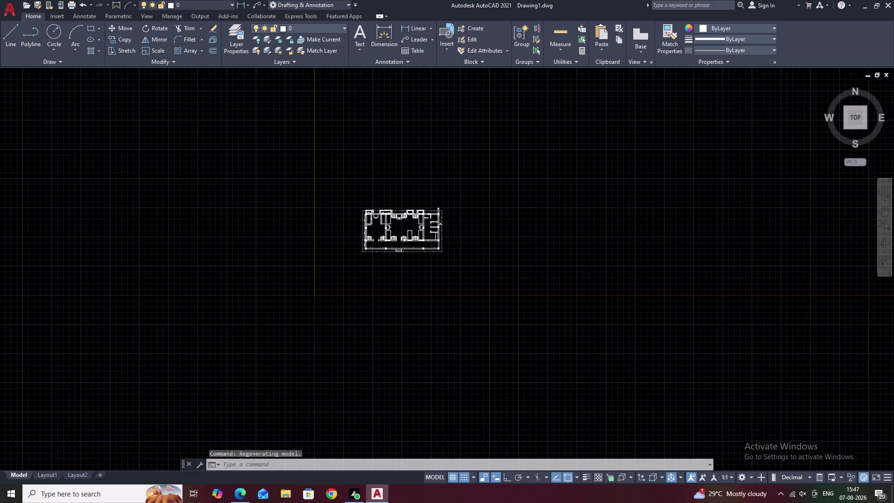
scroll(up, 3)
middle_drag(374, 217, 441, 213)
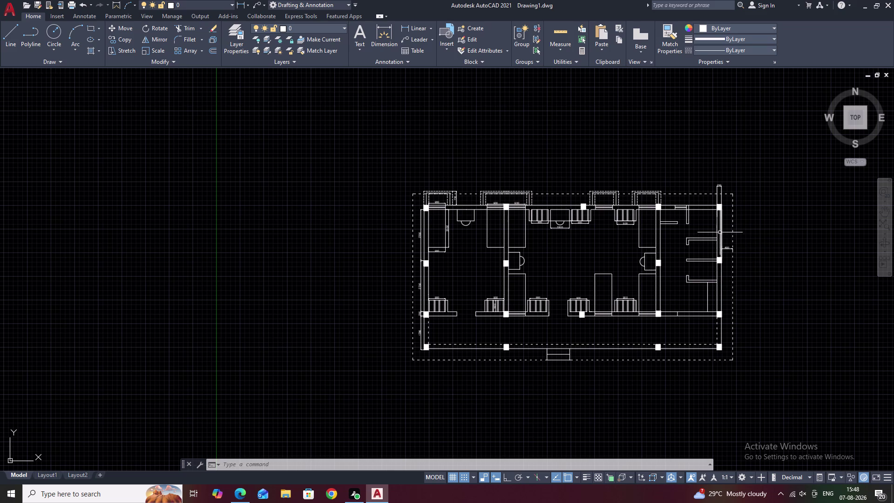
scroll(up, 3)
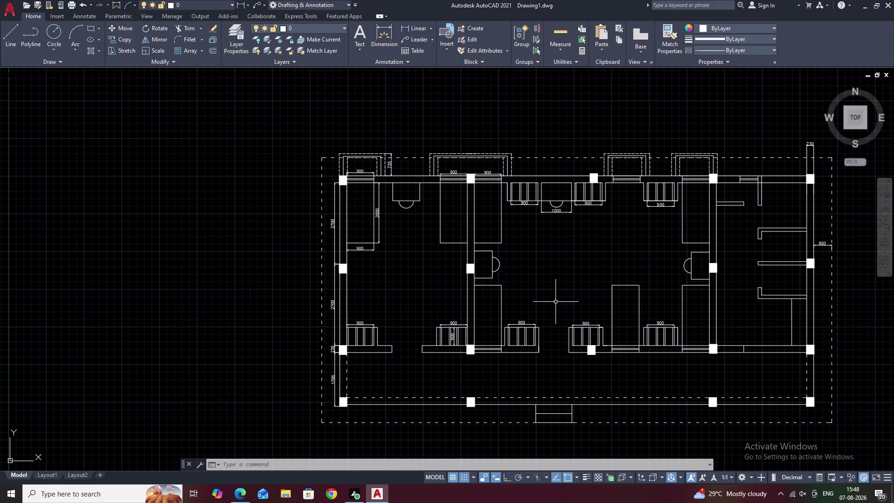
middle_drag(539, 285, 529, 305)
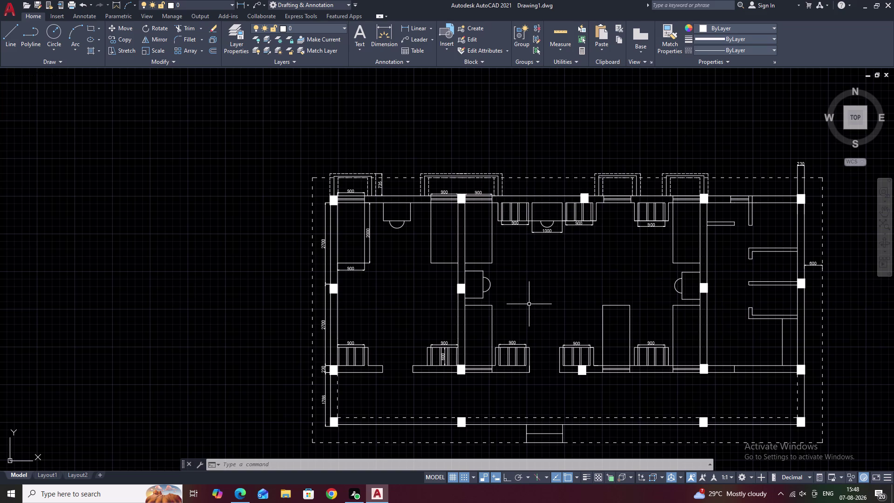
middle_drag(376, 206, 381, 232)
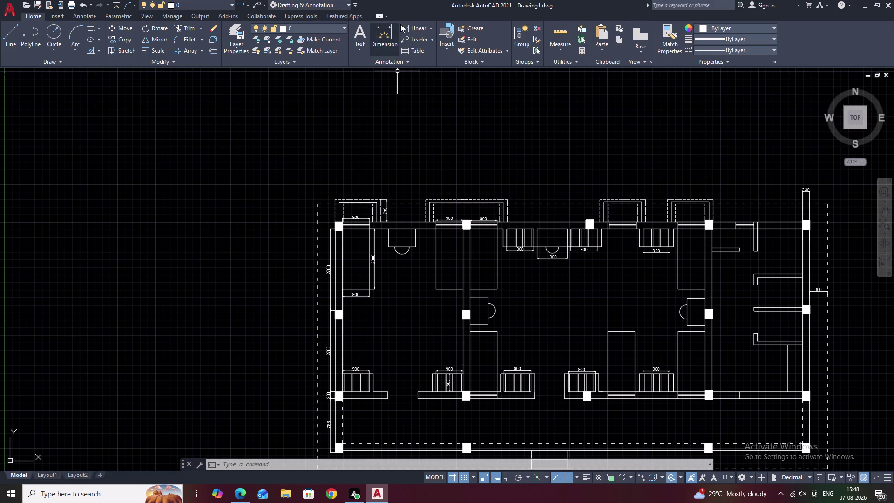
Make initial, abandoned attempts at a linear dimension between the left and middle column corners.
click(406, 25)
scroll(up, 3)
click(328, 212)
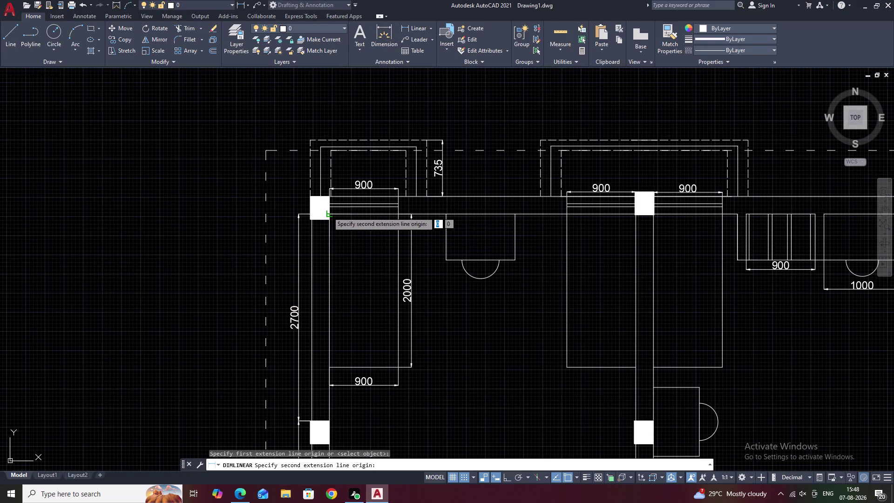
click(635, 216)
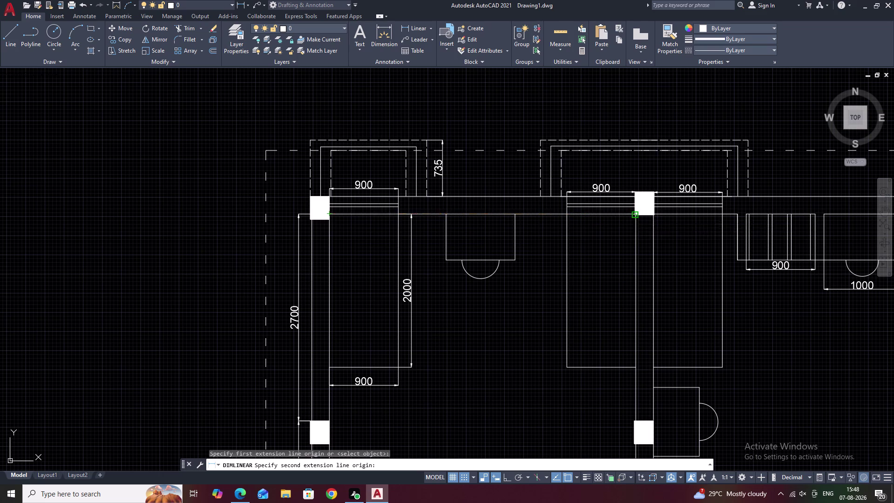
key(Escape)
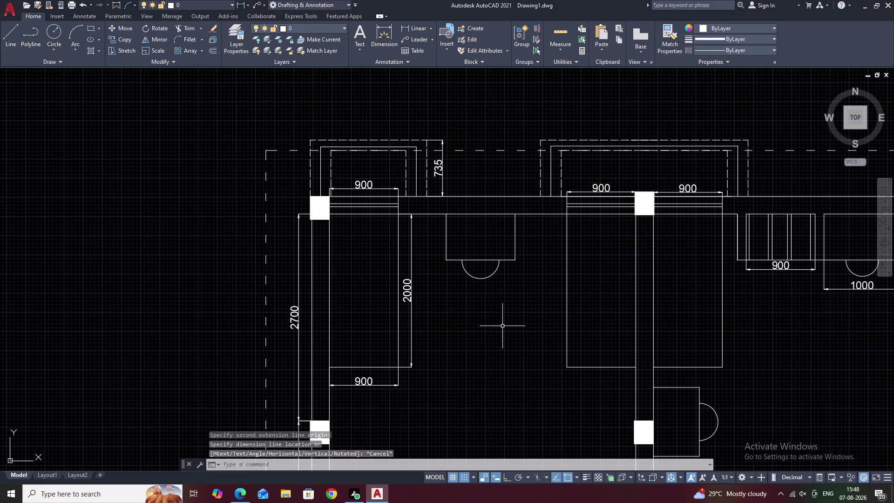
key(space)
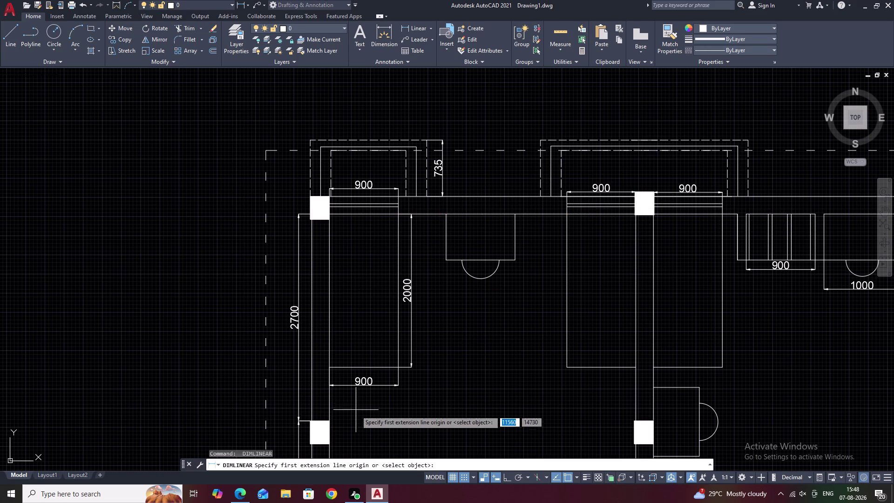
middle_drag(357, 402, 361, 254)
key(space)
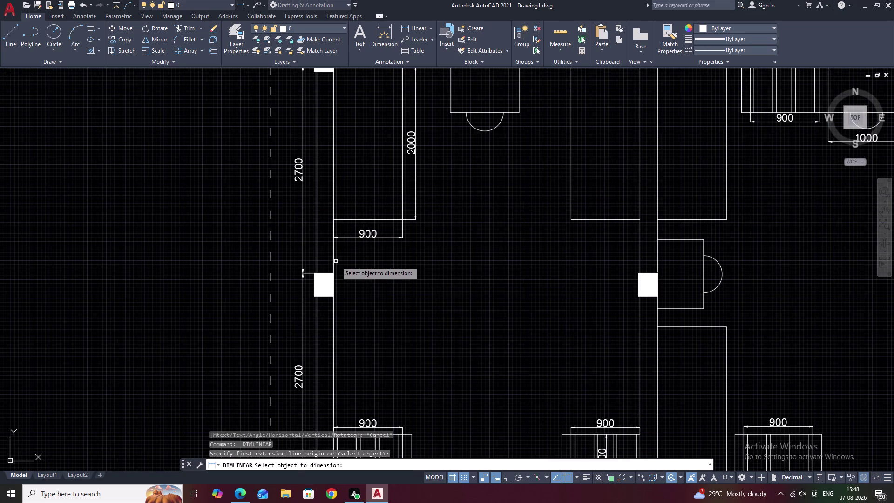
click(418, 27)
key(Escape)
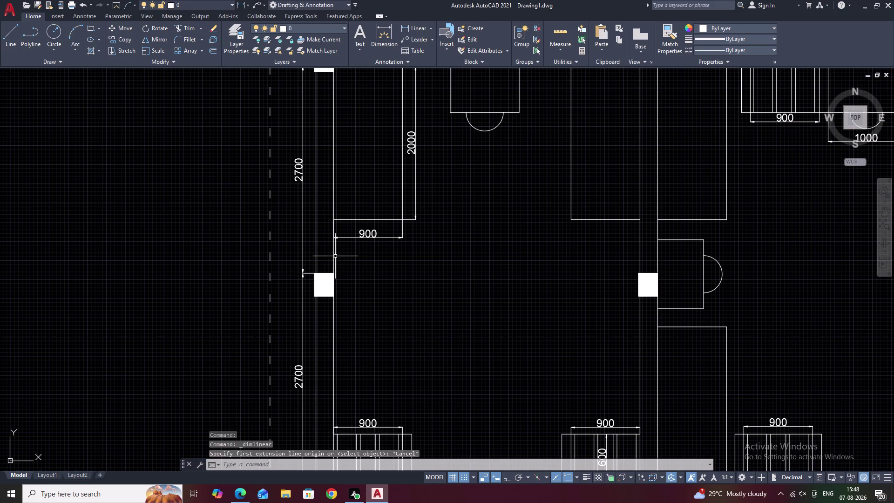
key(space)
click(416, 24)
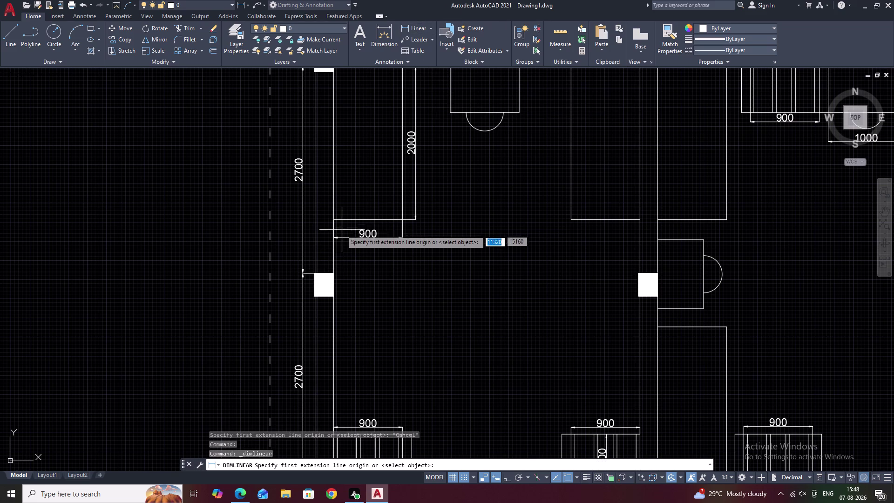
Place the 4000 dimension from the left column edge to the middle column, above the top wall.
click(336, 250)
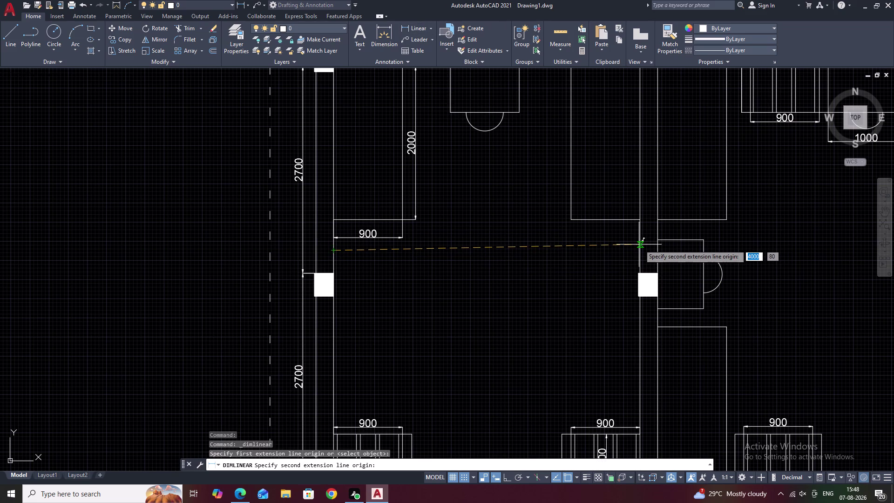
click(640, 245)
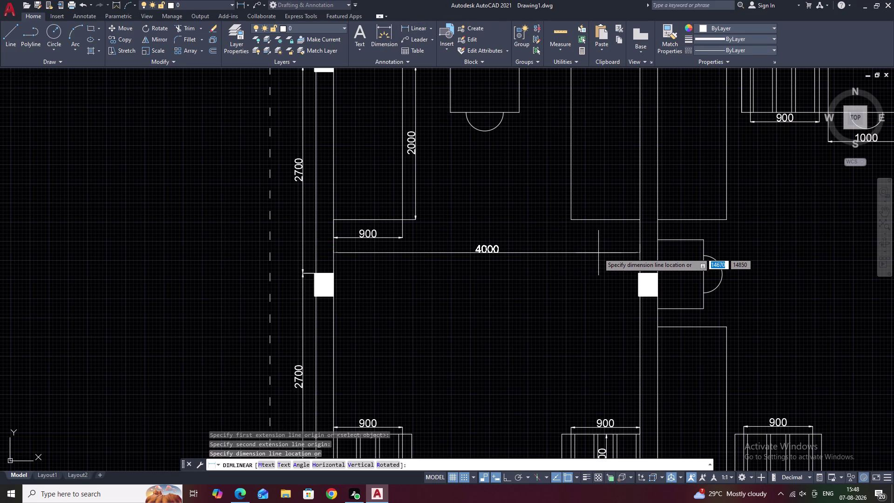
middle_drag(586, 108, 596, 349)
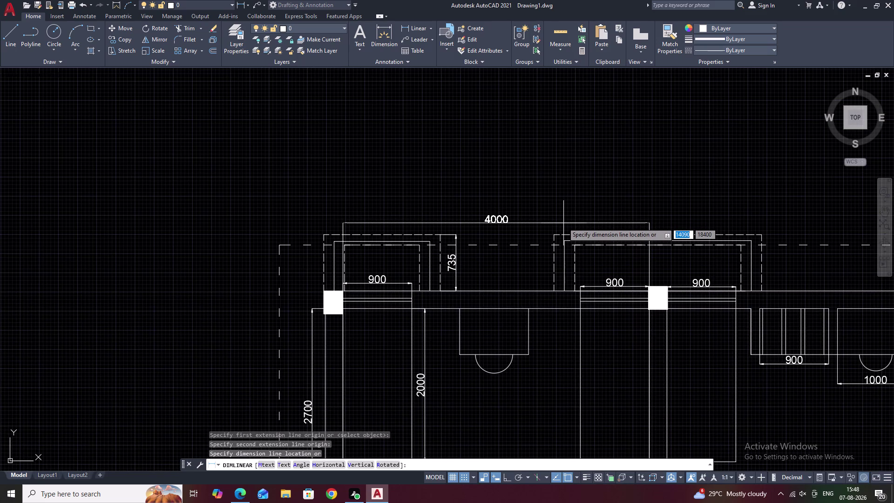
click(563, 222)
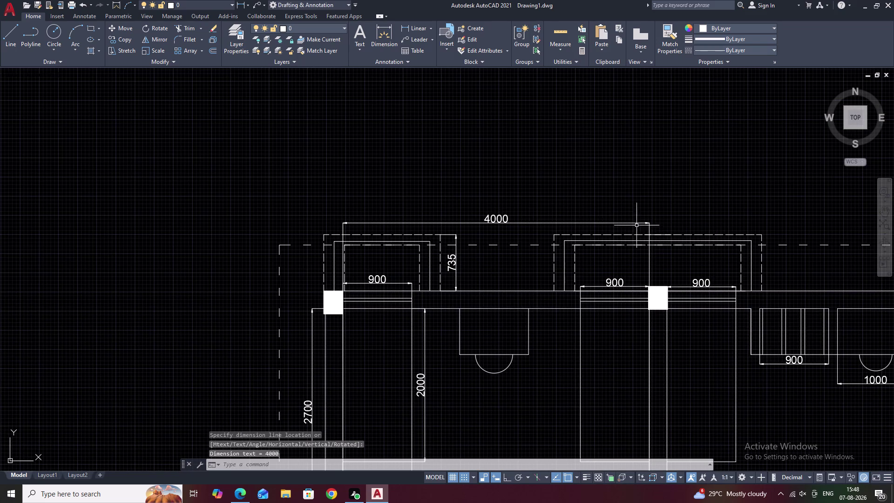
middle_drag(539, 220, 483, 177)
middle_drag(545, 196, 387, 202)
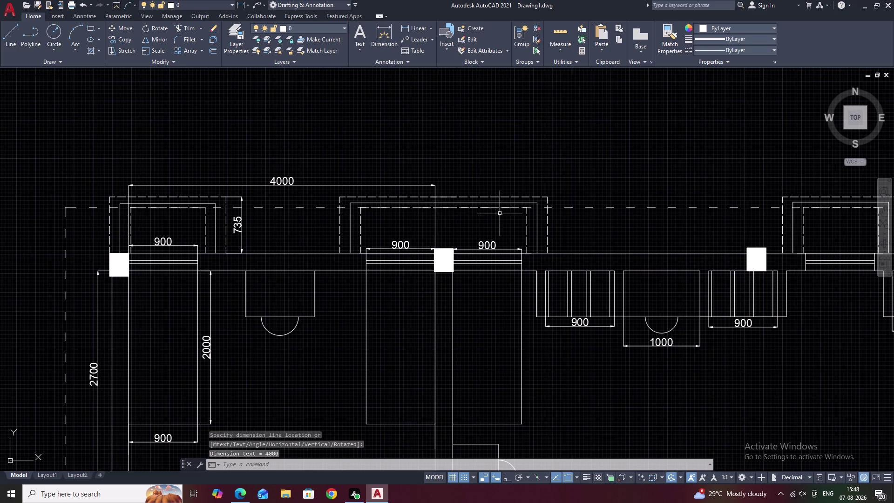
middle_drag(507, 214, 452, 221)
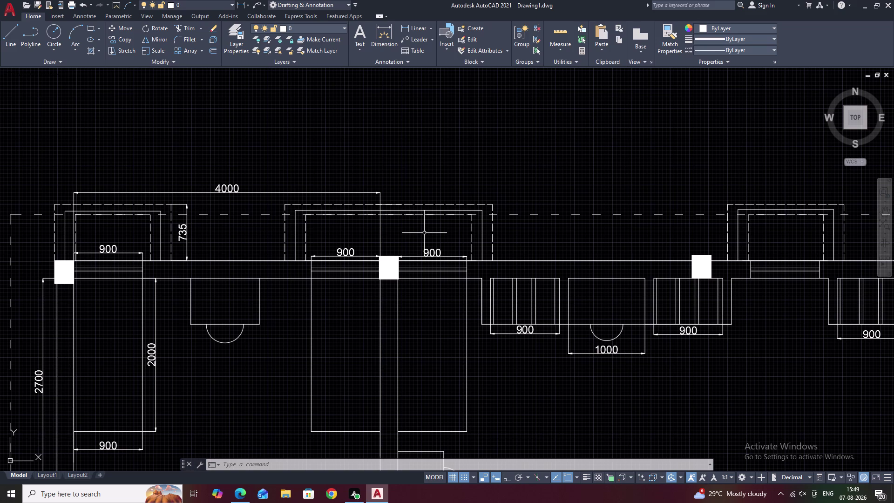
Place a 230 dimension across the middle column's two edges, beside the 4000 dimension.
click(418, 29)
click(380, 312)
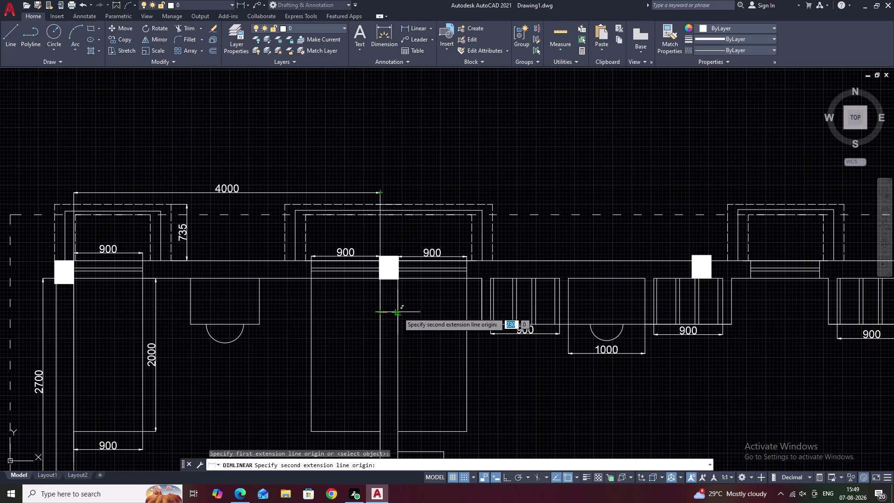
click(398, 313)
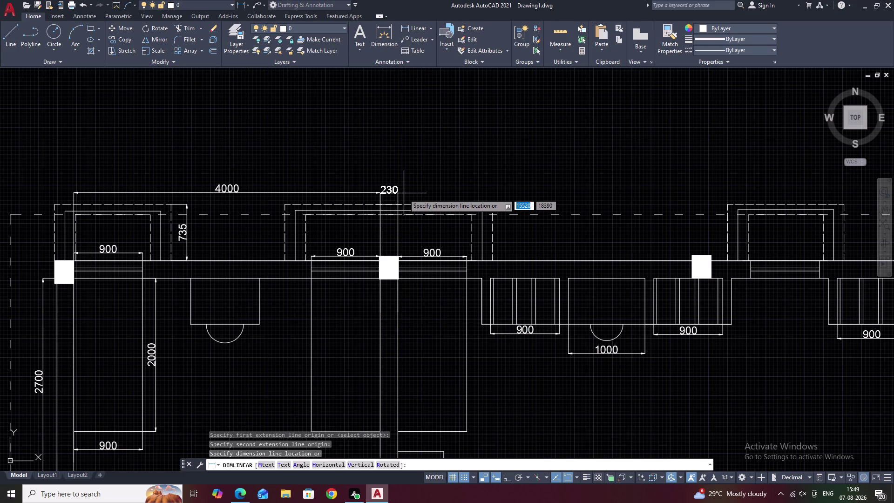
click(404, 193)
middle_drag(464, 205, 389, 206)
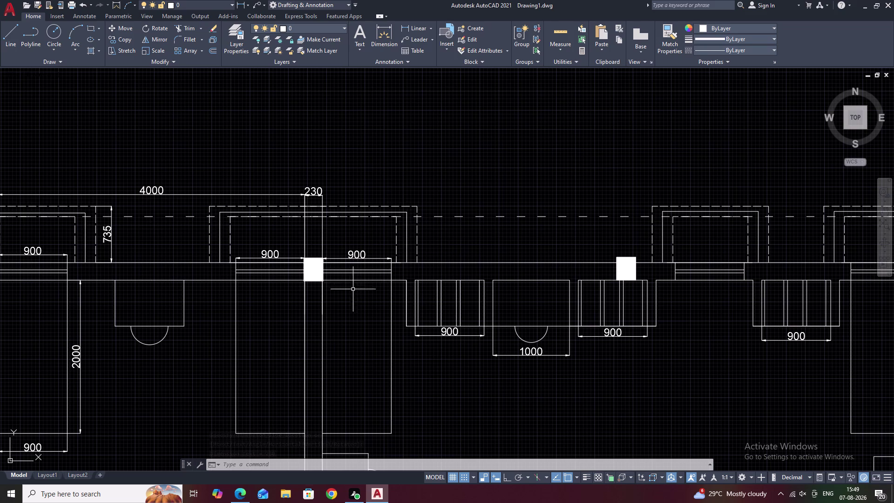
click(418, 30)
click(322, 284)
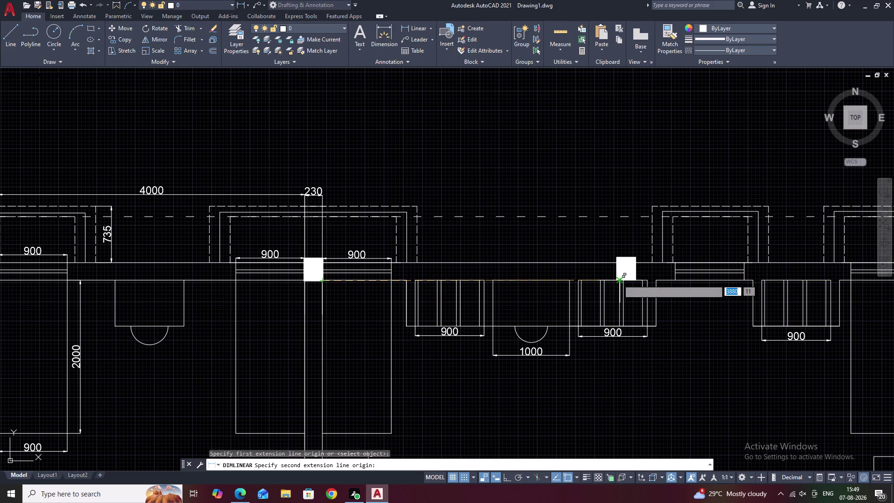
click(615, 282)
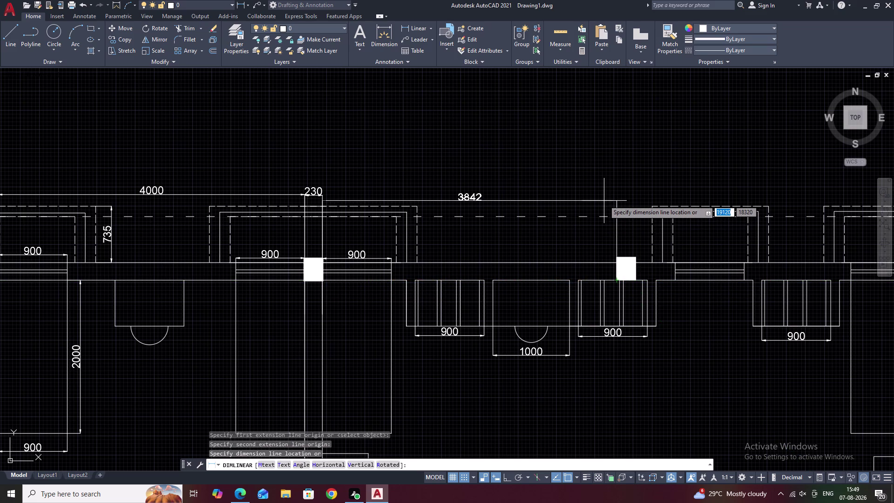
key(Escape)
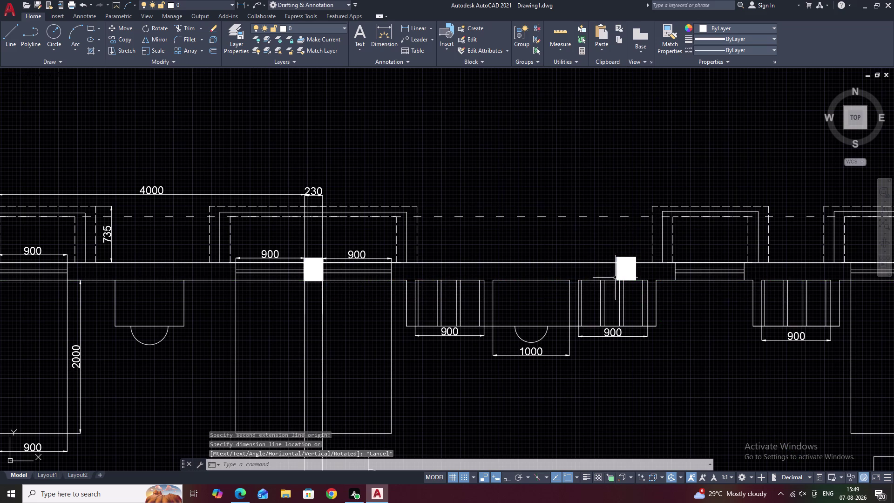
click(420, 27)
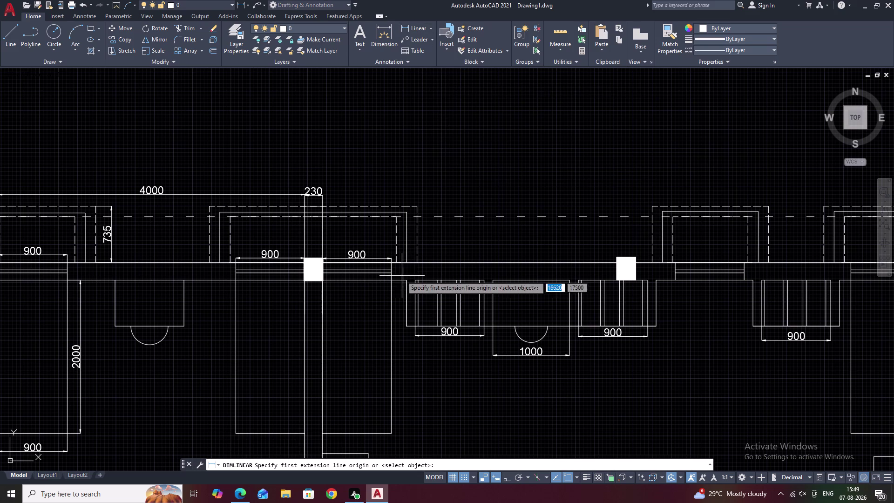
click(320, 285)
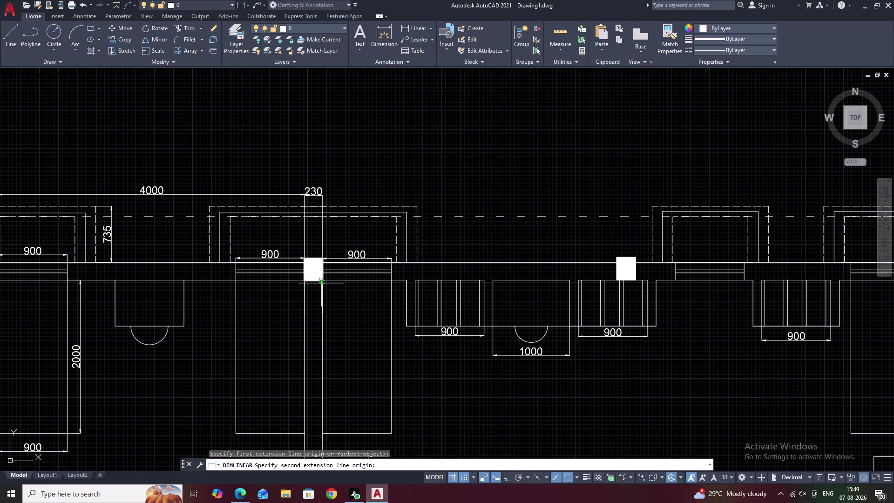
click(621, 282)
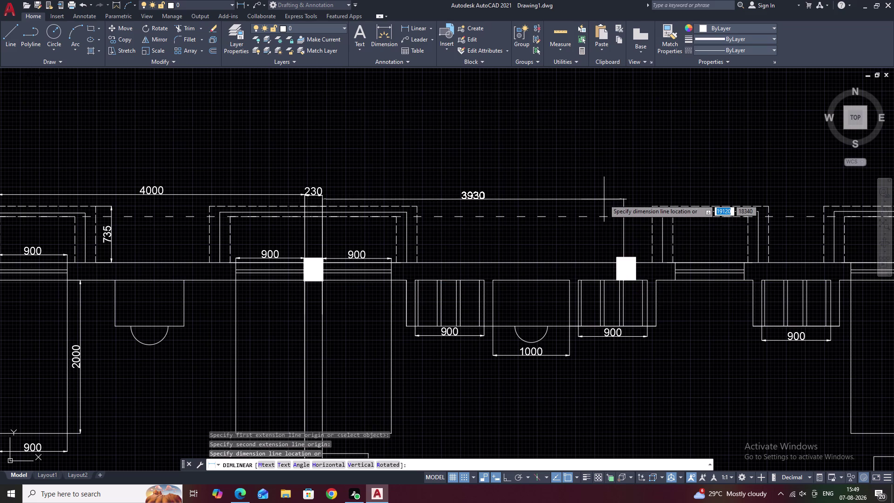
key(space)
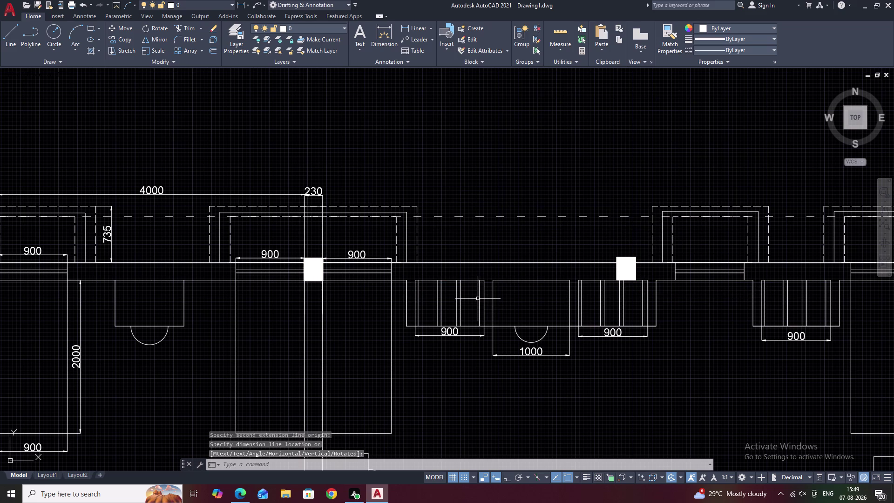
key(space)
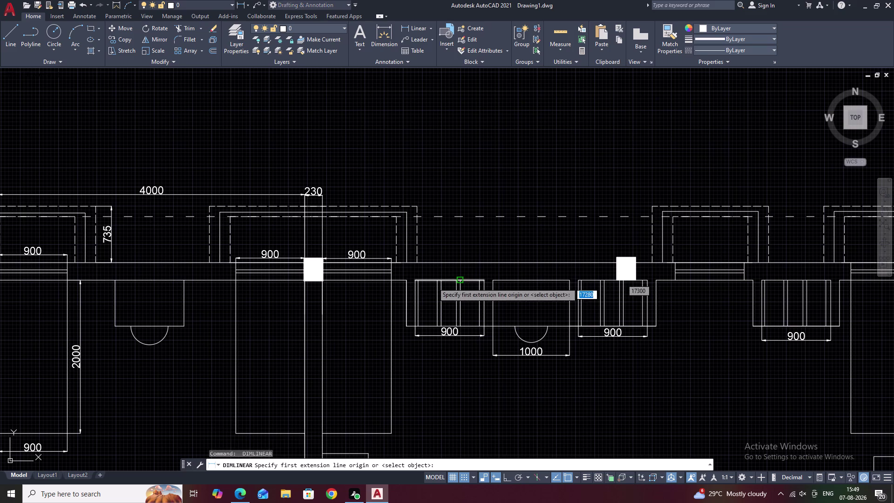
key(Escape)
scroll(up, 3)
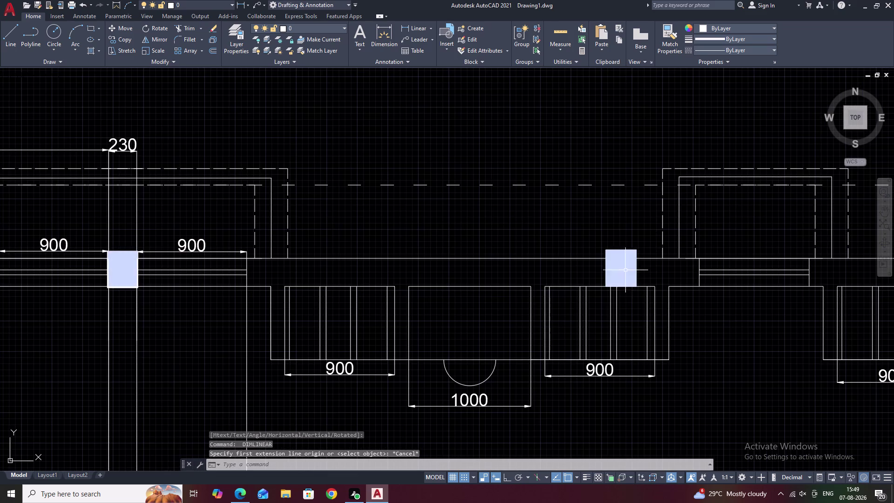
drag(647, 269, 595, 270)
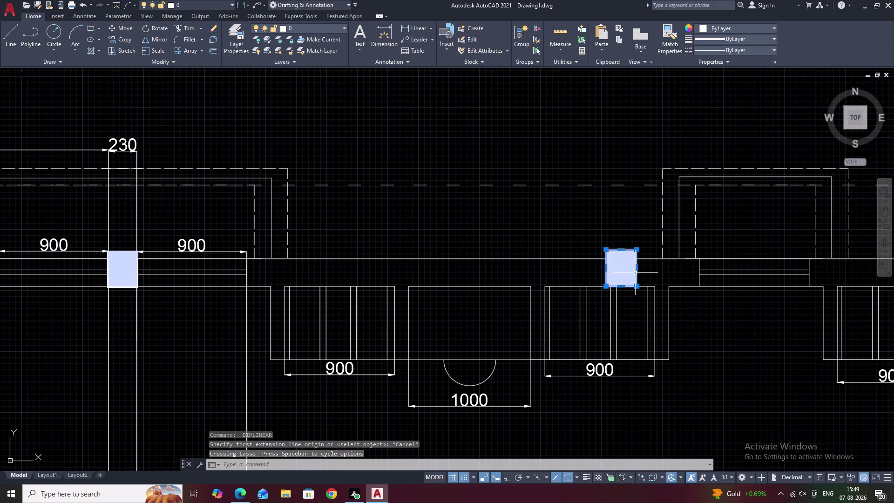
key(Escape)
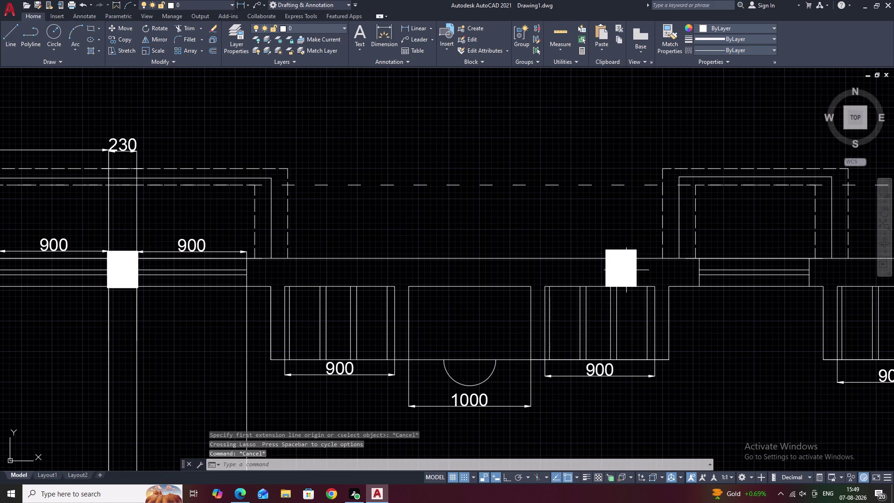
scroll(down, 3)
middle_drag(577, 274, 592, 235)
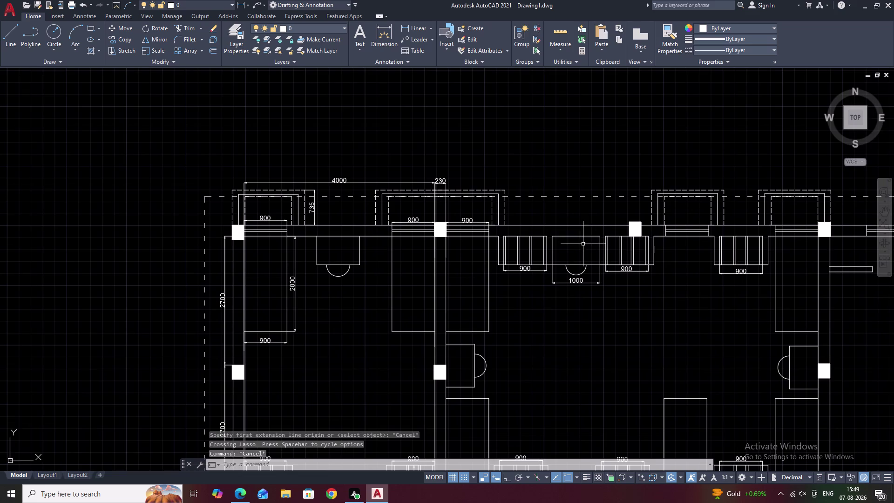
middle_drag(565, 221, 548, 194)
scroll(down, 3)
middle_drag(561, 205, 483, 197)
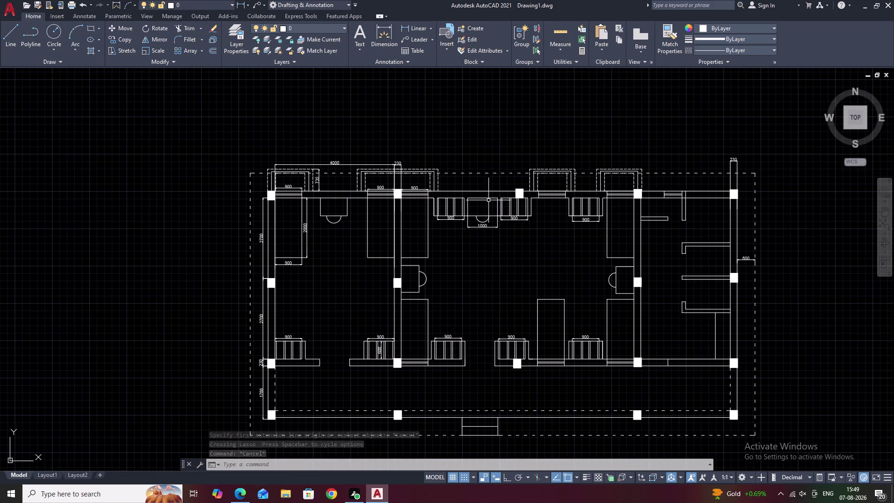
middle_drag(502, 192, 486, 202)
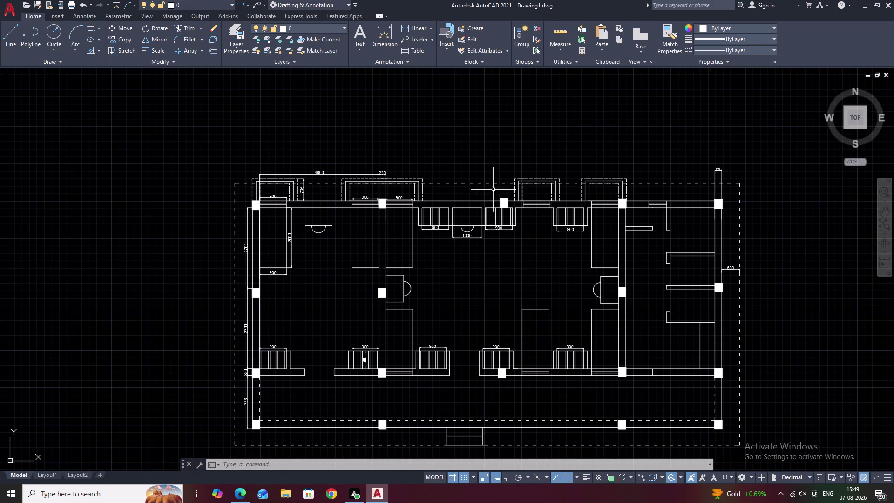
click(410, 29)
scroll(up, 3)
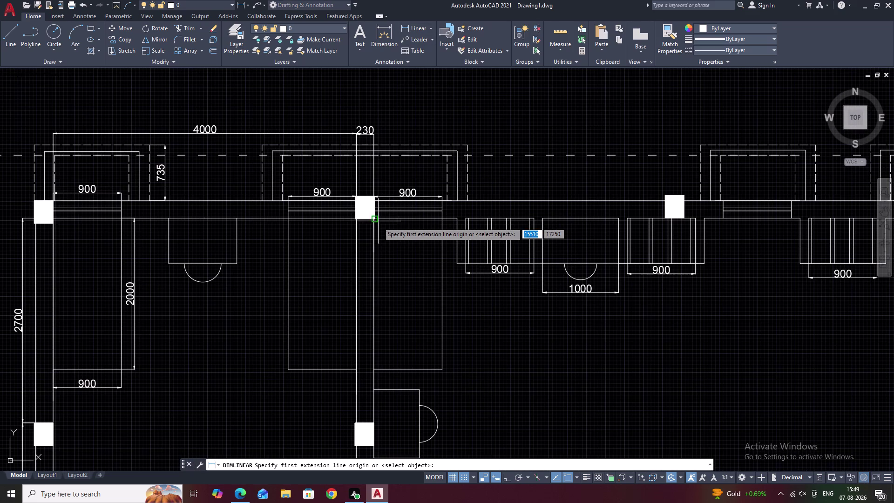
click(374, 220)
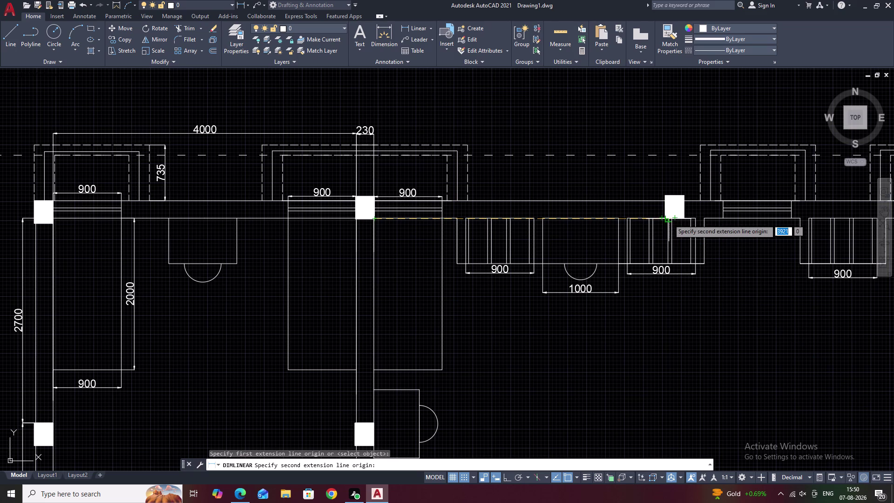
drag(663, 219, 663, 214)
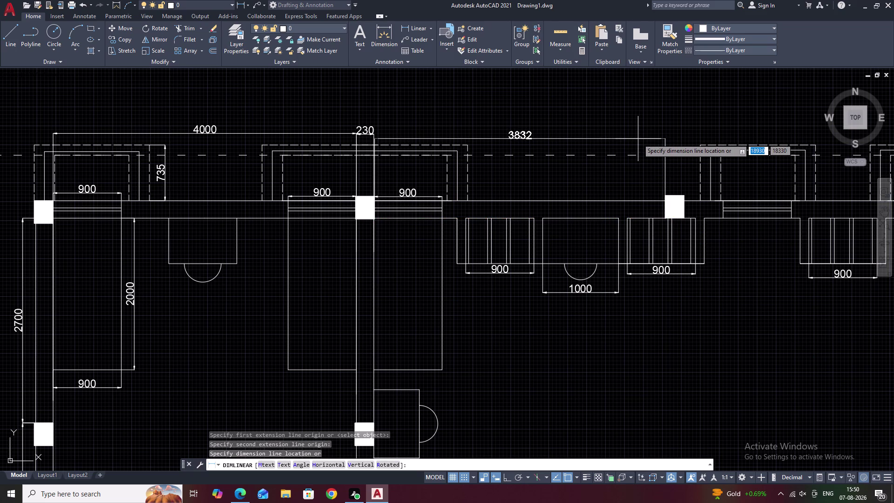
key(Escape)
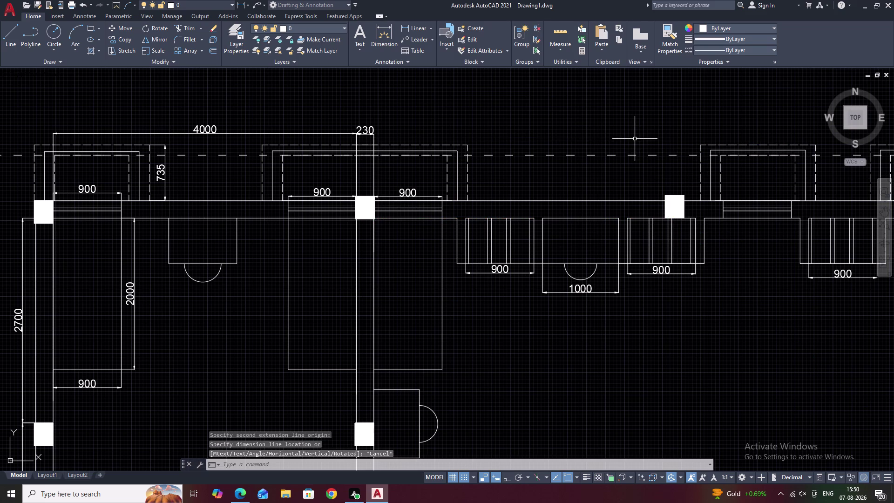
click(422, 30)
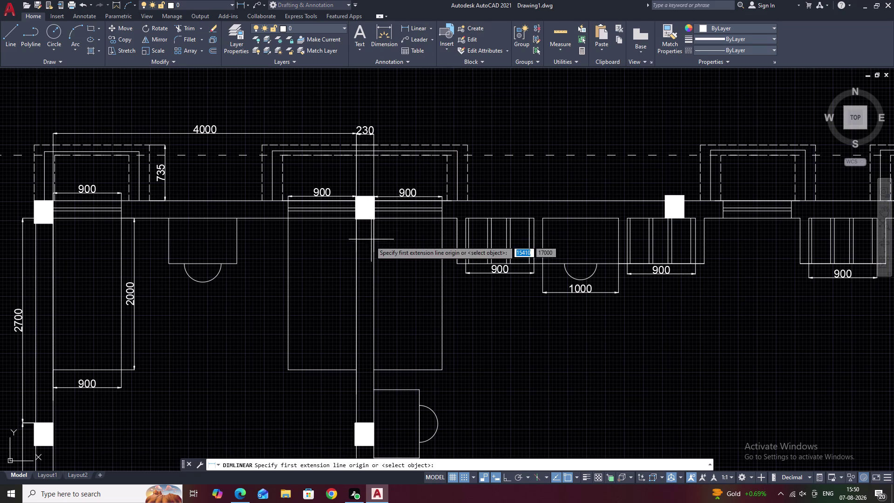
click(375, 217)
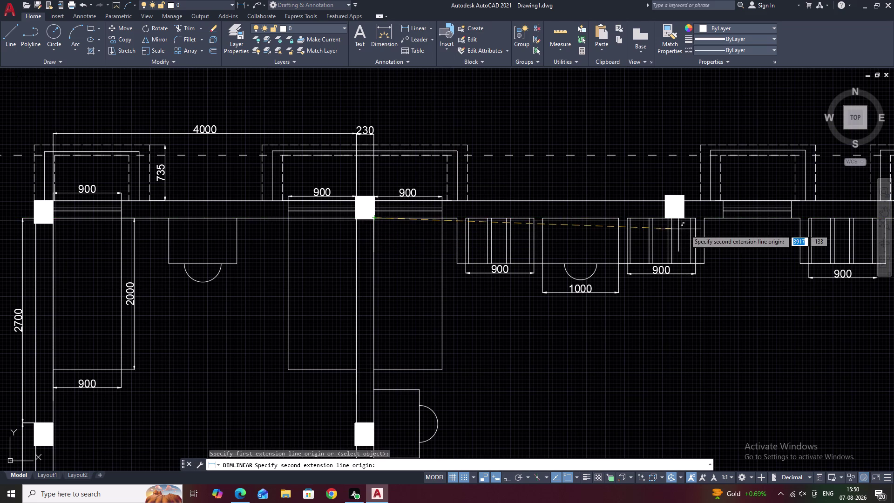
click(686, 220)
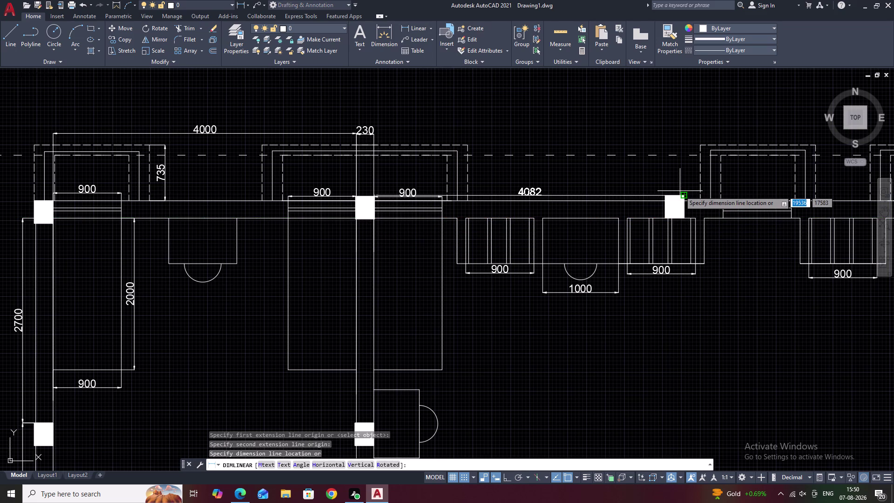
key(Escape)
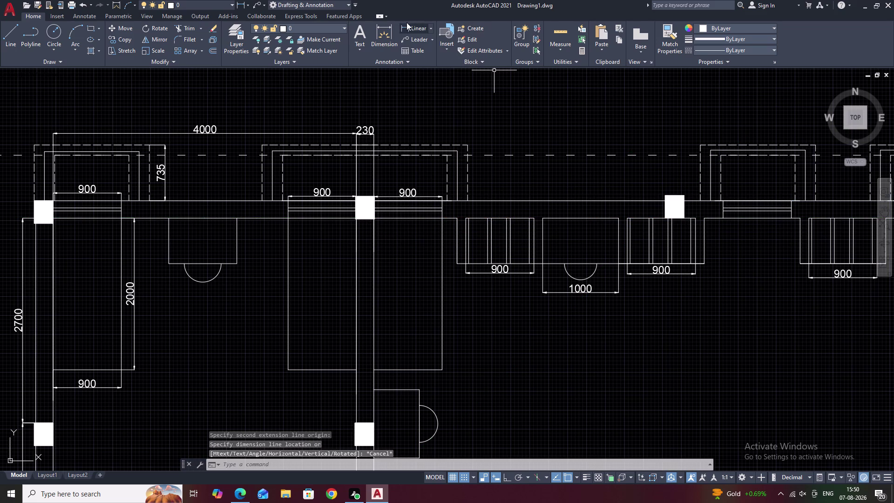
click(408, 26)
click(372, 220)
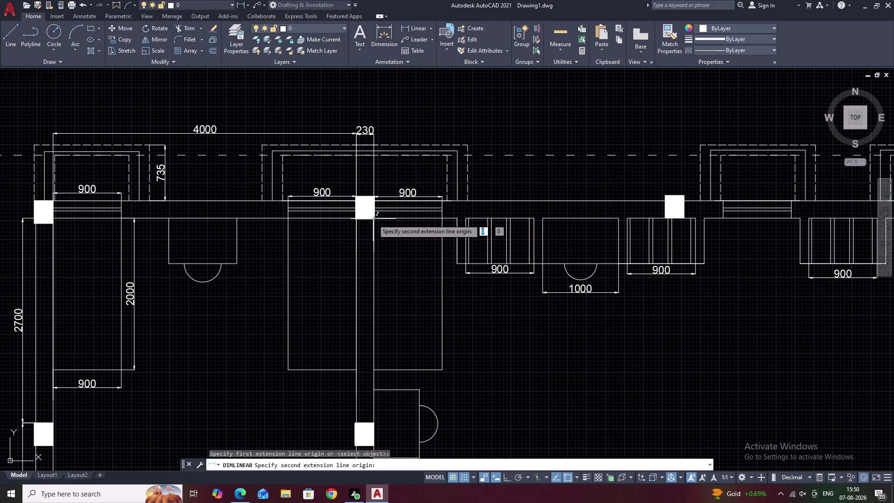
click(677, 219)
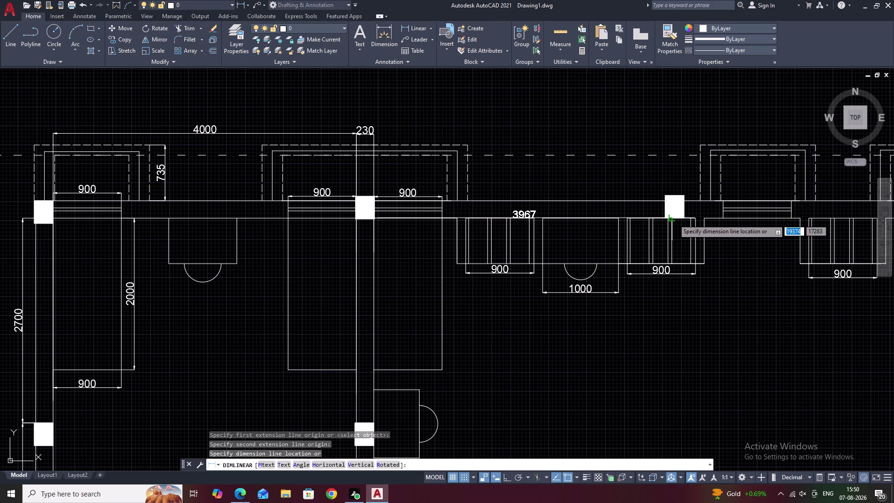
scroll(up, 3)
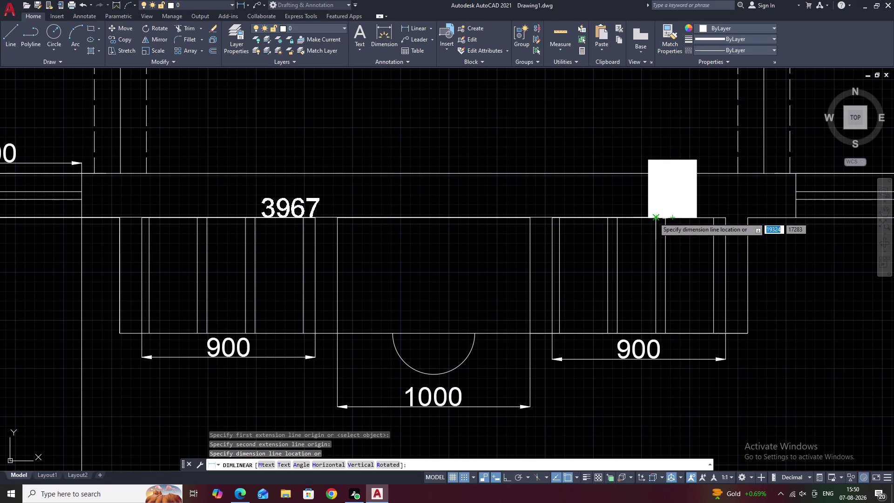
click(654, 218)
click(288, 208)
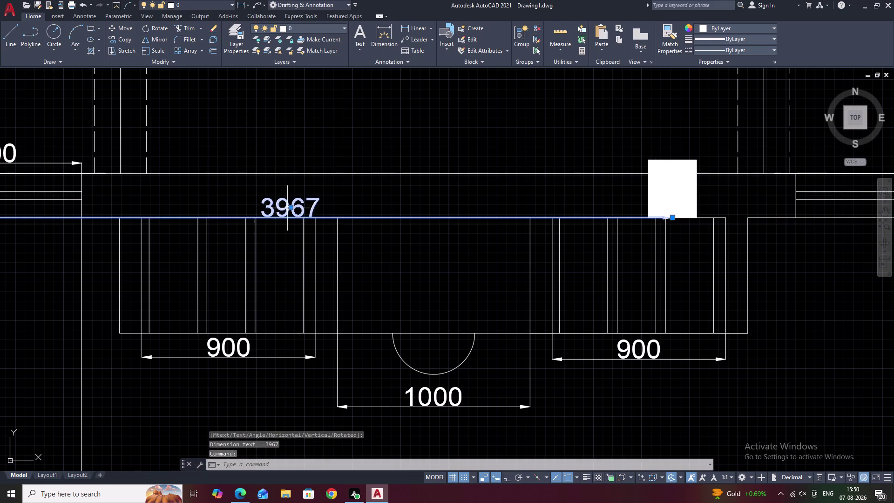
text(E)
key(space)
scroll(down, 3)
middle_drag(191, 196, 467, 216)
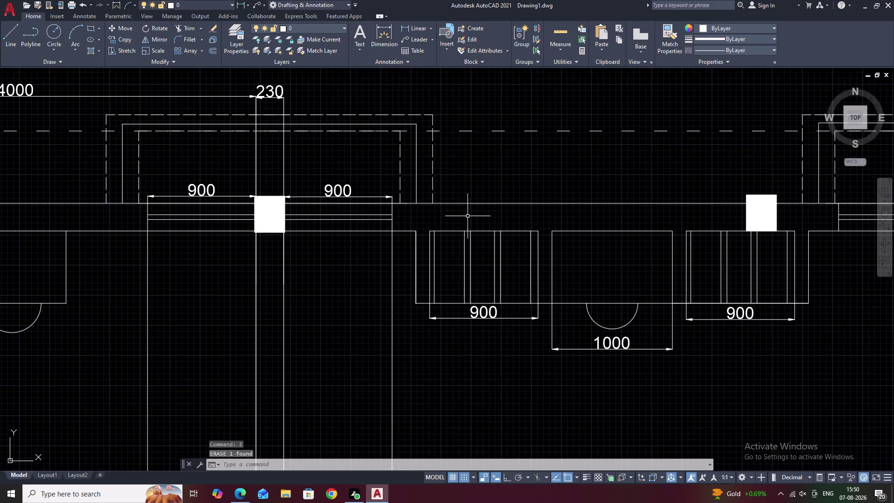
scroll(down, 3)
middle_drag(377, 167, 287, 190)
Try a linear dimension from the left column to the middle column, then cancel it.
click(408, 27)
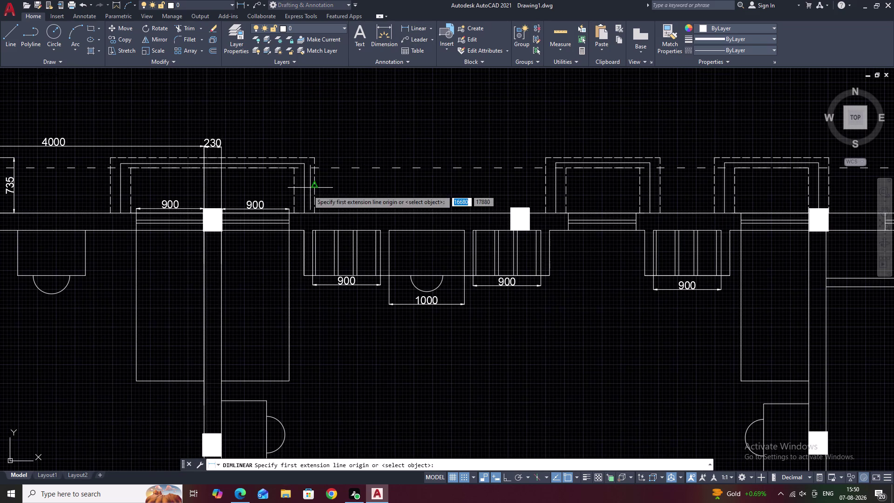
click(224, 233)
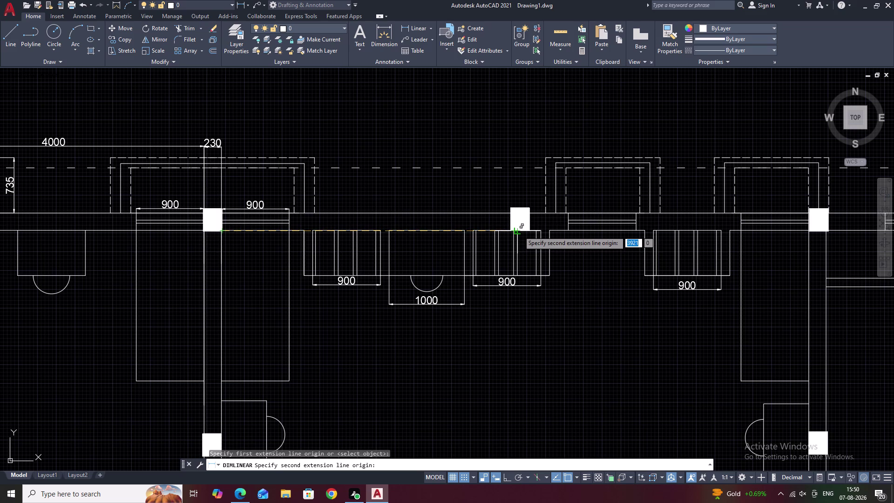
click(519, 231)
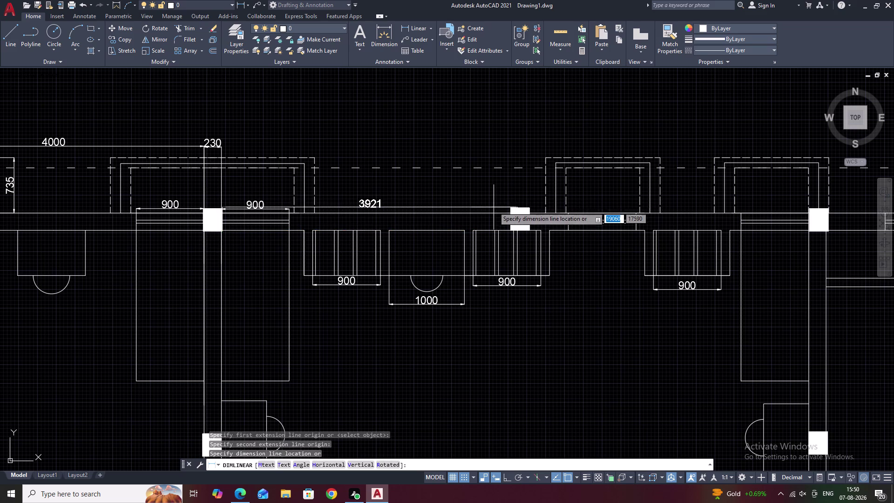
key(Escape)
Erase the middle column's solid fill and then its rectangle outline.
click(519, 215)
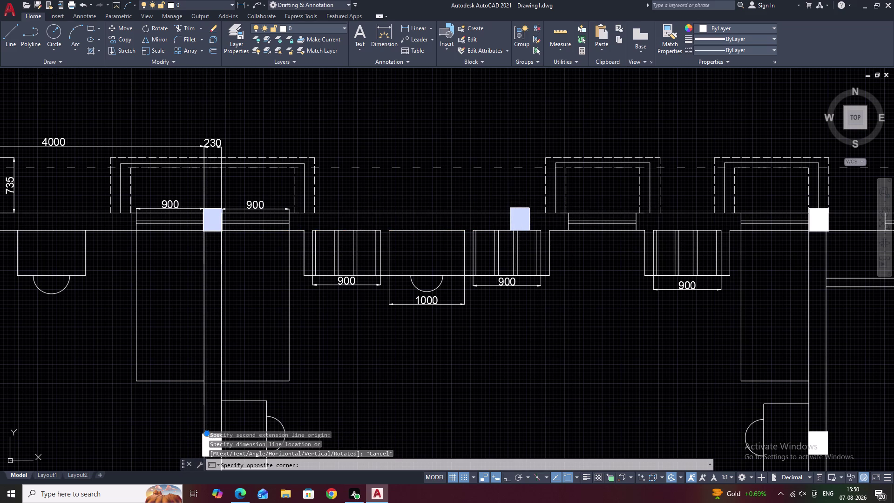
text(E)
key(space)
scroll(down, 3)
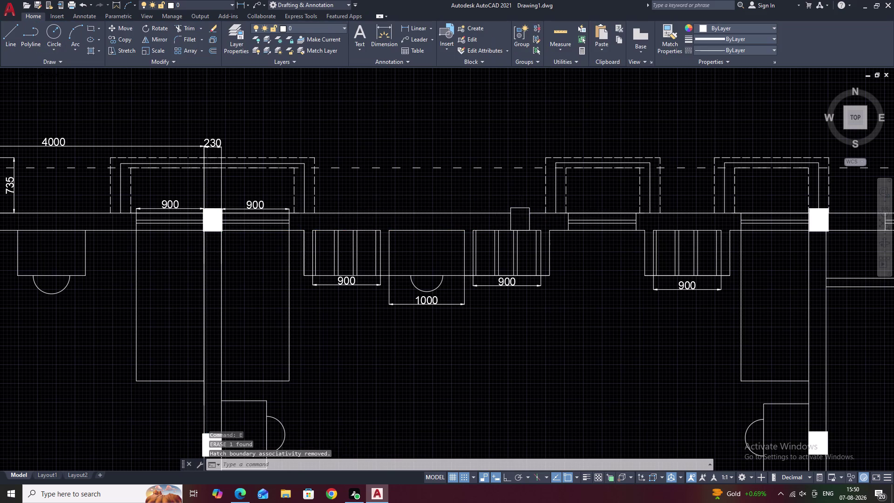
middle_drag(554, 230, 509, 224)
scroll(up, 3)
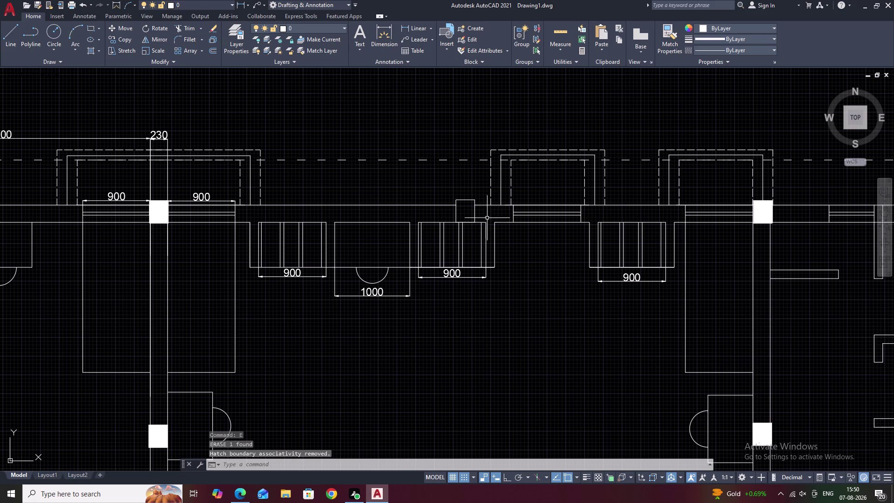
drag(483, 212, 445, 212)
text(E)
key(space)
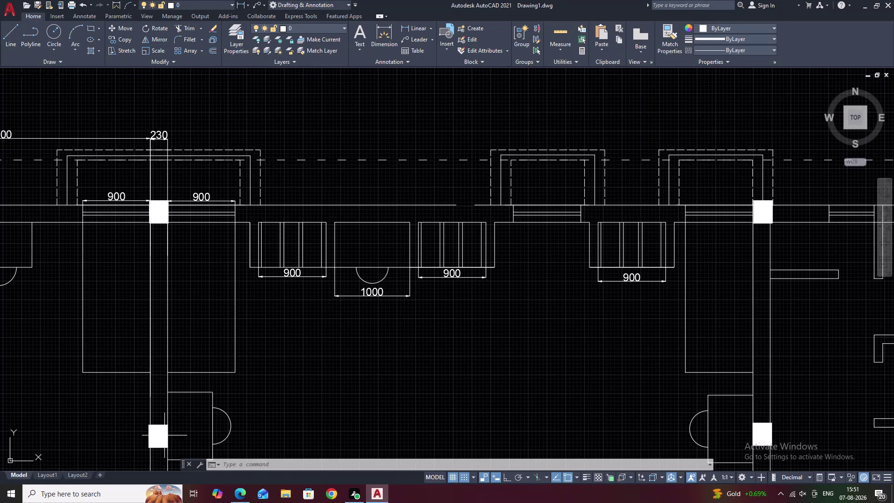
Clear any active command and start OFFSET with O.
key(Escape)
key(Escape)
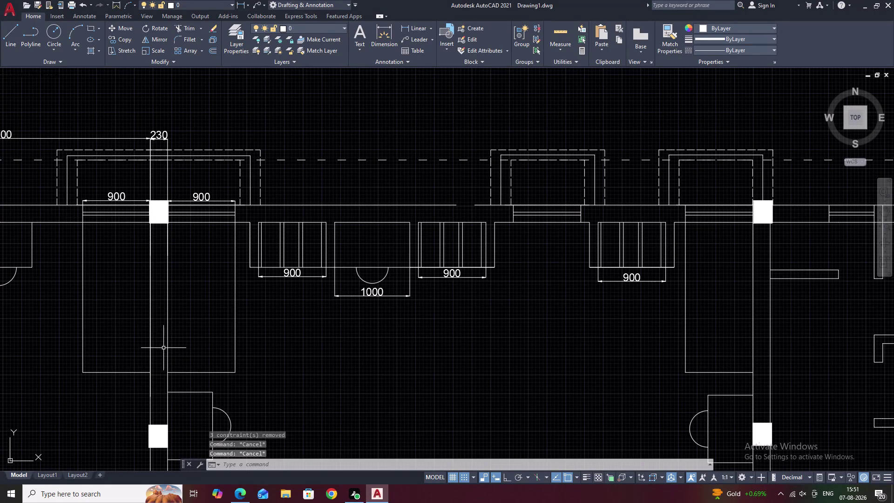
text(O)
key(space)
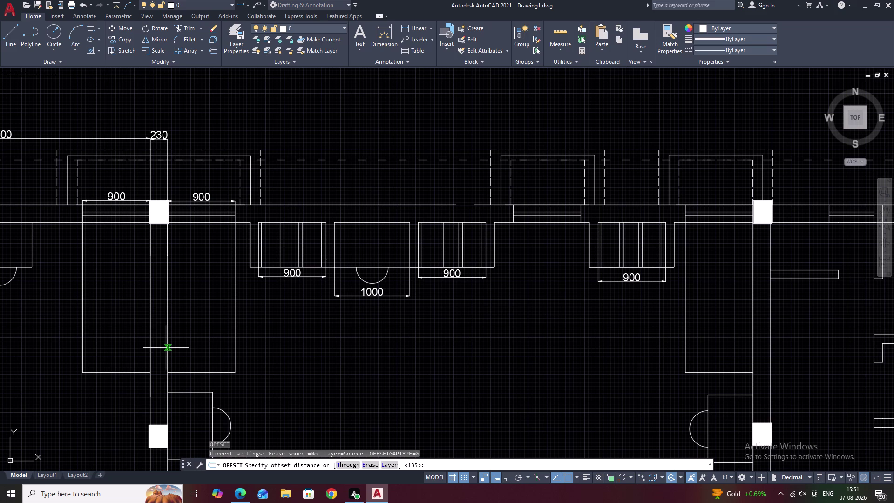
Offset the column's side line 3900 to the right.
text(3900)
key(space)
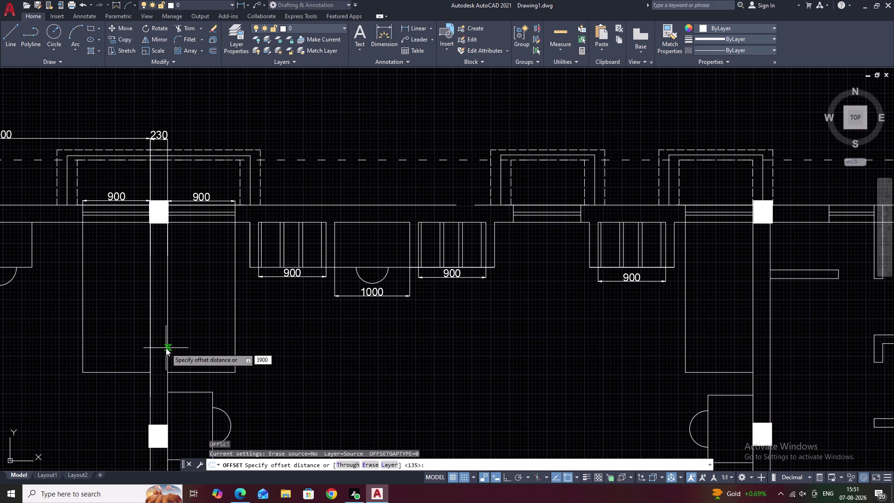
click(168, 332)
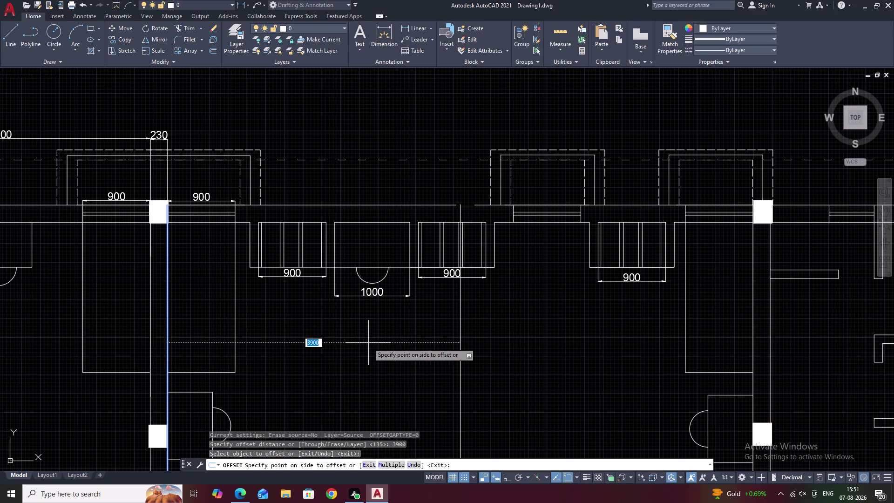
double_click(385, 344)
key(Escape)
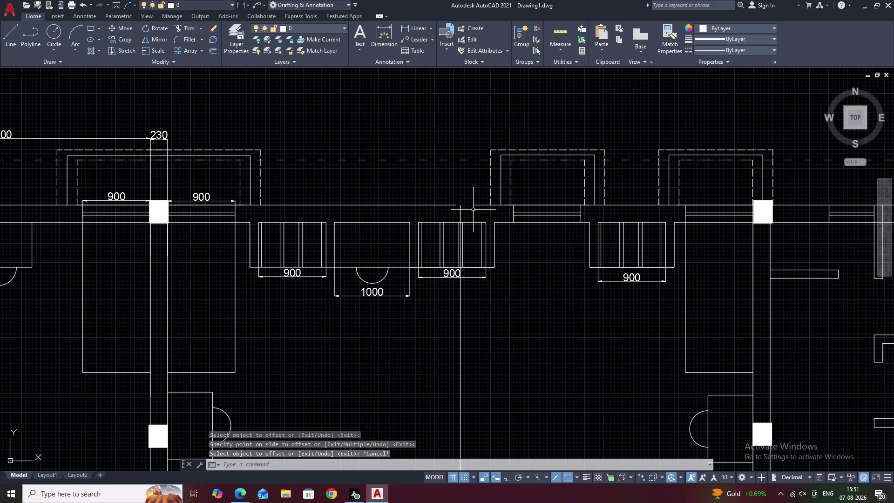
Trim the excess off the new vertical offset line.
scroll(up, 3)
text(T)
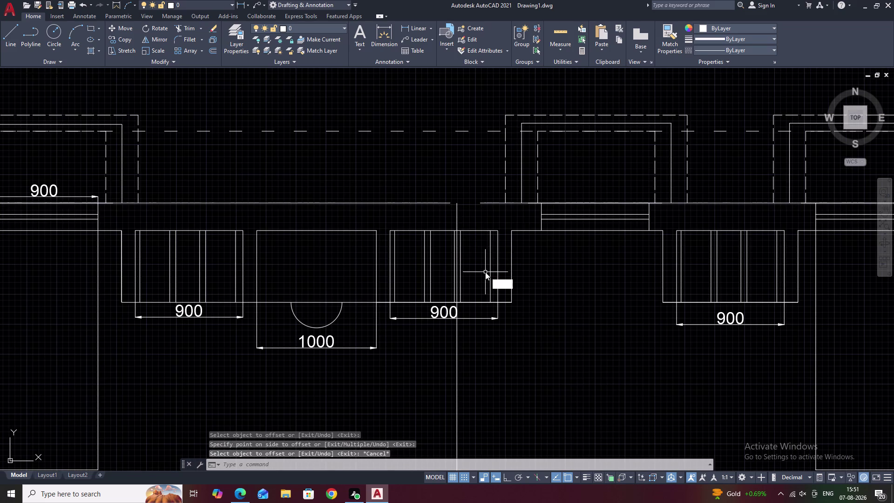
text(R)
key(space)
click(456, 260)
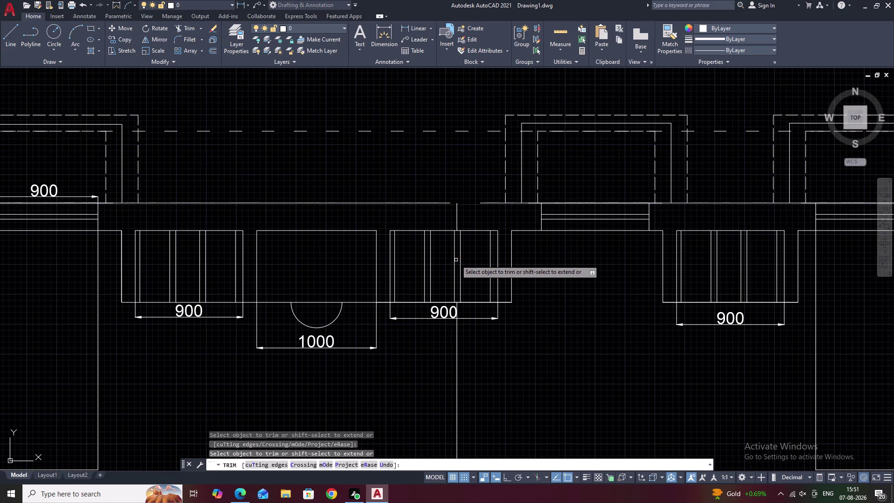
click(457, 342)
scroll(down, 3)
middle_drag(465, 346, 478, 295)
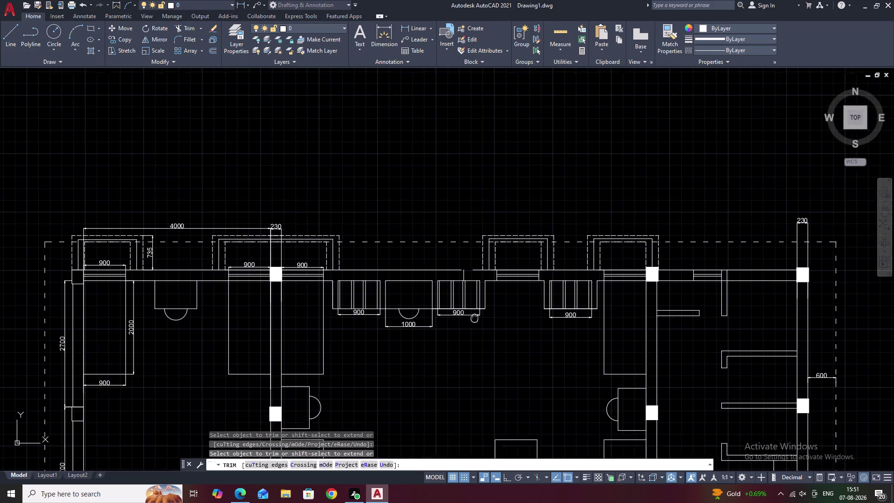
middle_drag(478, 295, 478, 295)
key(Escape)
Extend a top wall line to its boundary.
scroll(up, 3)
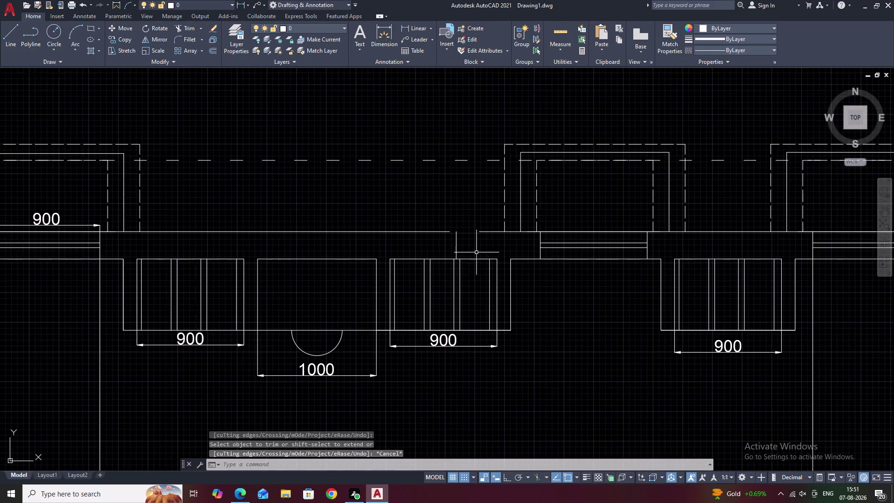
scroll(up, 3)
text(EX)
key(space)
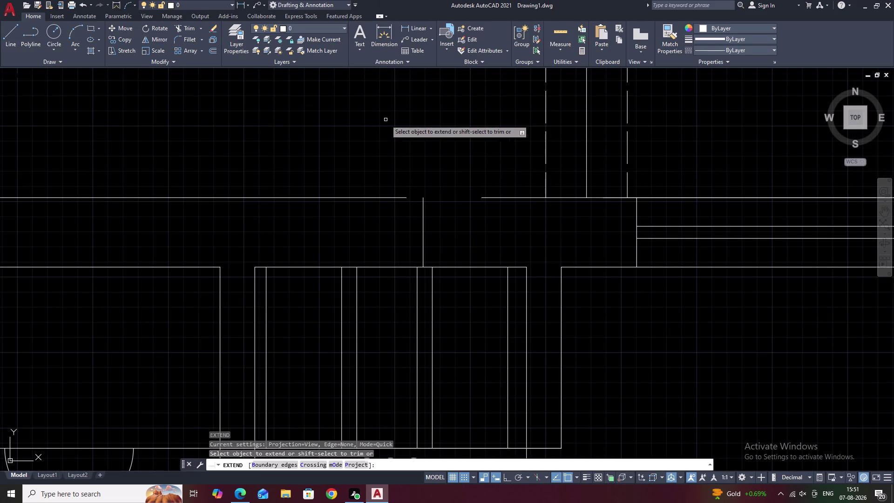
click(401, 197)
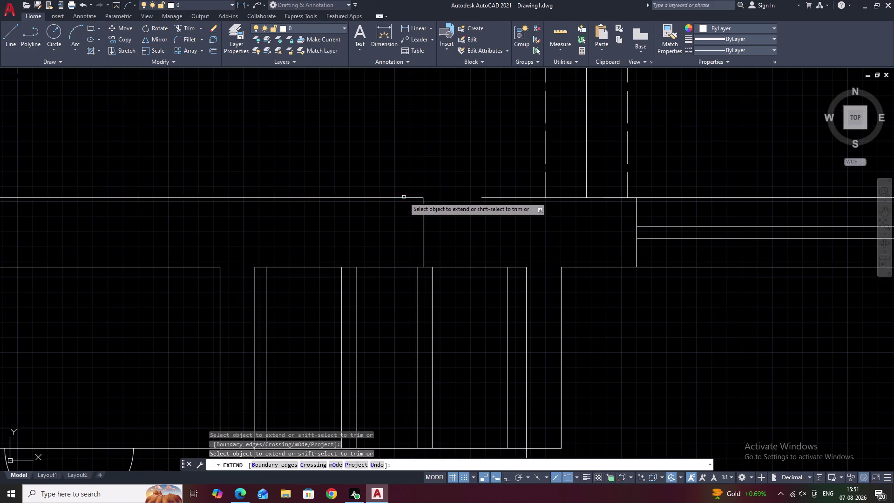
click(419, 199)
scroll(down, 3)
middle_drag(475, 218, 434, 212)
key(Escape)
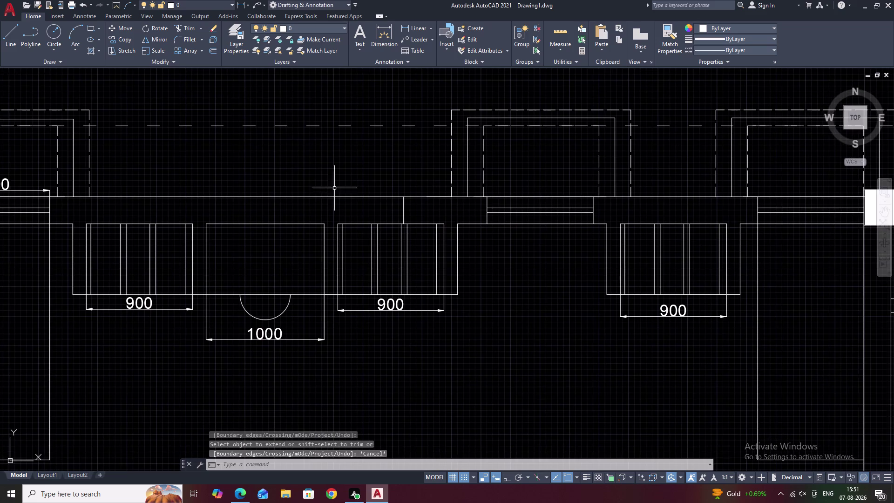
middle_drag(326, 167, 443, 167)
Abandon a trial dimension from the left column and erase the stray short line.
double_click(410, 30)
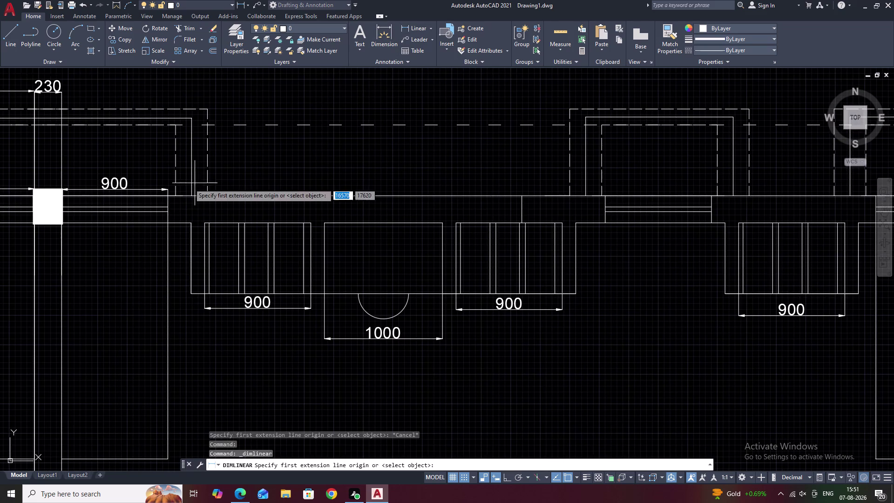
click(63, 226)
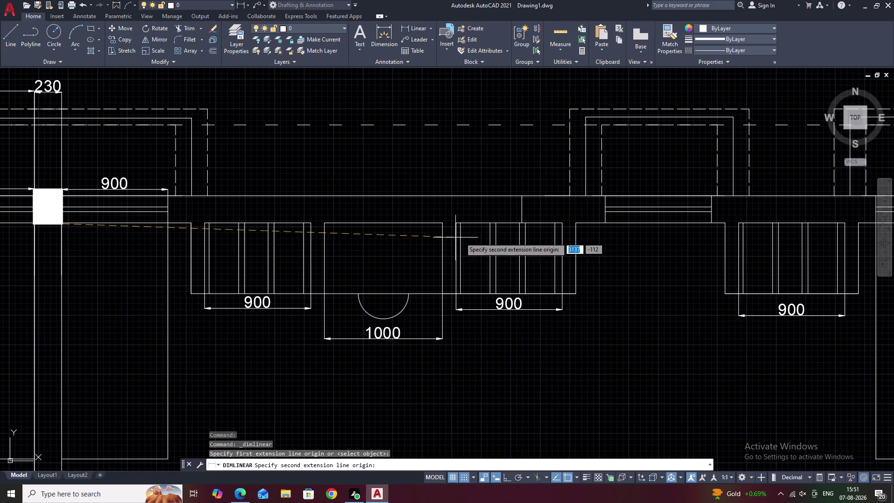
click(523, 223)
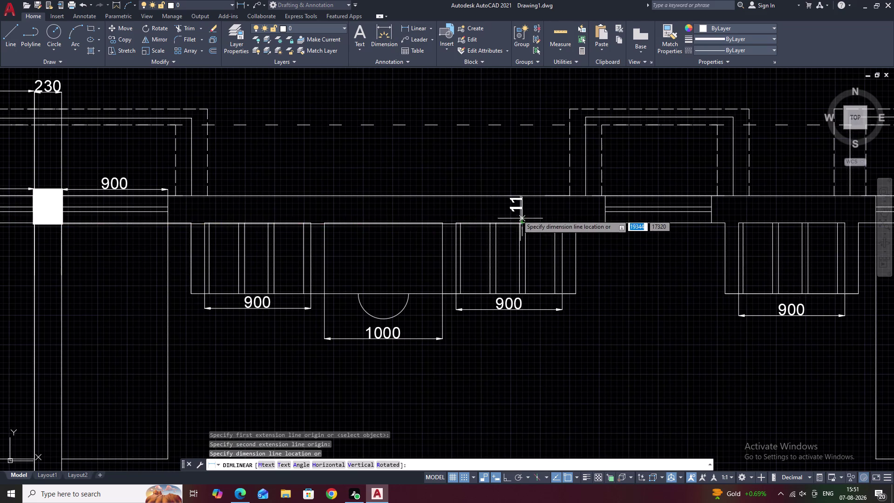
key(Escape)
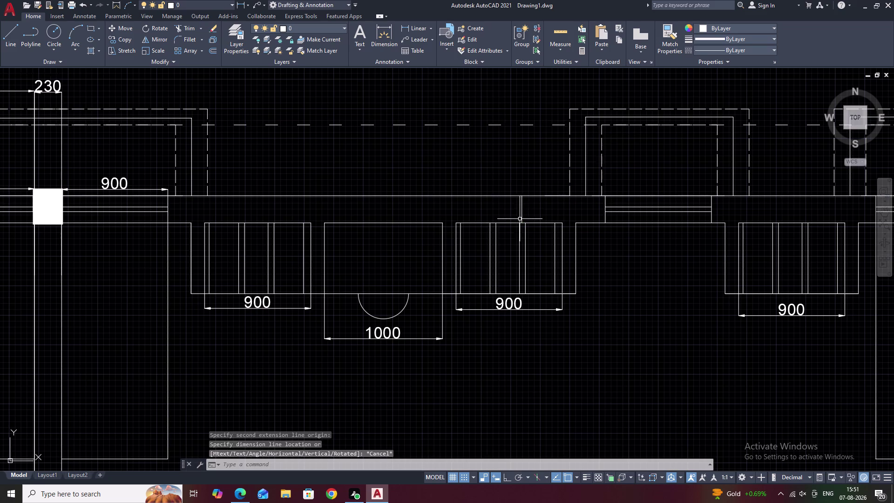
click(523, 213)
text(E)
key(space)
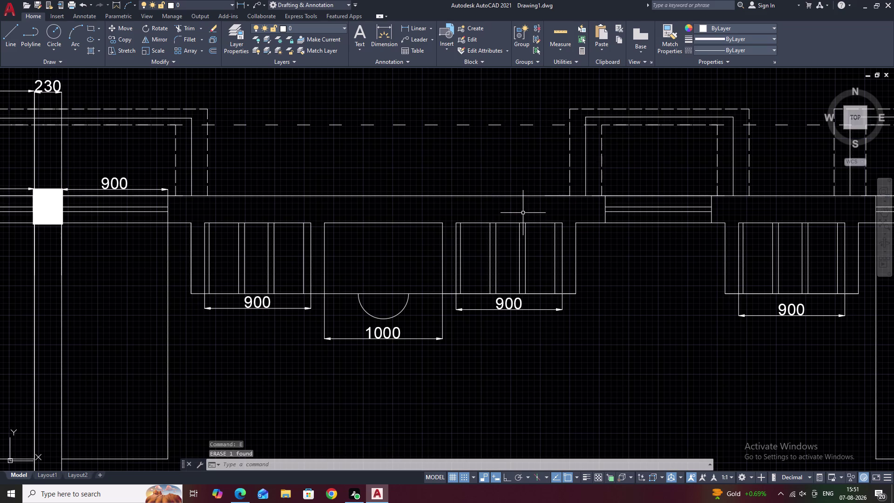
Offset the left wall line 3900 to the right as a guide line.
key(o)
key(space)
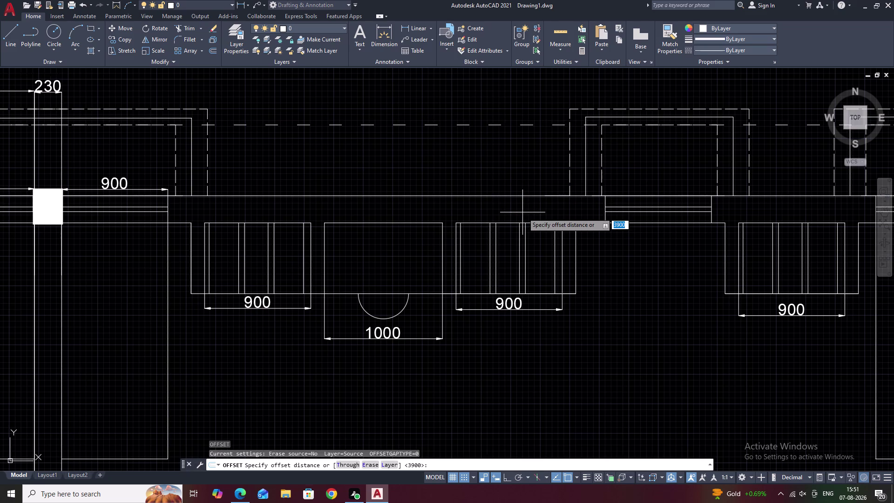
text(3900)
key(space)
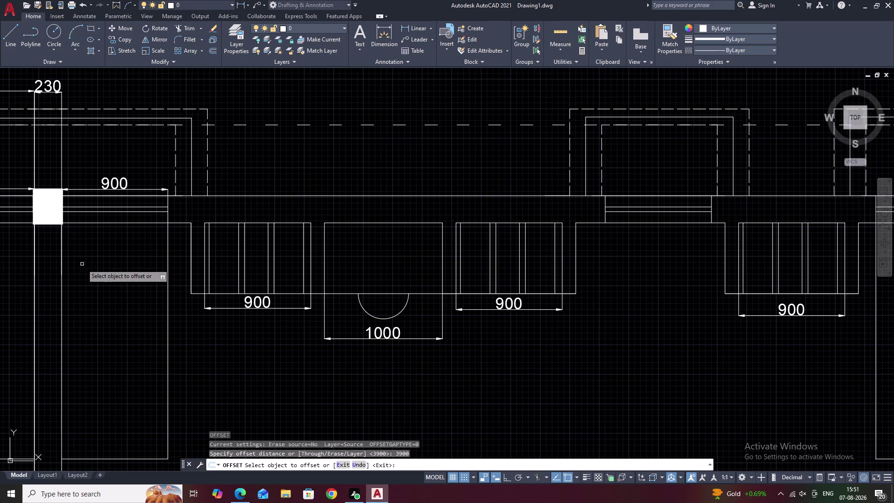
click(61, 291)
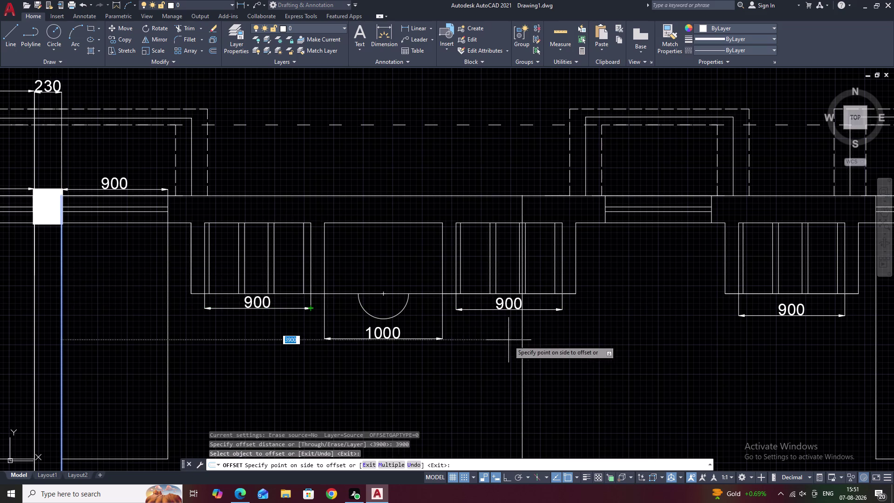
click(555, 352)
key(Escape)
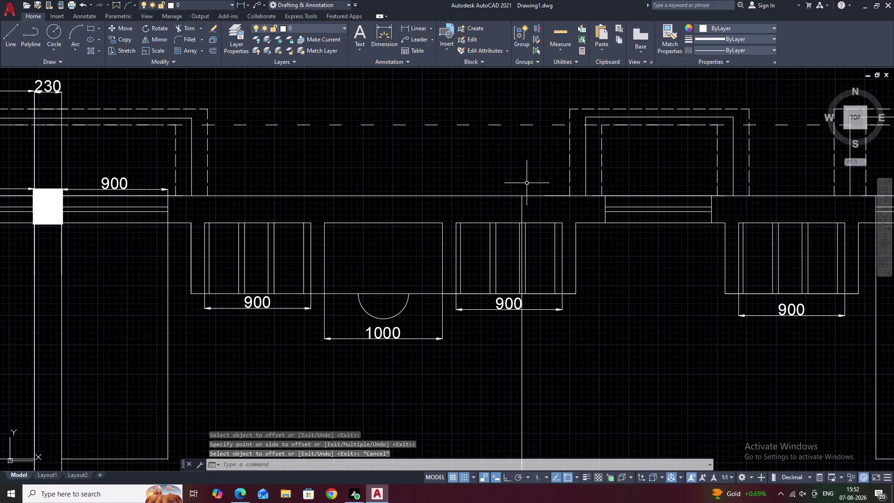
Fence-trim the guide line so only a short piece remains at the top wall.
text(TR)
key(space)
drag(570, 331, 500, 357)
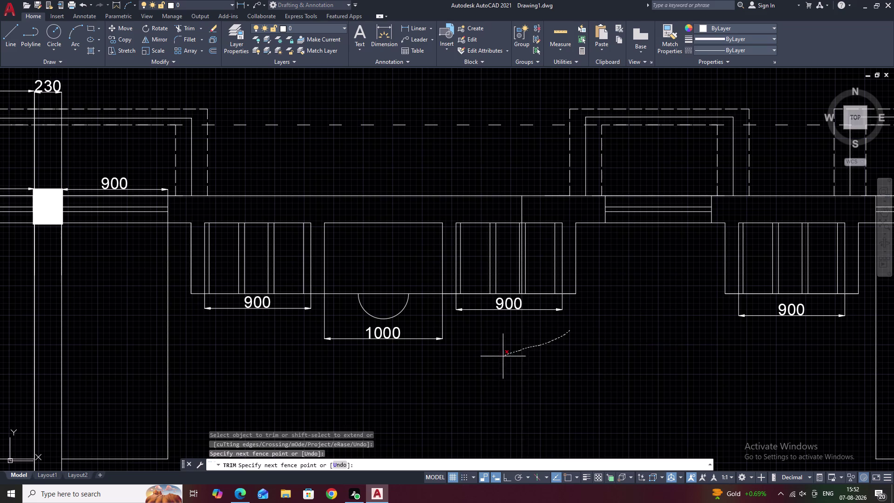
drag(501, 358, 472, 367)
scroll(up, 3)
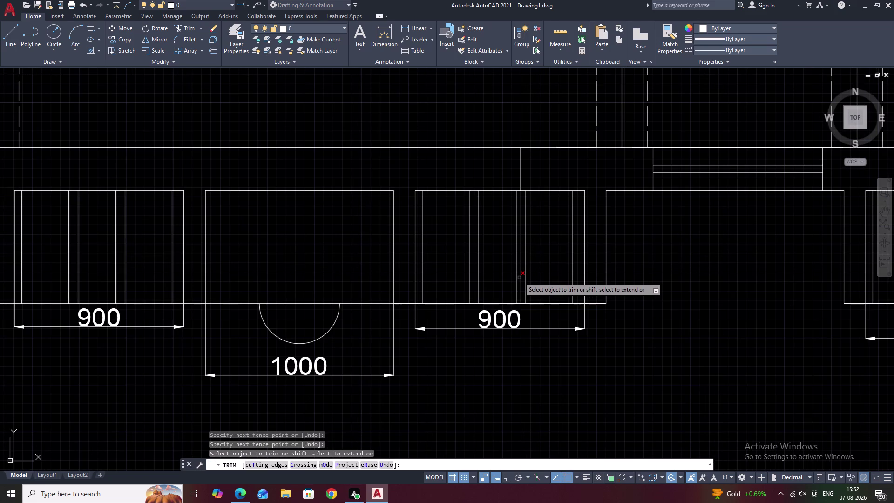
click(520, 278)
key(Escape)
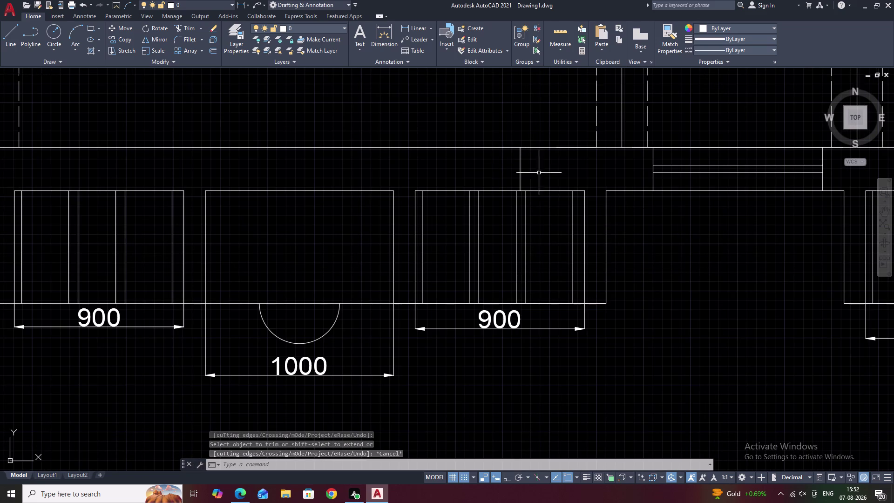
middle_drag(557, 178, 500, 164)
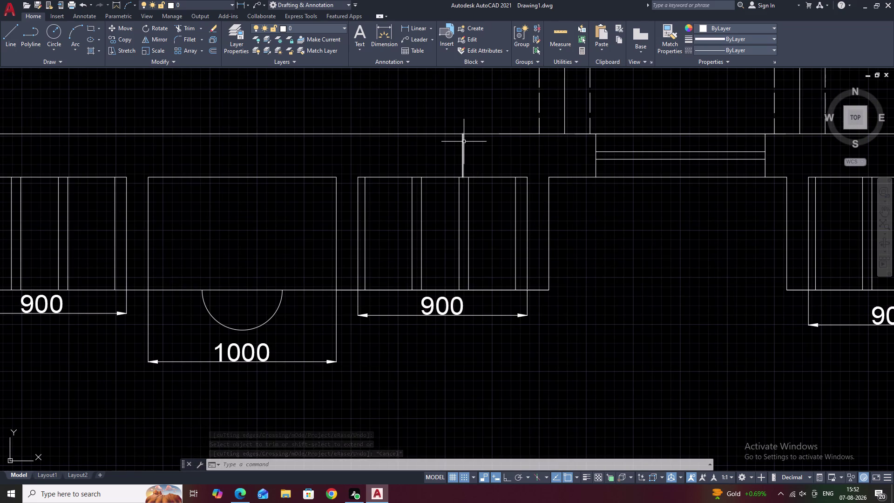
text(REC)
key(space)
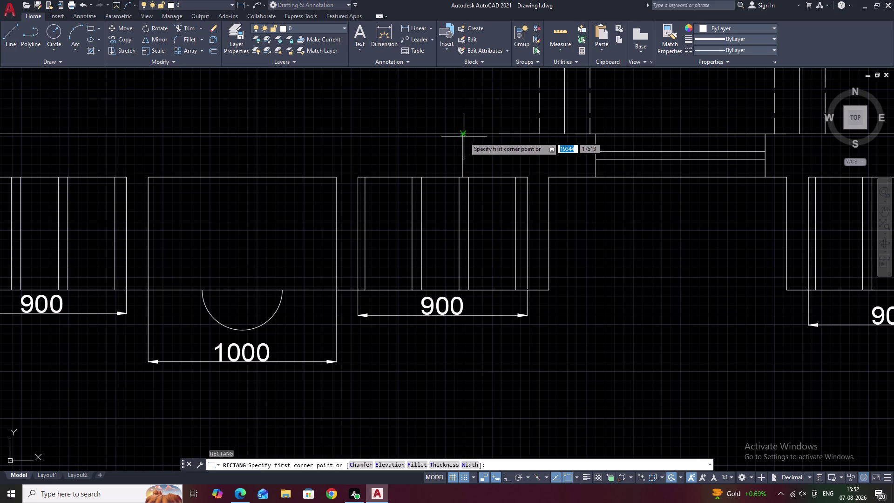
click(463, 135)
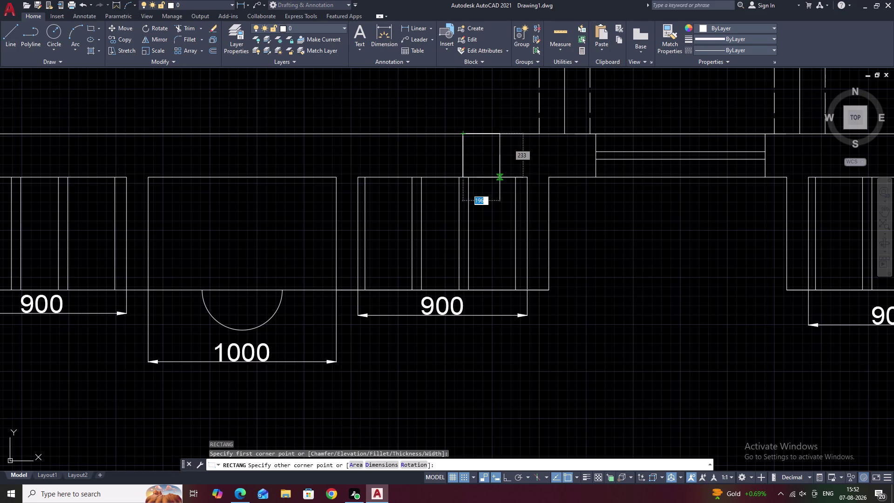
text(250)
key(space)
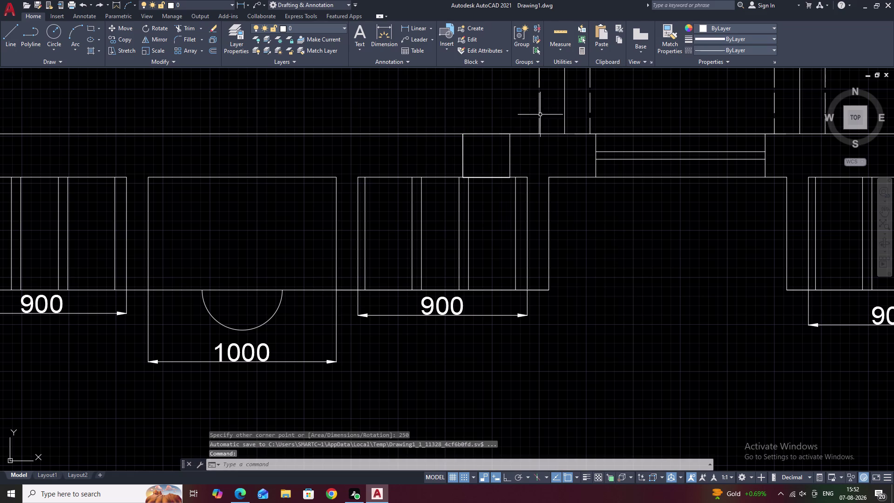
click(408, 28)
click(465, 134)
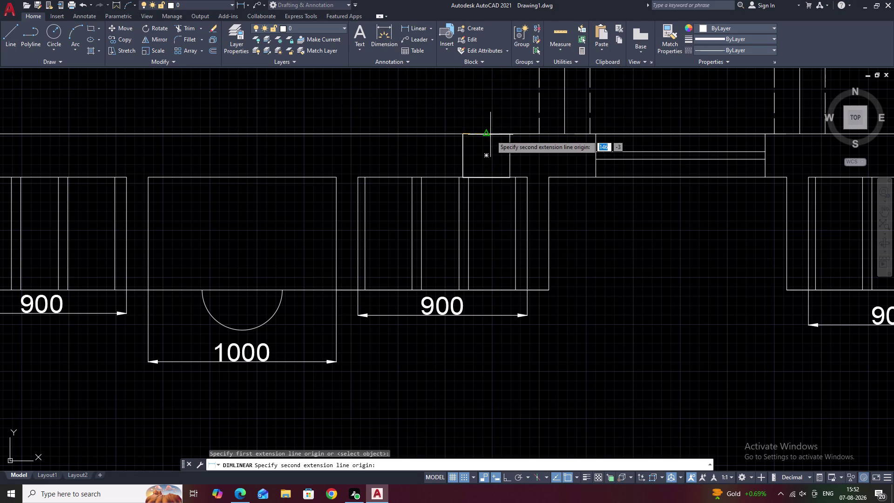
click(512, 134)
key(Escape)
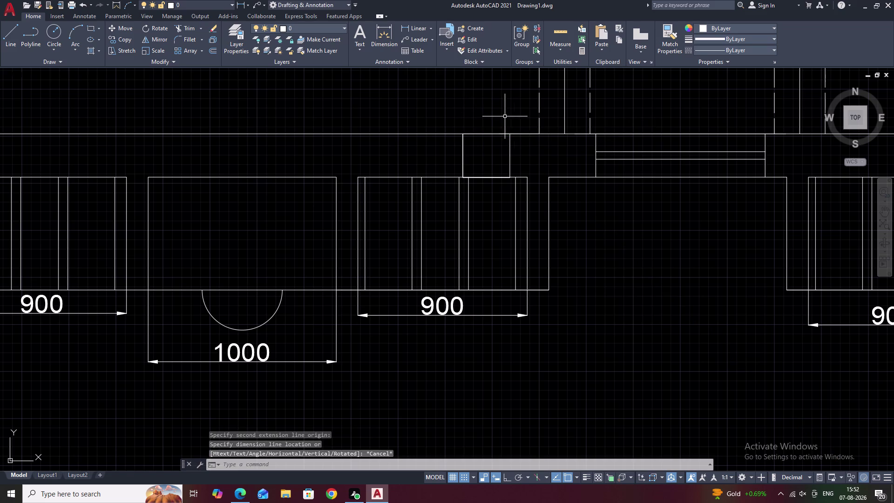
click(509, 146)
text(E)
key(space)
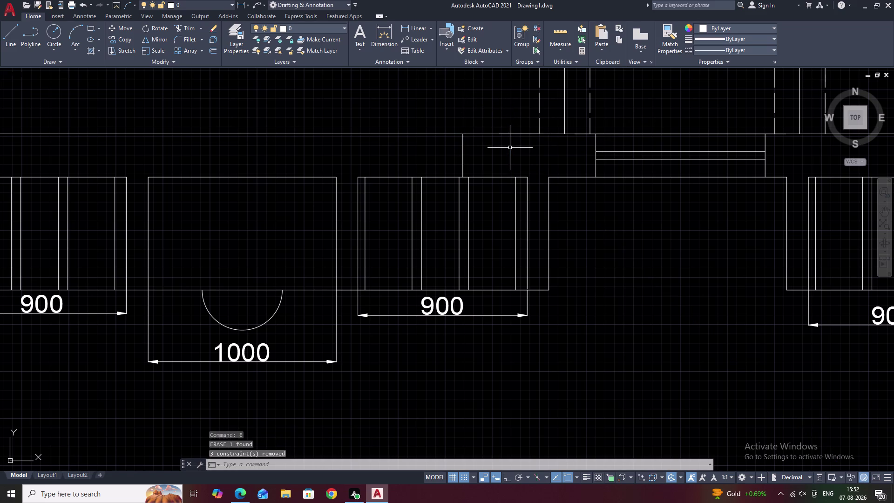
text(RE)
text(C)
Draw a 250 by 300 rectangle from a corner at the guide line.
key(space)
click(465, 137)
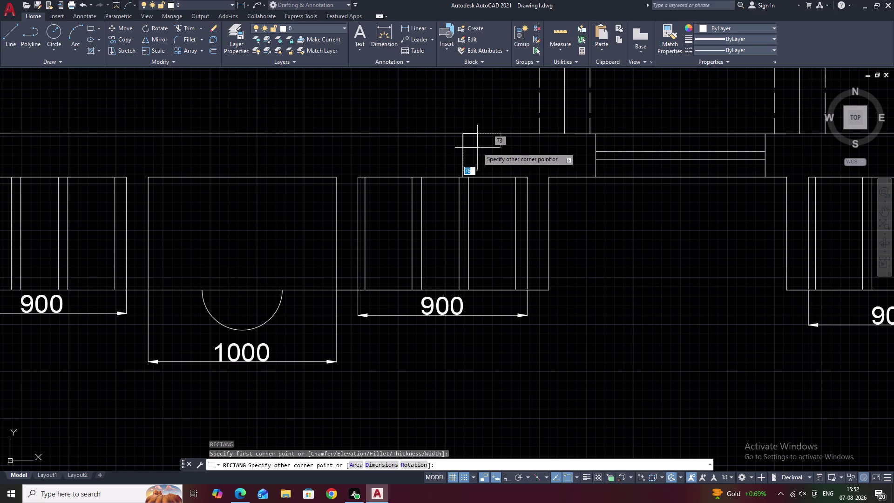
text(D)
key(space)
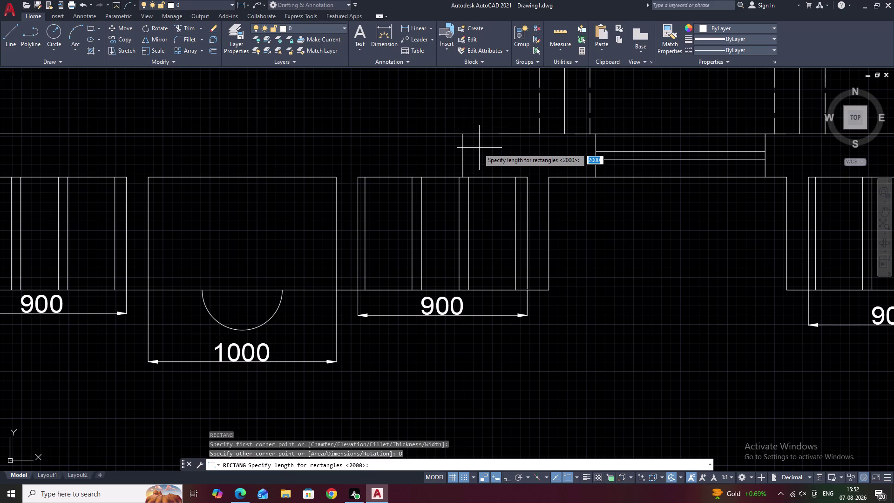
text(250)
key(space)
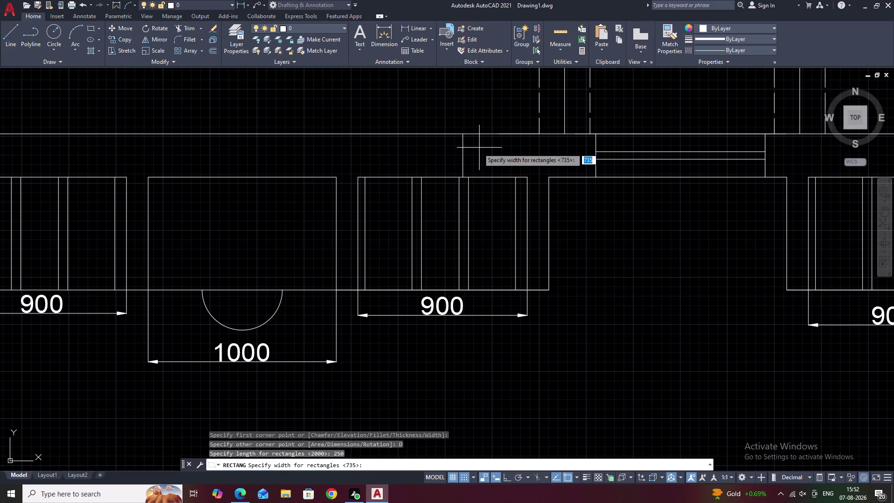
text(300)
key(space)
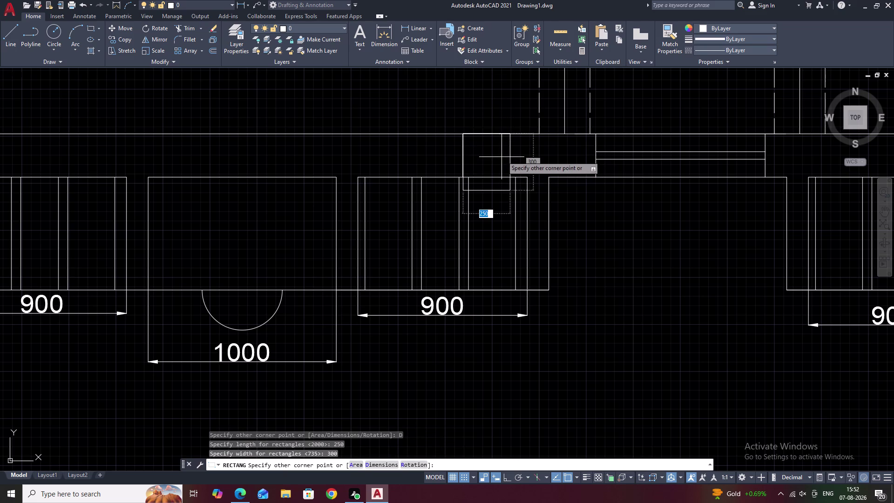
click(499, 159)
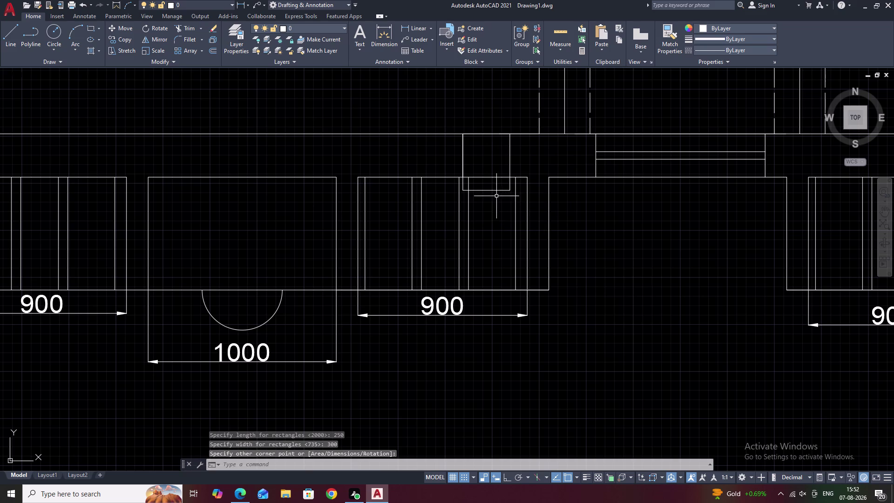
Start moving the new column rectangle, then cancel the move.
click(491, 191)
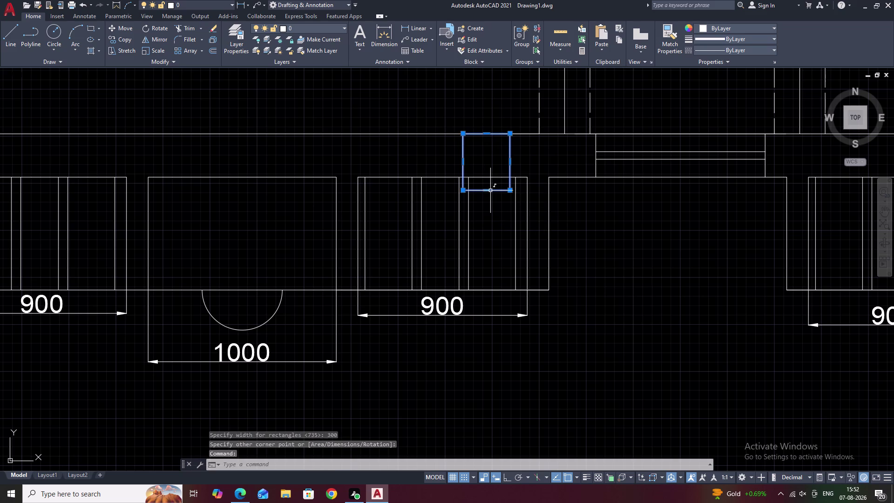
text(M)
key(space)
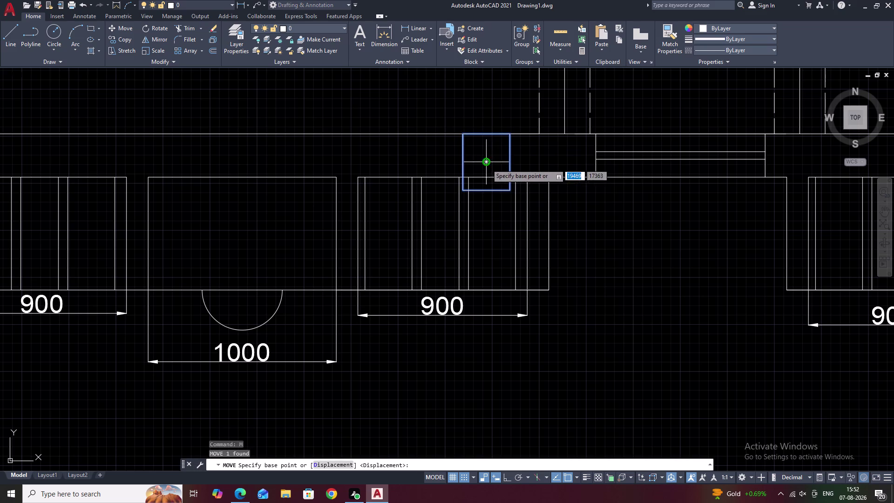
click(486, 164)
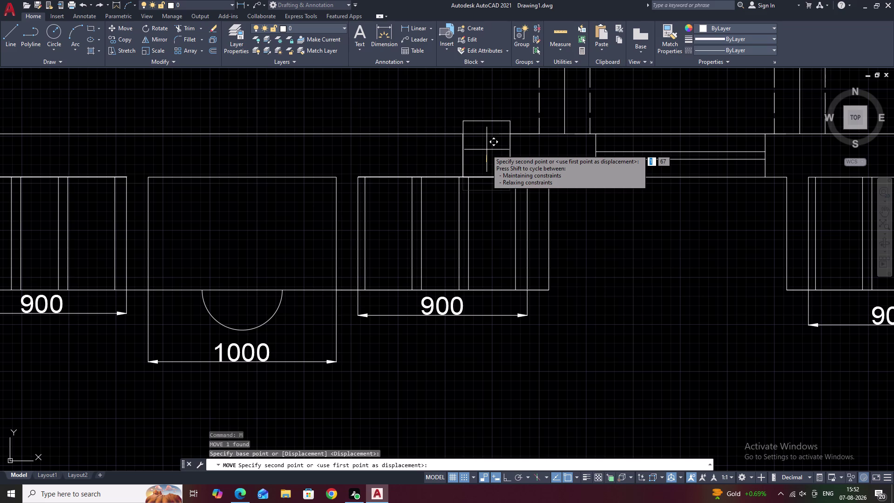
click(486, 150)
key(Escape)
scroll(down, 3)
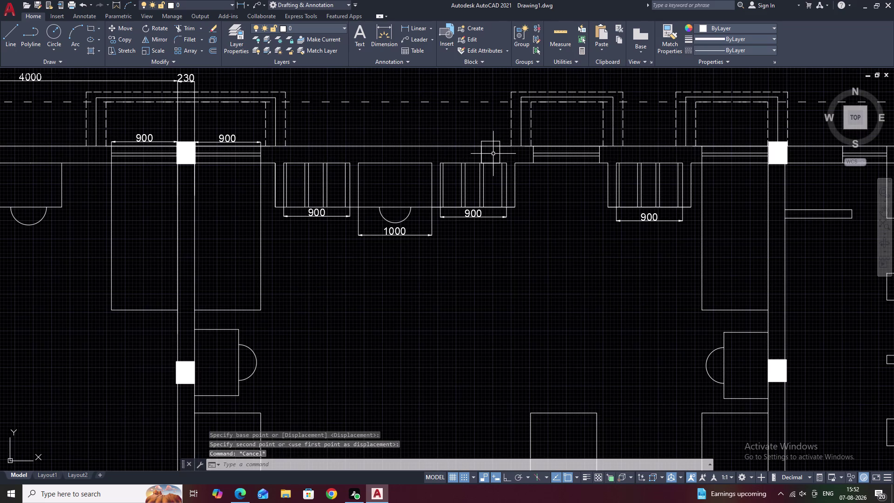
key(Escape)
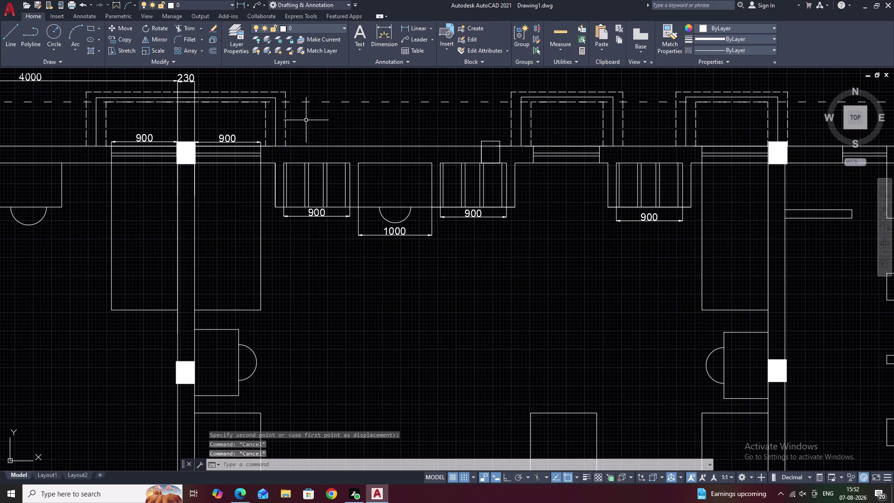
middle_click(305, 121)
click(411, 26)
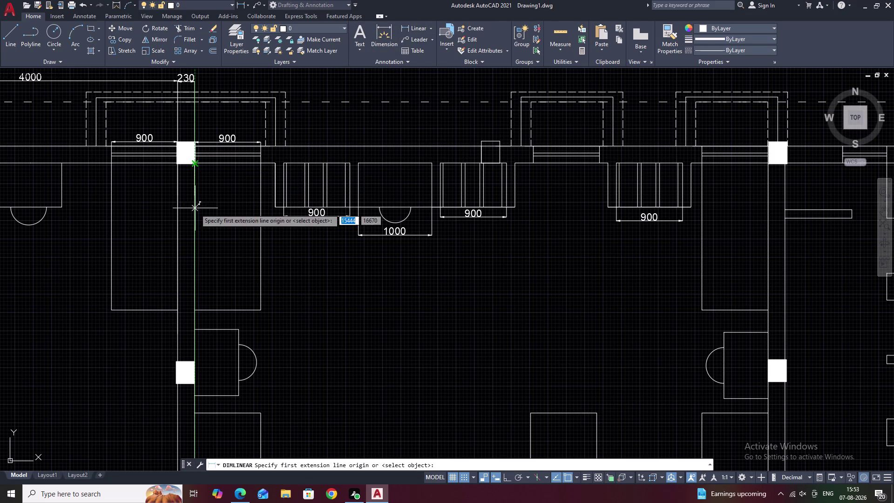
Measure from the left column's corner to the new column (3892), then cancel it.
click(195, 162)
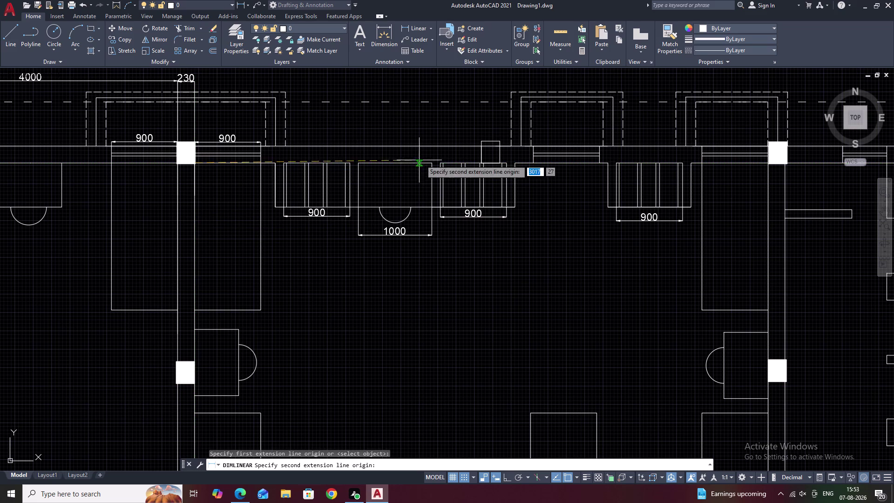
scroll(up, 3)
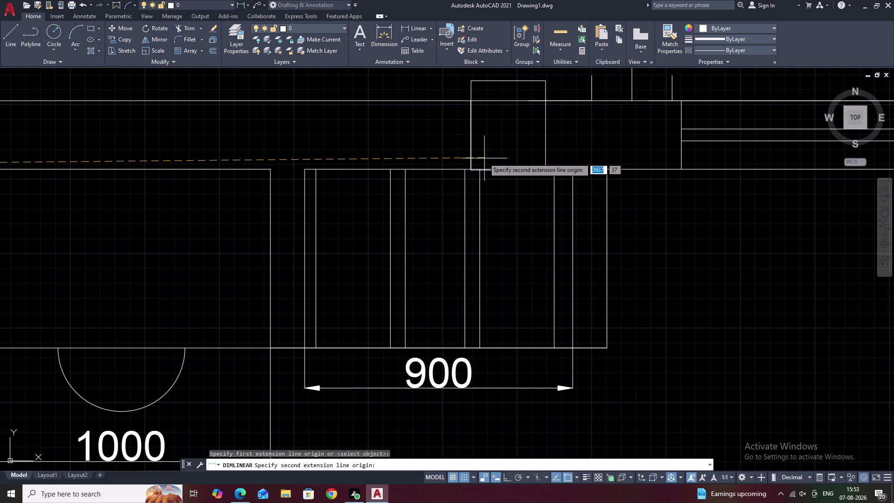
click(469, 169)
middle_drag(453, 99, 512, 193)
scroll(down, 3)
middle_drag(476, 153, 479, 134)
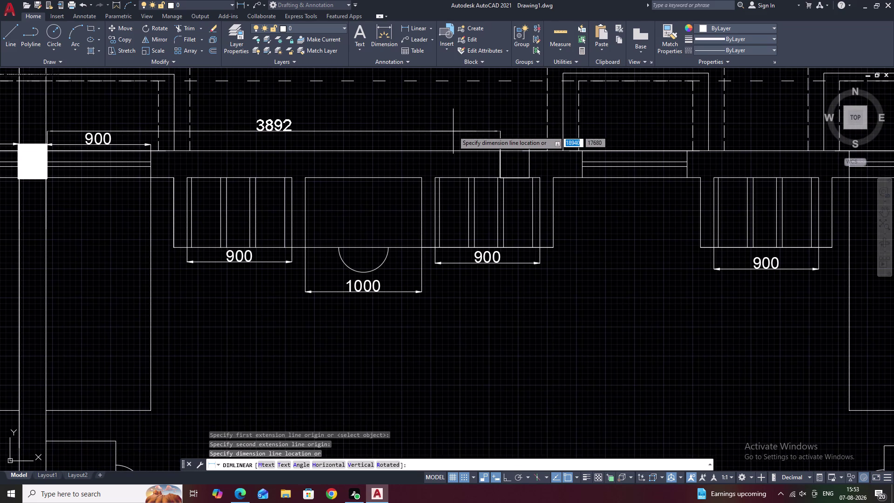
key(Escape)
Pan across the wall junction and abandon another linear dimension attempt.
scroll(up, 3)
scroll(up, 3)
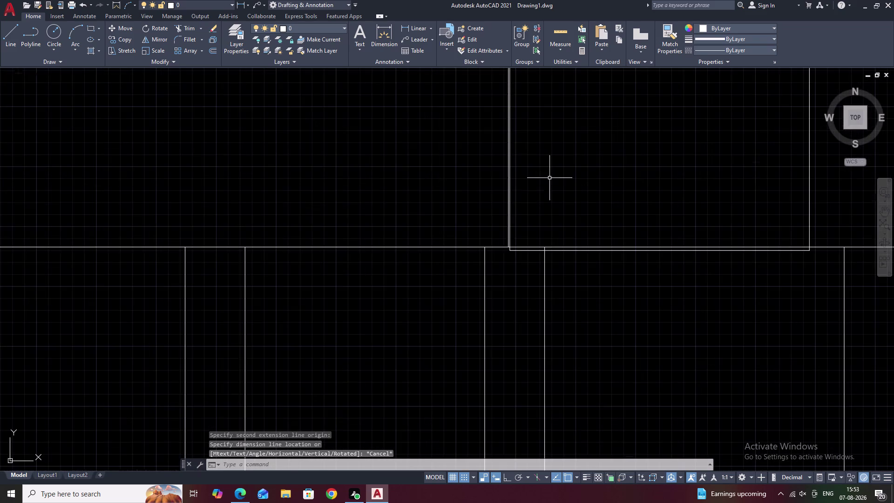
middle_drag(531, 207, 543, 182)
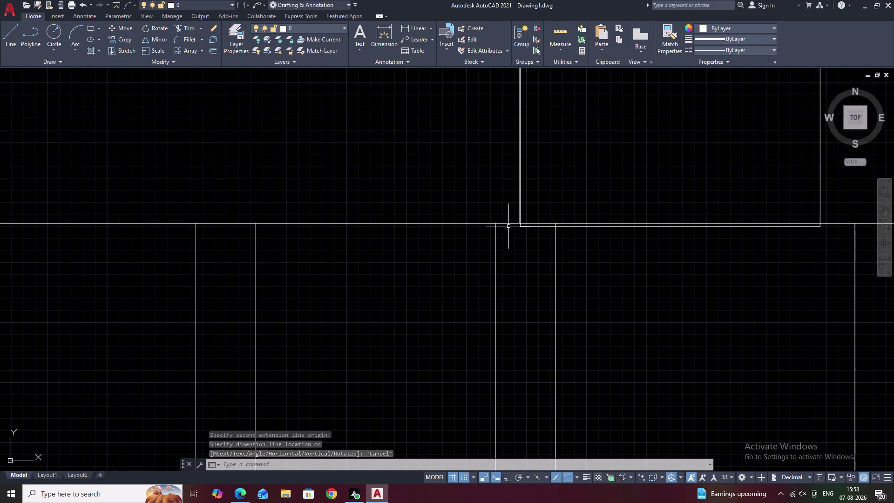
scroll(up, 3)
scroll(up, 3)
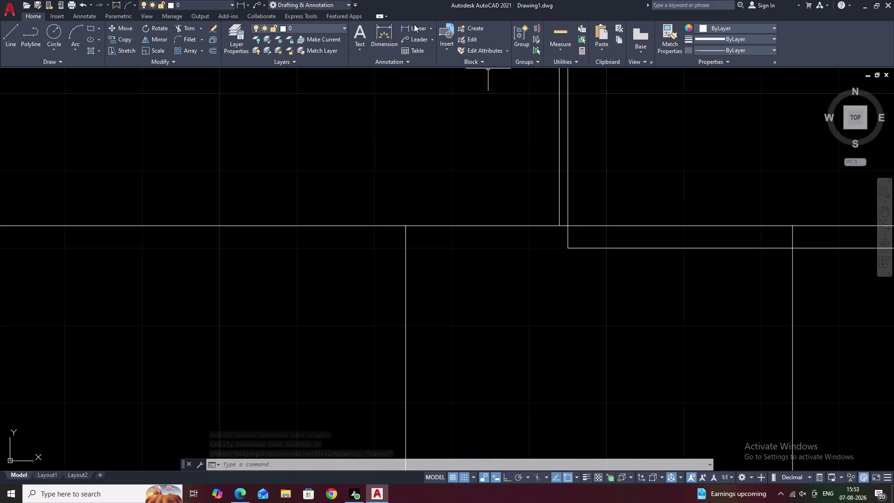
click(414, 28)
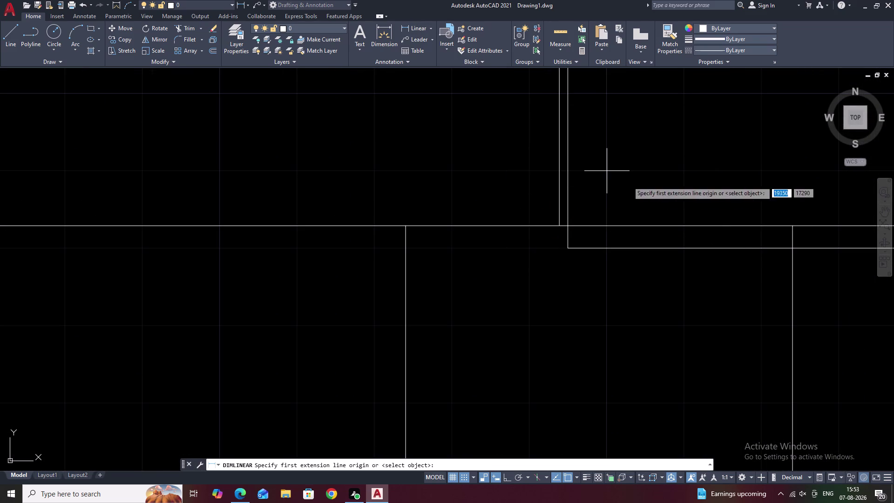
scroll(down, 3)
middle_drag(656, 166, 442, 176)
key(Escape)
Window-select the small column rectangle and start Move with M.
scroll(up, 3)
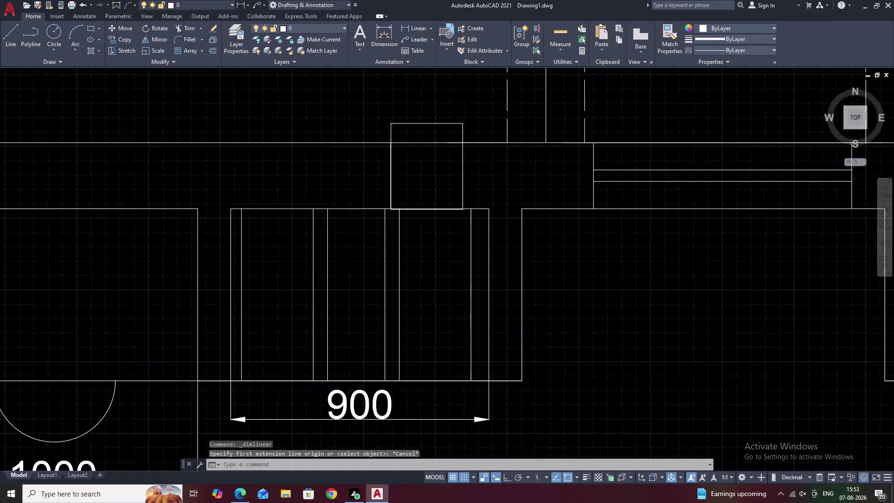
scroll(up, 3)
drag(461, 151, 383, 159)
click(379, 160)
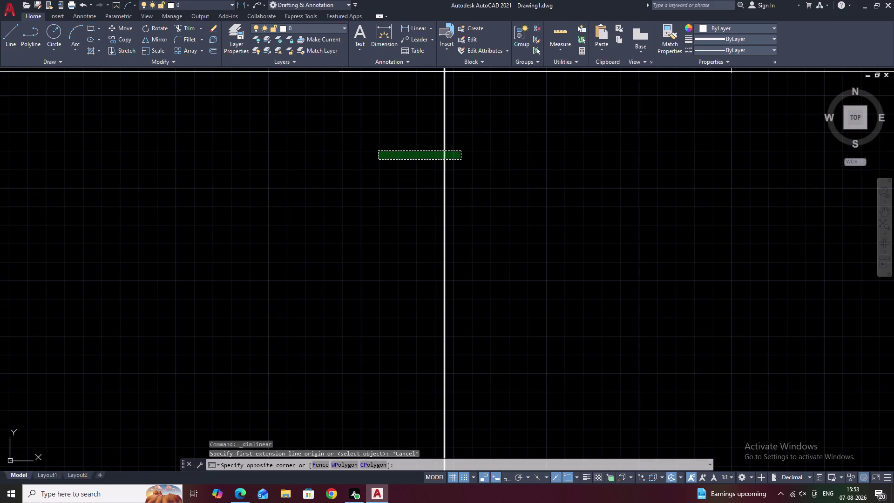
text(M)
key(space)
Move the column rectangle from a base point on it to a new position.
scroll(down, 3)
middle_drag(302, 207, 389, 206)
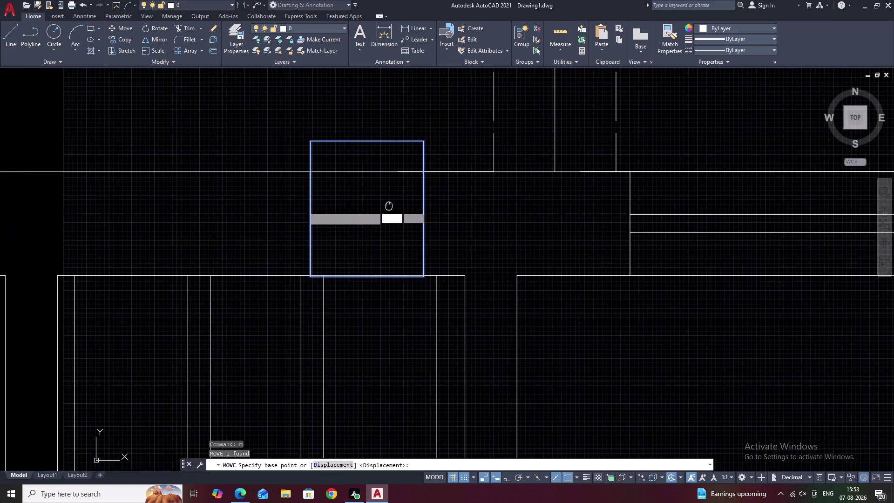
scroll(up, 3)
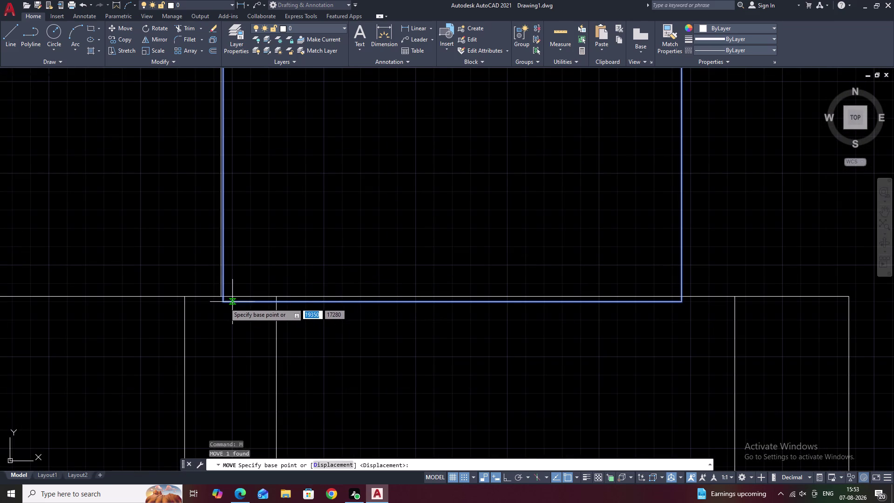
scroll(up, 3)
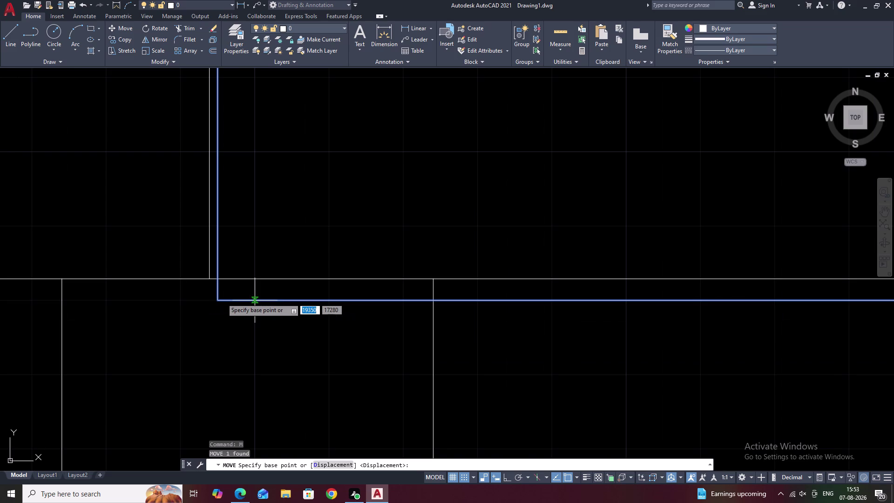
click(227, 295)
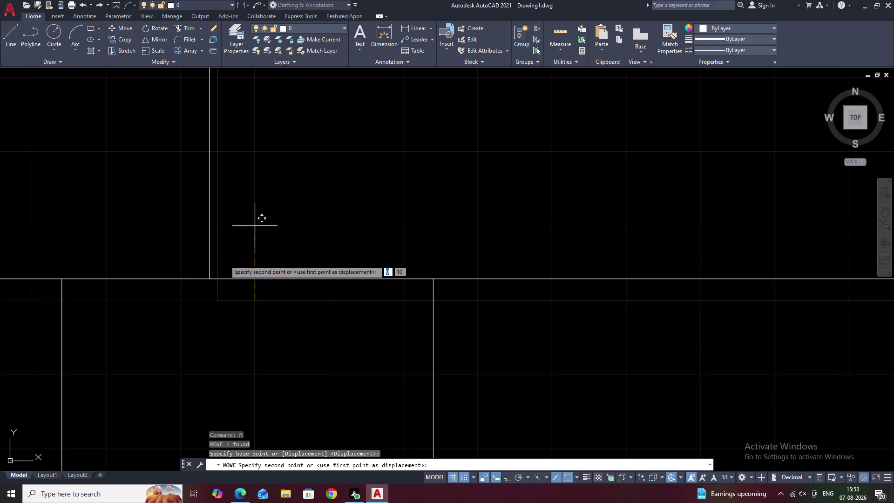
double_click(223, 259)
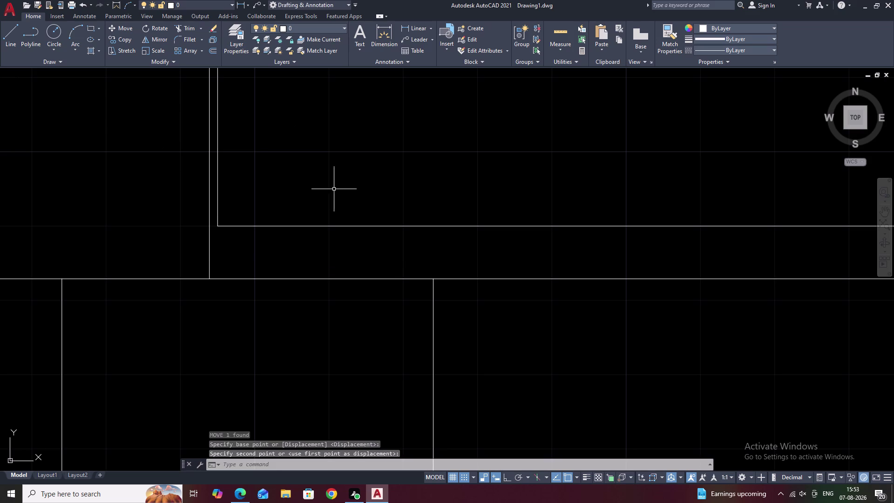
Move the rectangle again, snapping its lower-left corner onto the wall junction.
scroll(down, 3)
scroll(down, 3)
click(360, 197)
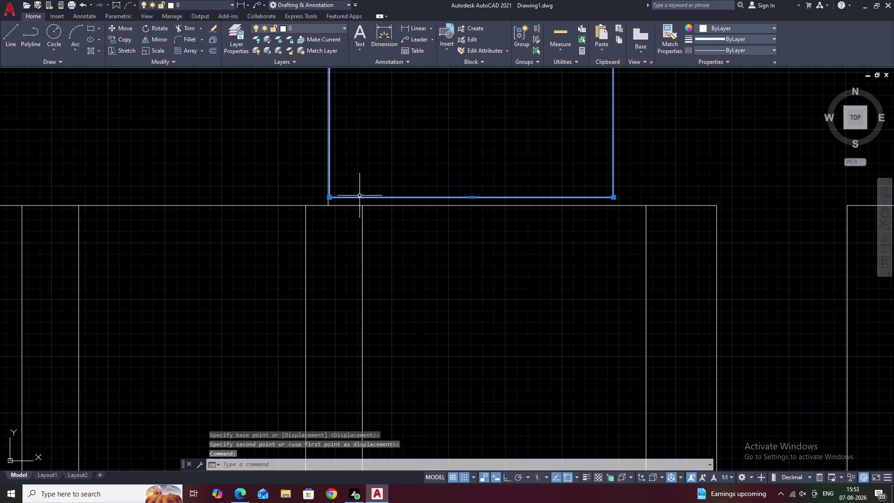
text(M)
key(space)
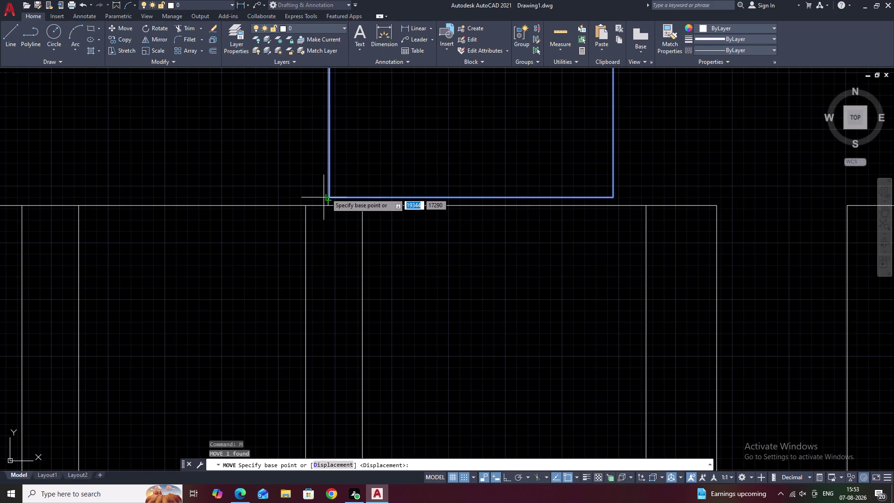
click(329, 192)
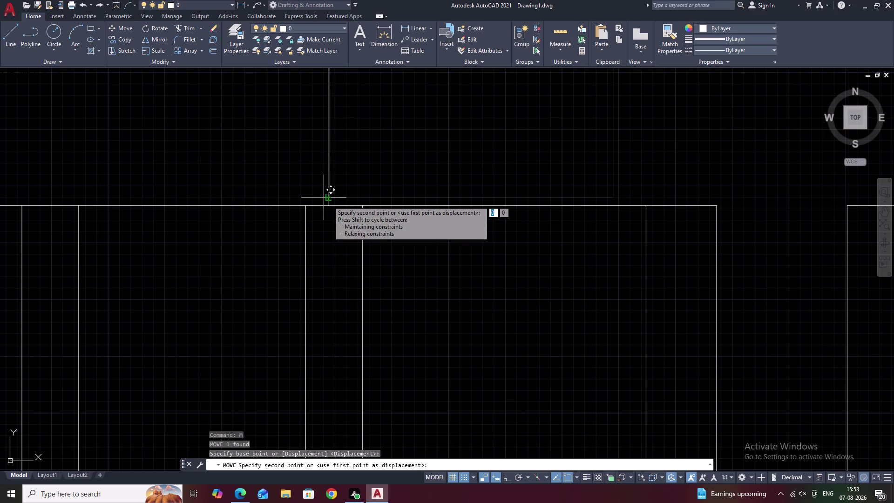
click(328, 203)
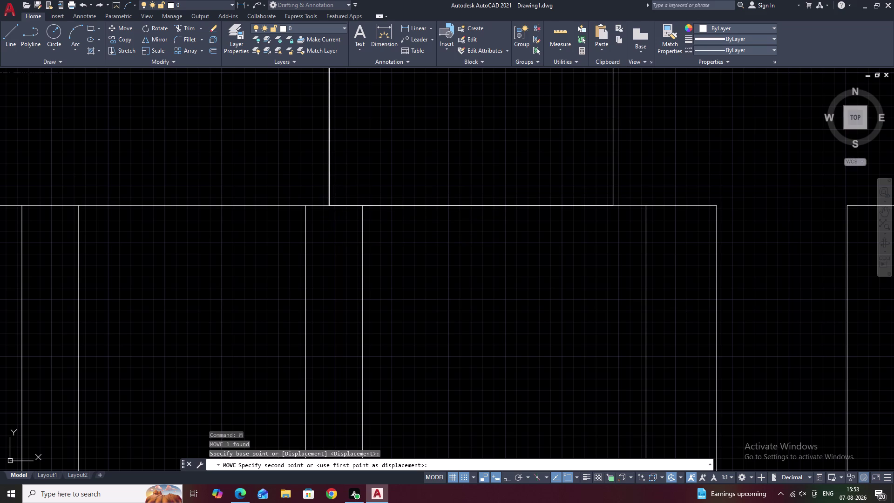
key(Escape)
Pan back toward the doorways and begin a linear dimension.
scroll(down, 3)
middle_drag(374, 183, 406, 201)
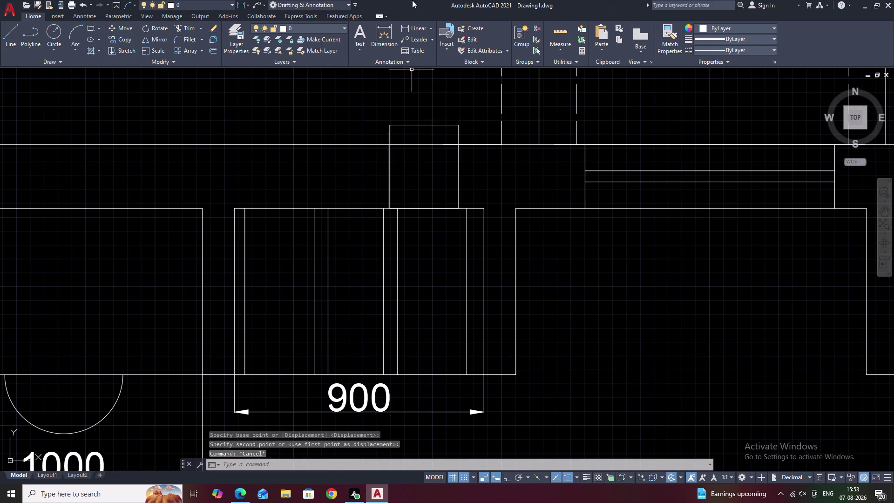
click(410, 28)
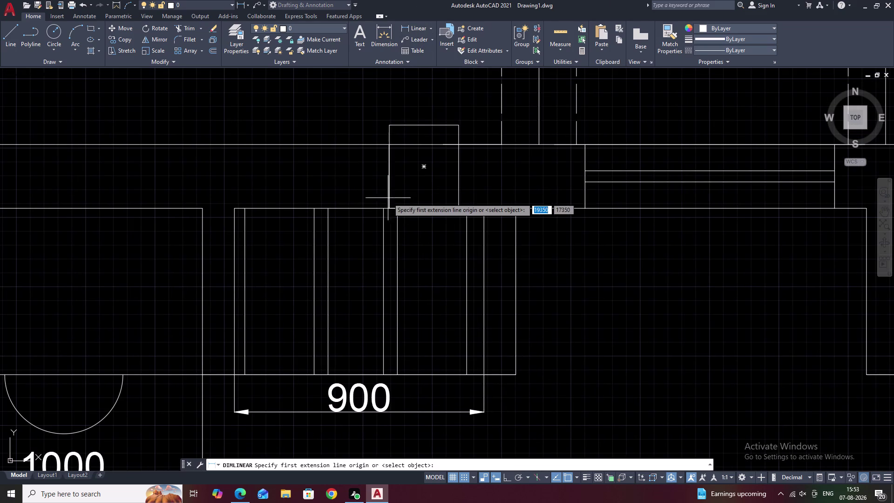
scroll(up, 3)
Cancel the unfinished dimension and a stray selection window near the top wall.
scroll(up, 3)
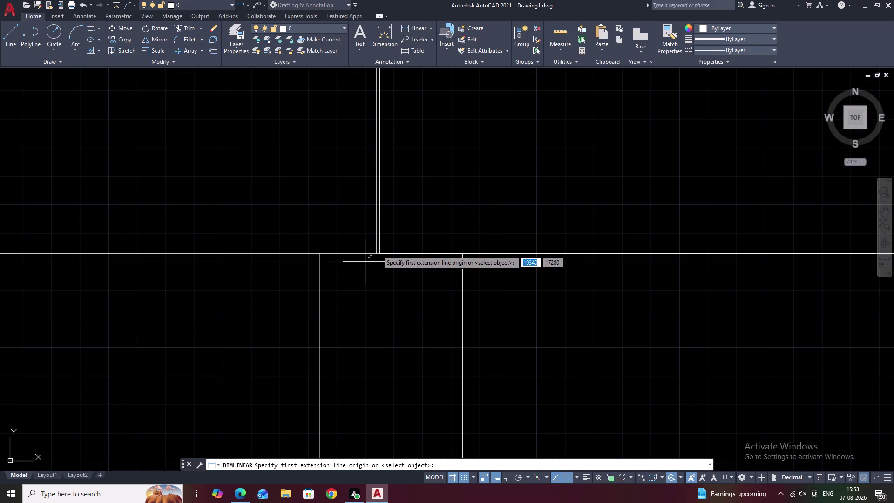
key(Escape)
key(Escape)
key(Escape)
scroll(down, 3)
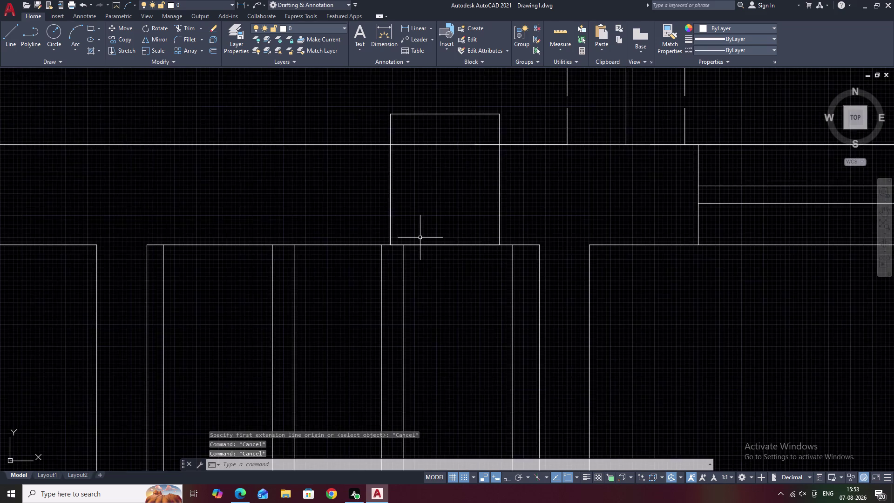
middle_drag(421, 236, 517, 239)
middle_drag(475, 200, 571, 214)
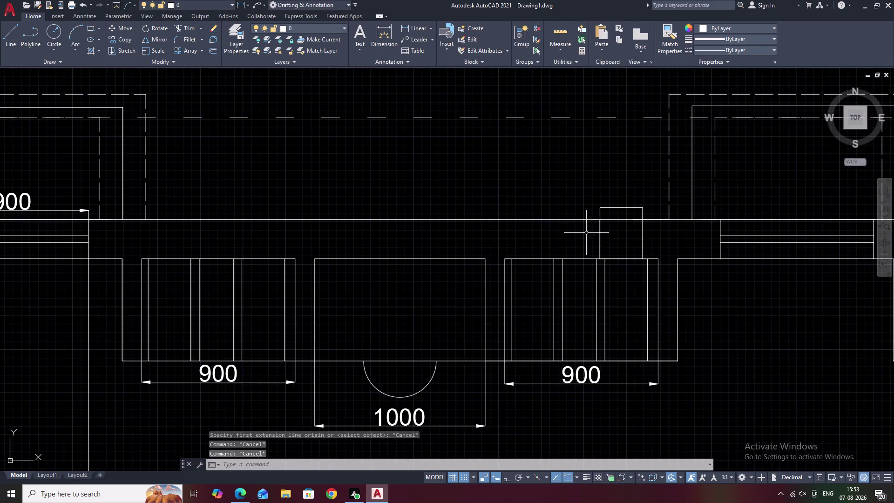
scroll(up, 3)
scroll(up, 3)
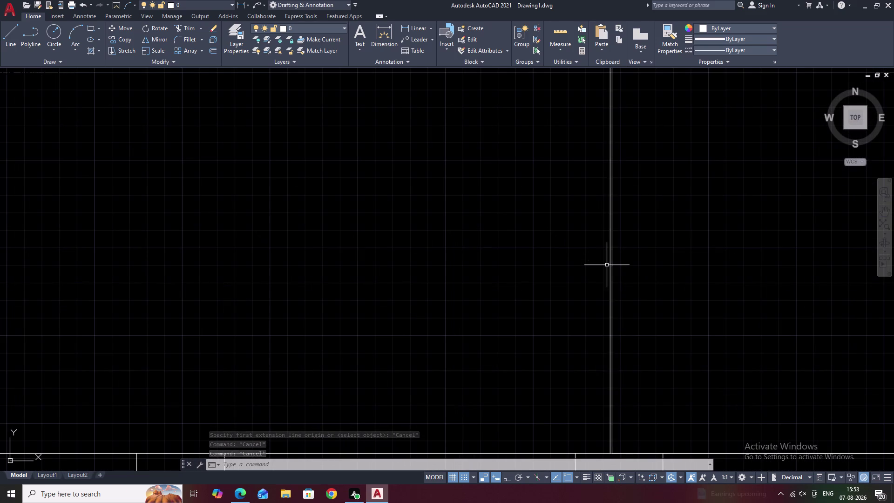
drag(622, 264, 608, 267)
key(Escape)
scroll(down, 3)
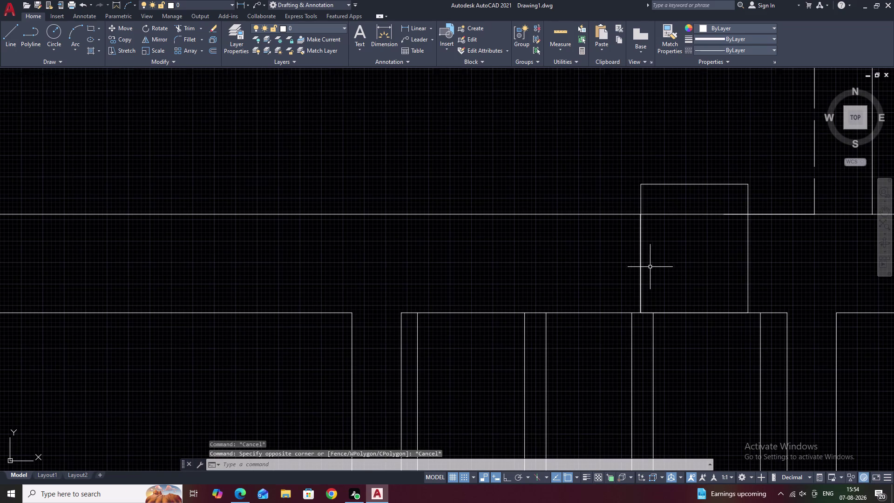
Undo the dimension steps, both rectangle moves and the drawn 250 by 300 column rectangle.
key(ctrl+z)
key(ctrl+z)
key(ctrl+z)
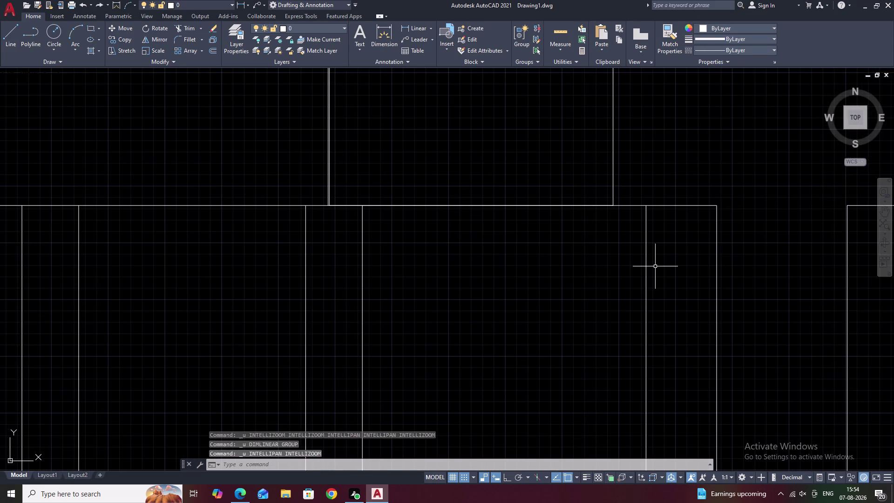
key(ctrl+z)
key(ctrl+z)
key(ctrl+z)
key(ctrl+z)
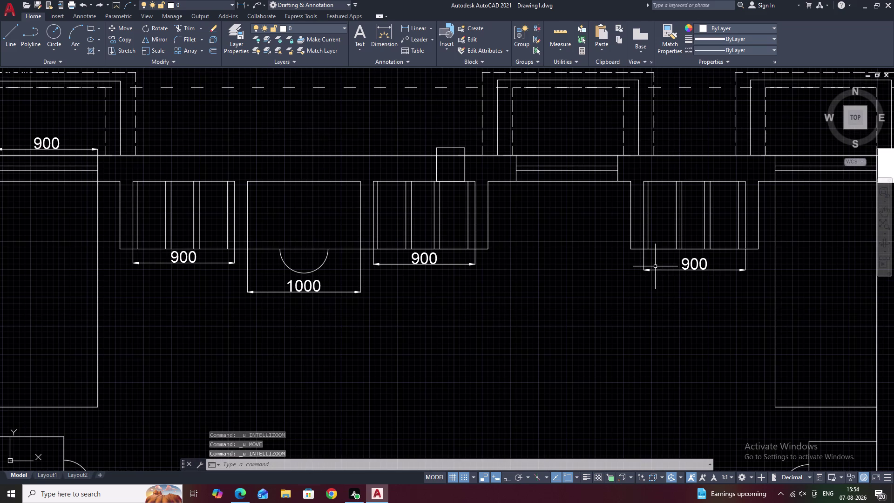
key(ctrl+z)
key(ctrl+z)
key(ctrl+z)
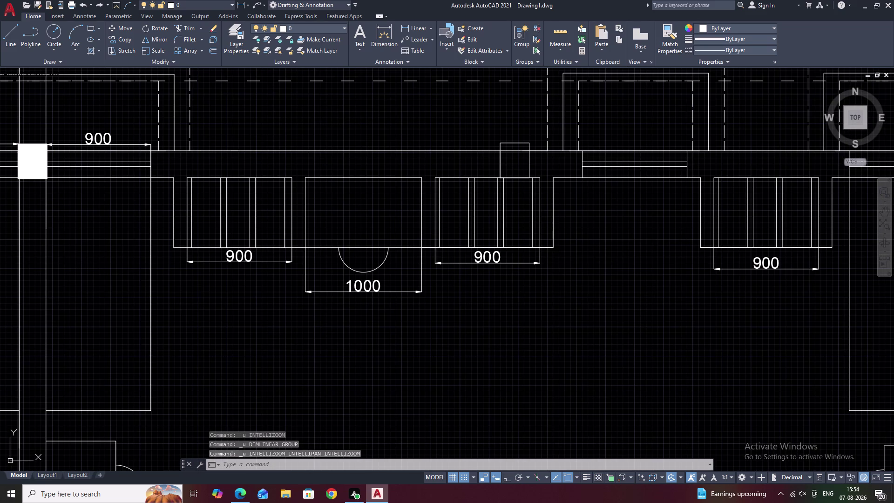
key(ctrl+z)
key(ctrl+z)
key(ctrl+z)
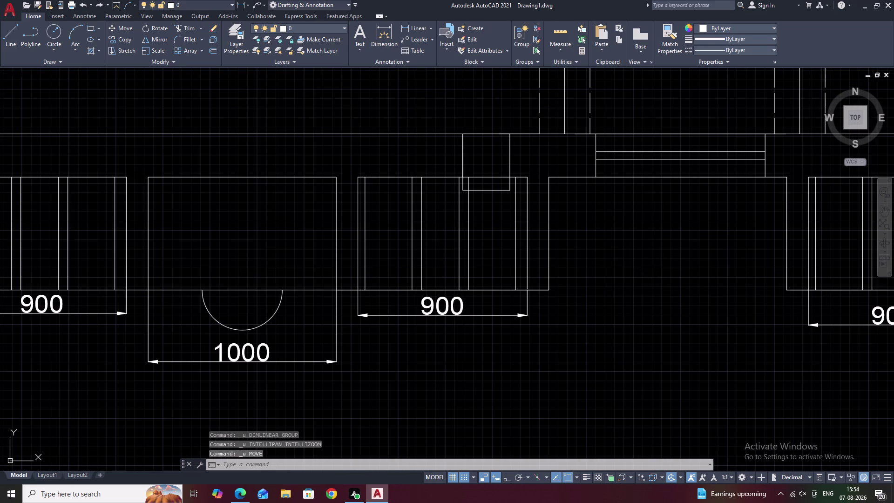
Dimension 3900 from the column corner to the next junction, placed above the wall.
text(L)
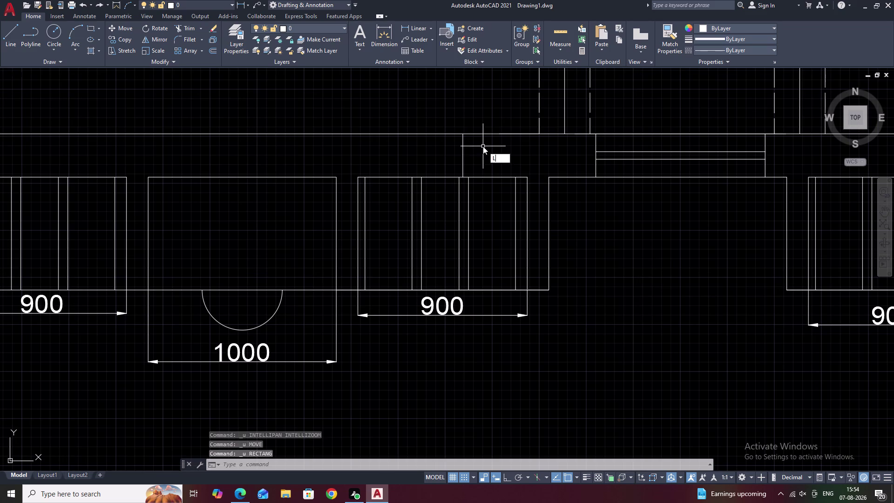
key(space)
key(Escape)
click(421, 27)
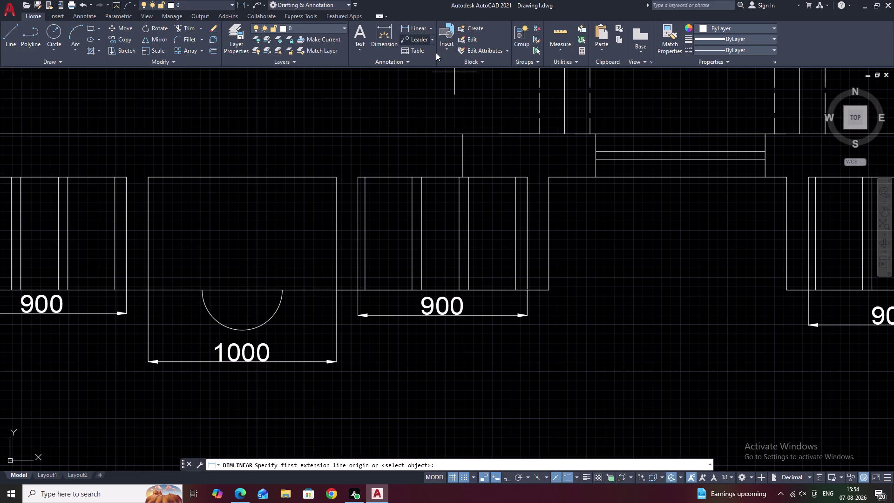
click(463, 136)
middle_drag(375, 144, 575, 160)
middle_drag(458, 156, 622, 168)
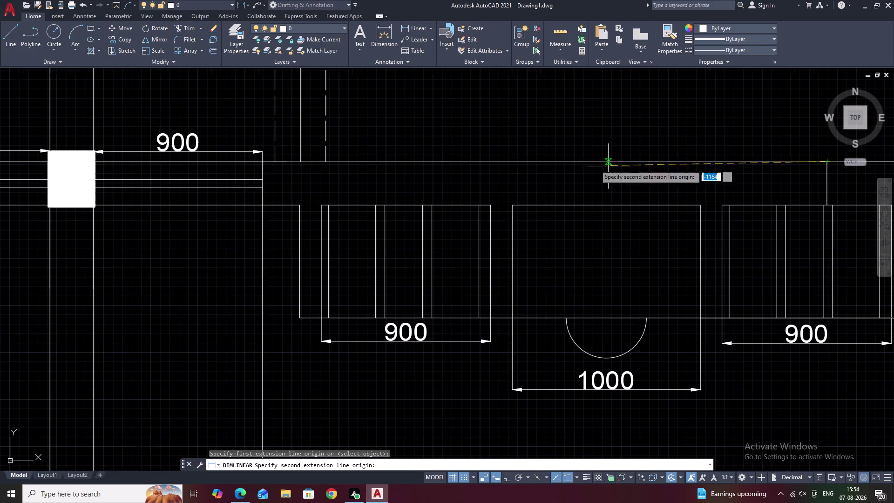
click(91, 162)
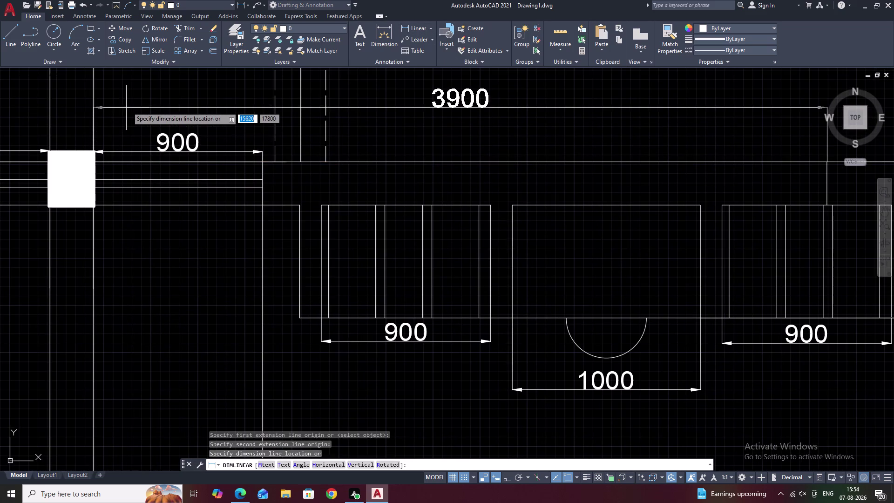
scroll(down, 3)
middle_drag(128, 104, 120, 171)
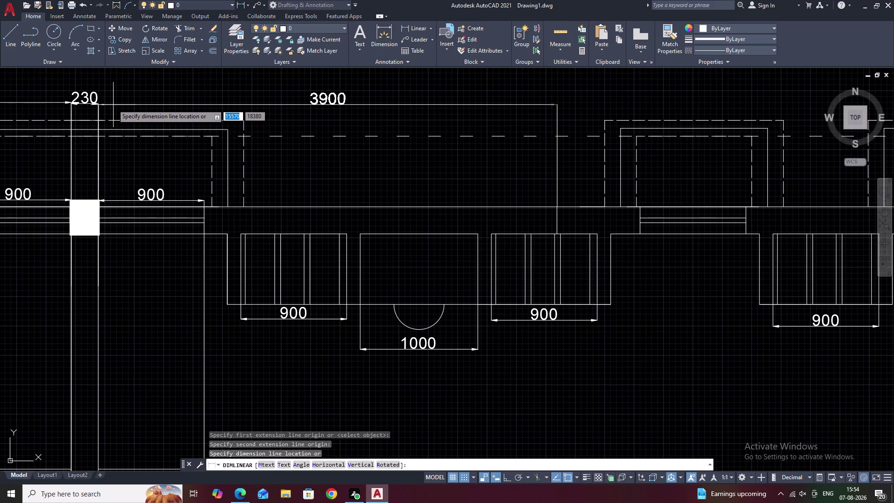
click(114, 104)
middle_drag(444, 167, 376, 168)
key(Escape)
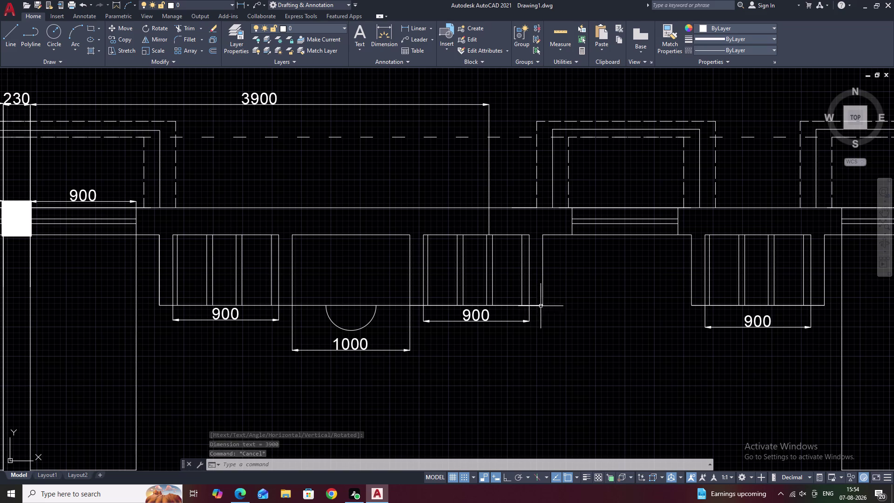
Start drawing a new line in the plan with the L command.
text(L)
key(space)
click(488, 206)
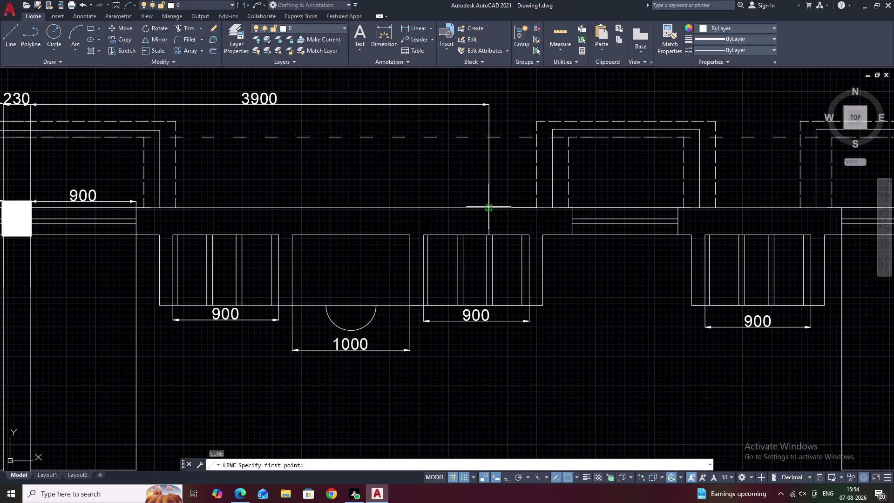
text(2)
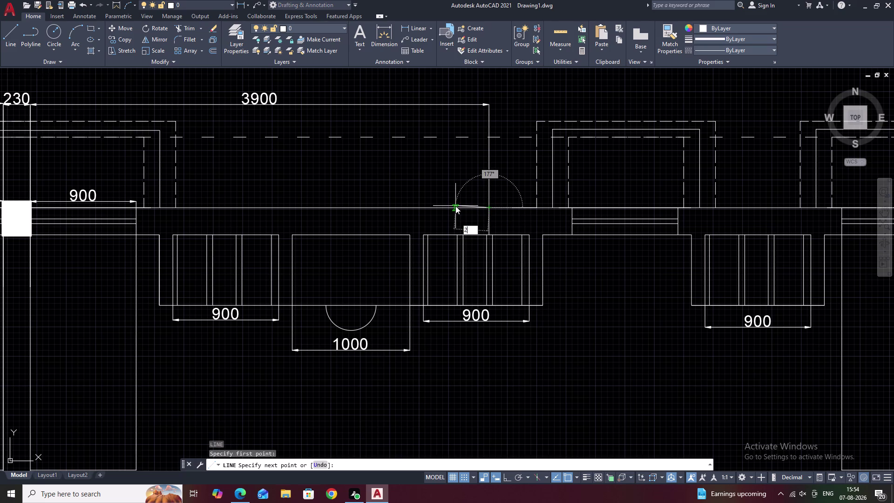
text(50)
key(space)
key(Escape)
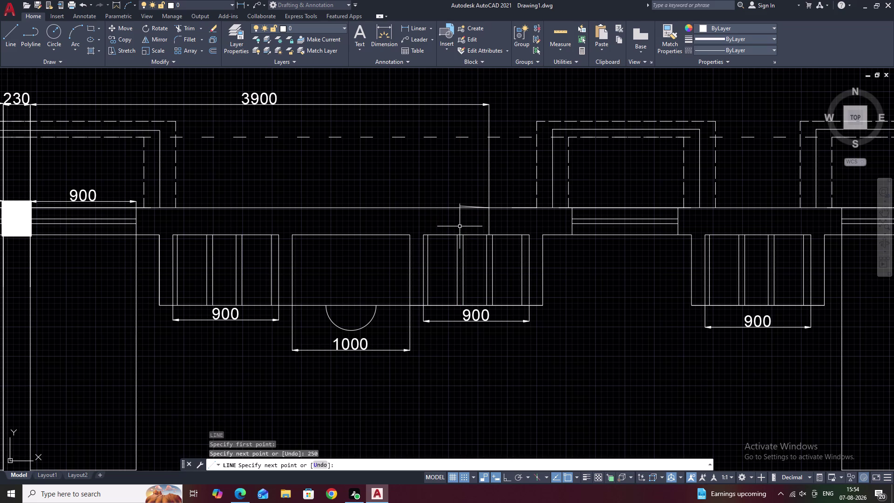
key(ctrl+z)
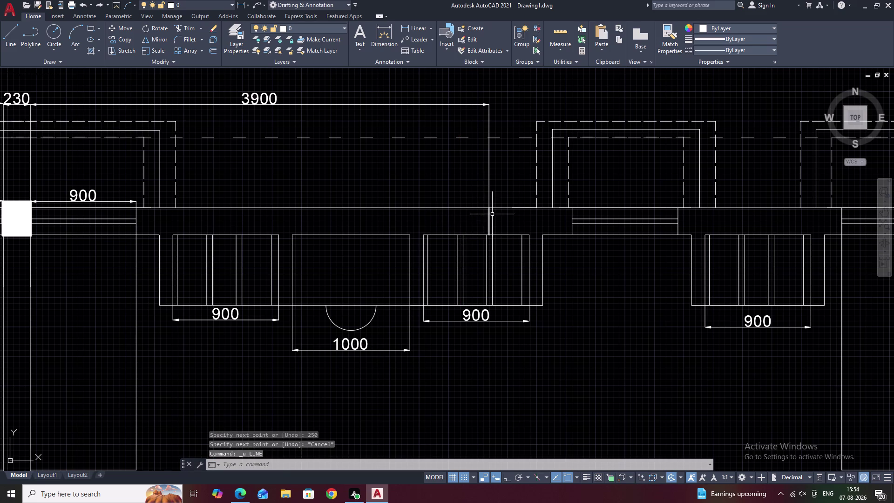
scroll(up, 3)
text(L)
key(space)
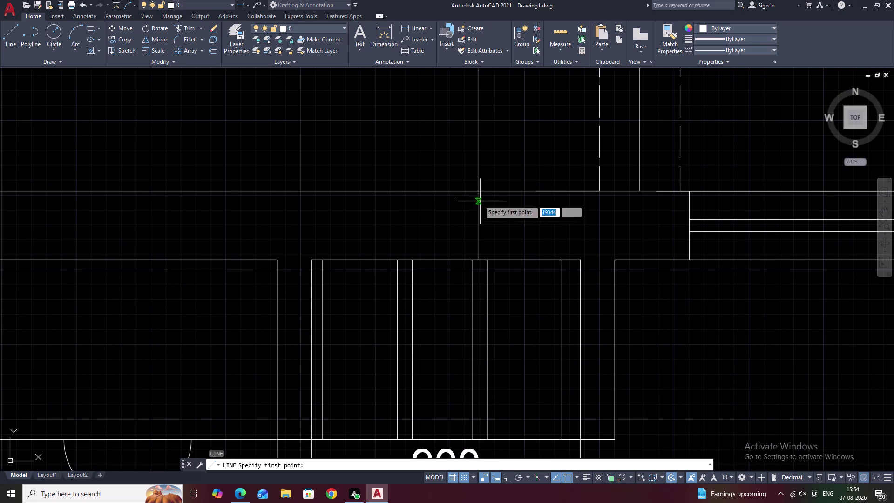
click(478, 260)
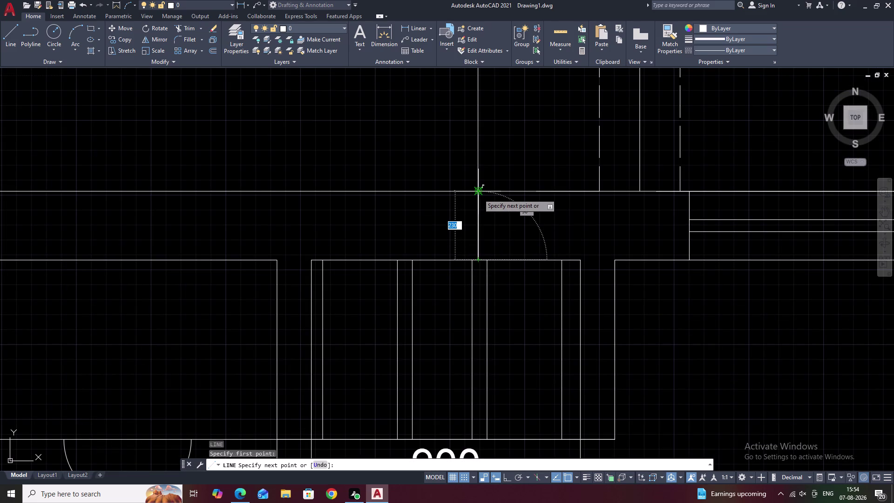
text(250)
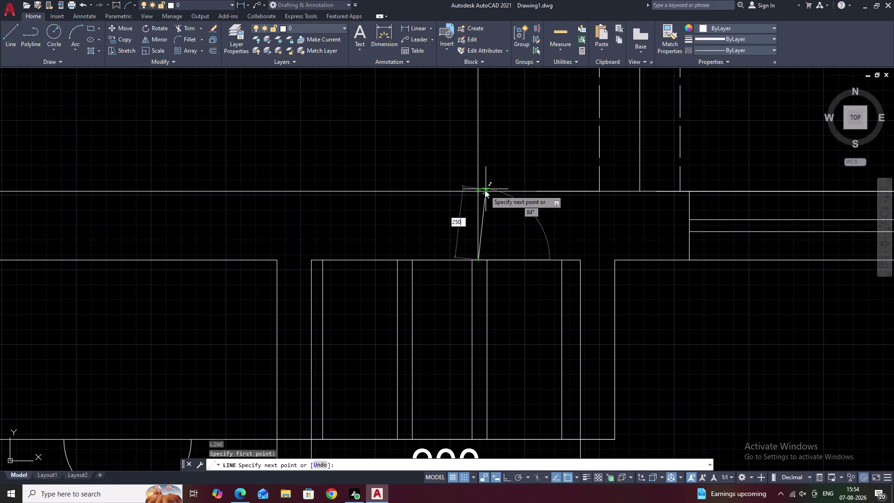
key(space)
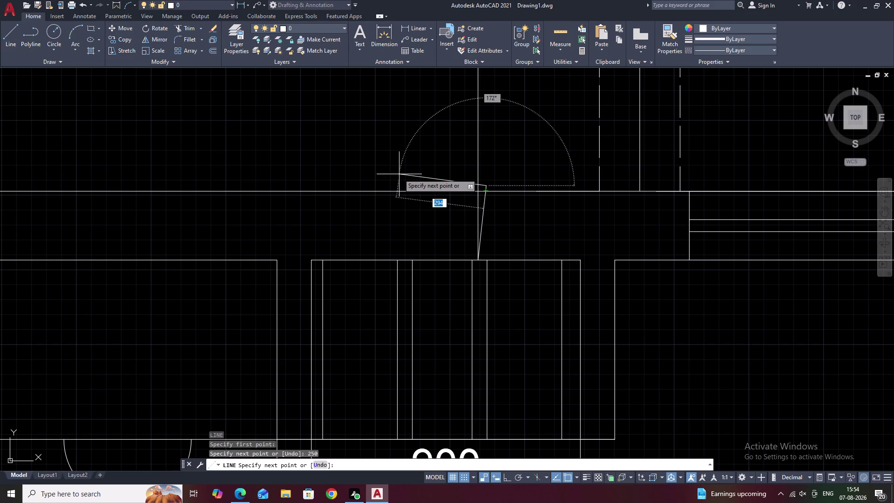
key(ctrl+z)
key(Escape)
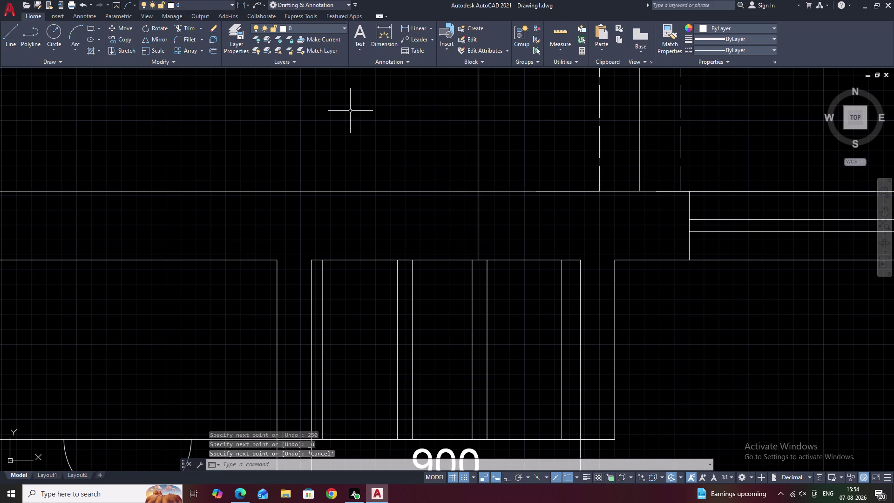
text(REC)
Begin a 250 by 300 rectangle by dimensions, then abandon that attempt.
key(space)
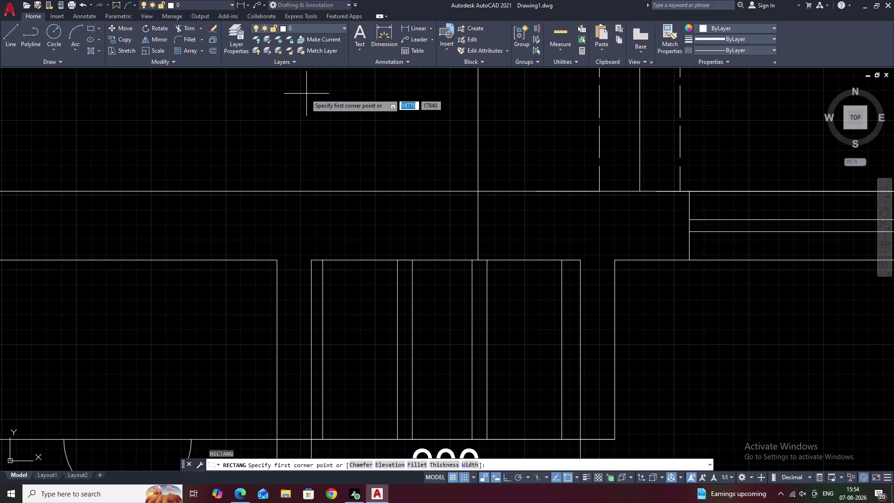
click(305, 93)
text(D)
key(space)
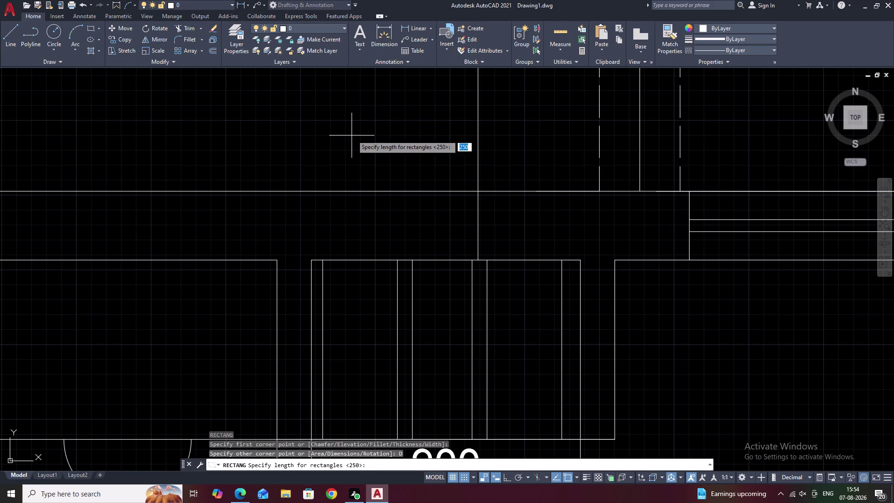
text(250)
key(space)
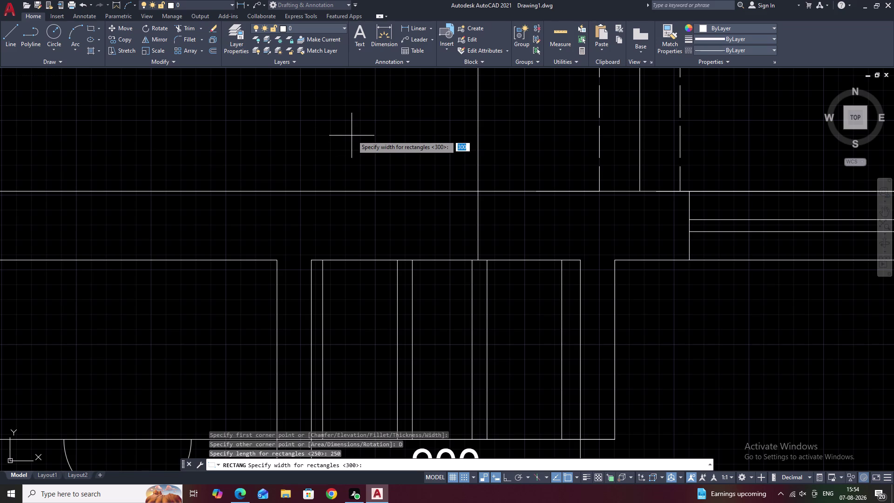
text(300)
key(space)
key(Escape)
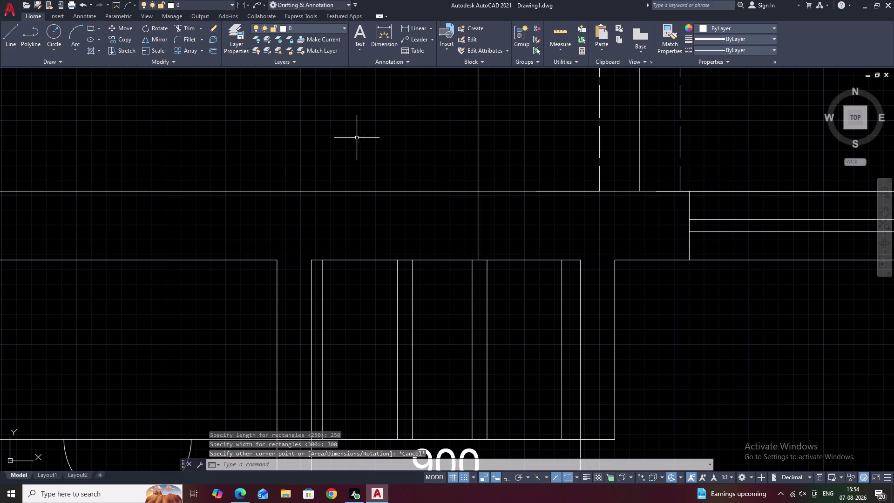
Redraw the 250 by 300 column rectangle using the REC Dimensions option.
text(REC)
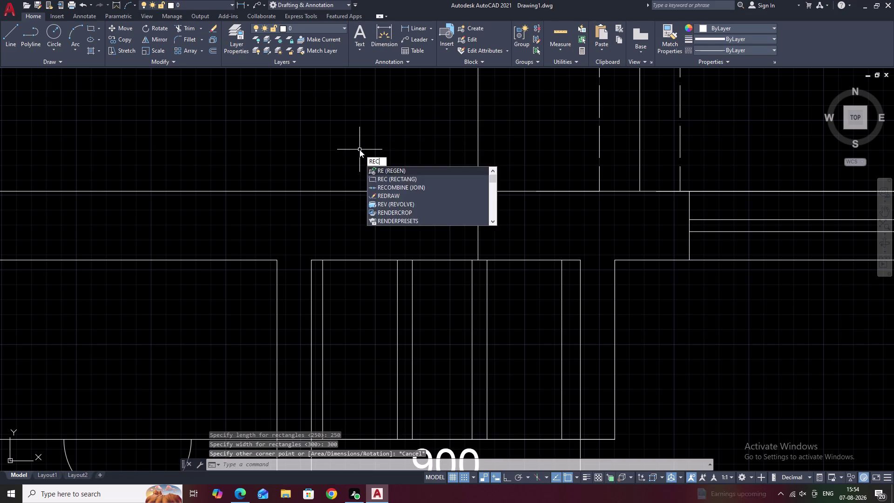
key(space)
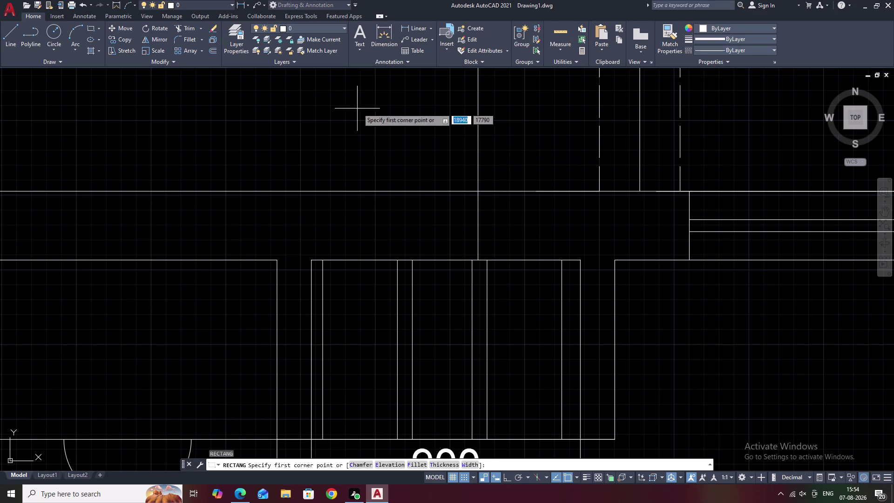
click(358, 108)
text(D)
key(space)
key(space)
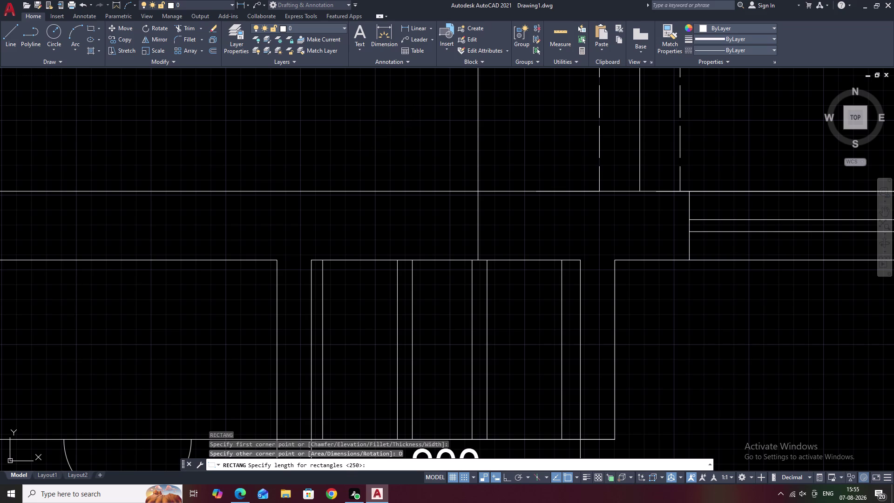
key(space)
click(387, 134)
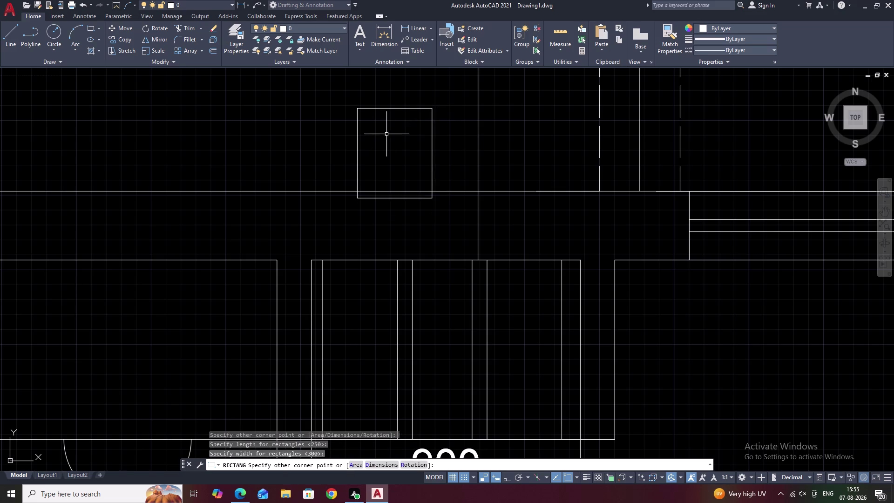
click(433, 142)
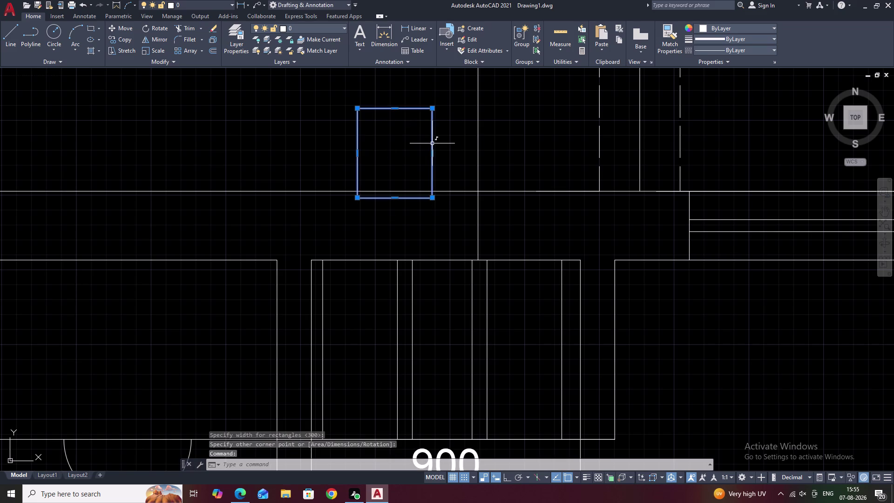
Move the rectangle by its lower-right corner onto the wall junction beside the middle window.
text(M)
key(space)
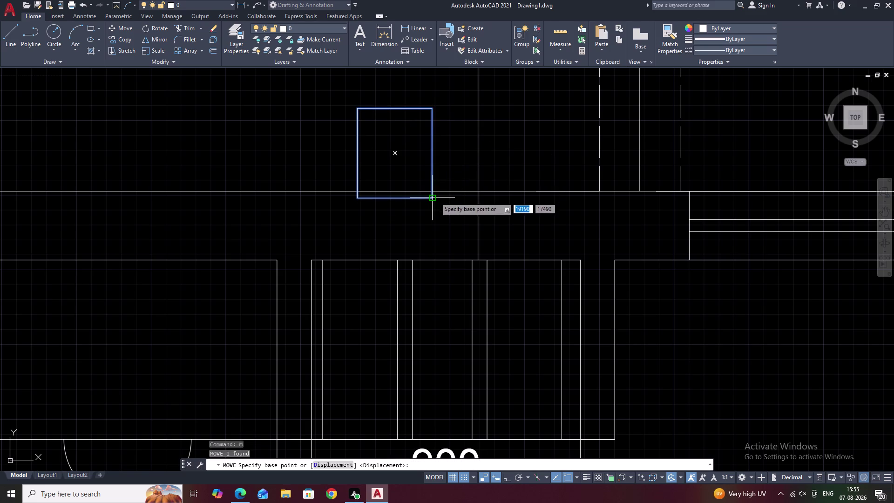
click(434, 198)
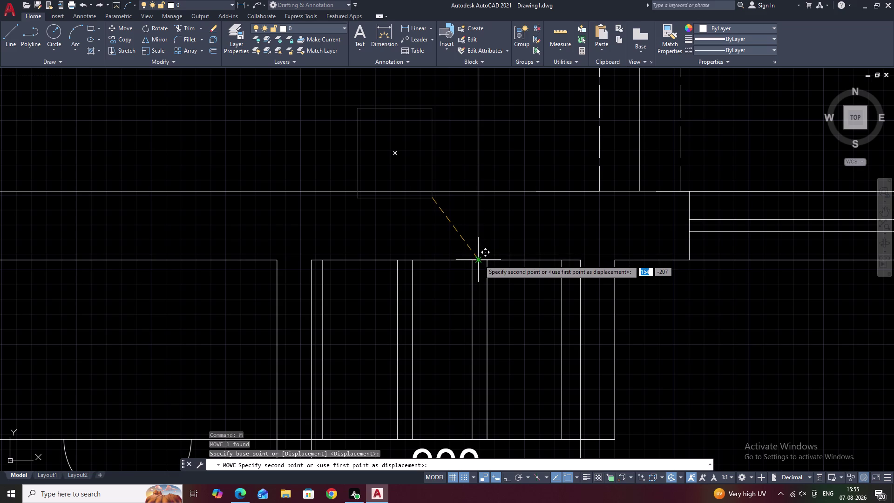
click(476, 258)
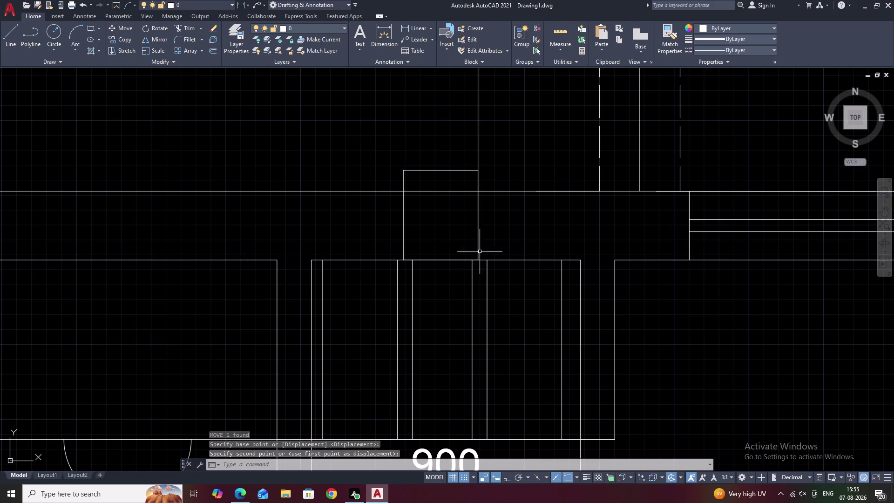
scroll(down, 3)
scroll(down, 3)
key(Escape)
scroll(down, 3)
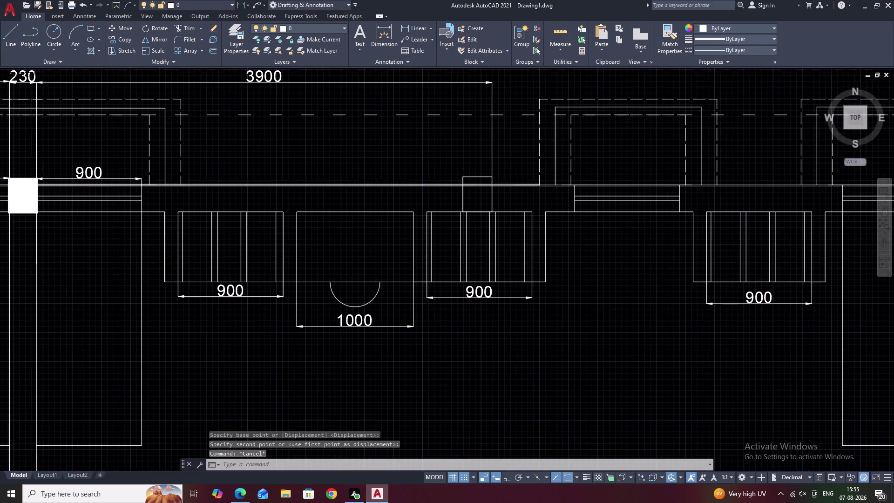
Try a 3972 linear dimension from the column along the top wall, then cancel it.
scroll(down, 3)
middle_drag(508, 191, 452, 173)
middle_drag(471, 176, 423, 179)
middle_drag(482, 181, 430, 188)
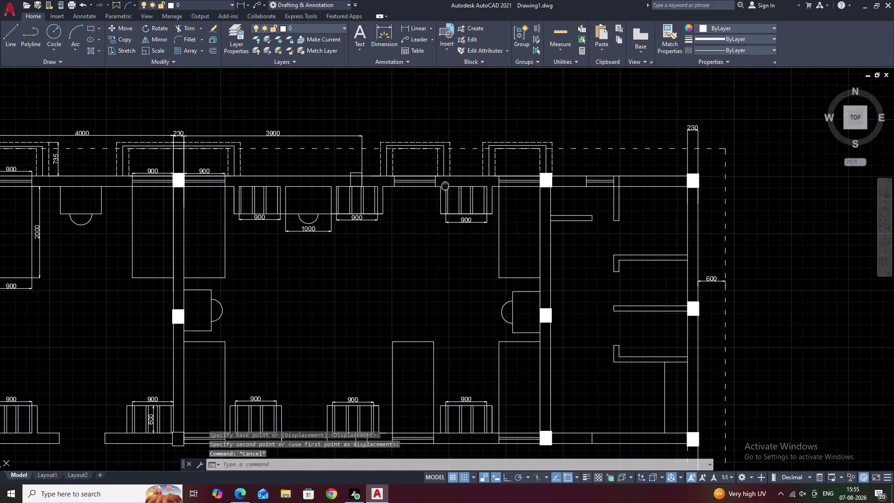
middle_drag(430, 189, 429, 190)
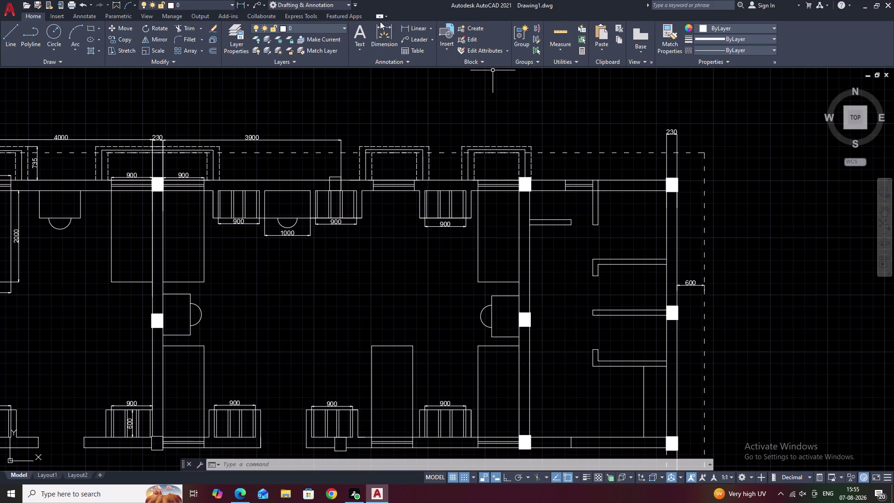
click(411, 29)
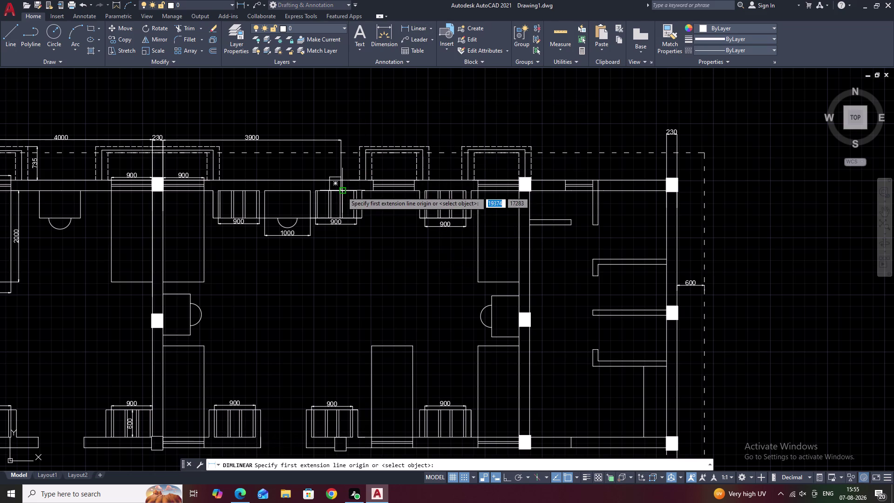
click(341, 191)
click(519, 191)
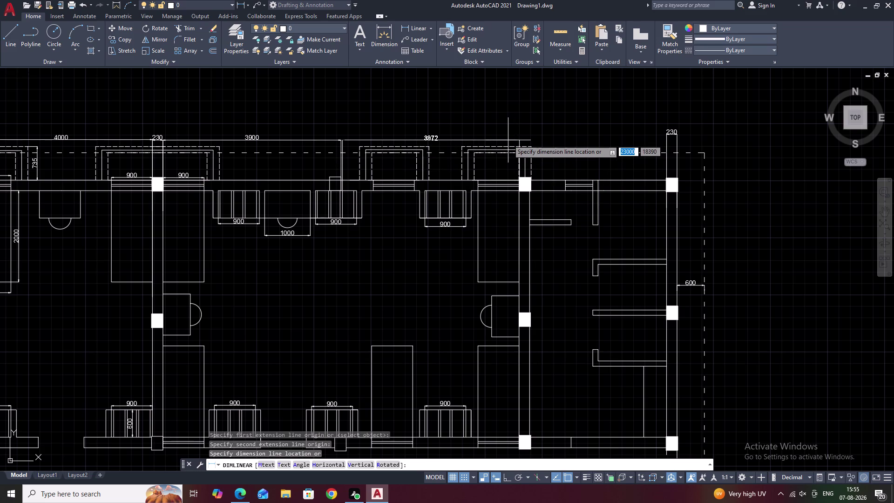
key(Escape)
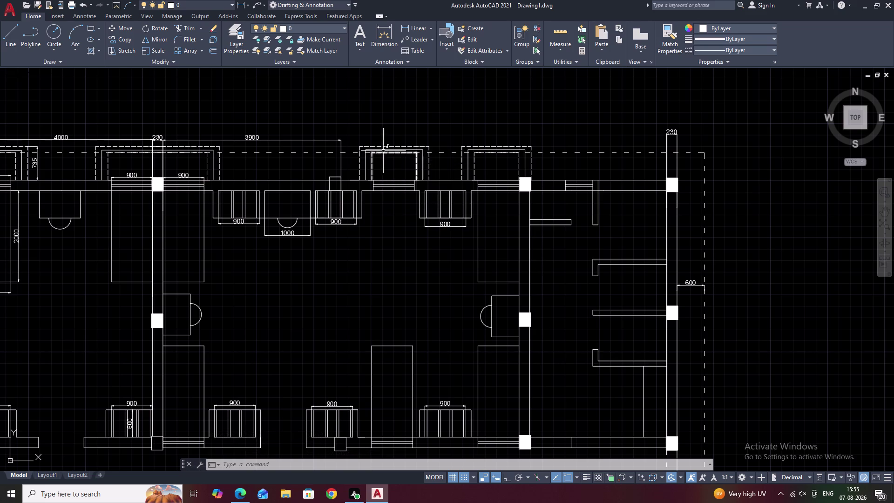
Start a new linear dimension with its first point at the new column's top corner.
click(405, 29)
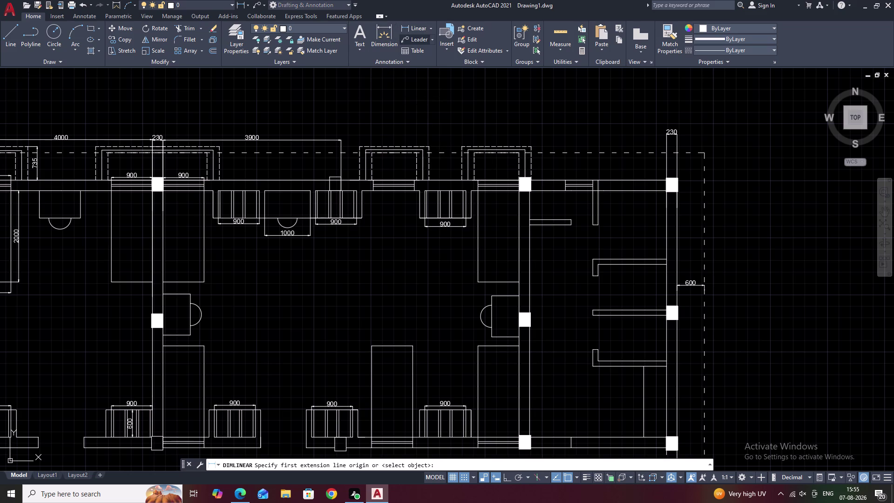
middle_drag(364, 159, 371, 196)
scroll(up, 3)
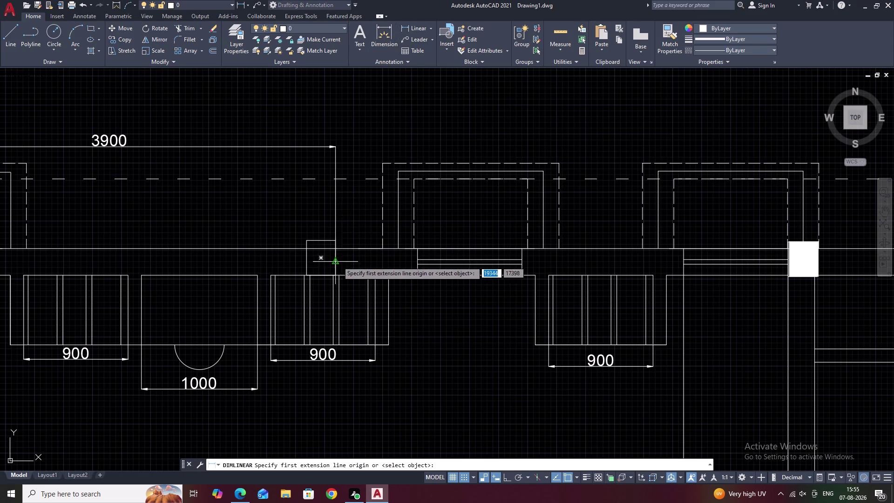
click(336, 149)
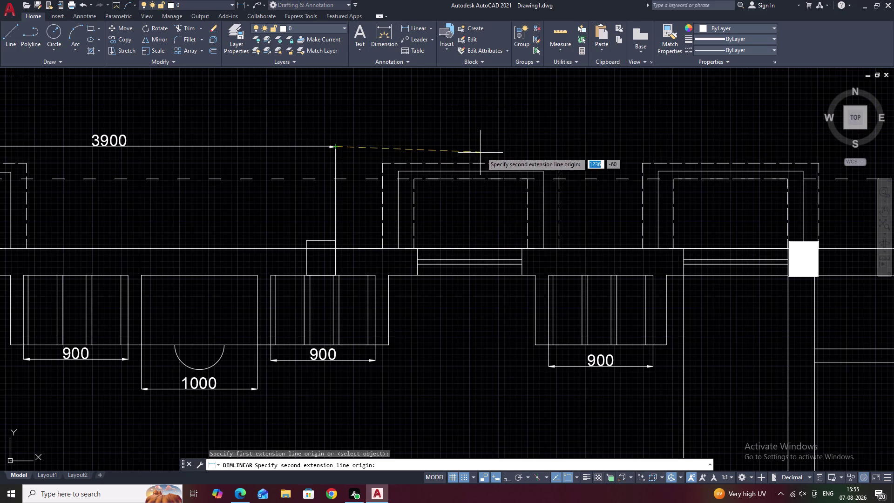
middle_drag(514, 143, 323, 141)
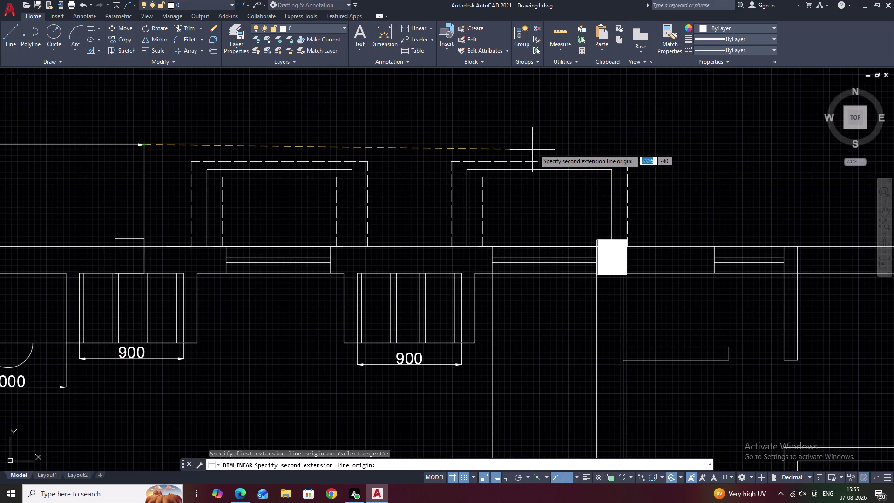